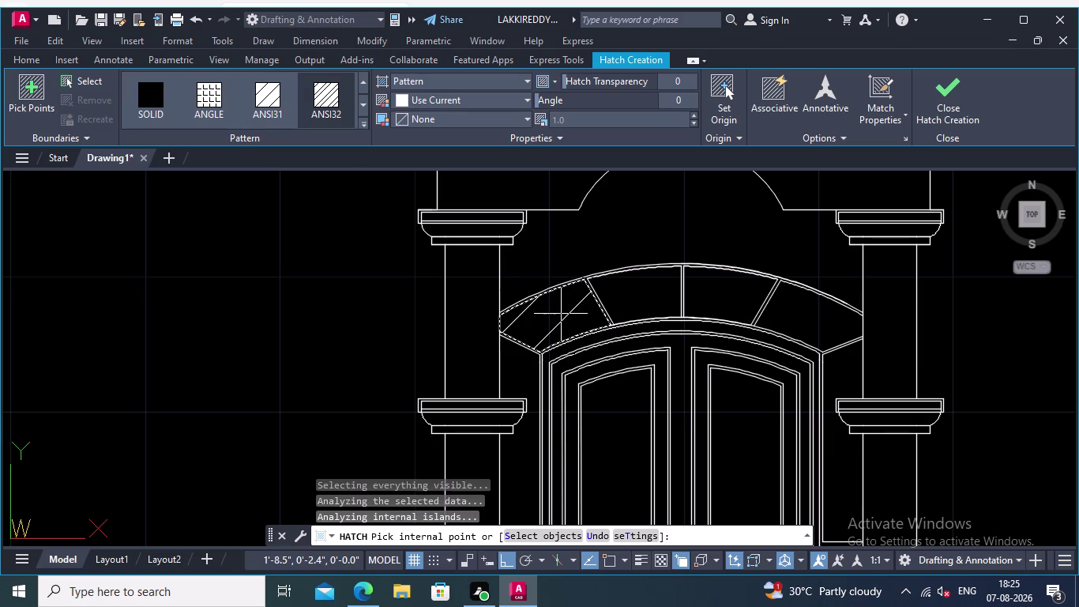
Add the remaining arch stone segments to the ANSI31 diagonal hatch.
click(627, 299)
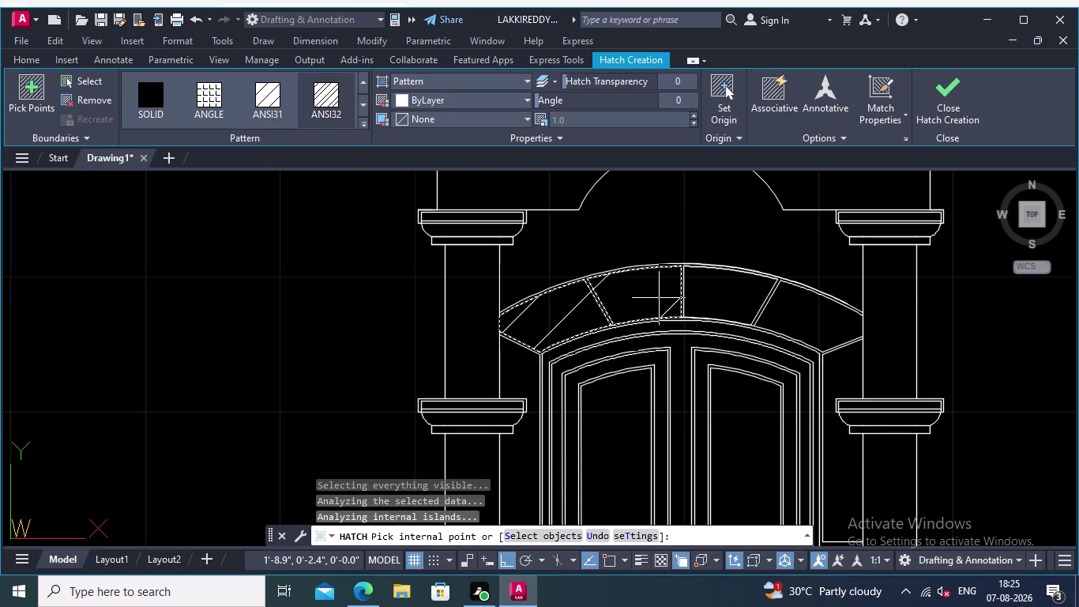
click(712, 296)
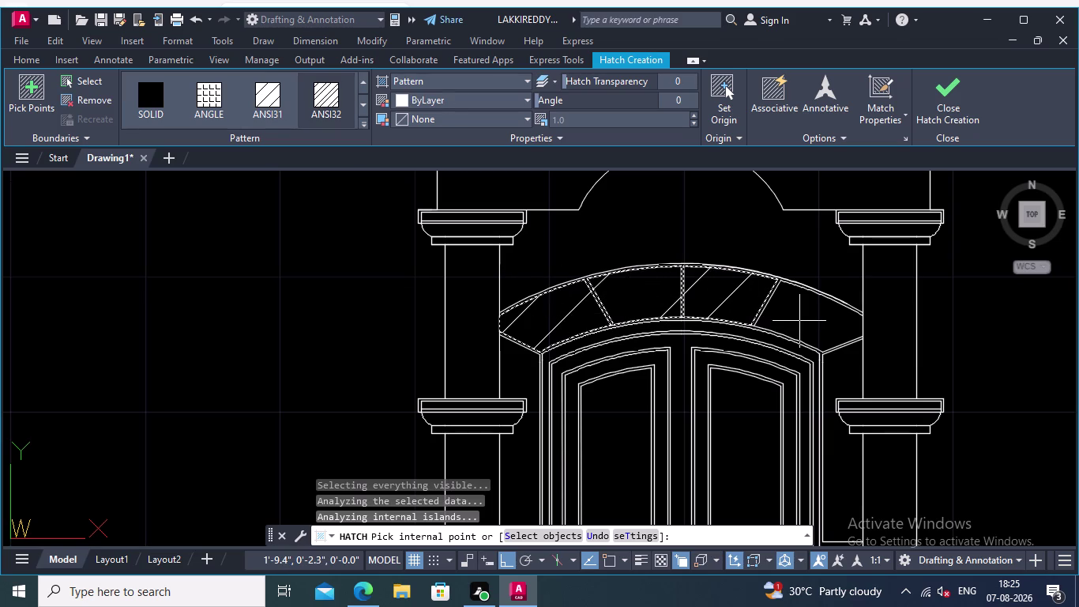
click(801, 321)
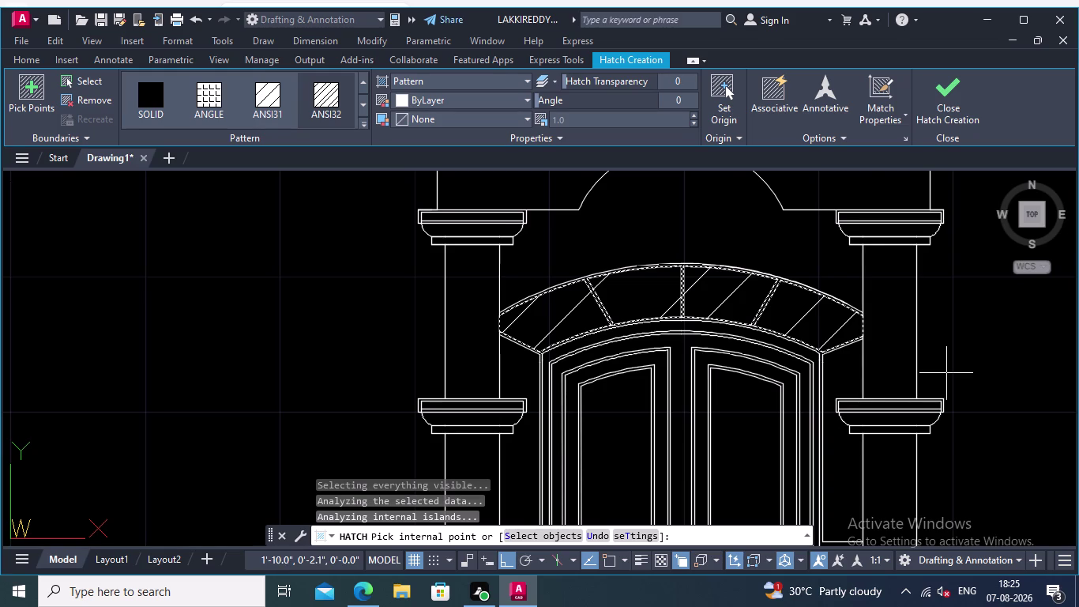
Hatch the narrow strip sections along the right side of the door.
middle_drag(973, 372, 906, 373)
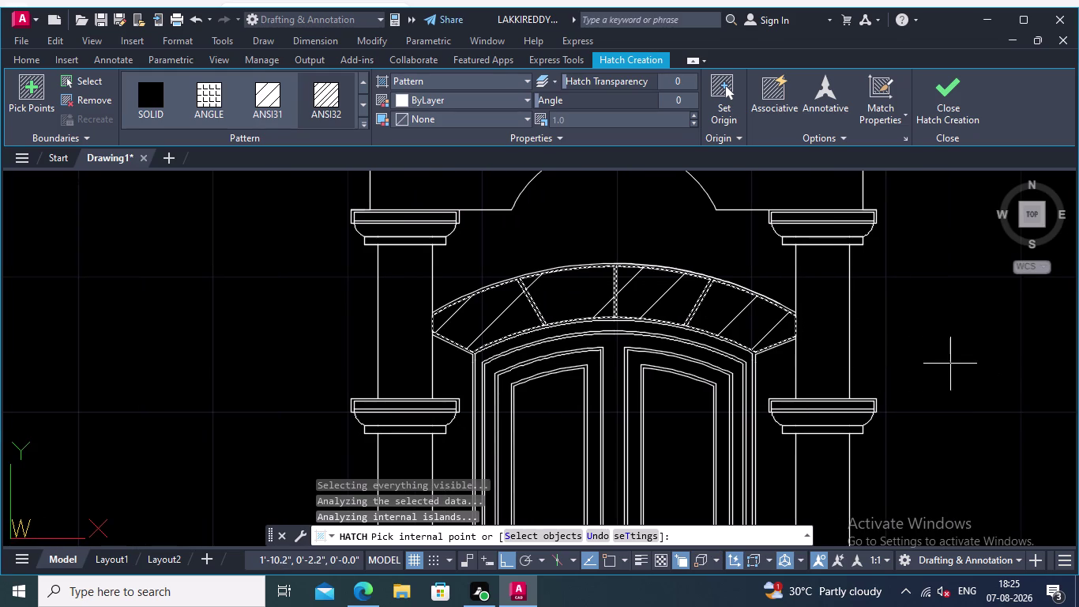
middle_drag(975, 356, 886, 221)
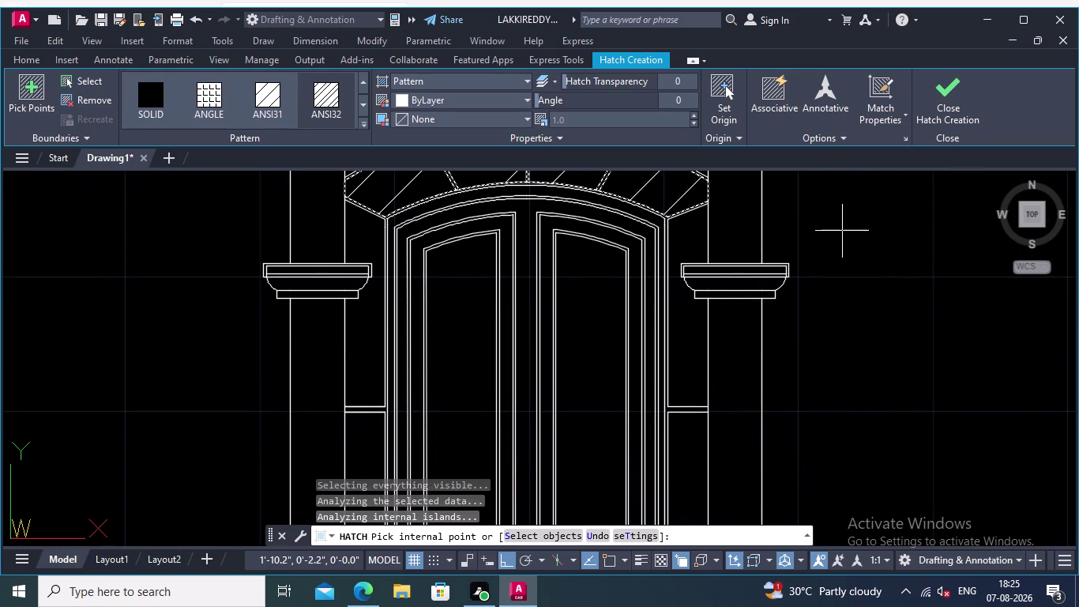
click(688, 237)
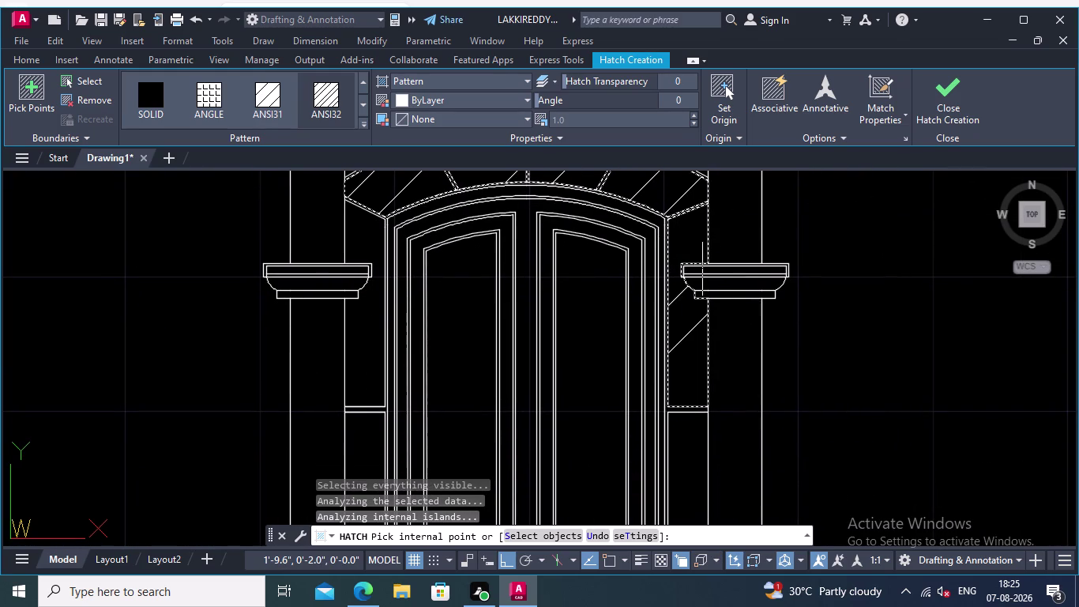
click(689, 460)
middle_drag(829, 415, 806, 376)
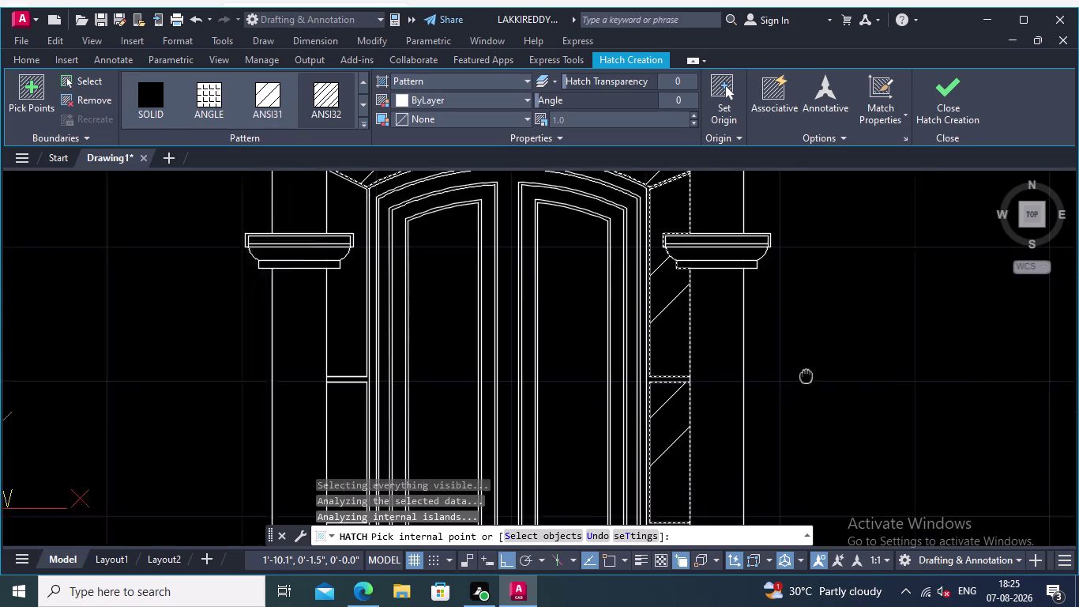
middle_drag(806, 377, 771, 219)
click(638, 428)
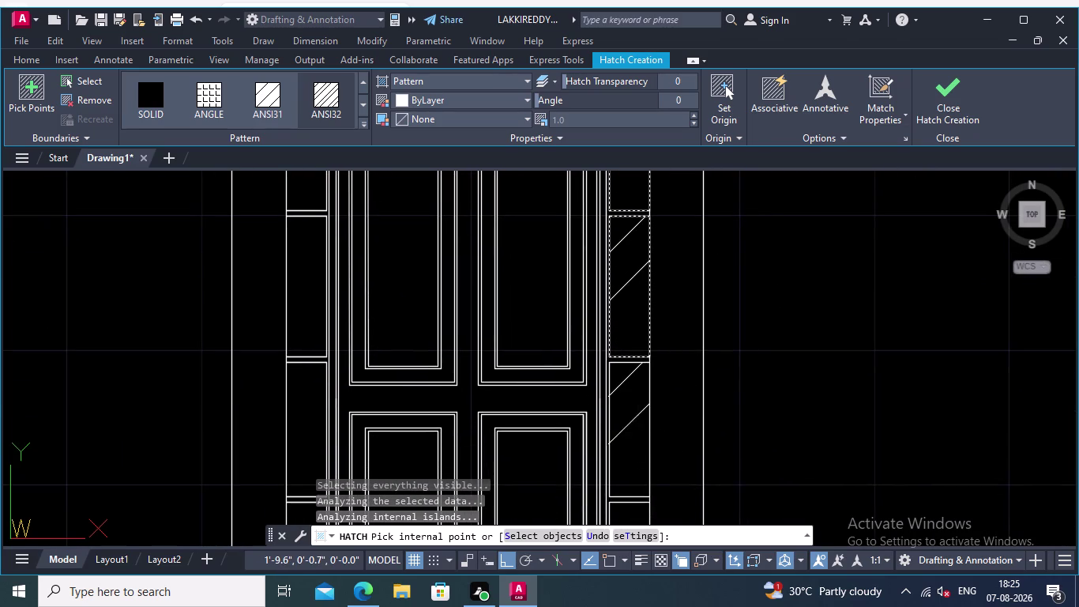
middle_drag(802, 407, 752, 204)
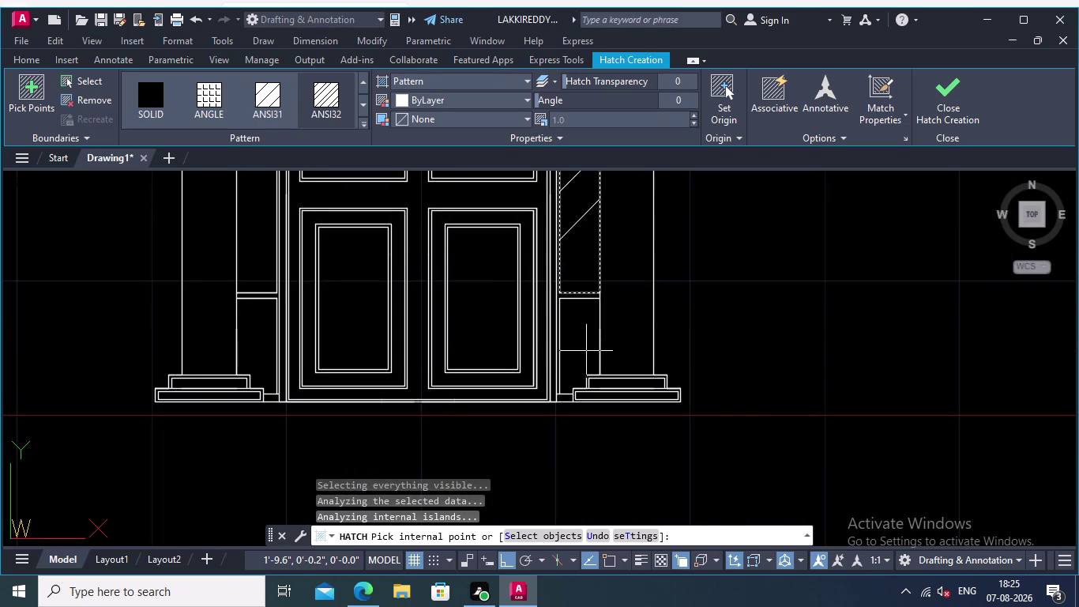
click(587, 351)
Hatch the left-side strip sections from bottom to top and finish the hatch.
middle_drag(799, 313, 1047, 288)
click(495, 319)
middle_drag(503, 309, 539, 419)
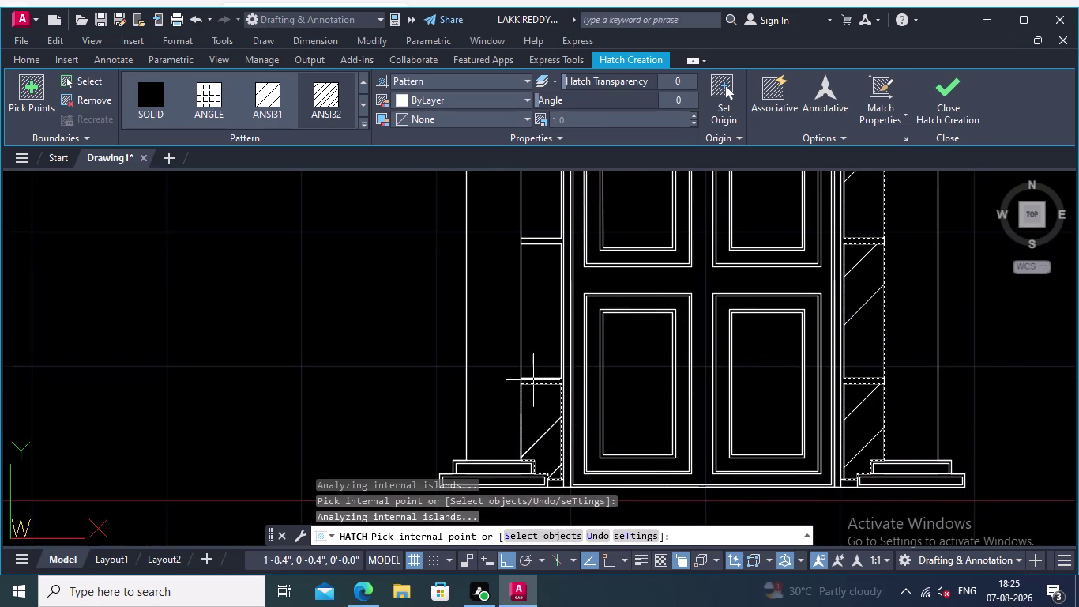
click(529, 344)
middle_drag(533, 336, 555, 470)
click(556, 337)
middle_drag(561, 342, 598, 493)
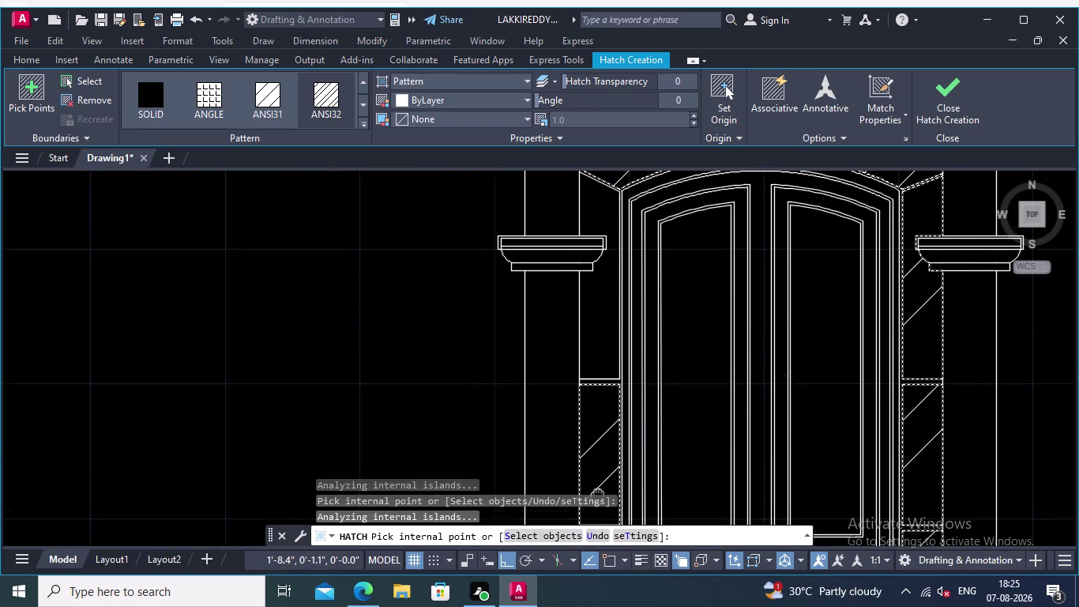
middle_drag(597, 493, 597, 490)
click(598, 335)
middle_drag(601, 362, 636, 493)
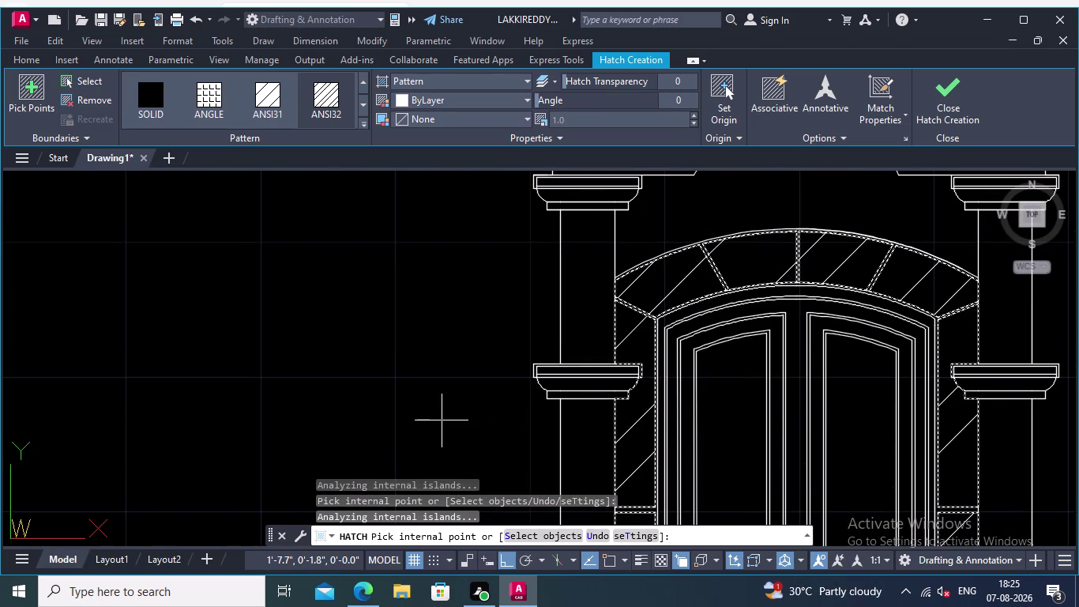
key(Escape)
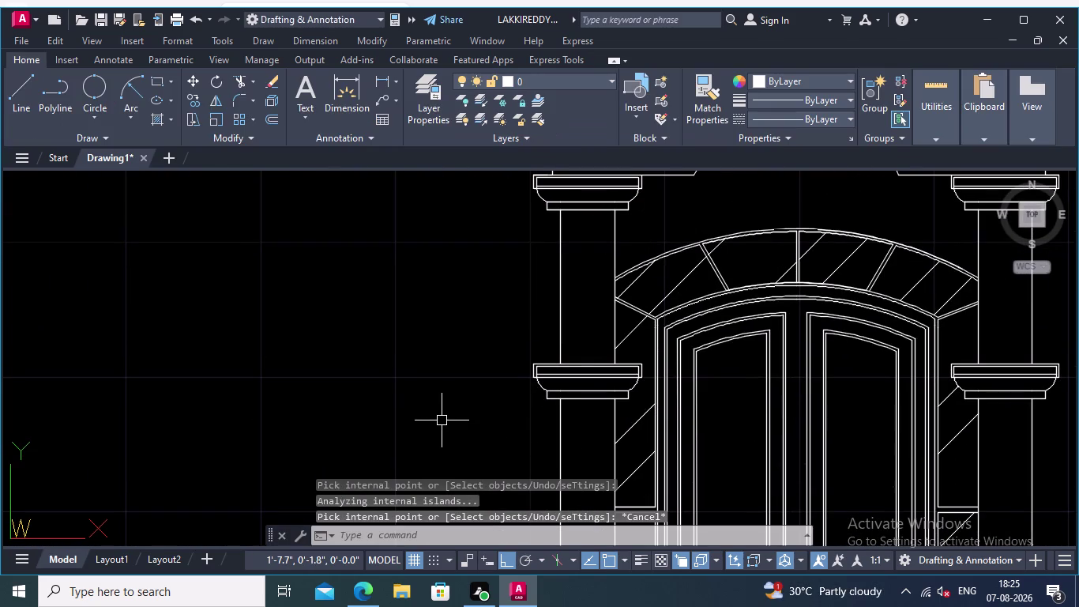
Change the arch and strip hatch pattern scale to 0.2.
click(688, 281)
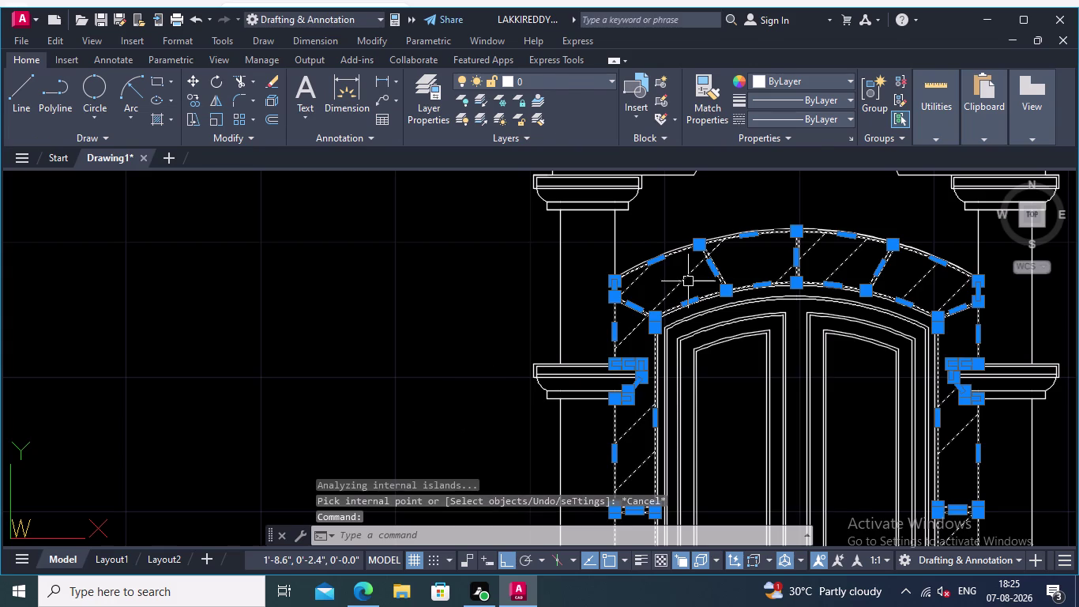
click(612, 119)
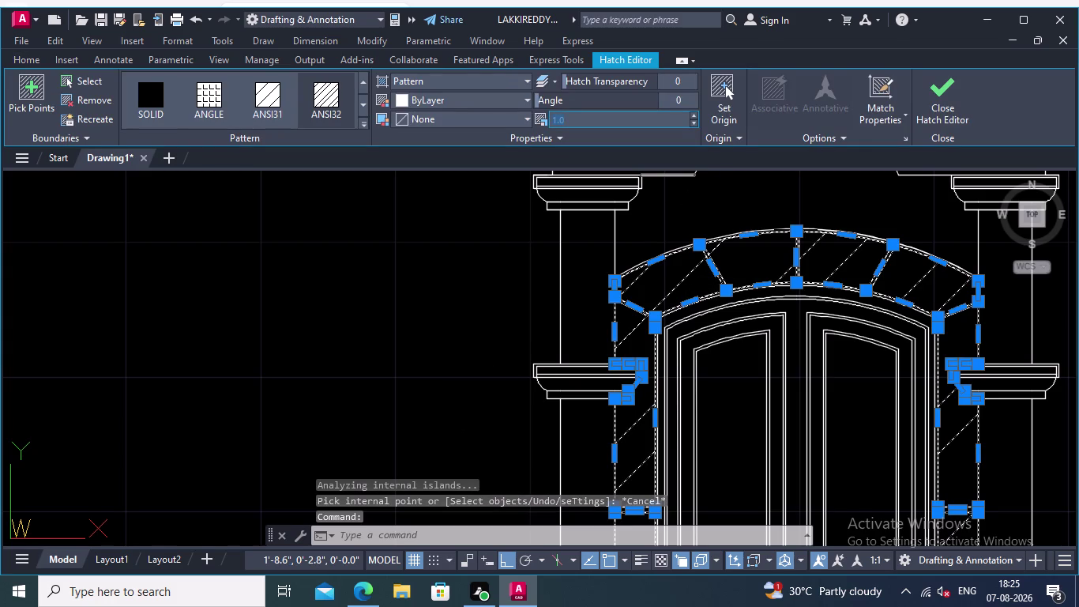
key(BackSpace)
key(BackSpace)
text(0.2)
key(Return)
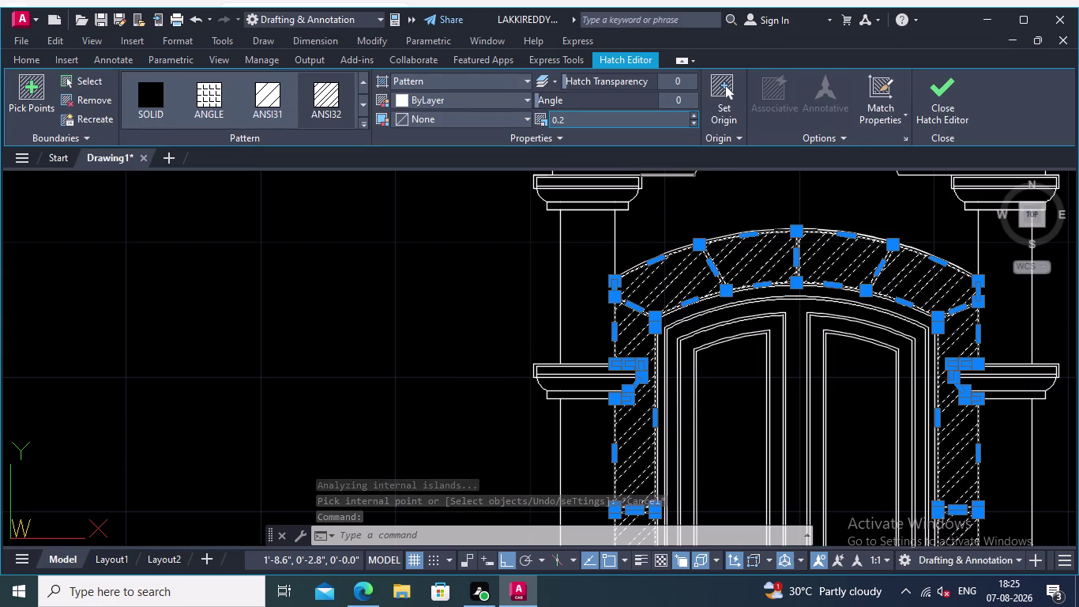
click(447, 307)
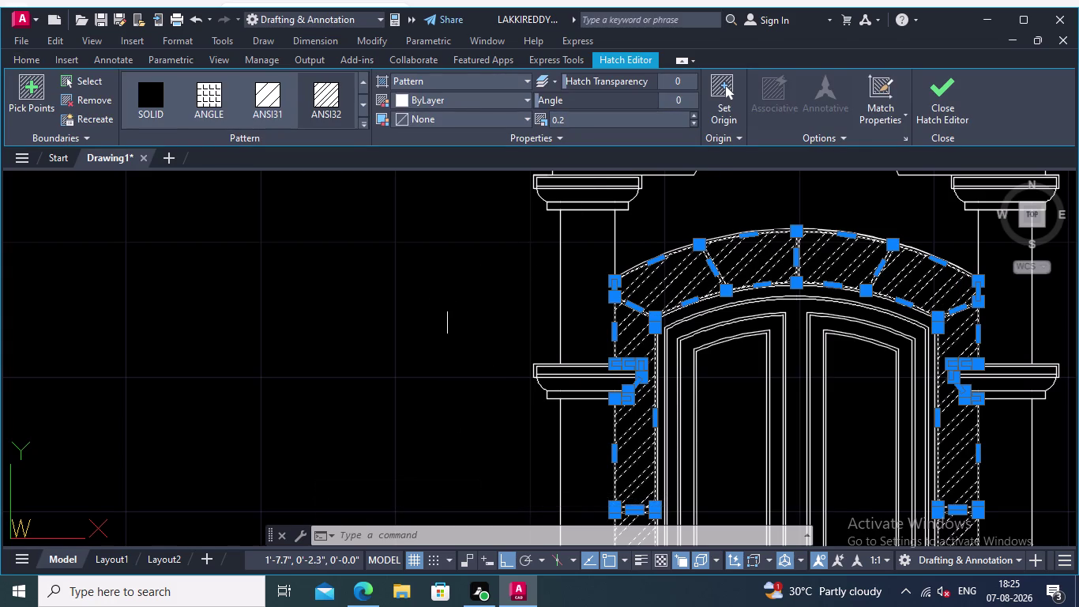
key(Escape)
key(Escape)
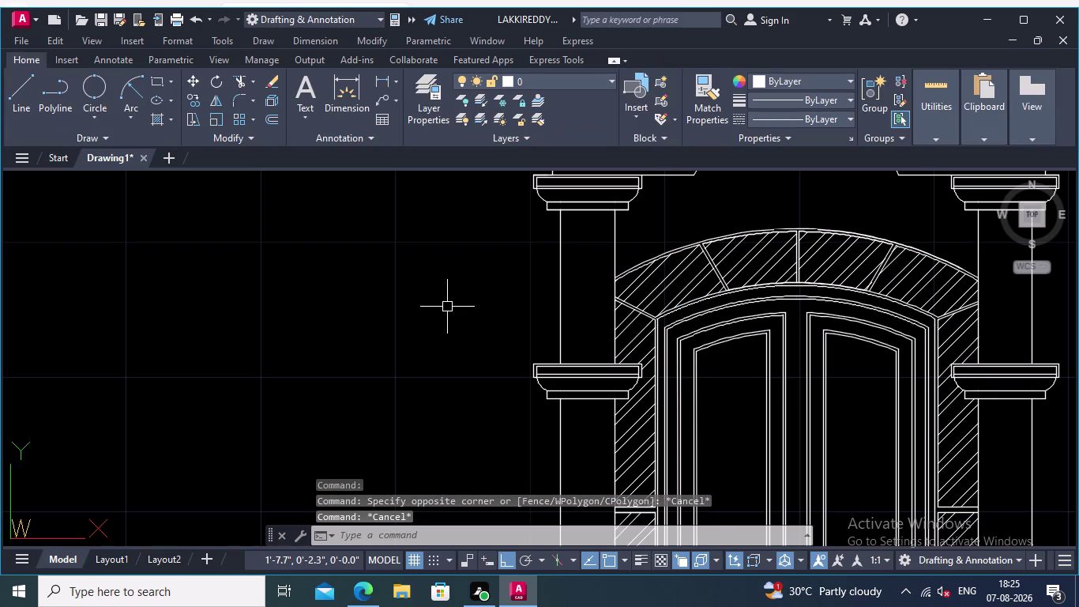
Pan down to the door-side strips and select their hatch.
middle_drag(1074, 484, 888, 340)
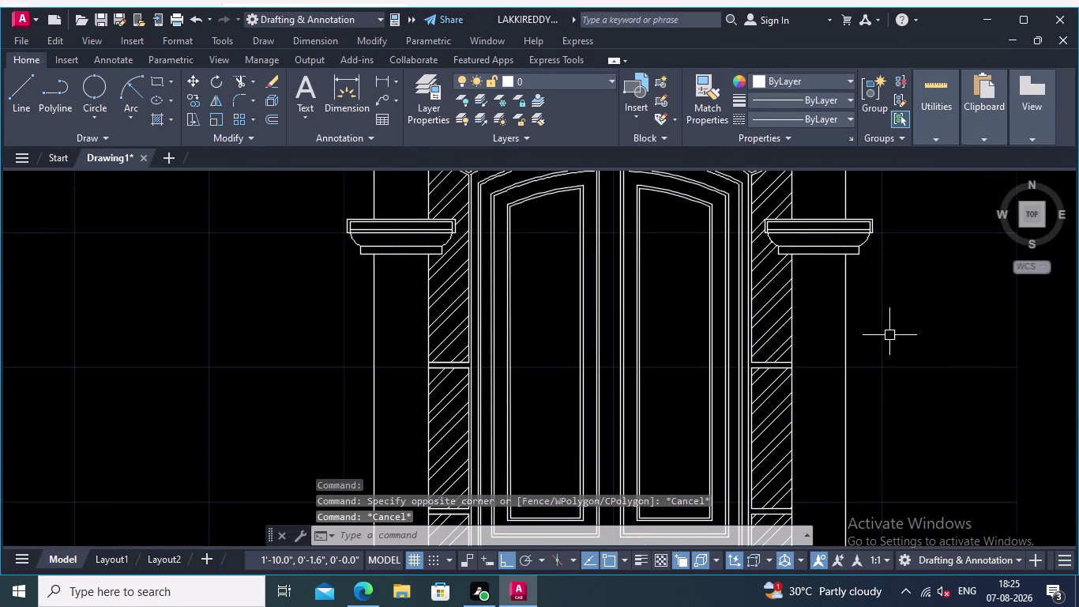
scroll(down, 3)
scroll(up, 3)
middle_drag(898, 336, 890, 296)
scroll(up, 3)
click(790, 323)
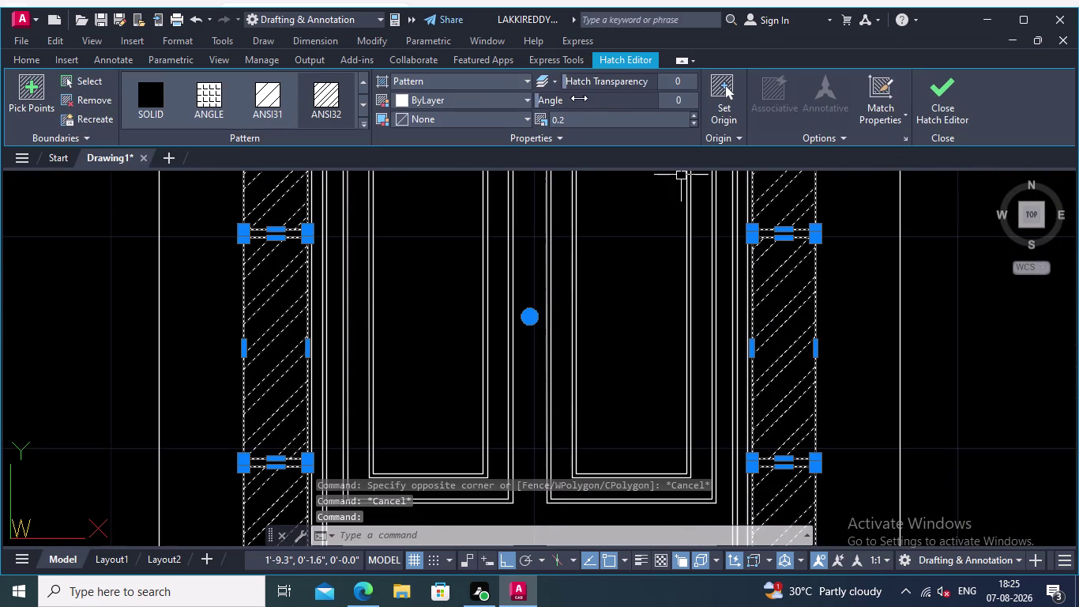
Set the selected door-side hatch colour to Yellow, then view the door top.
click(528, 98)
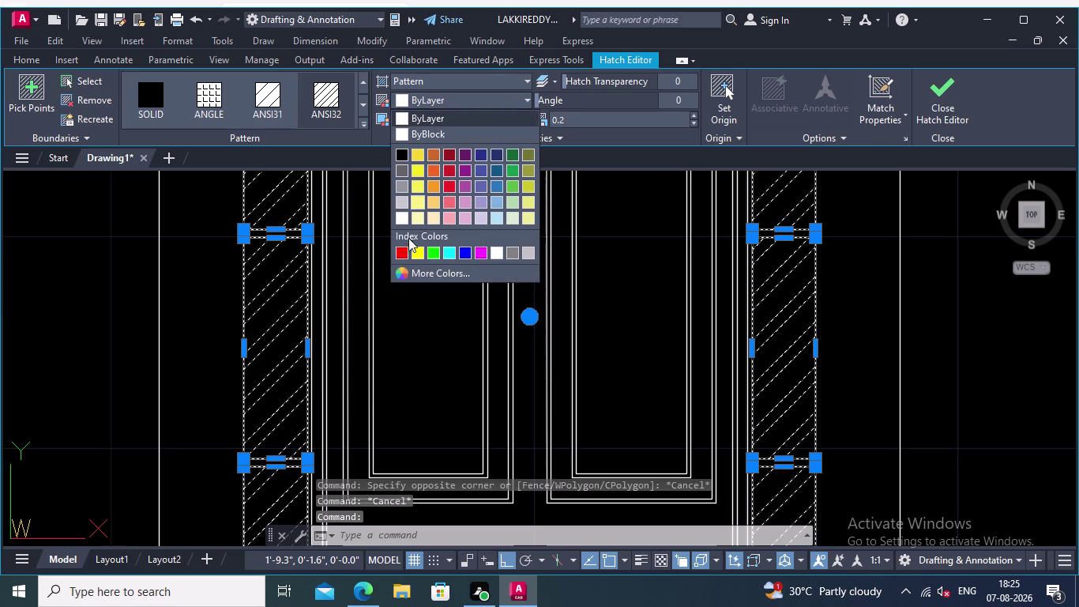
click(418, 251)
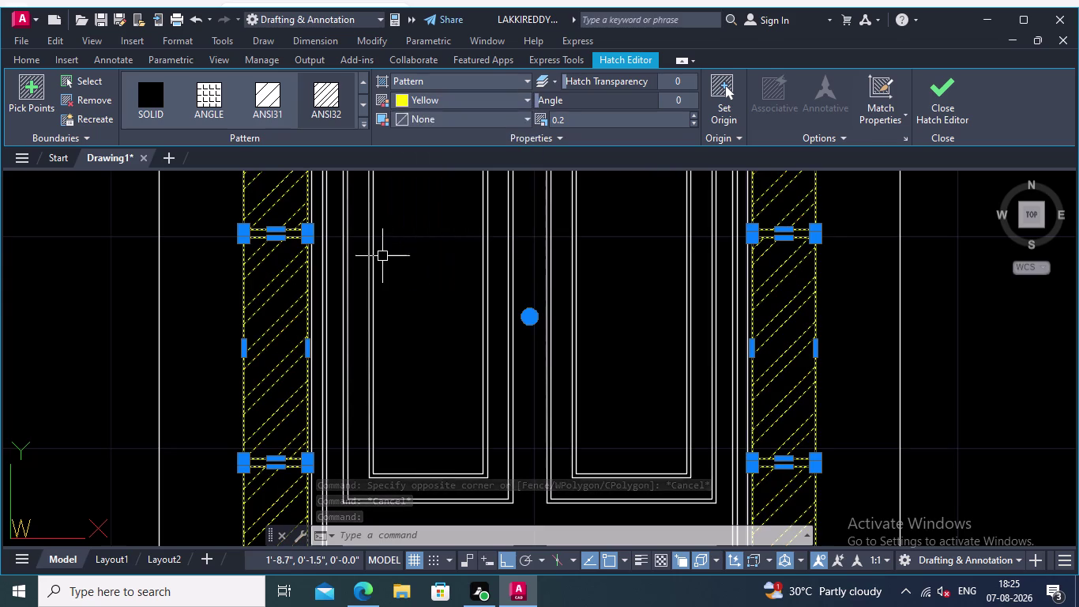
key(Escape)
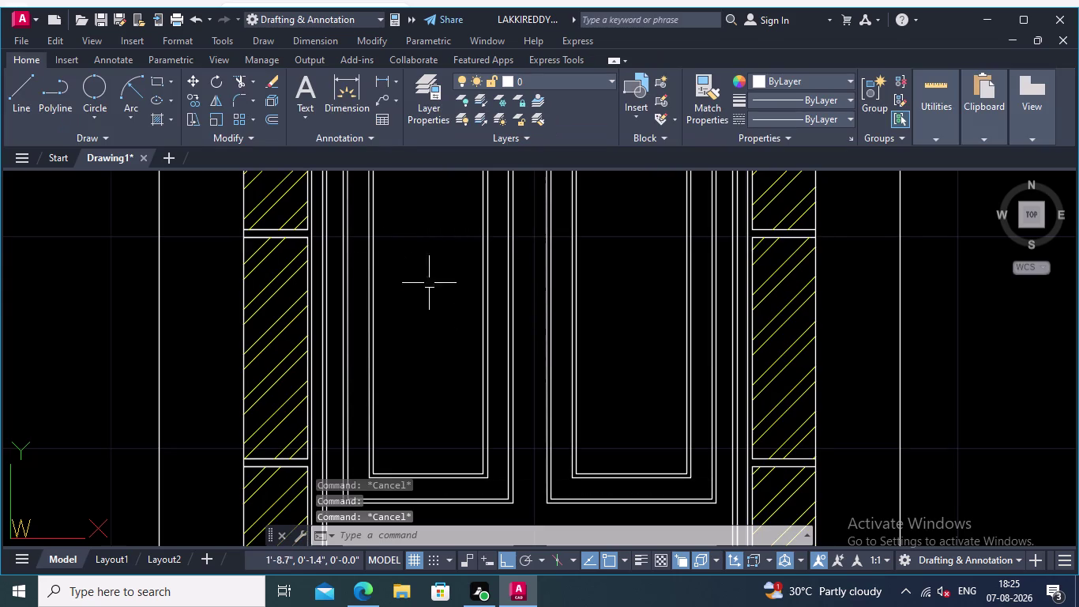
scroll(down, 3)
middle_drag(877, 386, 796, 299)
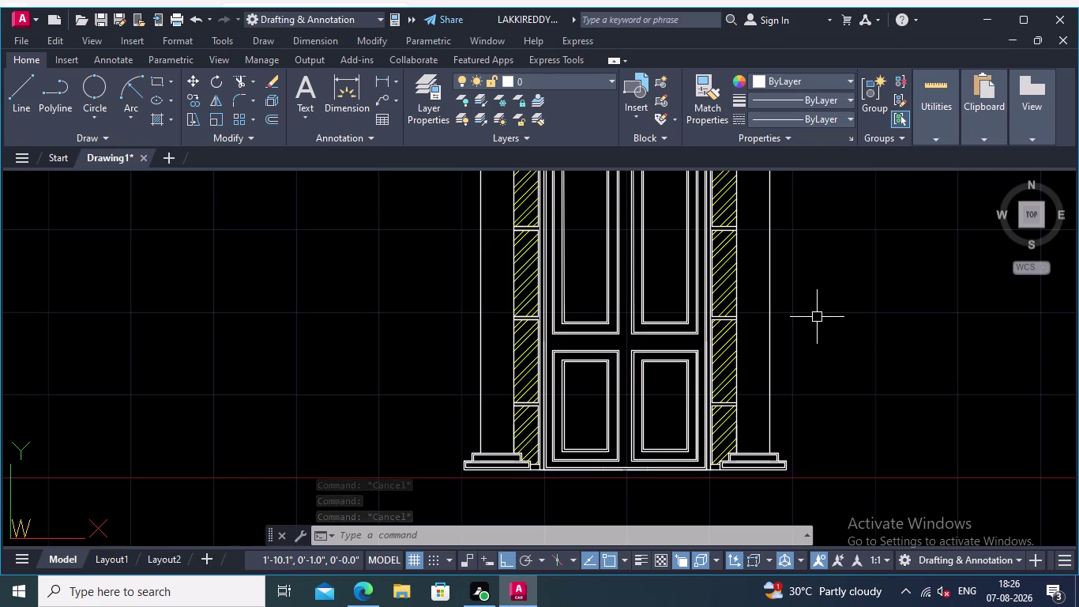
middle_drag(807, 329, 851, 398)
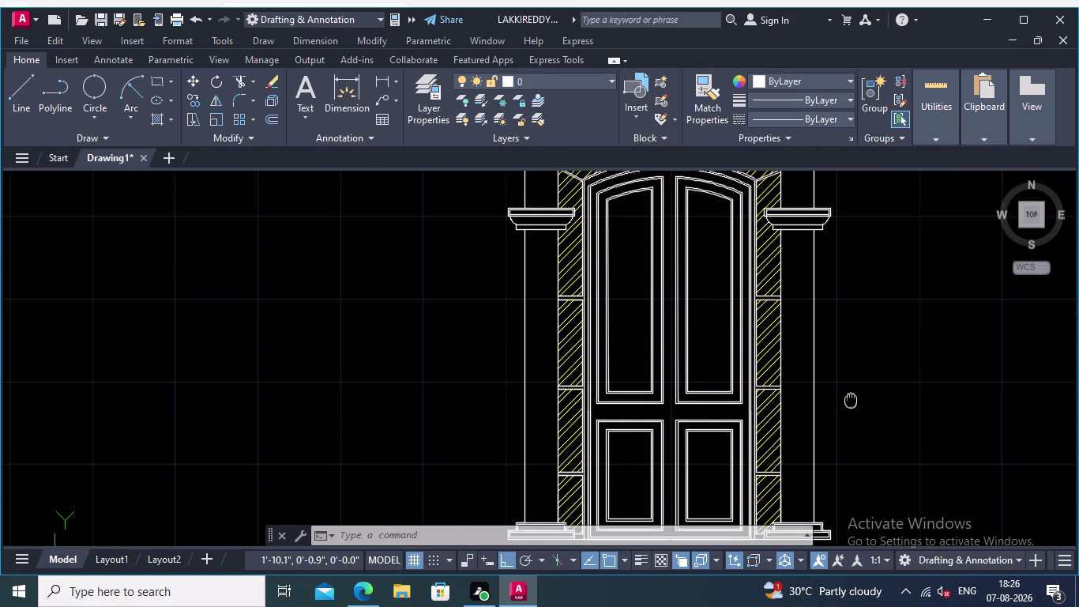
middle_drag(851, 399, 867, 413)
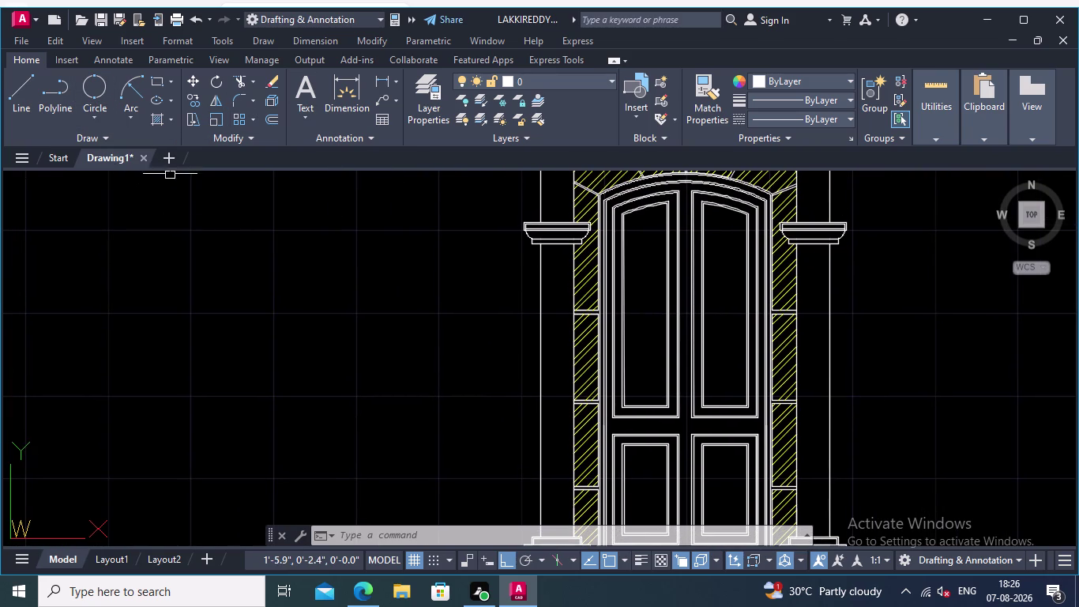
Start a SOLID hatch and pick the narrow strips in both door leaves.
key(h)
key(Return)
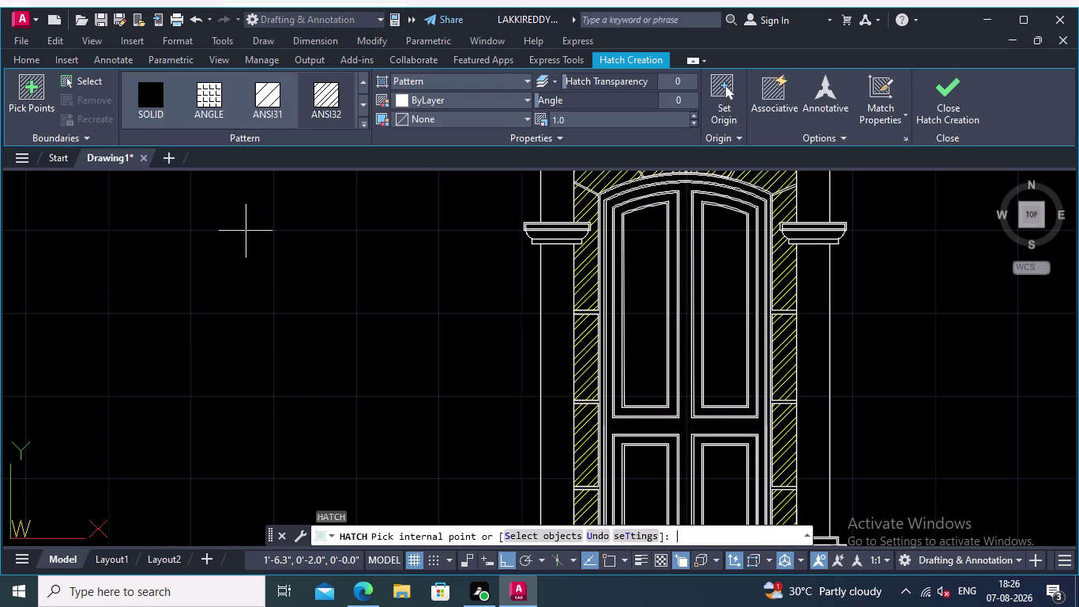
click(148, 87)
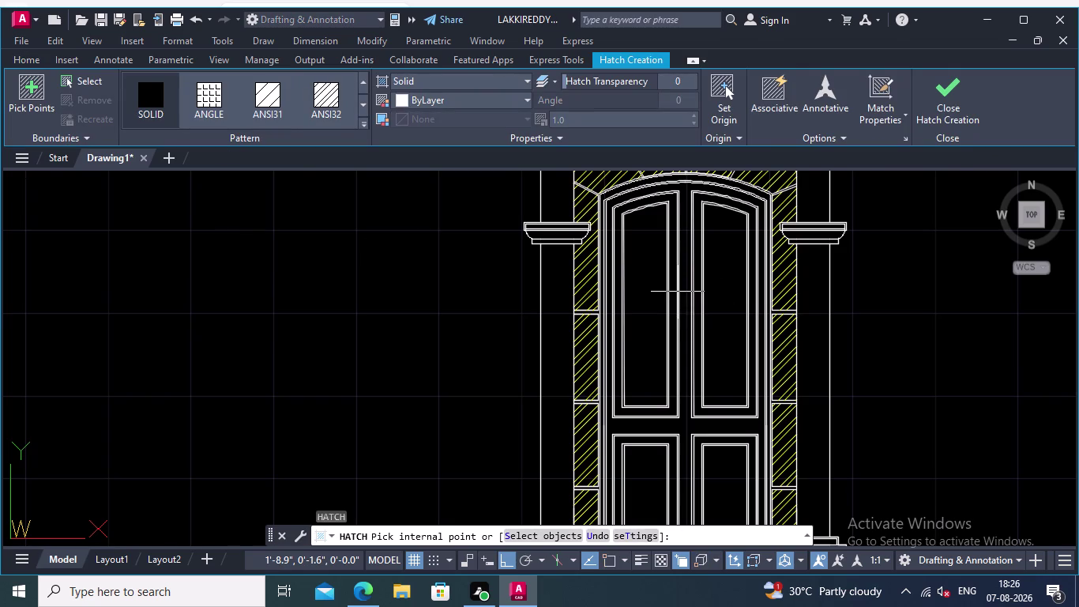
scroll(up, 3)
scroll(up, 3)
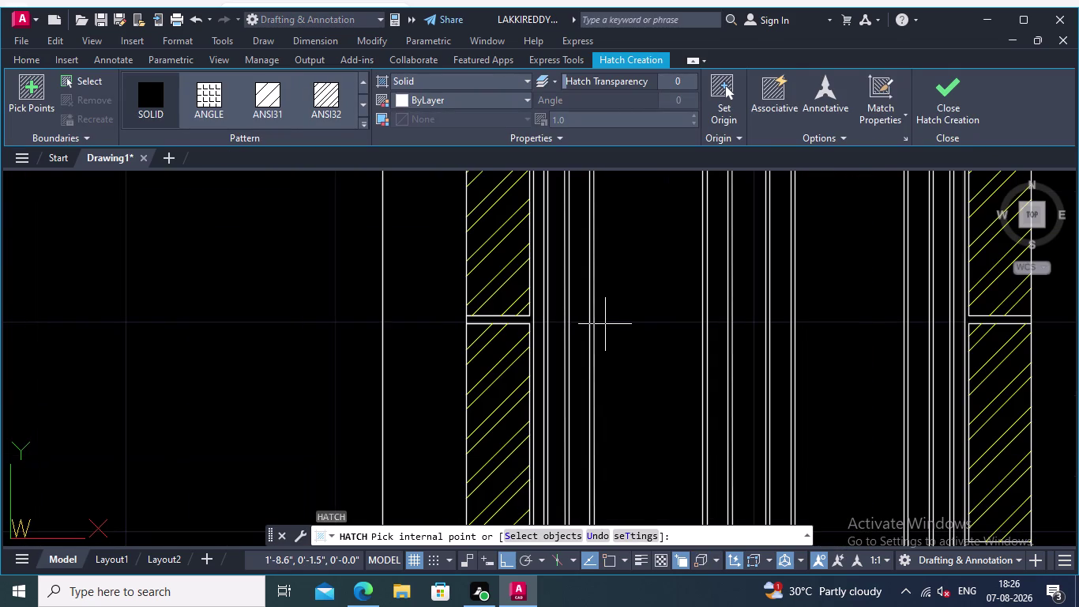
click(615, 321)
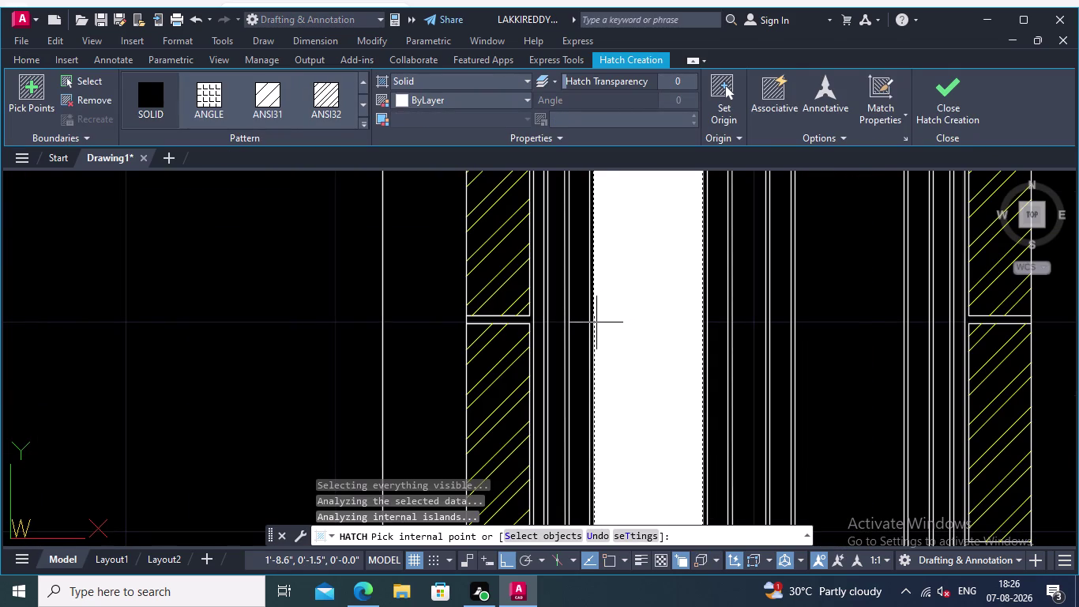
scroll(up, 3)
click(580, 337)
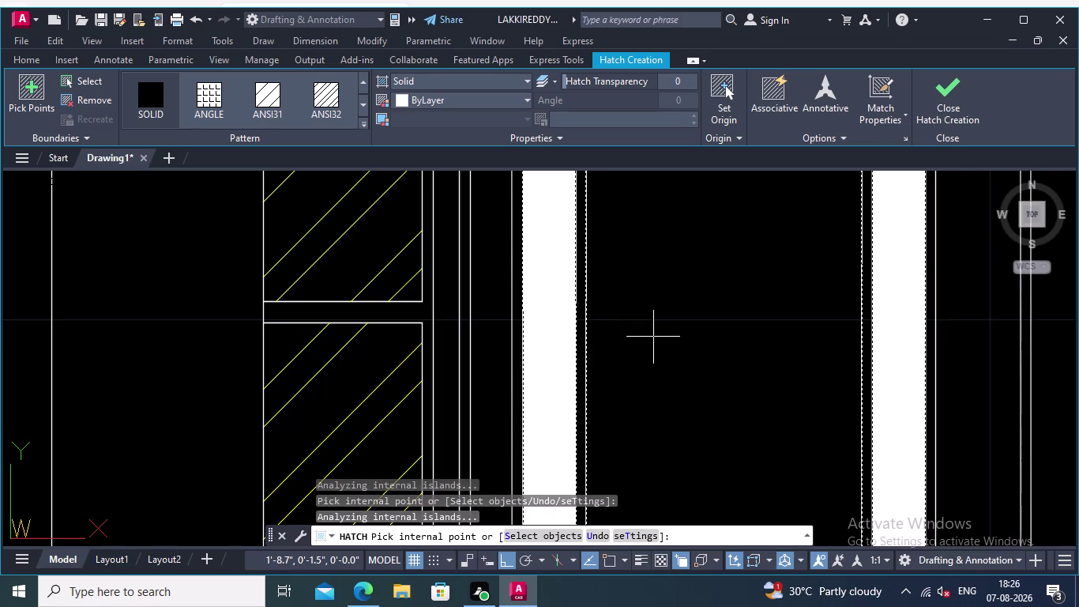
Add the upper, lower right and lower left panel frames to the solid fill.
scroll(down, 3)
scroll(down, 3)
middle_drag(691, 336, 646, 334)
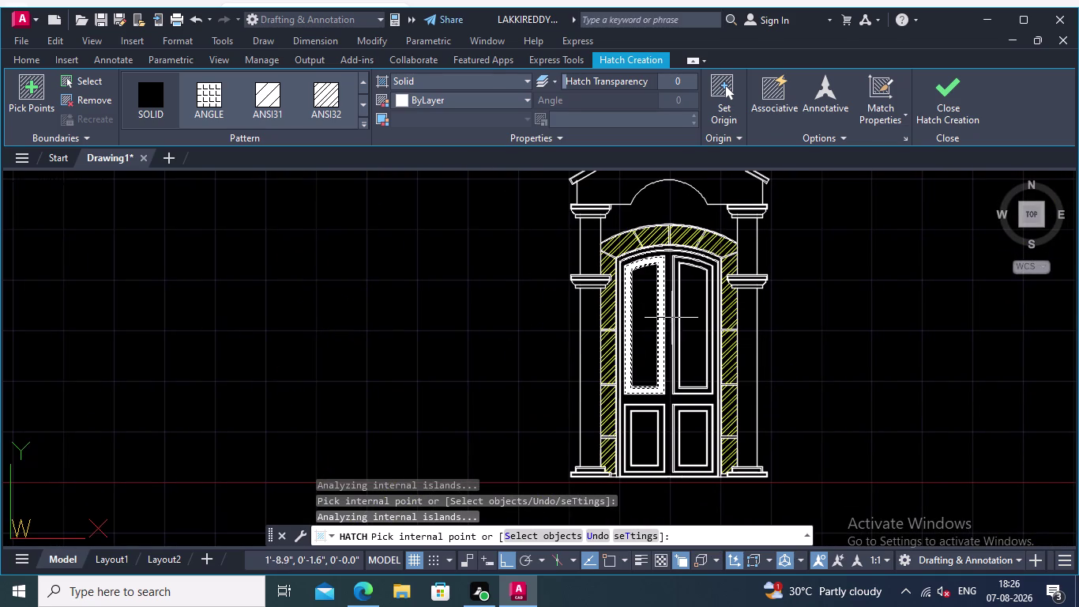
scroll(up, 3)
click(668, 337)
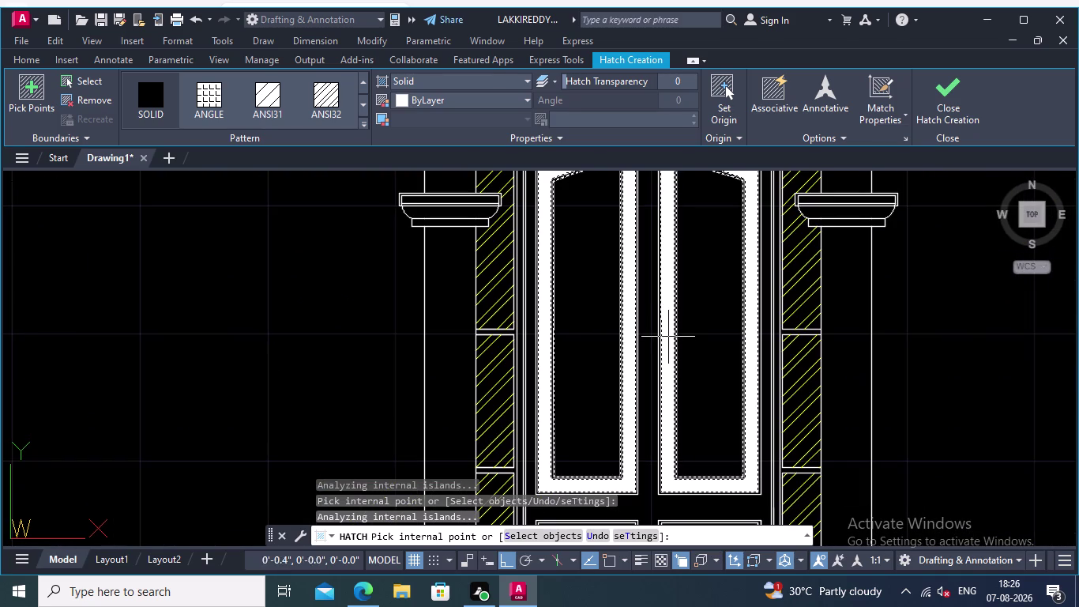
middle_drag(703, 384, 642, 288)
middle_drag(647, 360, 611, 231)
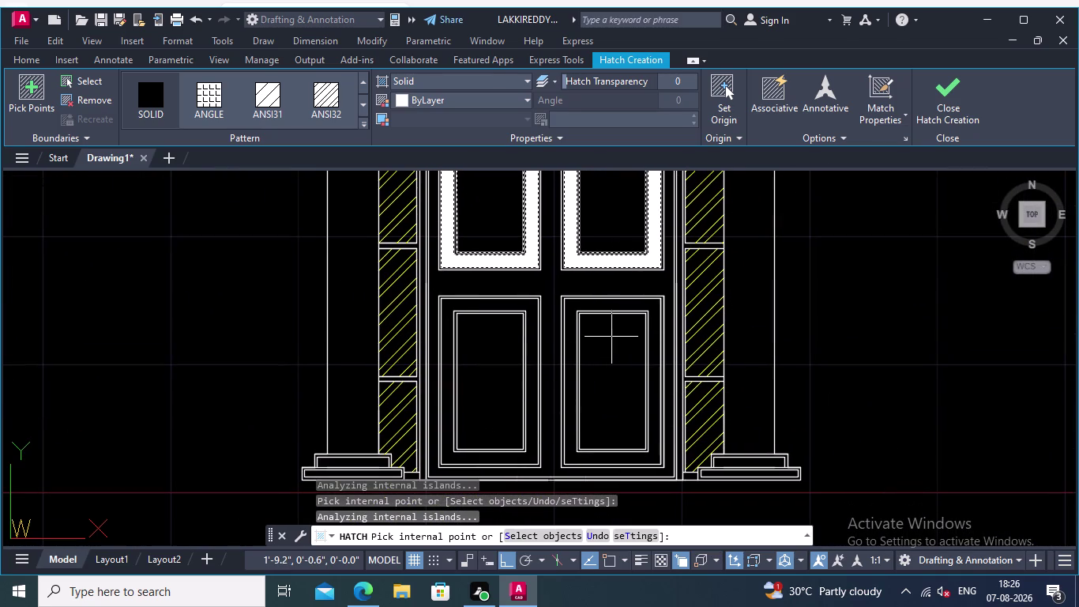
click(574, 358)
middle_drag(591, 346, 625, 286)
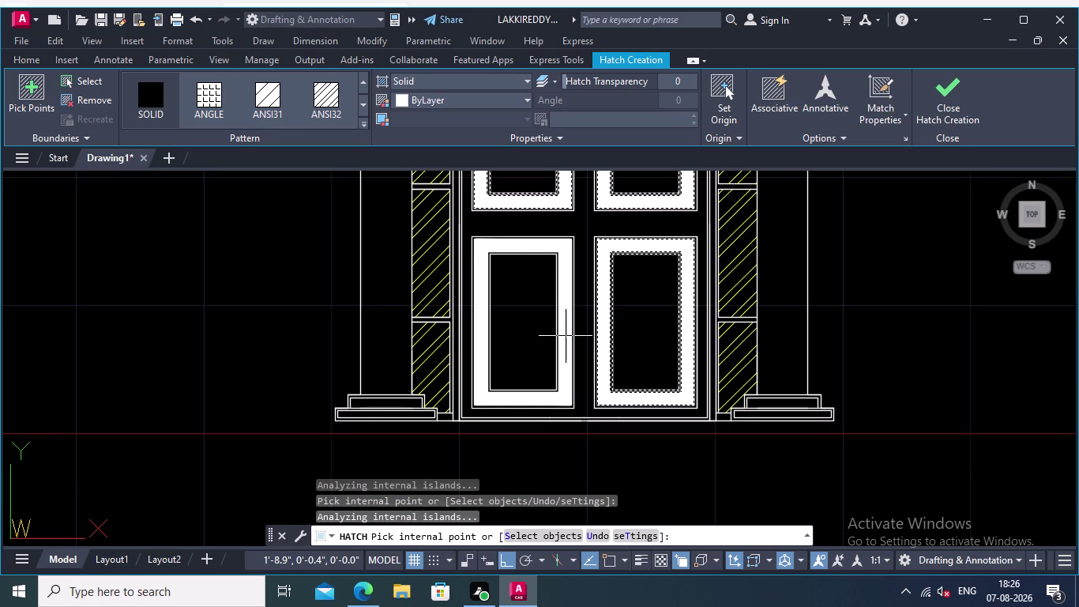
click(567, 335)
middle_drag(595, 315, 585, 261)
scroll(down, 3)
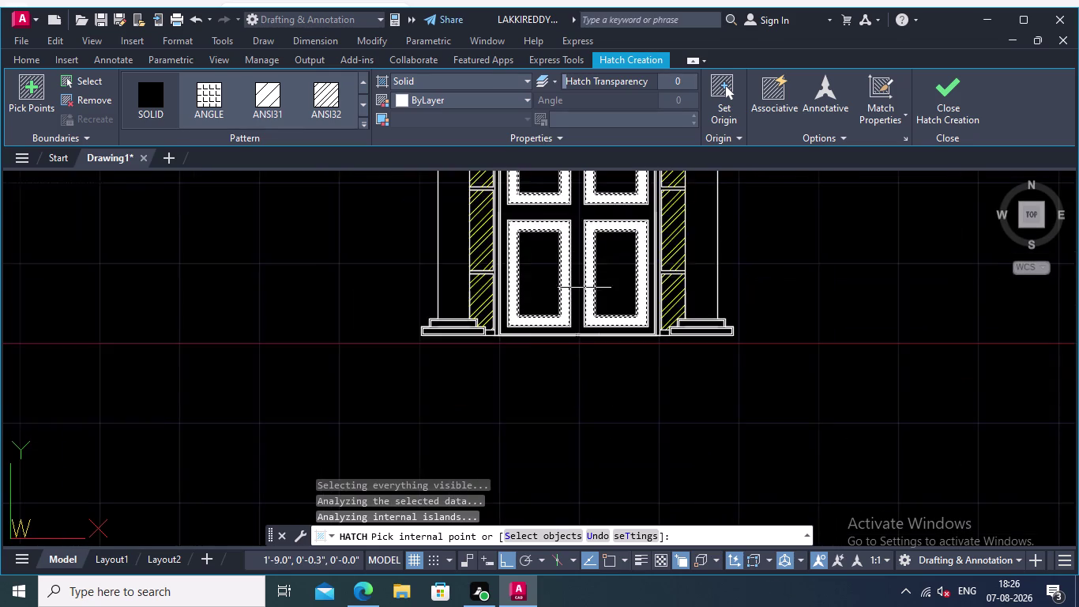
scroll(down, 3)
middle_drag(632, 362, 643, 456)
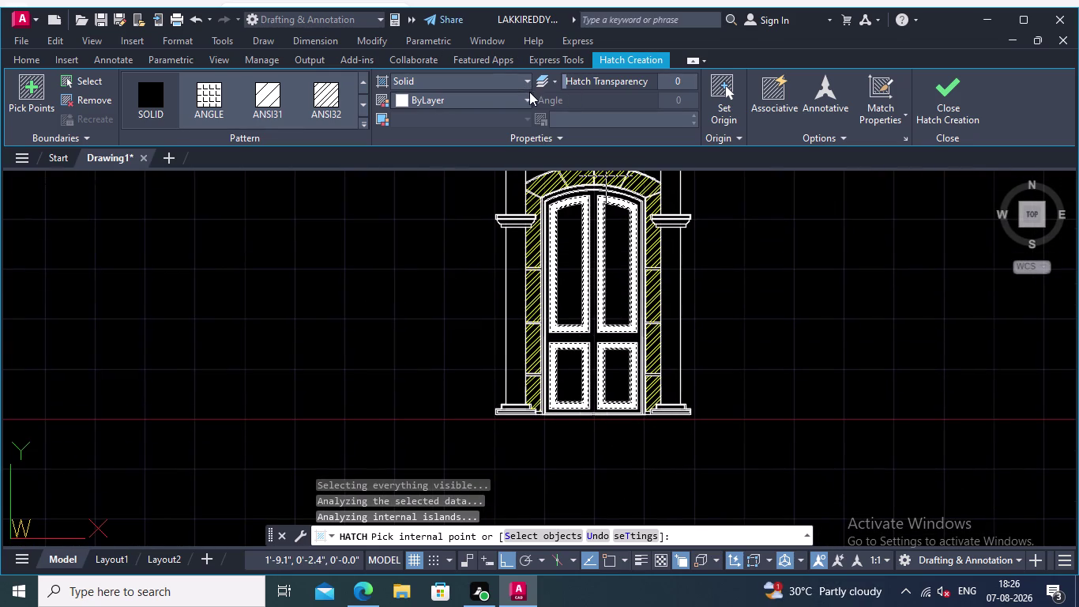
Set the fill colour to light blue 122,175,223 and finish the hatch.
click(529, 93)
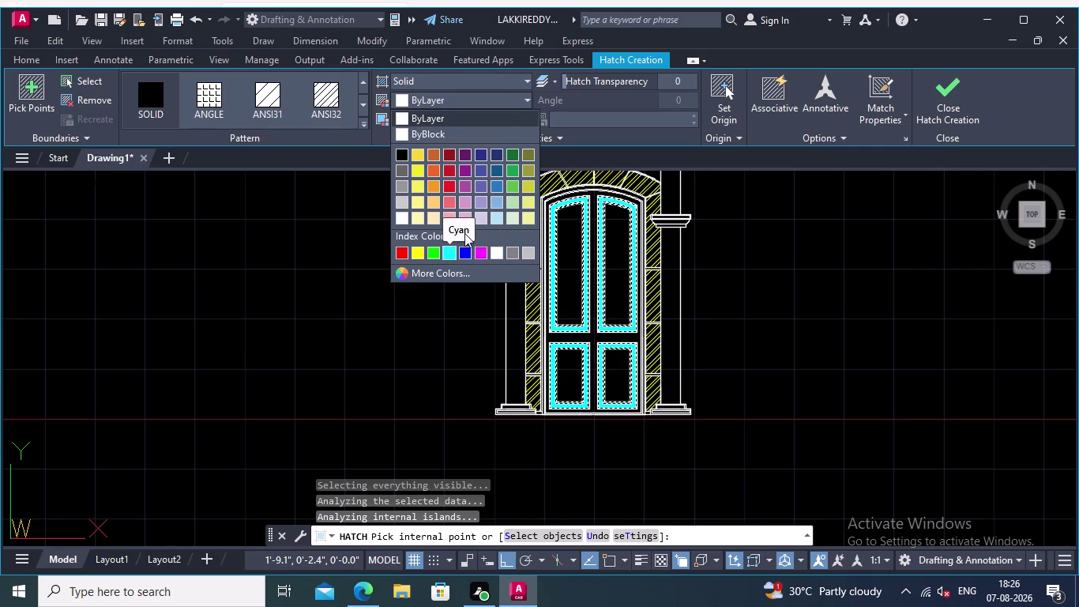
click(499, 199)
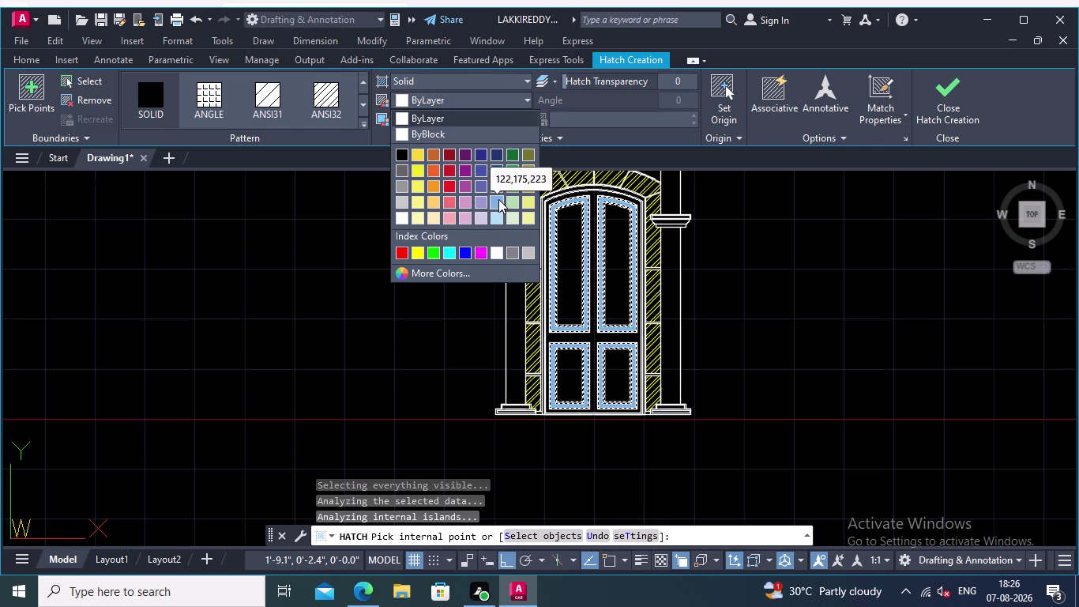
key(Return)
scroll(up, 3)
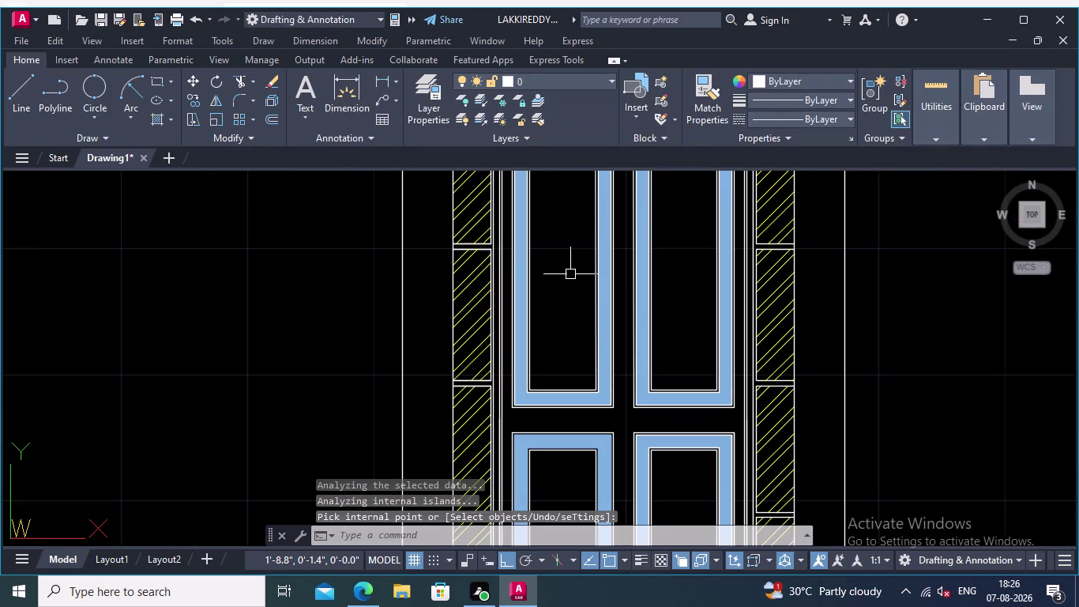
Start another SOLID hatch and pick the upper right and left inner panels.
scroll(up, 3)
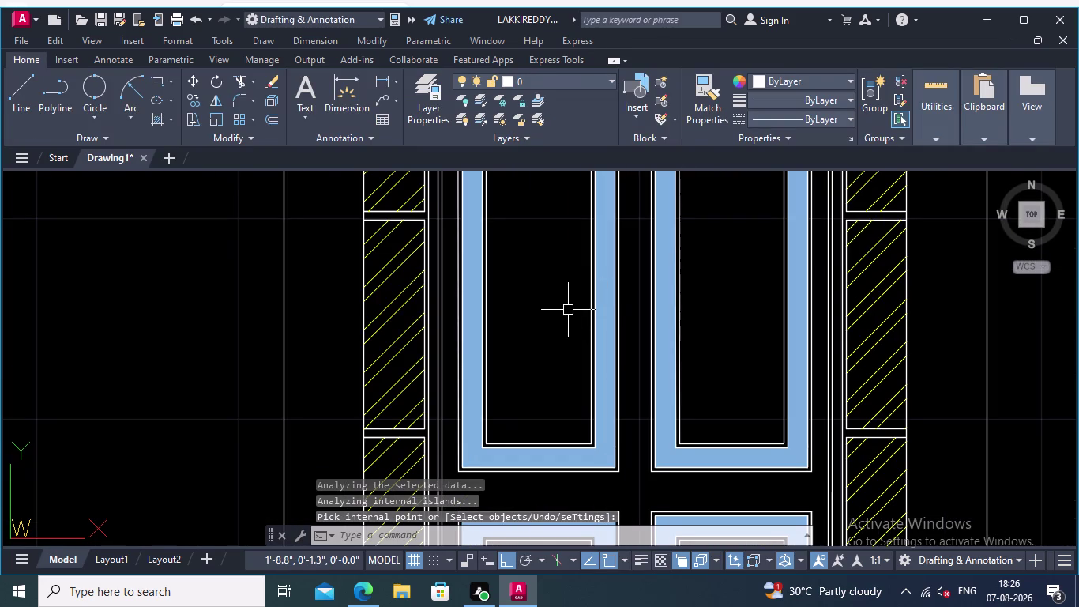
middle_drag(568, 310, 546, 311)
scroll(down, 3)
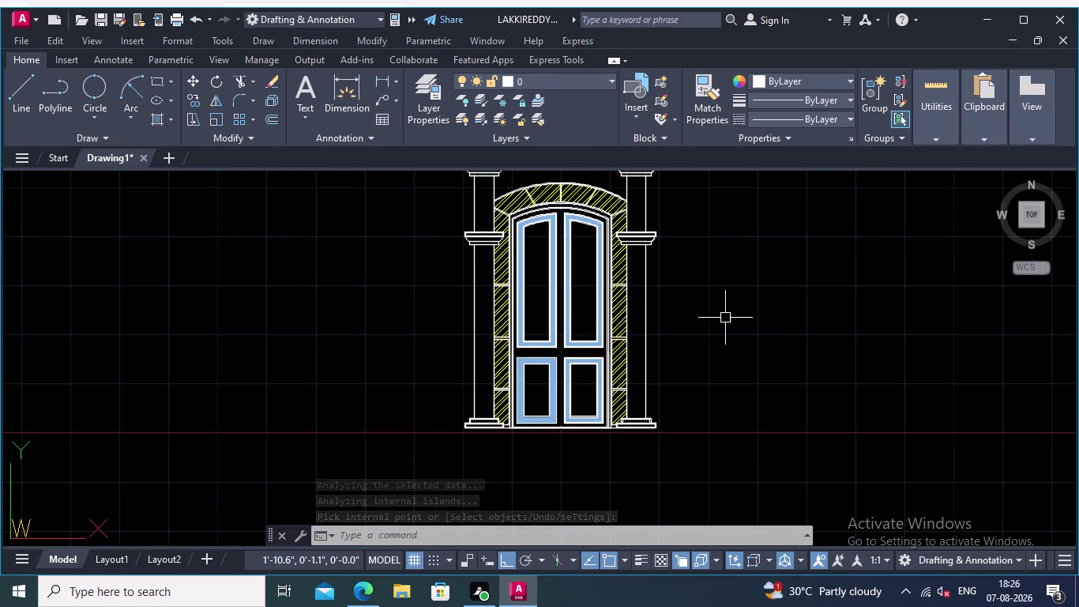
middle_drag(725, 310, 738, 362)
scroll(up, 3)
middle_drag(749, 341, 781, 309)
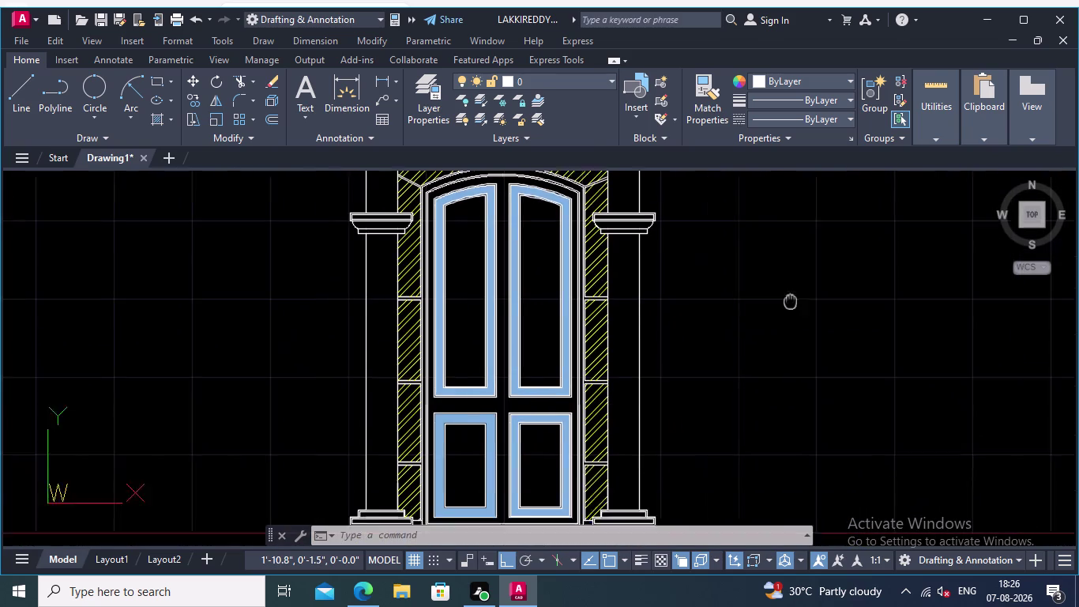
middle_drag(781, 309, 815, 283)
scroll(up, 3)
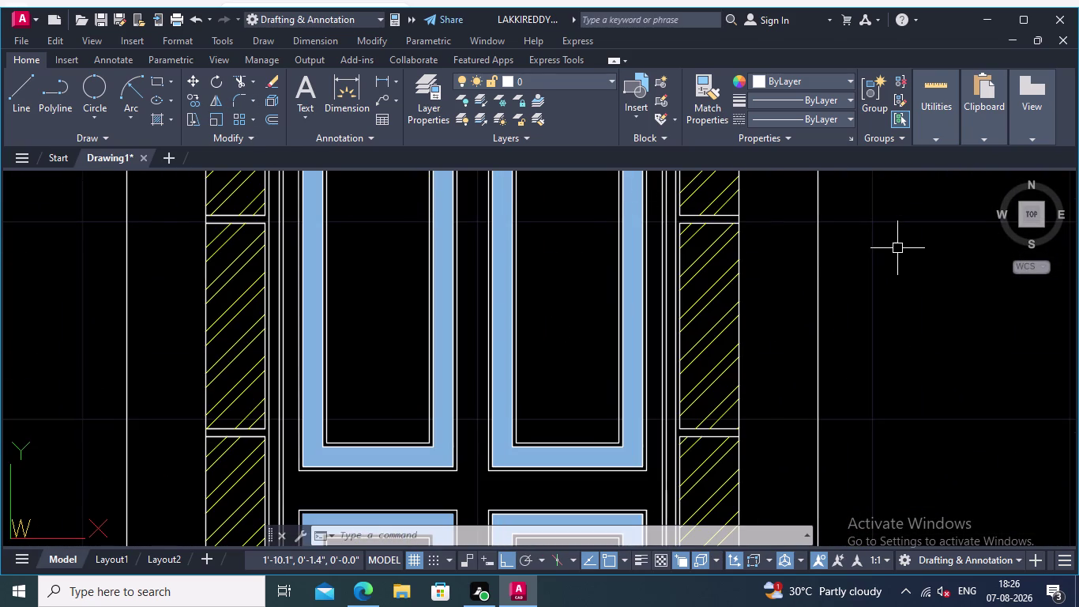
key(h)
key(Return)
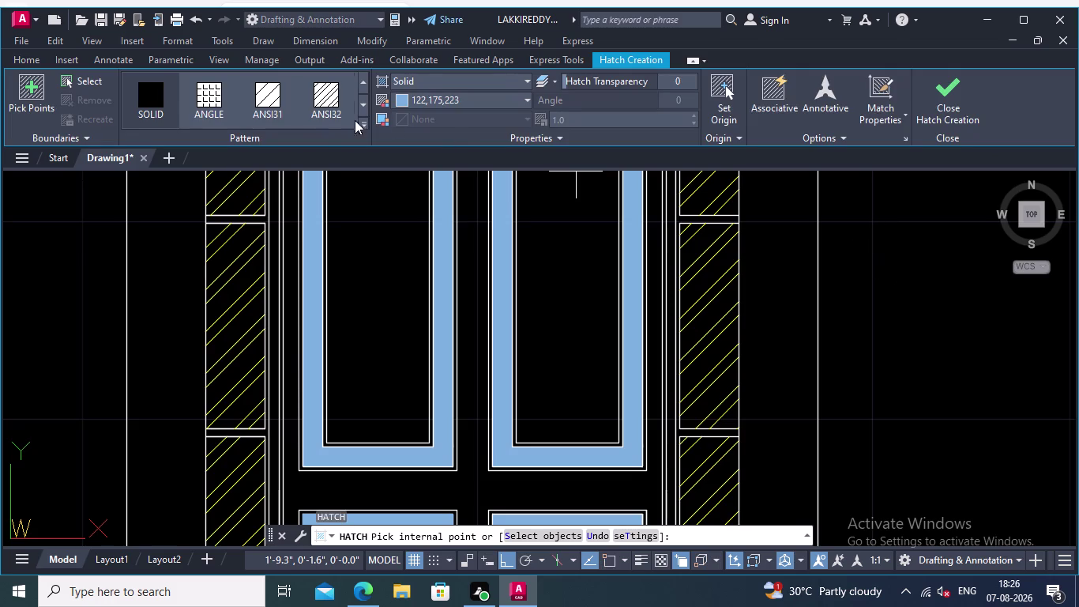
click(158, 90)
click(557, 262)
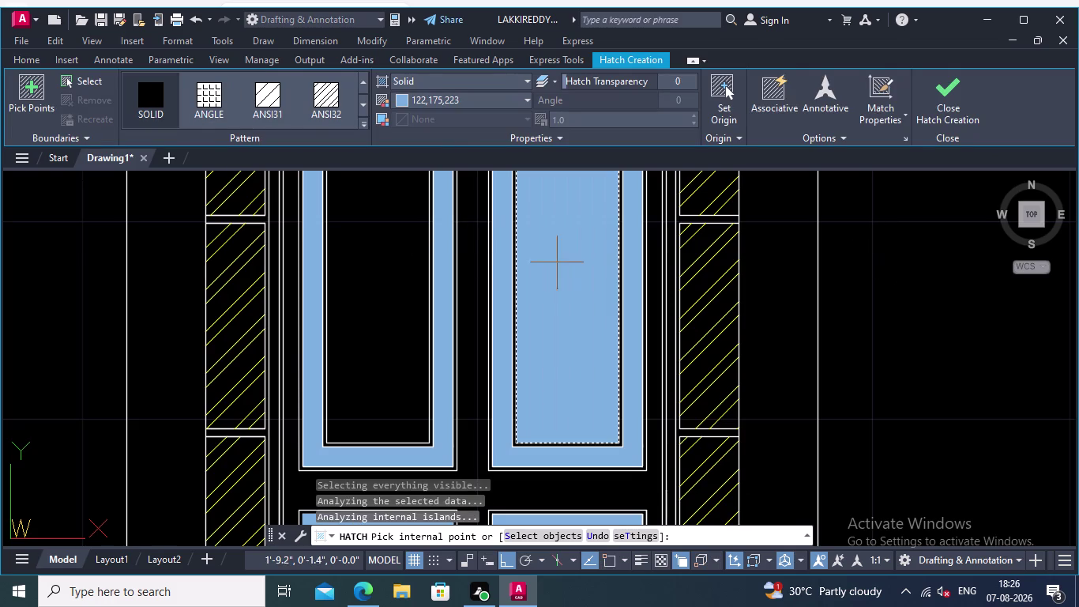
click(370, 309)
Add the door surface around the panels and finish the light blue fill.
middle_drag(406, 309, 416, 189)
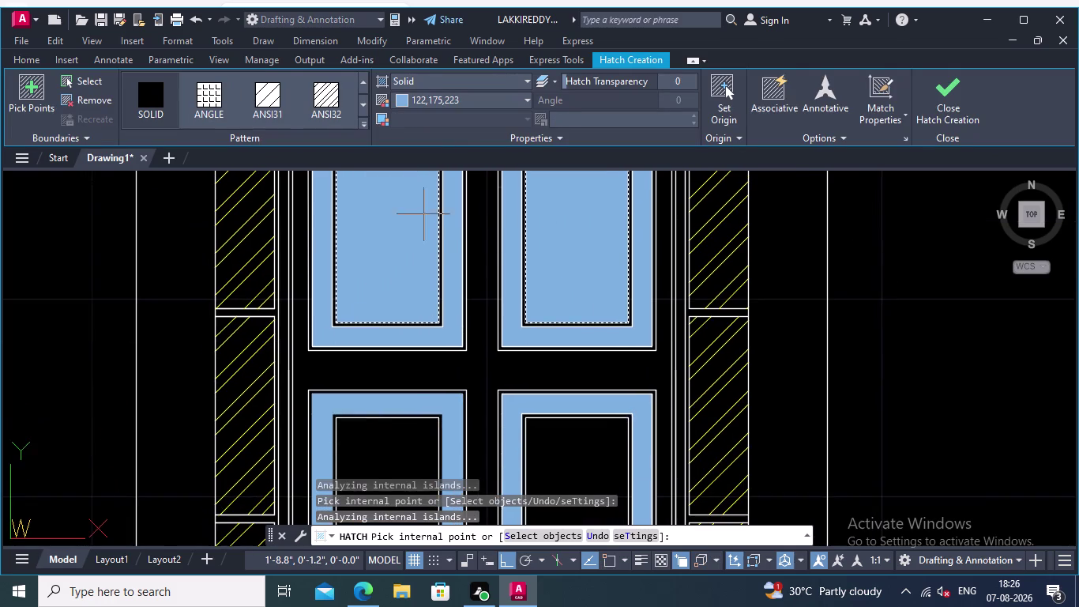
scroll(down, 3)
click(471, 286)
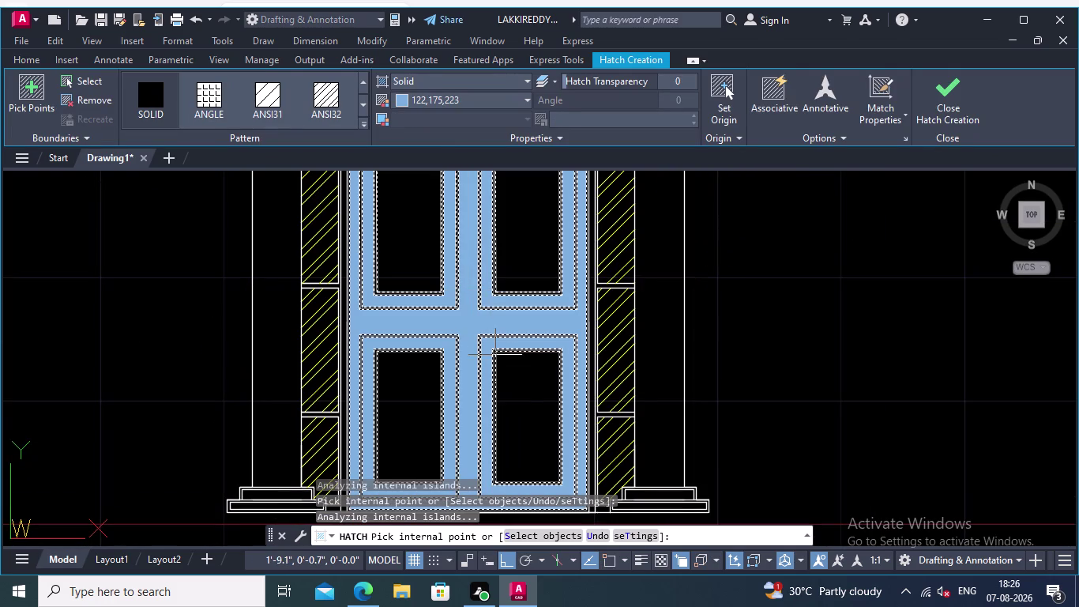
click(528, 402)
click(531, 382)
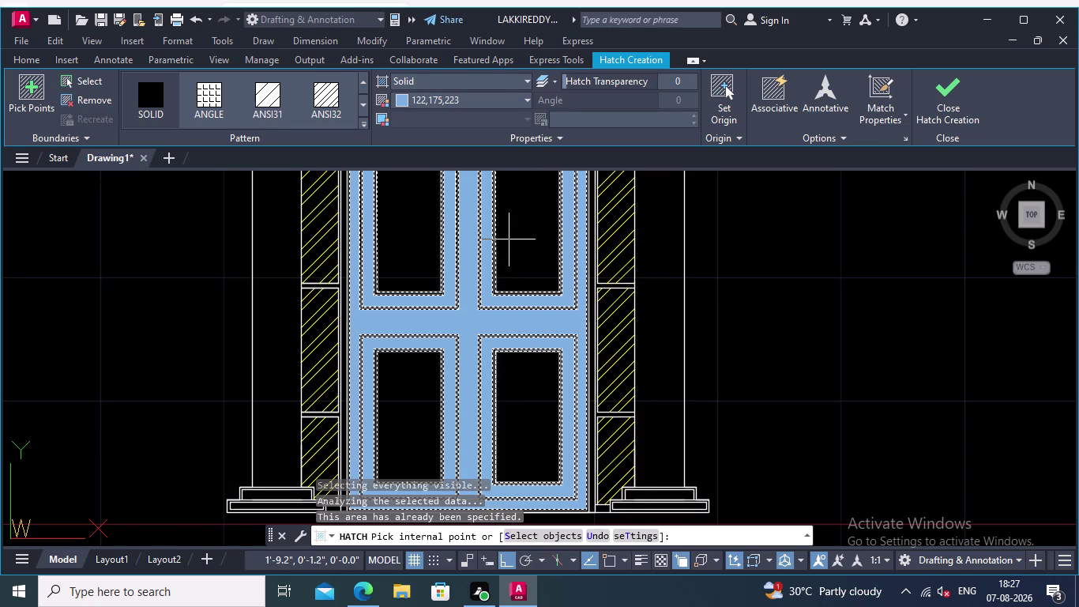
key(Return)
Repeat the solid hatch to fill all four inner panels light blue.
scroll(down, 3)
middle_drag(782, 269, 778, 269)
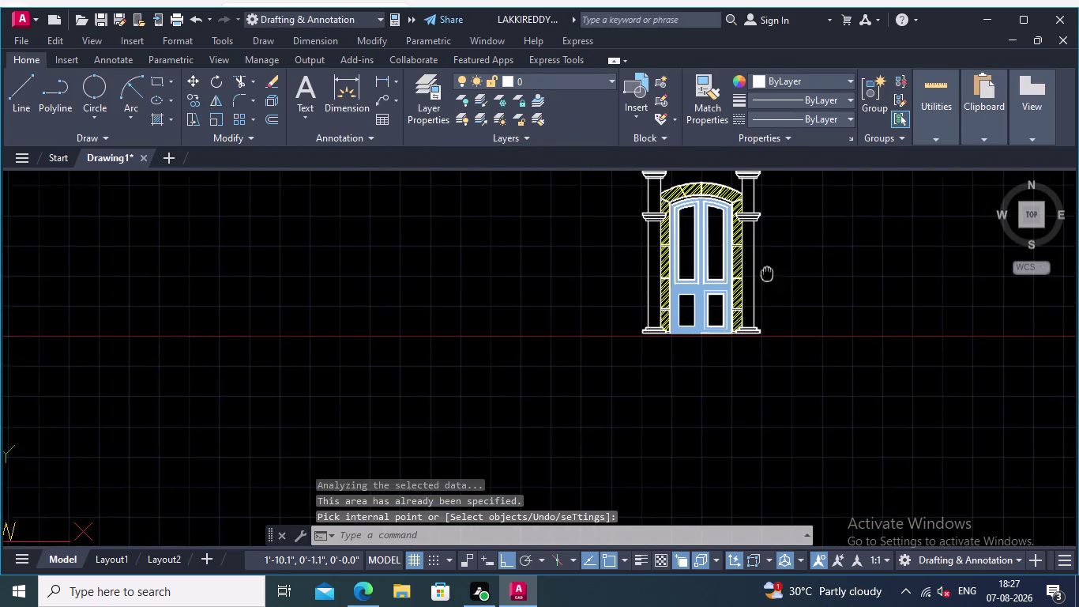
middle_drag(777, 268, 707, 291)
scroll(up, 3)
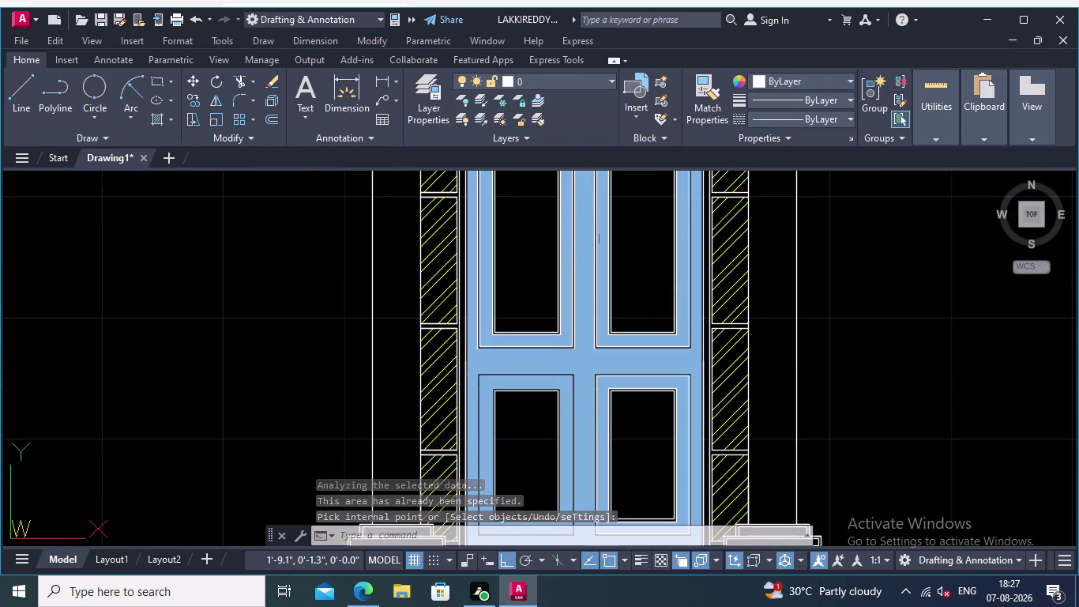
right_click(631, 230)
click(703, 238)
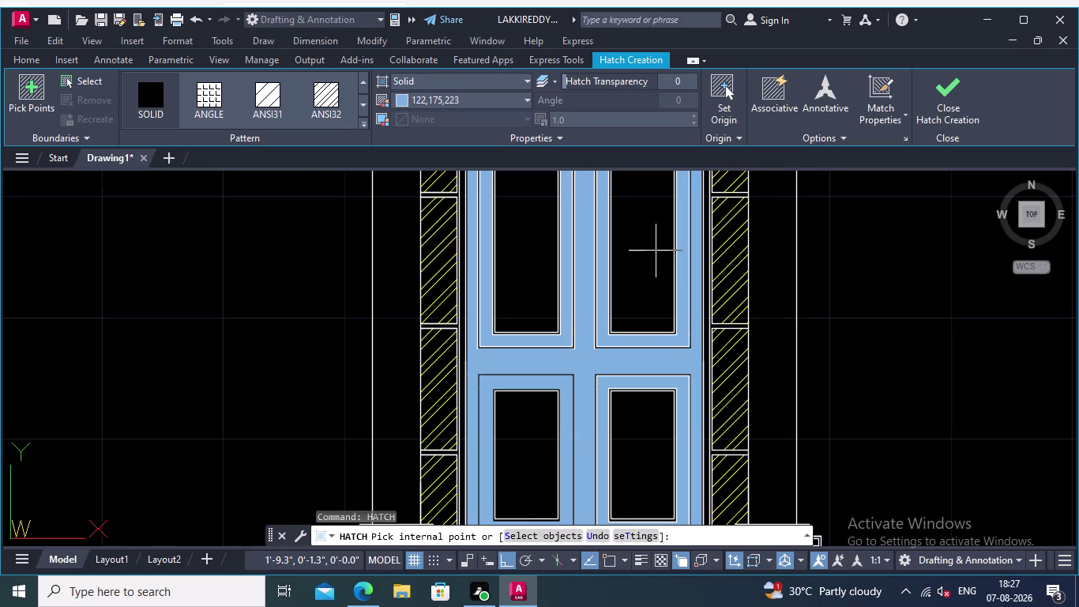
click(645, 243)
click(655, 455)
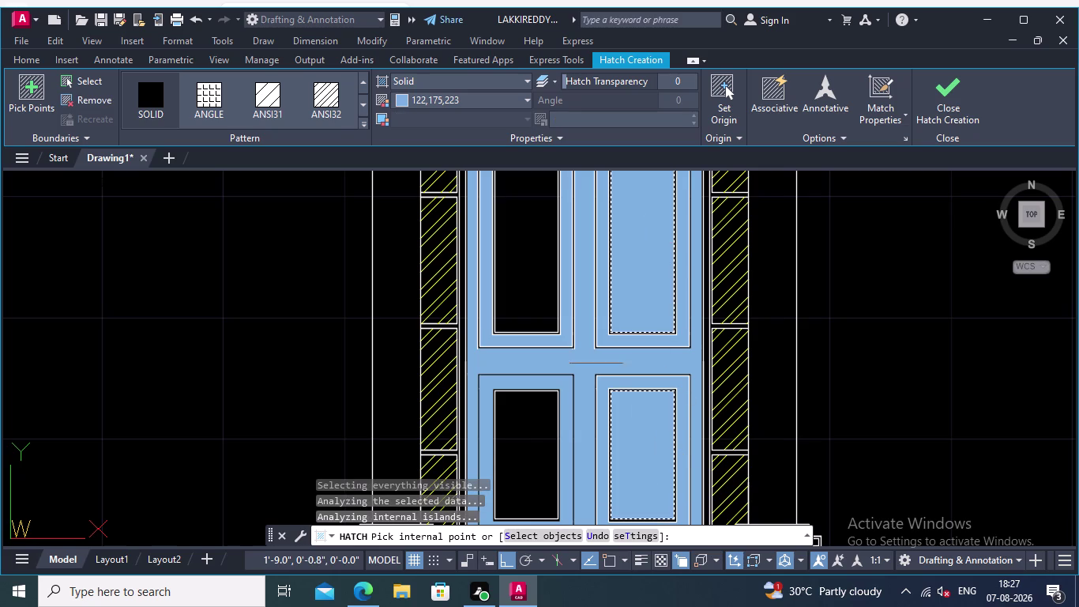
click(541, 296)
click(546, 439)
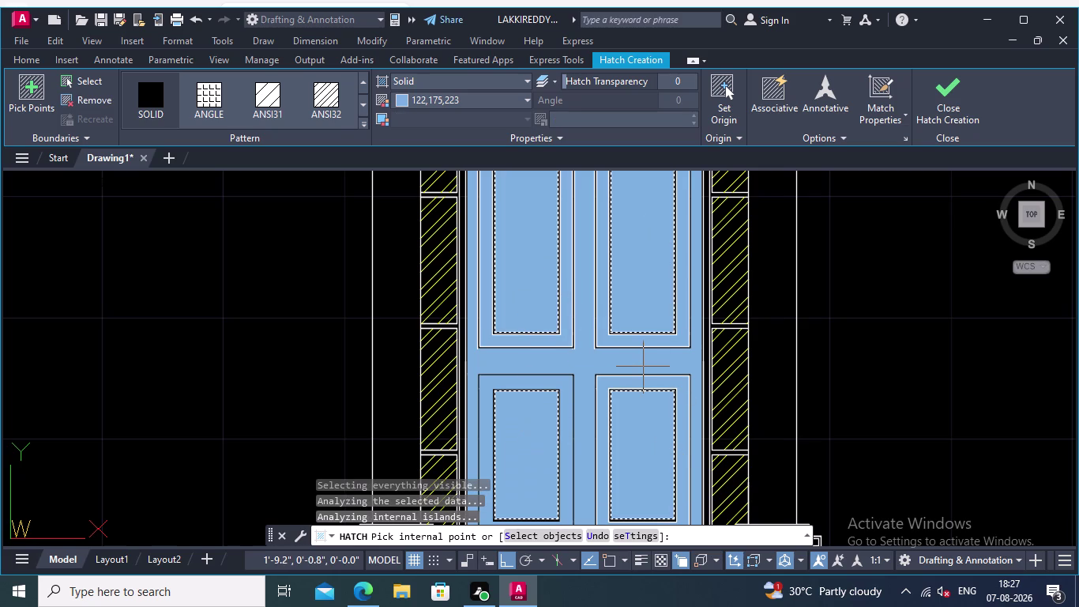
key(Return)
scroll(down, 3)
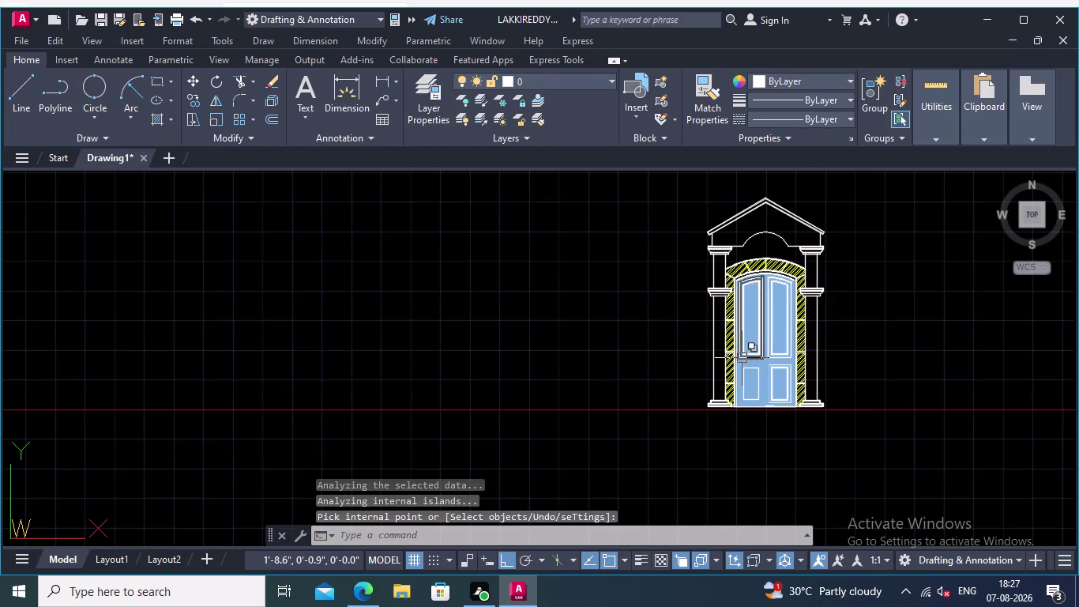
scroll(up, 3)
middle_drag(532, 390, 444, 369)
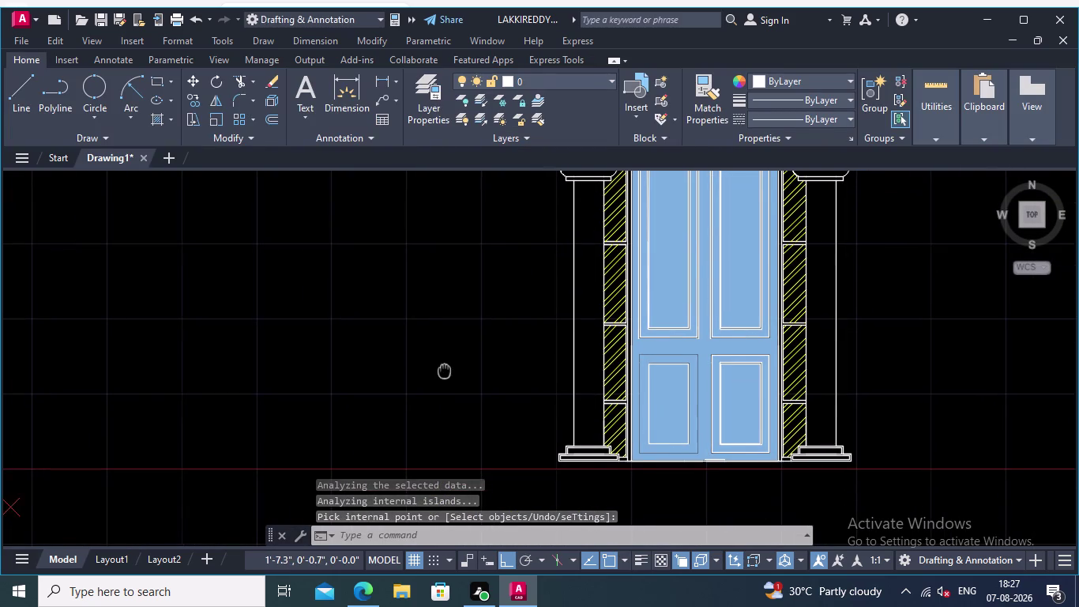
middle_drag(434, 355, 436, 420)
scroll(up, 3)
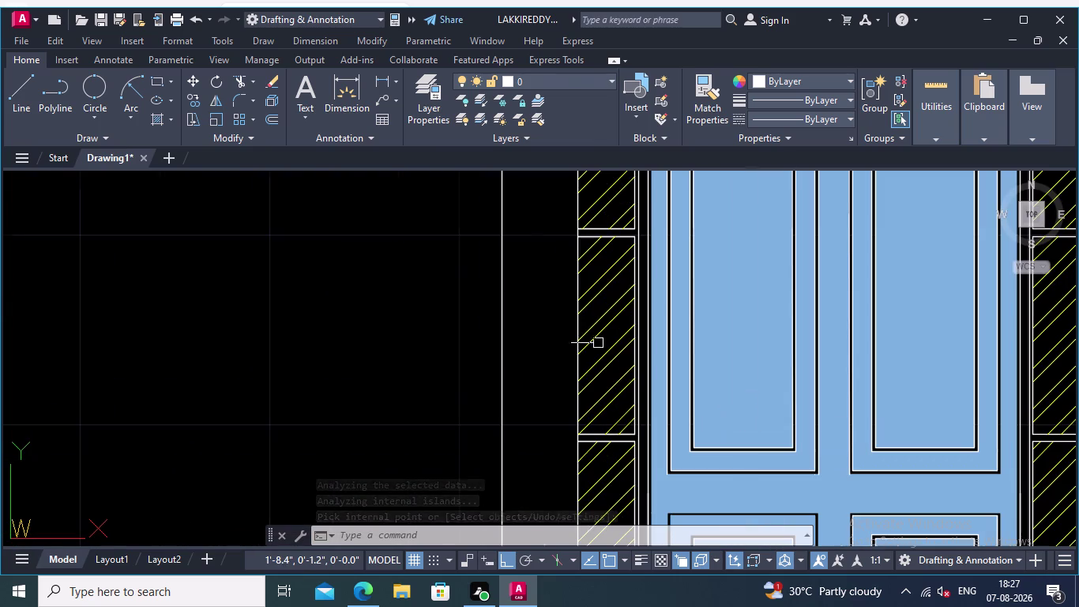
middle_drag(421, 358, 353, 156)
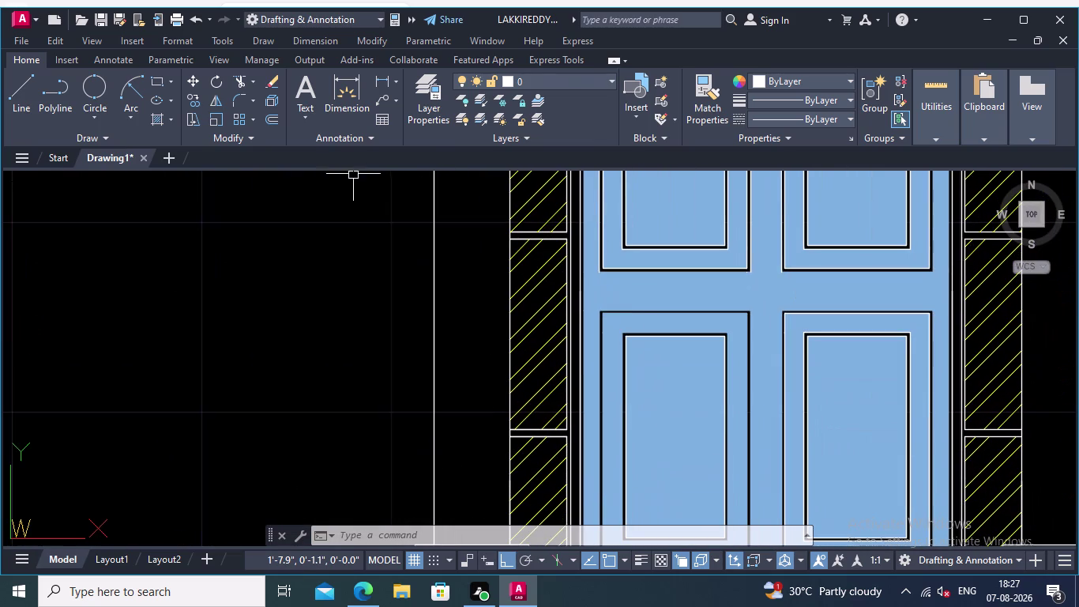
scroll(down, 3)
scroll(up, 3)
middle_drag(798, 286, 1057, 257)
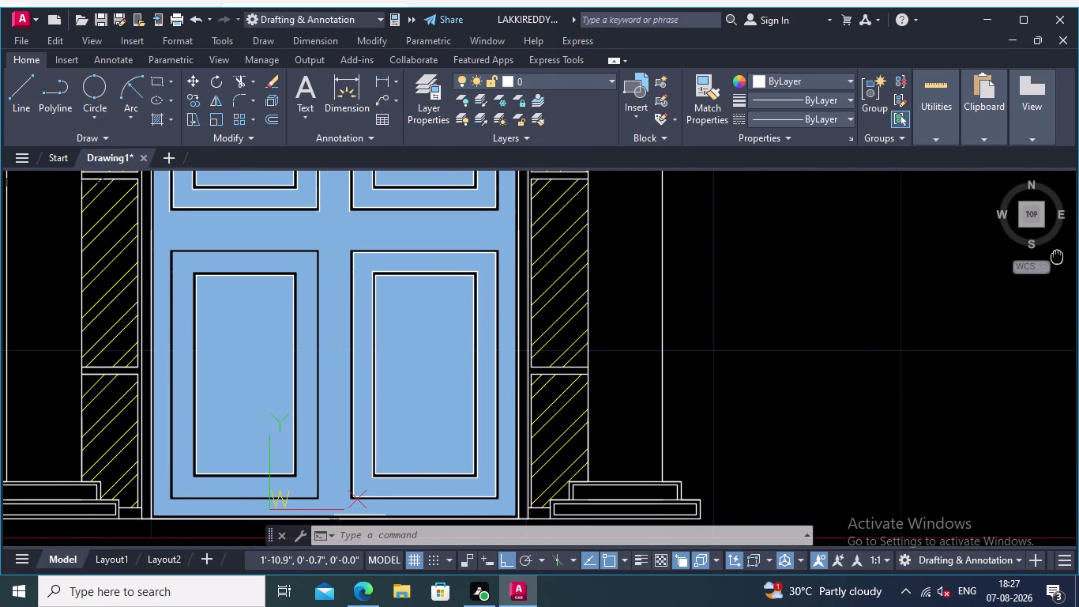
middle_drag(1057, 257, 1053, 255)
scroll(down, 3)
scroll(up, 3)
middle_drag(930, 279, 1078, 286)
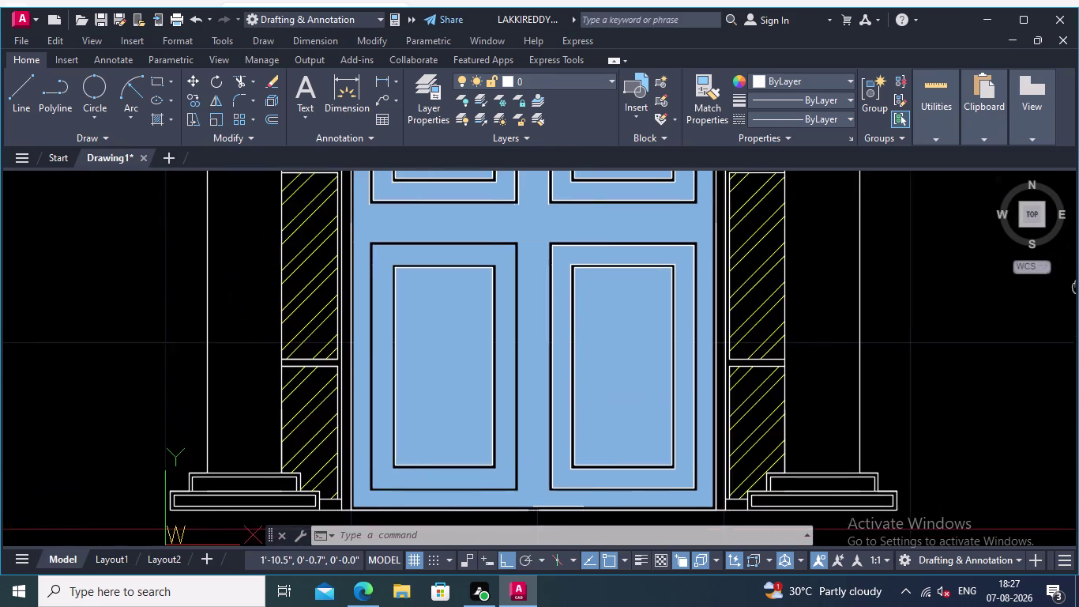
middle_drag(1078, 285, 1077, 412)
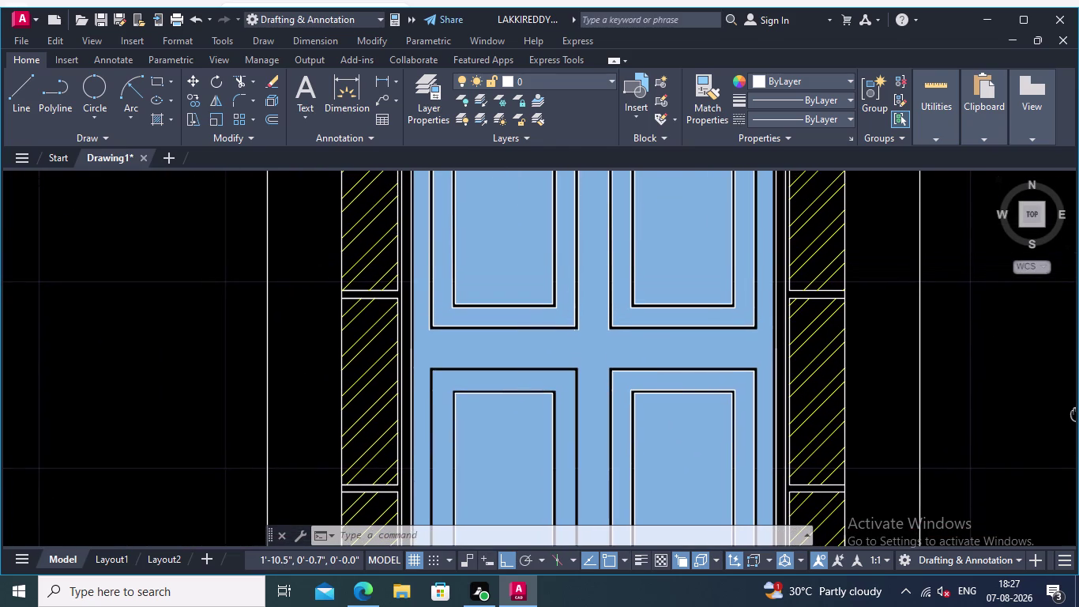
middle_drag(1077, 412, 1074, 414)
scroll(up, 3)
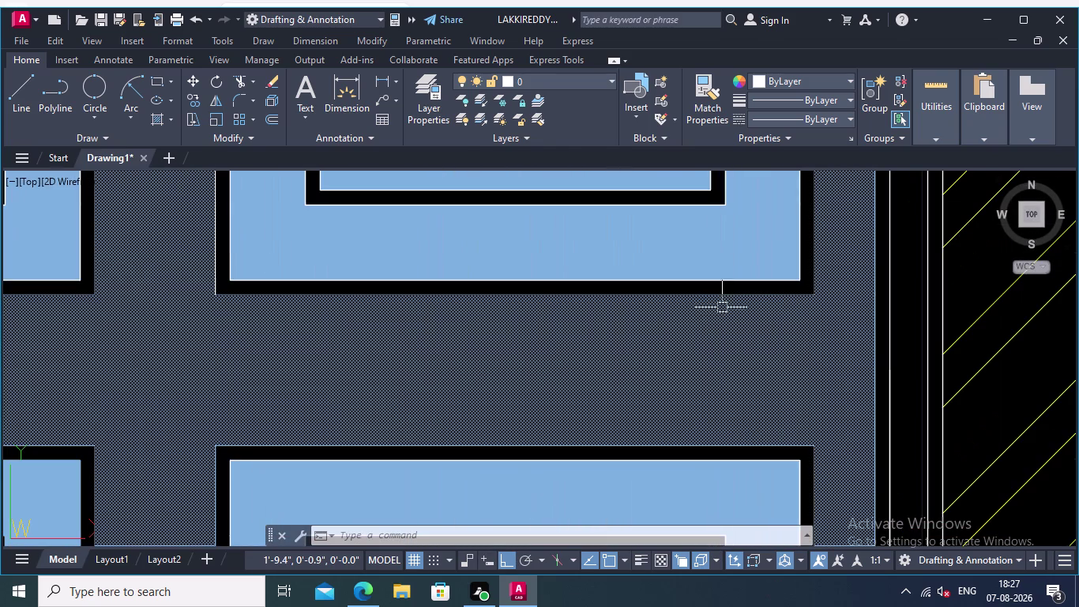
scroll(down, 3)
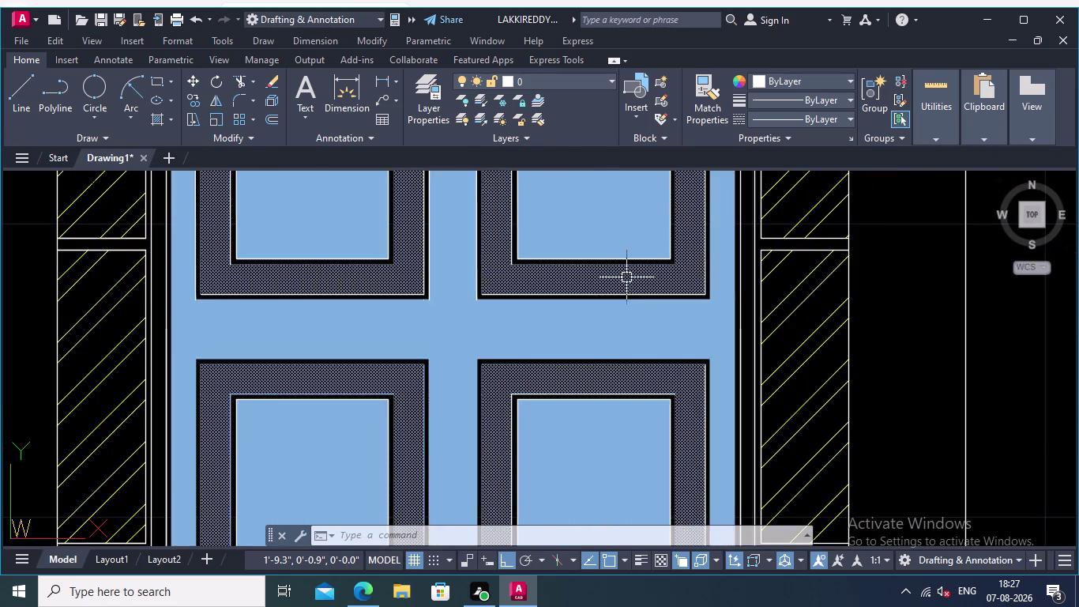
scroll(up, 3)
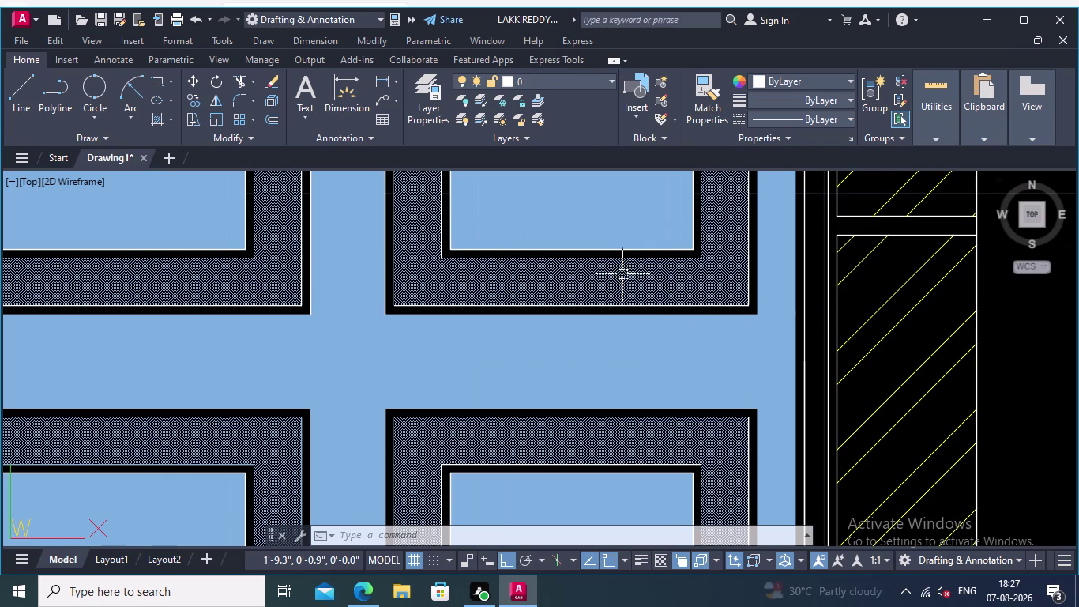
scroll(down, 3)
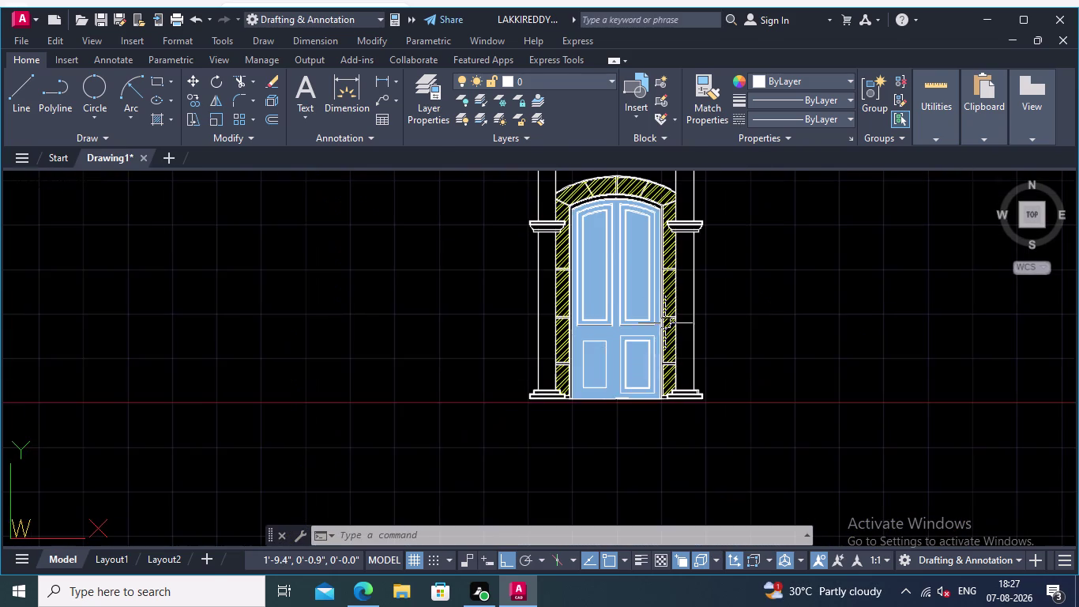
middle_drag(796, 304, 828, 341)
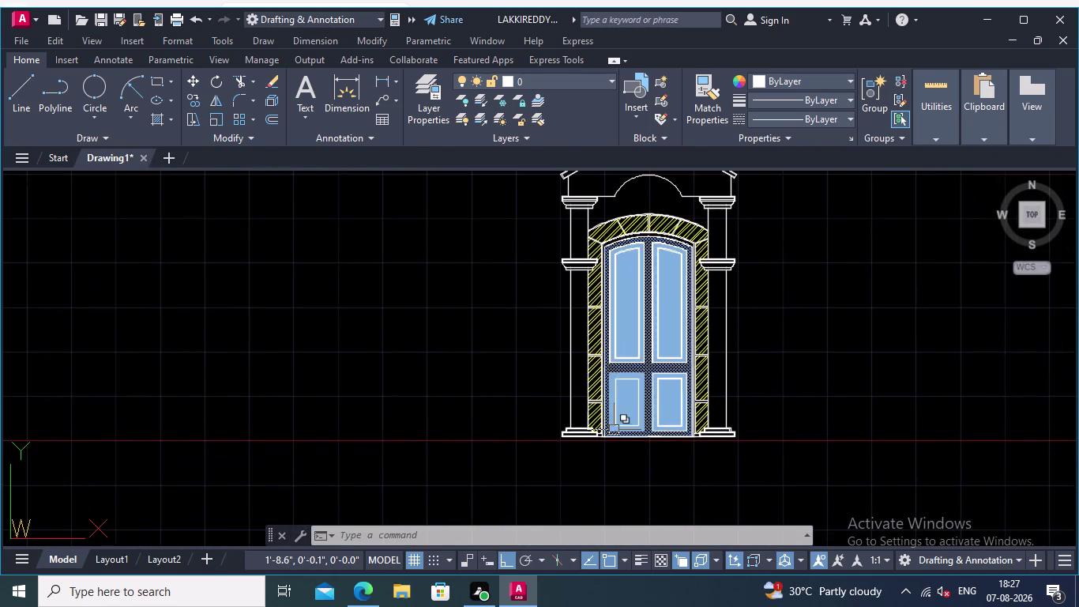
scroll(up, 3)
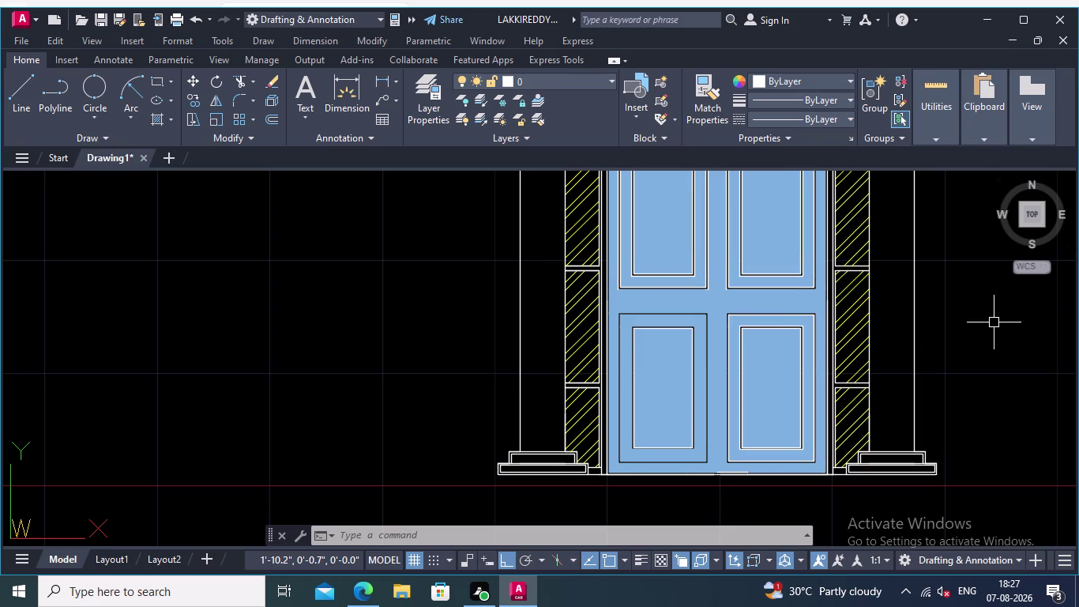
middle_drag(994, 322, 816, 357)
scroll(down, 3)
middle_drag(817, 337, 877, 457)
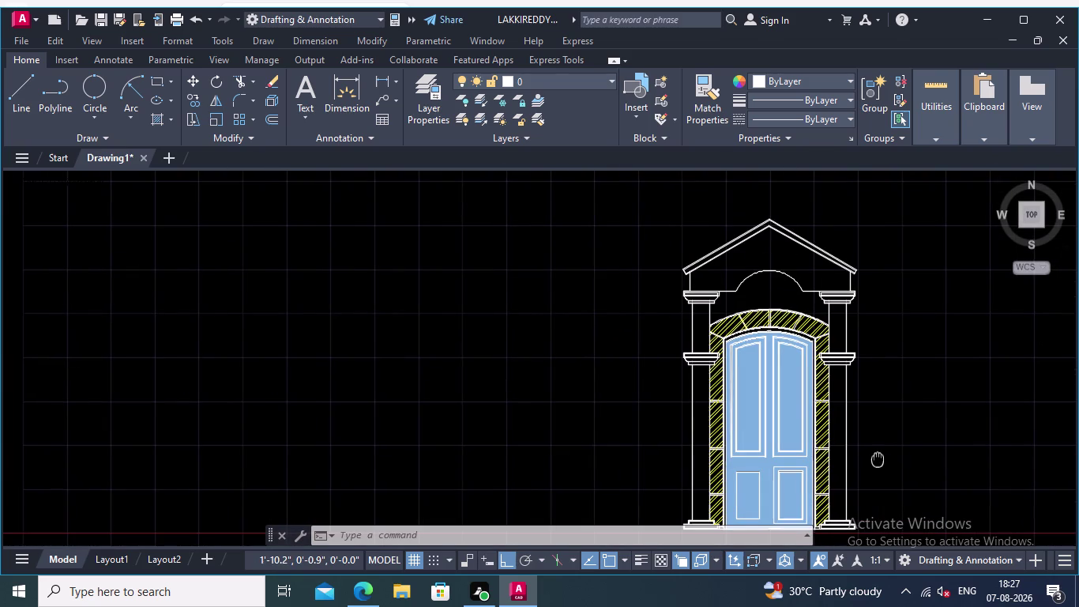
middle_drag(878, 457, 878, 475)
middle_drag(891, 439, 863, 382)
middle_drag(857, 383, 818, 327)
scroll(up, 3)
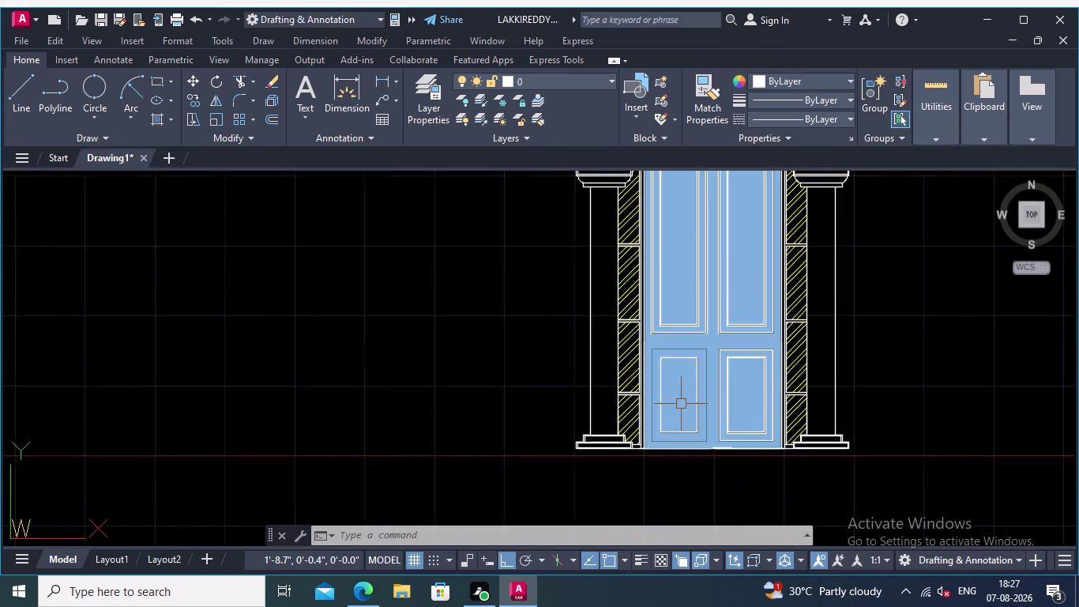
Start a polyline at the panel's top-left corner, through top-right to bottom-right.
click(39, 90)
scroll(up, 3)
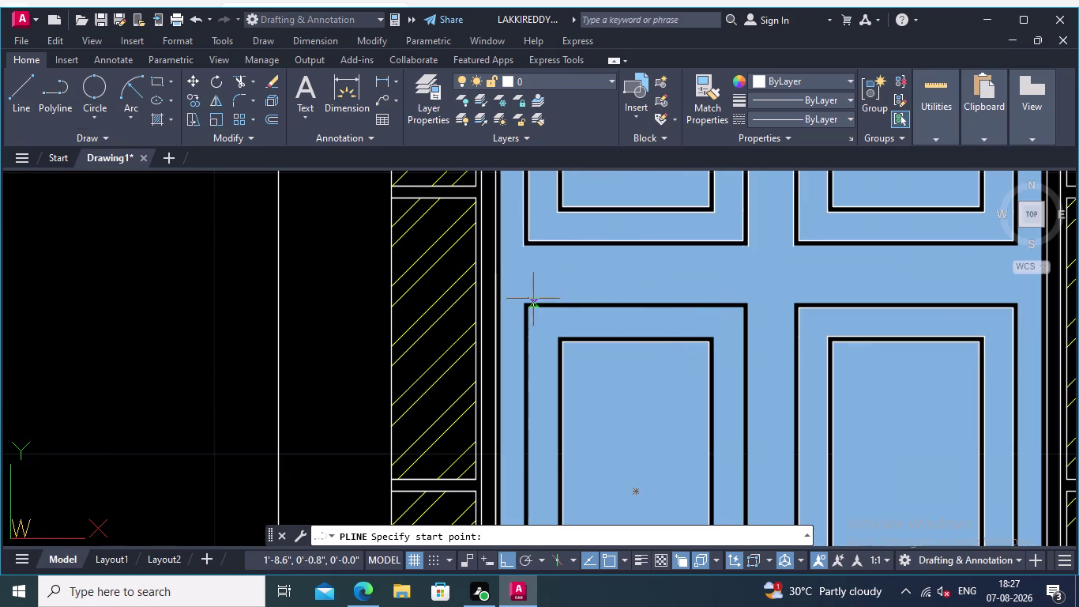
scroll(up, 3)
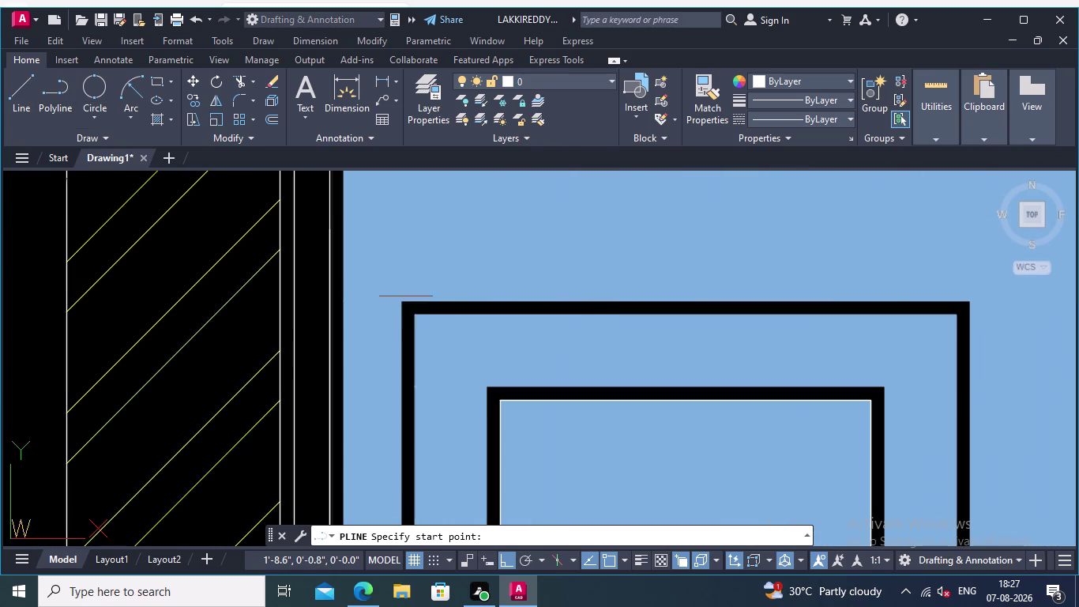
click(403, 301)
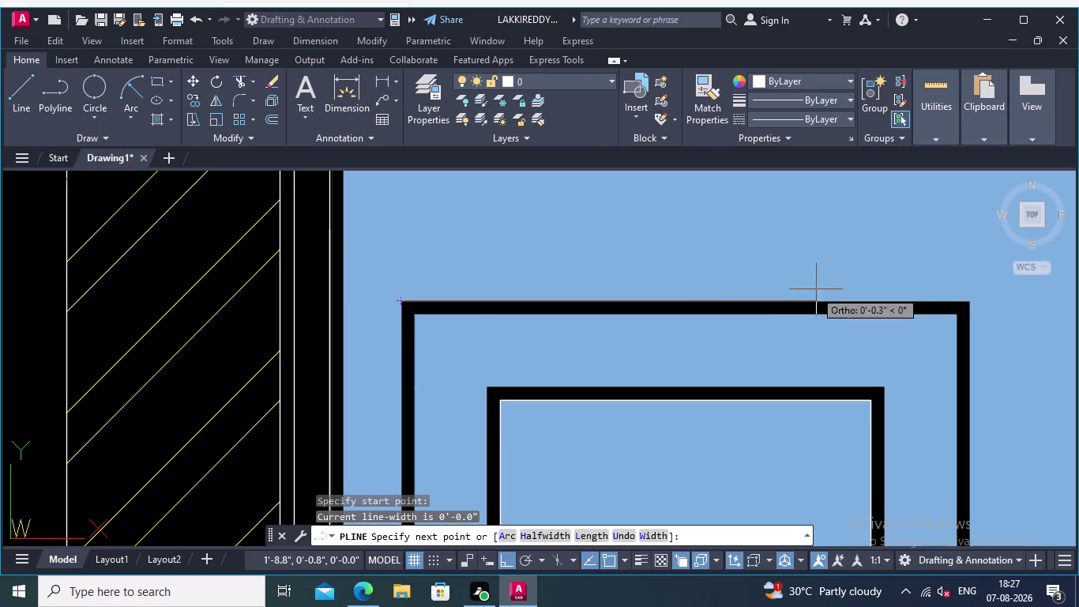
click(973, 303)
middle_drag(974, 367, 954, 285)
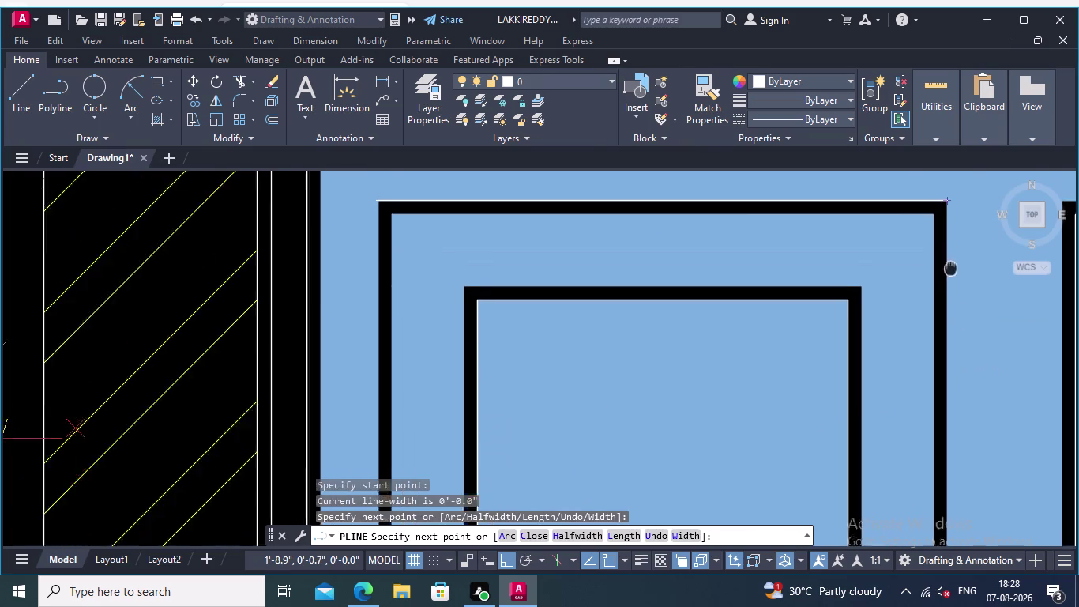
middle_drag(953, 285, 934, 181)
scroll(down, 3)
middle_drag(962, 334, 898, 204)
scroll(up, 3)
scroll(up, 3)
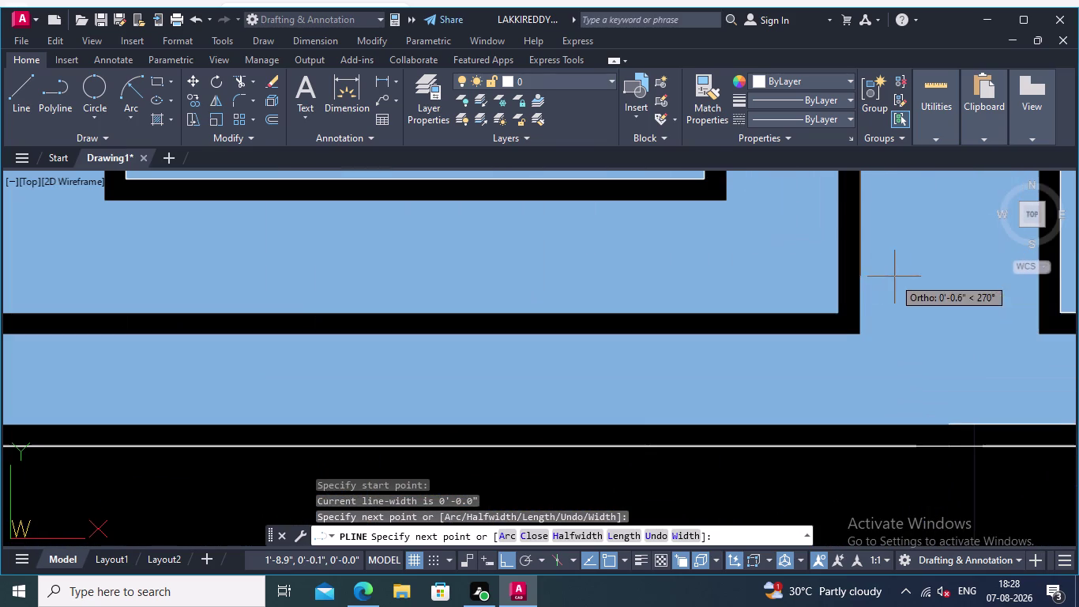
click(859, 332)
Continue to the bottom-left corner and close the polyline at the start.
middle_drag(859, 331, 1066, 328)
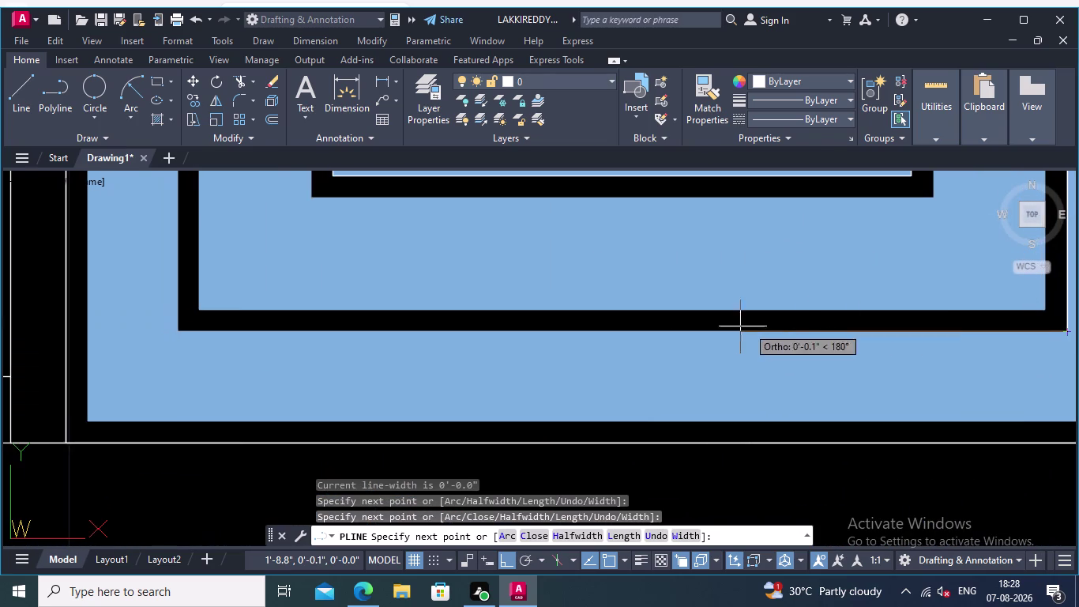
middle_drag(597, 325, 941, 335)
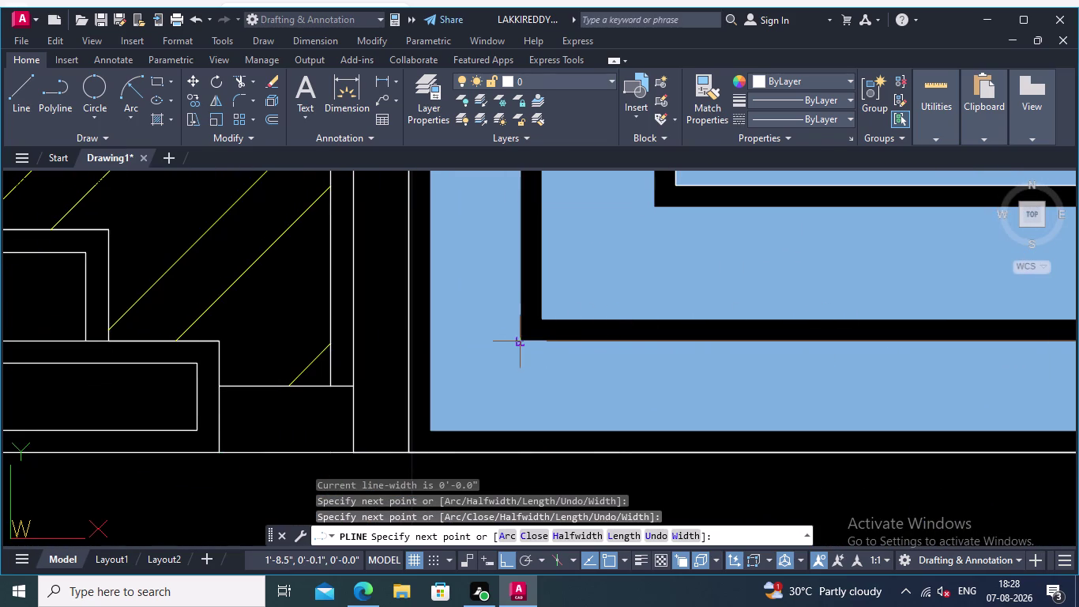
click(522, 338)
middle_drag(522, 332, 555, 443)
scroll(down, 3)
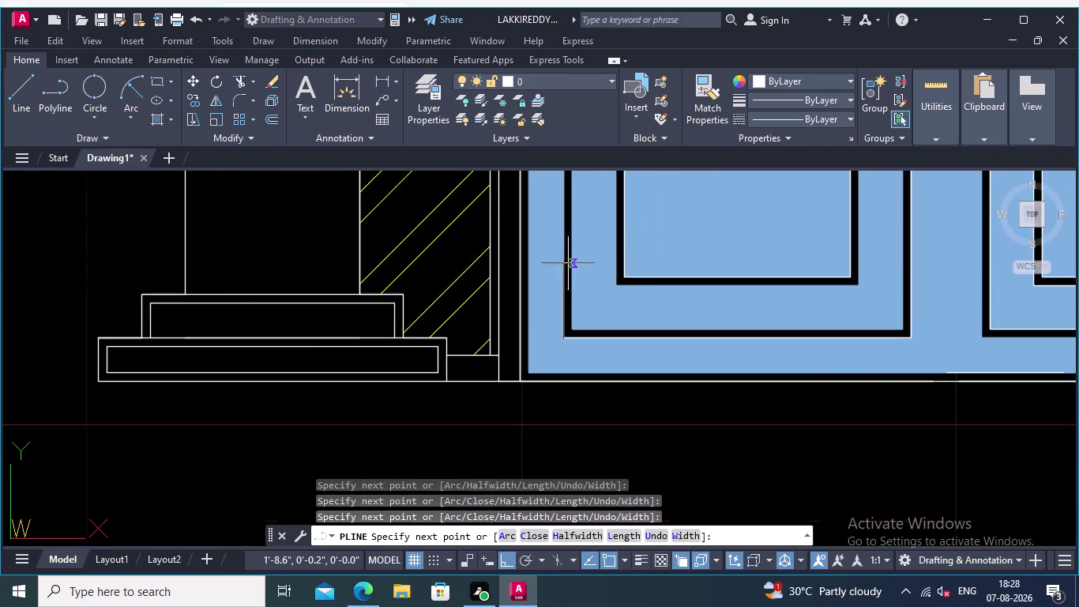
middle_drag(550, 280, 589, 461)
middle_drag(587, 246, 598, 454)
middle_drag(618, 238, 648, 452)
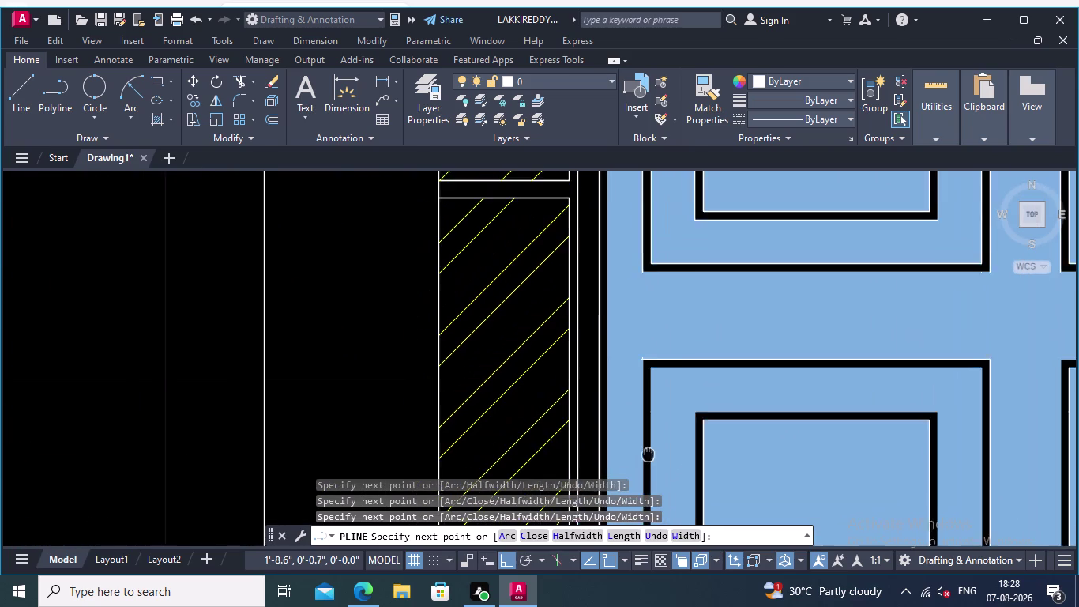
middle_drag(648, 453, 644, 448)
scroll(up, 3)
click(656, 355)
key(Return)
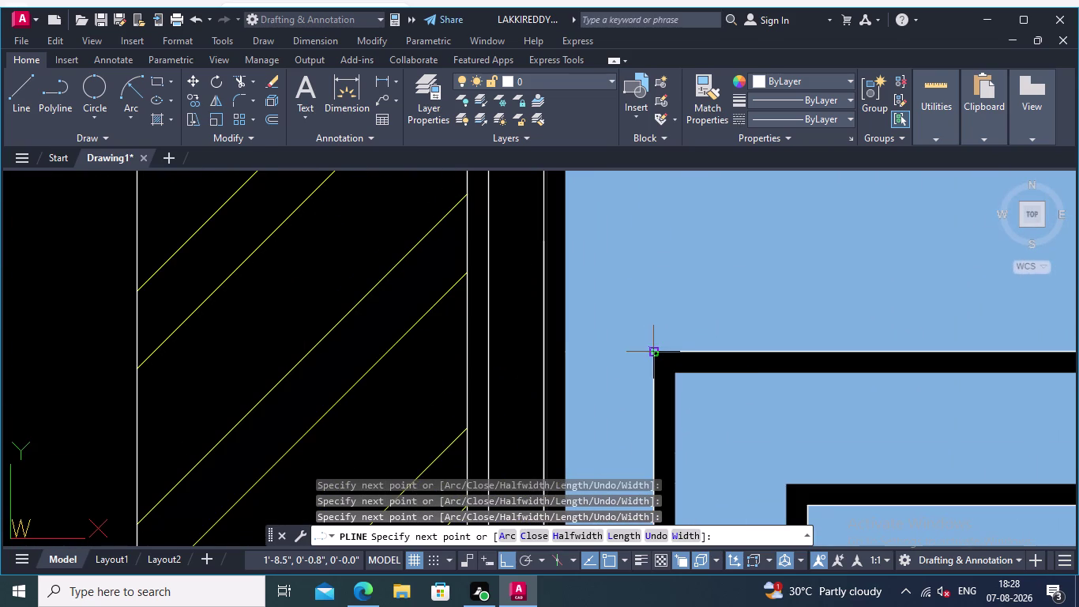
middle_drag(732, 314, 670, 249)
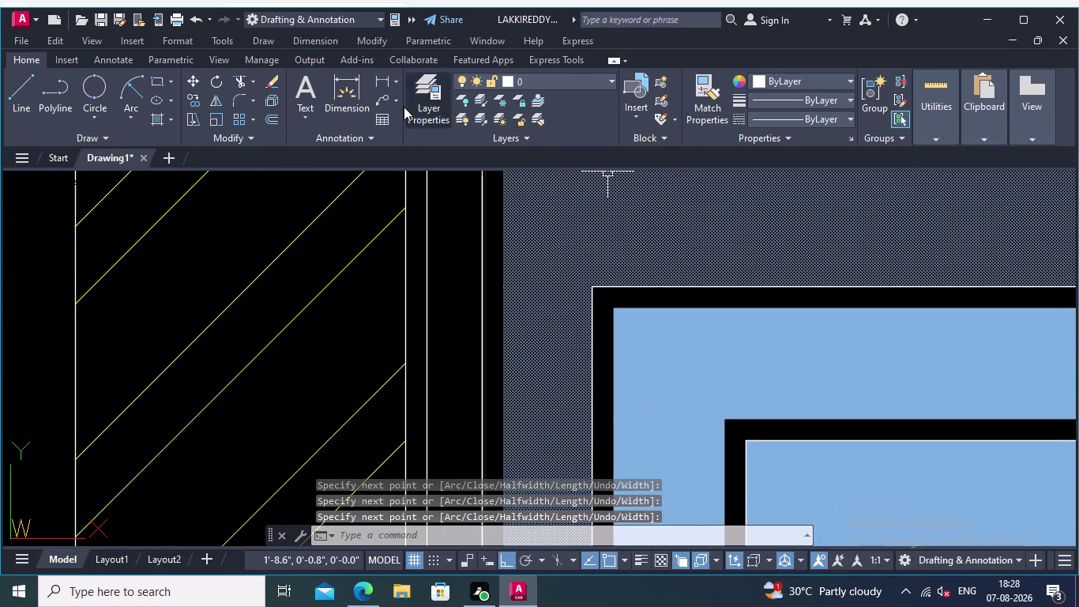
click(267, 116)
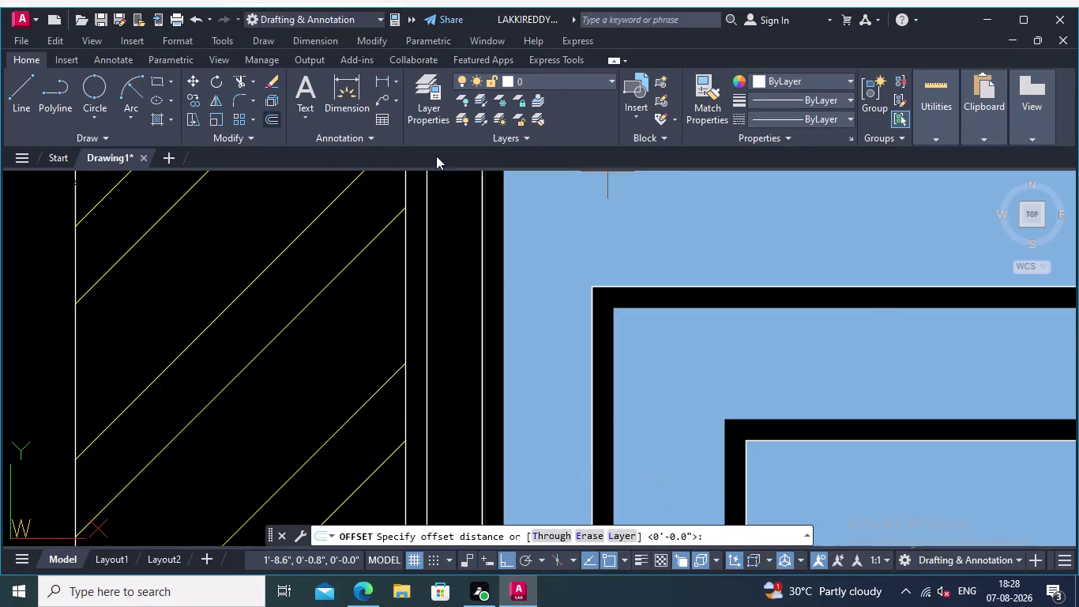
scroll(up, 3)
click(815, 275)
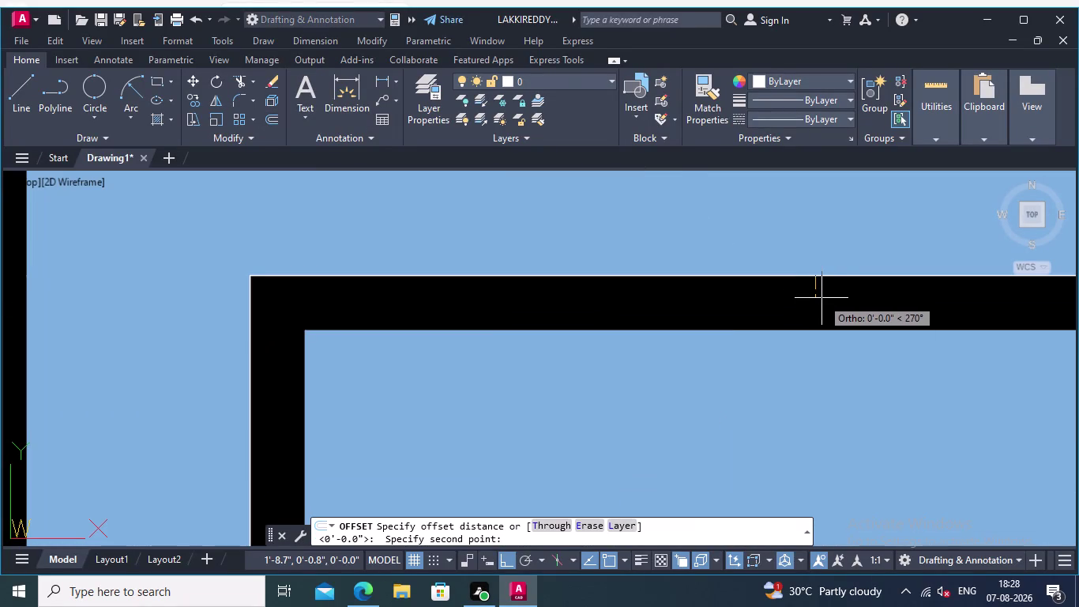
text(0.)
text(01)
key(Return)
scroll(down, 3)
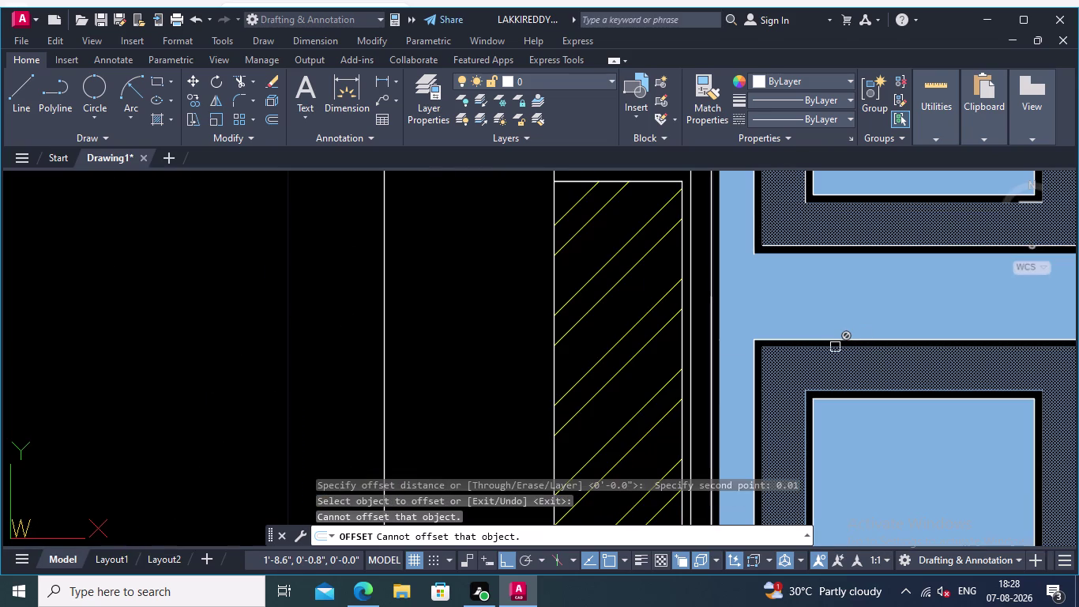
key(Return)
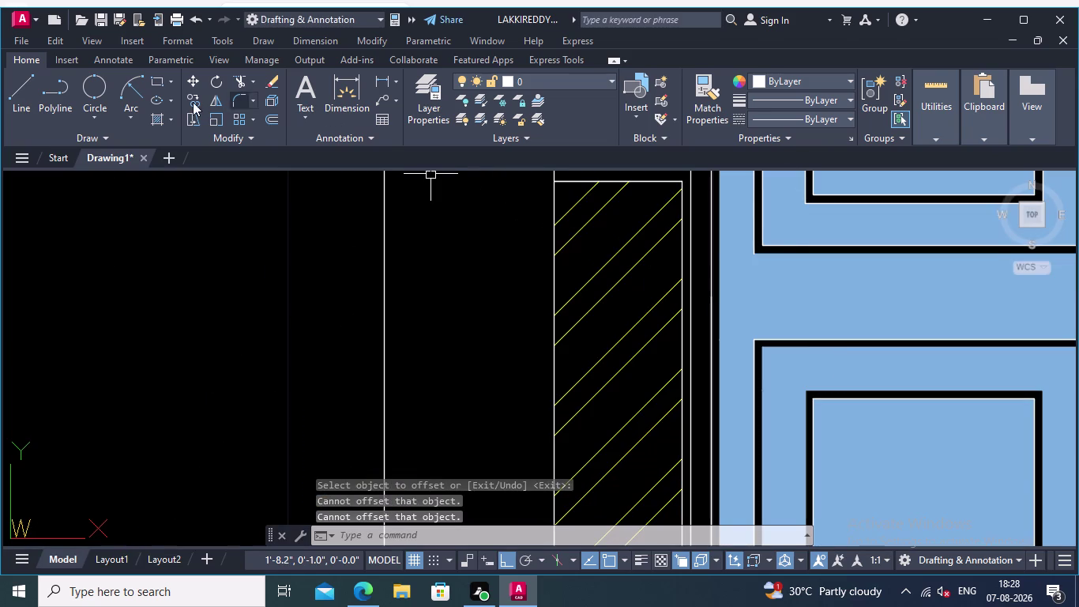
click(49, 86)
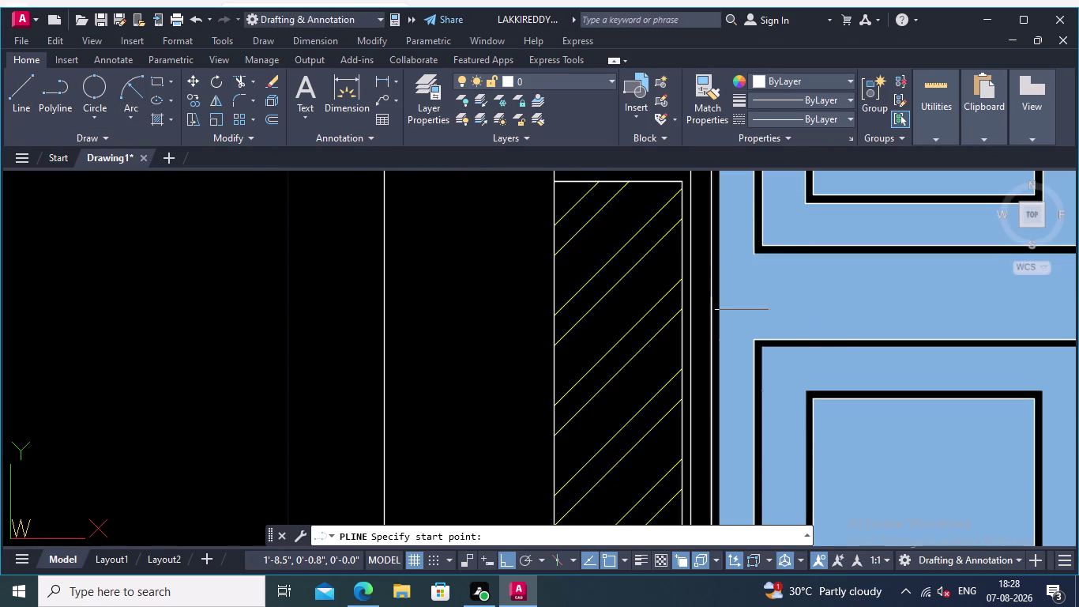
Cancel a stray outline start and repeat the PLINE command from the right-click menu.
scroll(up, 3)
middle_drag(793, 343, 554, 241)
scroll(up, 3)
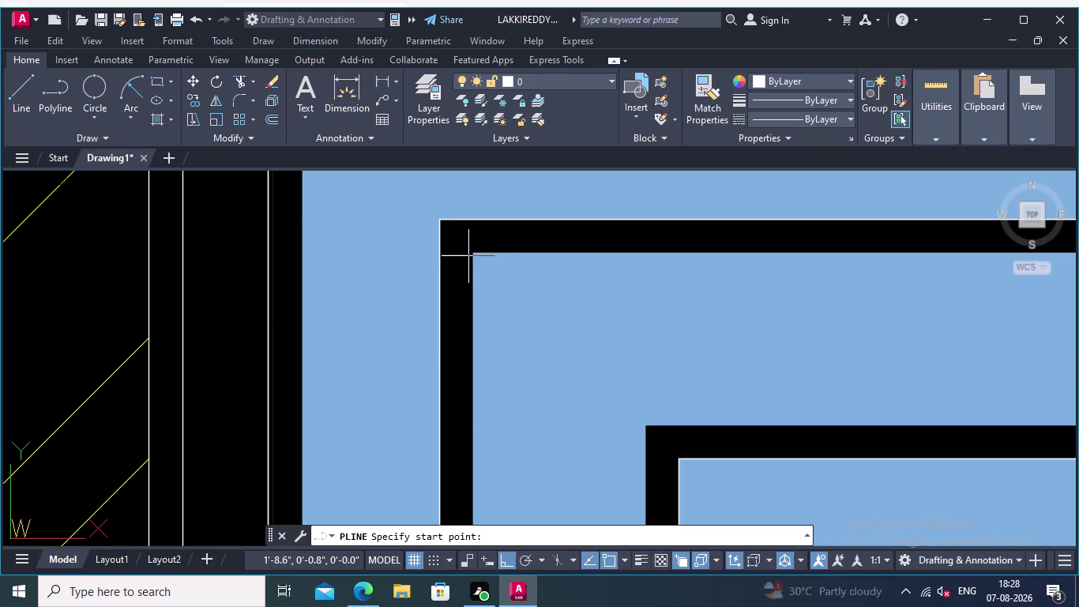
click(478, 251)
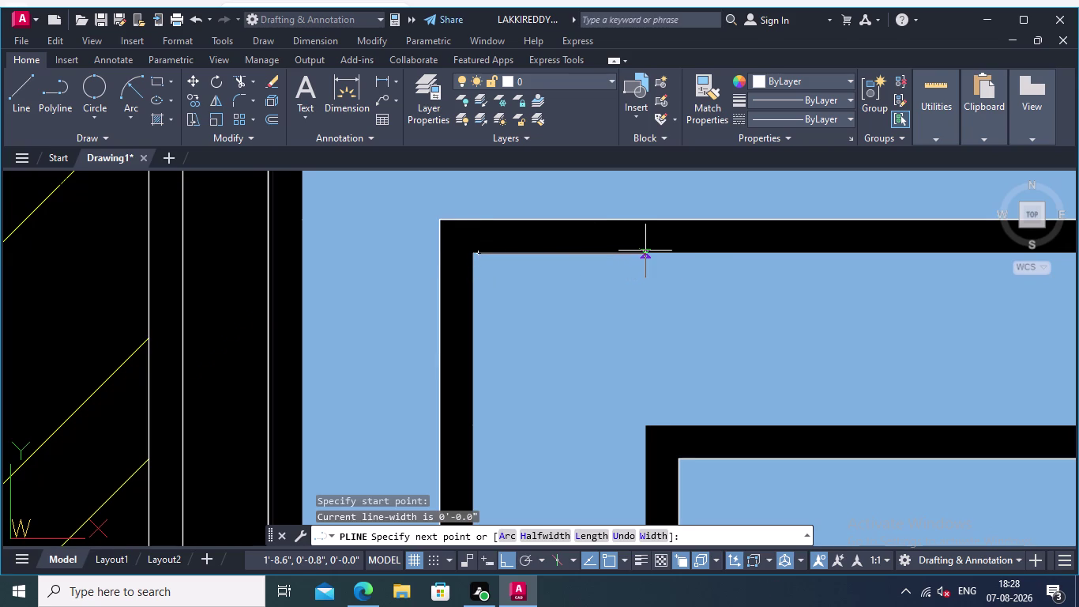
key(Escape)
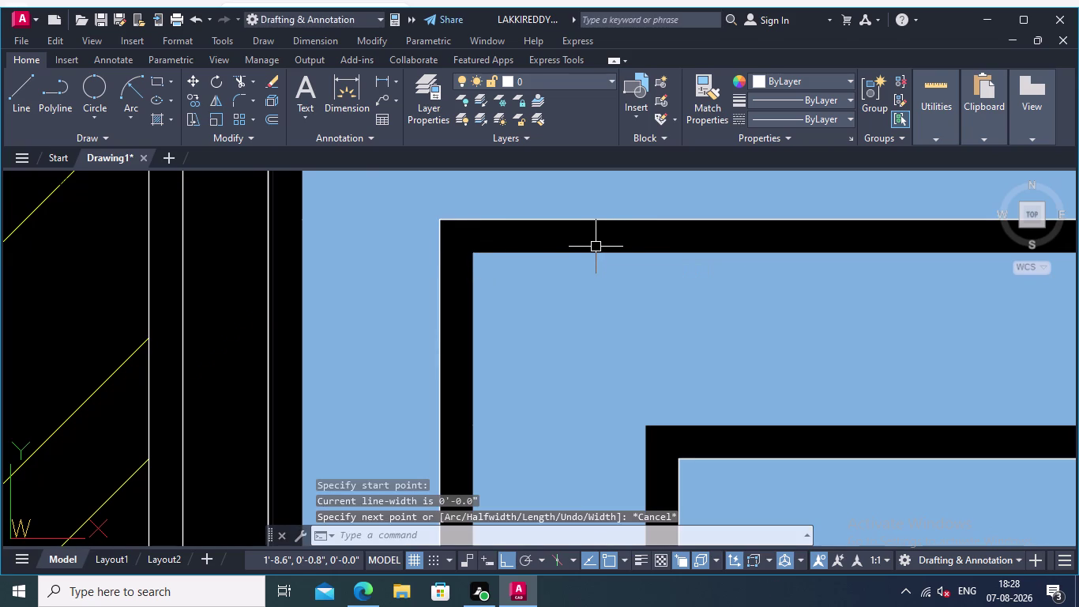
right_click(481, 230)
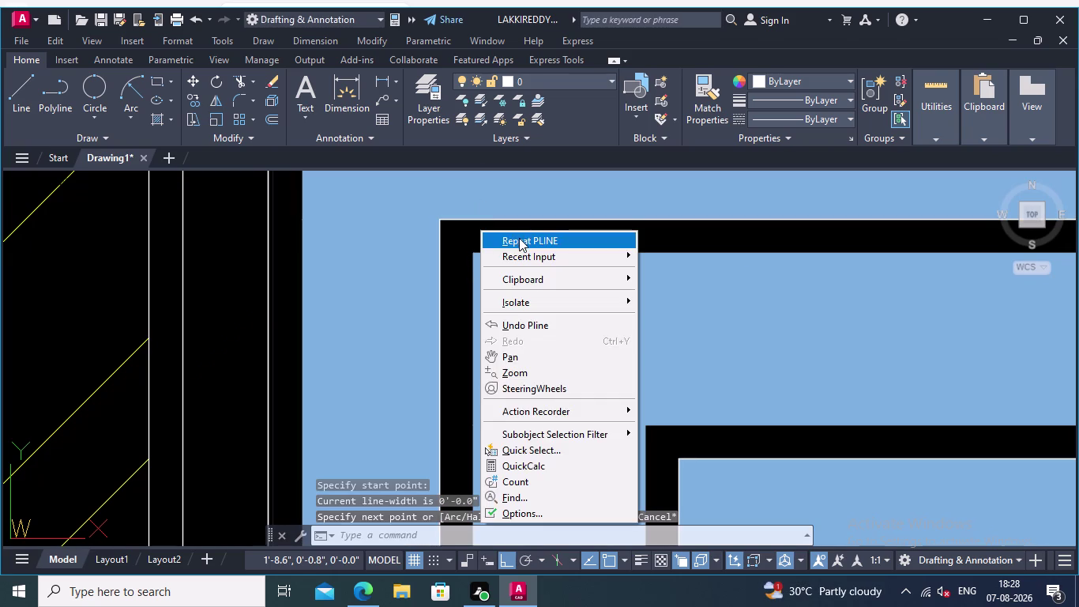
click(519, 239)
Start the panel outline at its top-left corner and run it along the top edge.
click(475, 251)
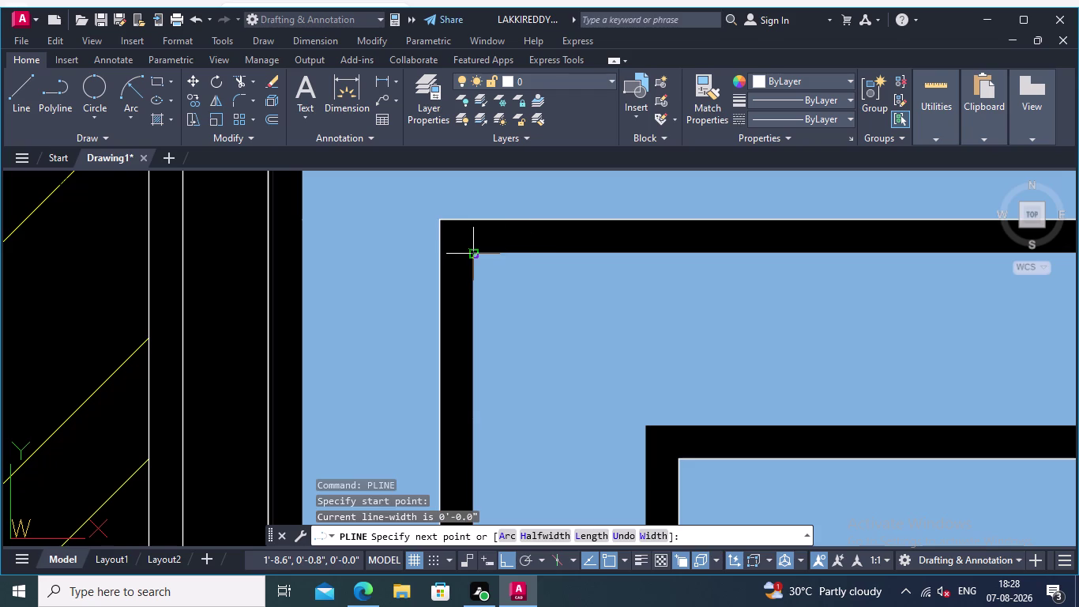
scroll(down, 3)
scroll(down, 3)
scroll(up, 3)
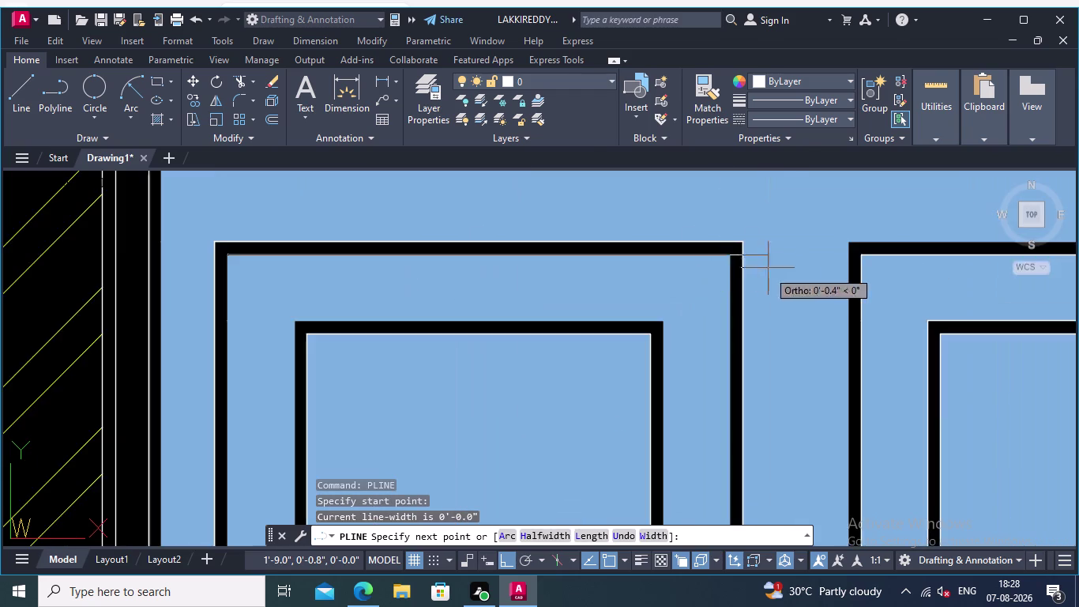
scroll(up, 3)
click(690, 263)
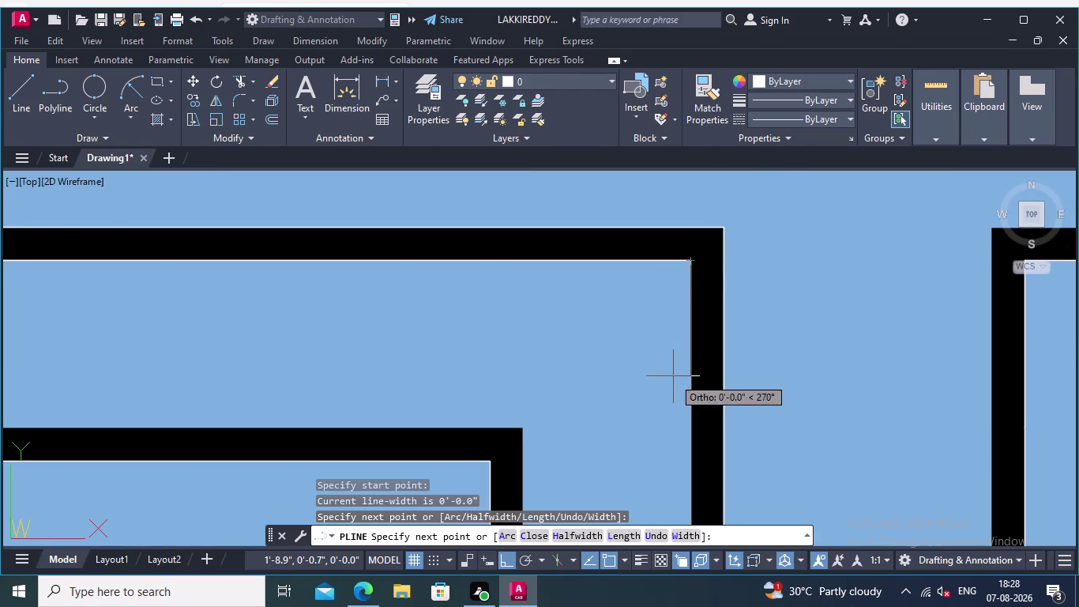
Extend the outline down to the panel's bottom-right corner.
middle_drag(650, 262, 636, 207)
middle_drag(667, 326, 591, 74)
scroll(down, 3)
scroll(down, 3)
middle_drag(634, 299, 626, 261)
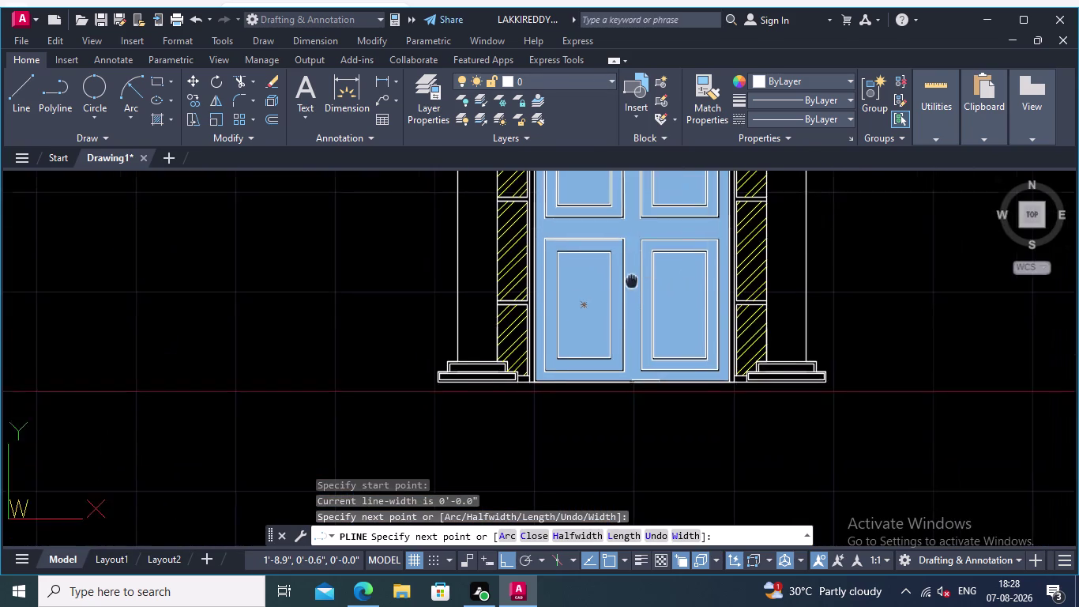
middle_drag(626, 262, 610, 196)
scroll(up, 3)
middle_drag(613, 273, 623, 422)
scroll(up, 3)
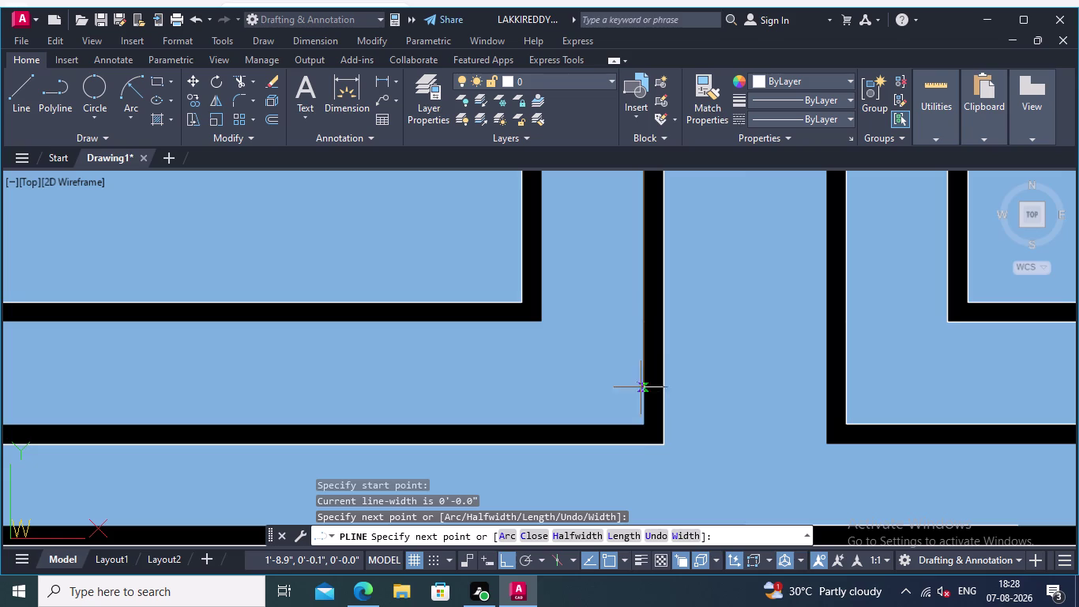
click(641, 425)
Place the remaining panel corners and end the polyline.
middle_drag(548, 396, 877, 324)
scroll(down, 3)
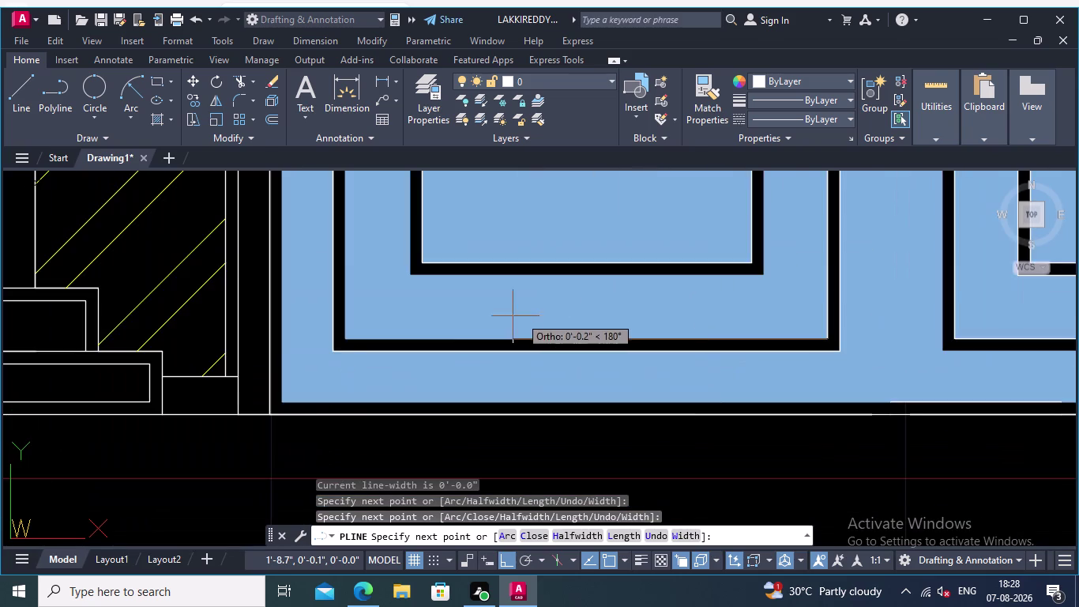
scroll(up, 3)
click(354, 368)
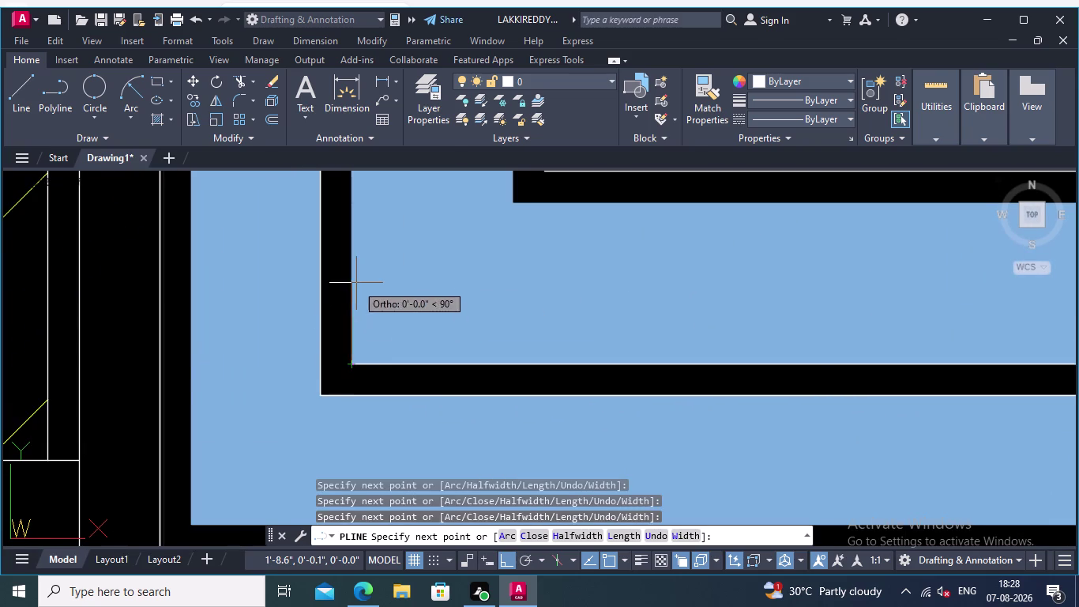
middle_drag(357, 283, 417, 465)
scroll(down, 3)
middle_drag(448, 268, 497, 475)
scroll(down, 3)
middle_drag(510, 273, 523, 364)
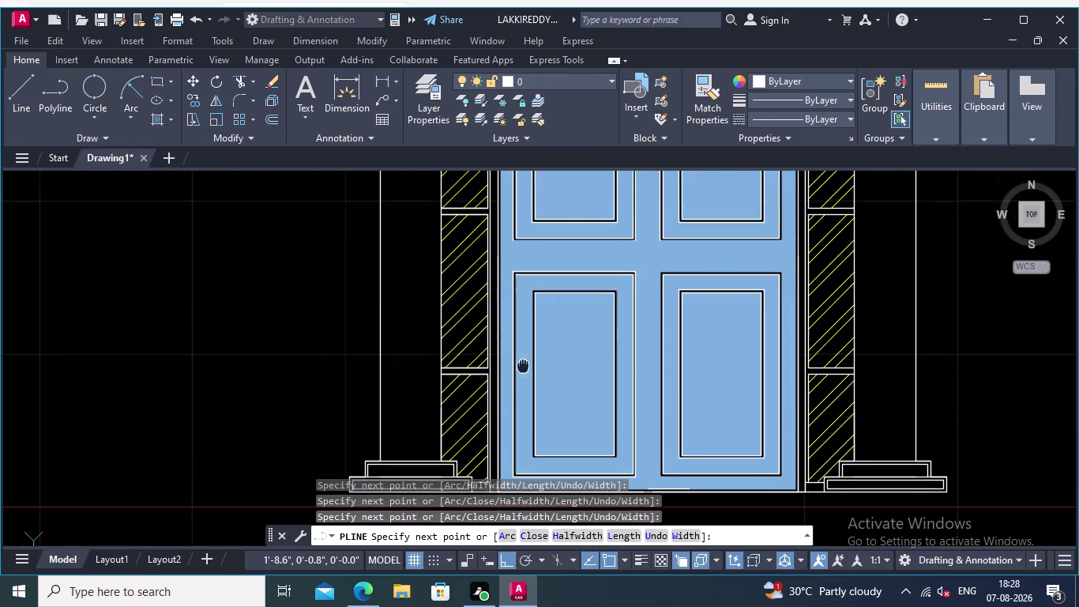
scroll(up, 3)
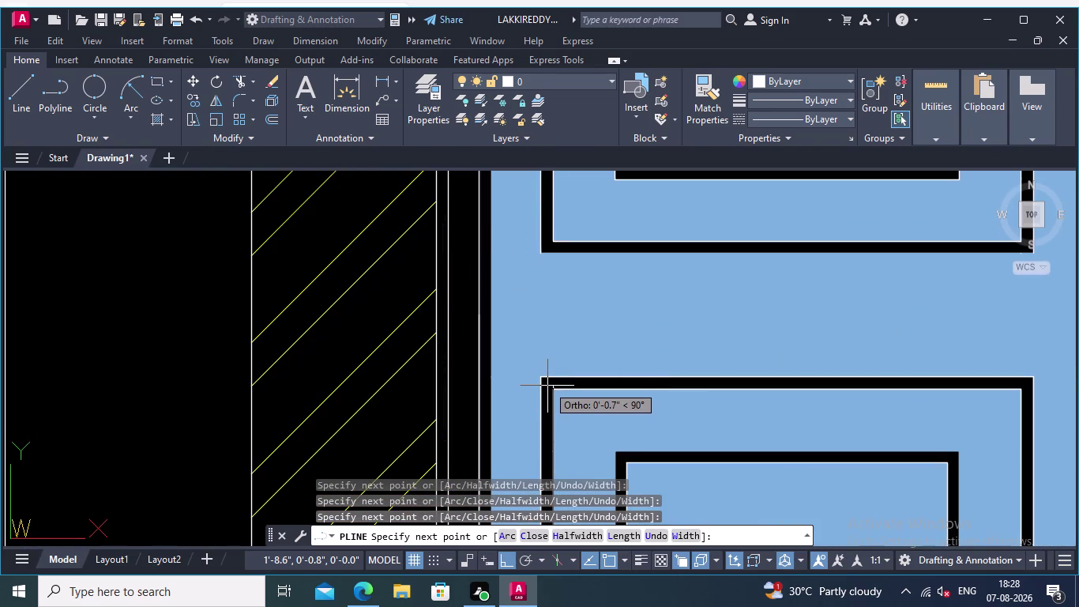
click(551, 388)
key(Return)
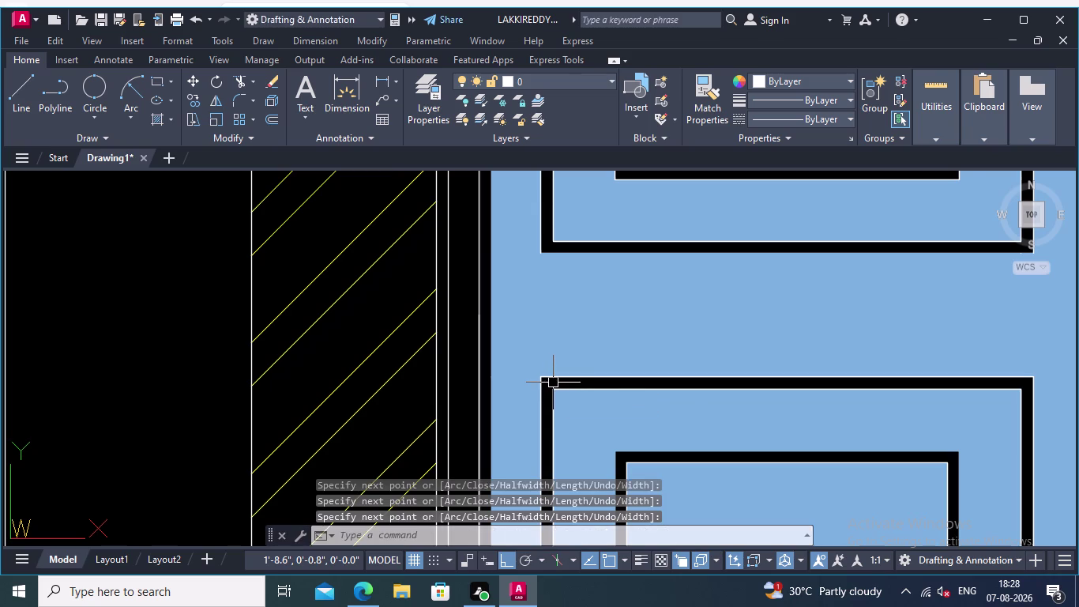
Recentre on the lower door panels and call up the repeat-command menu.
scroll(down, 3)
middle_drag(571, 421, 564, 373)
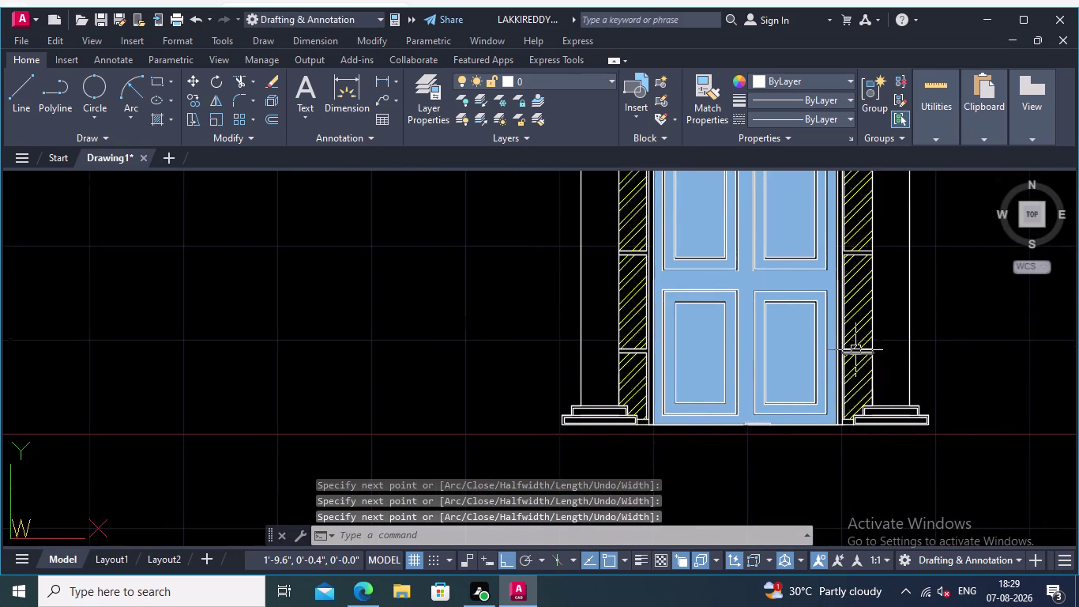
scroll(up, 3)
scroll(up, 3)
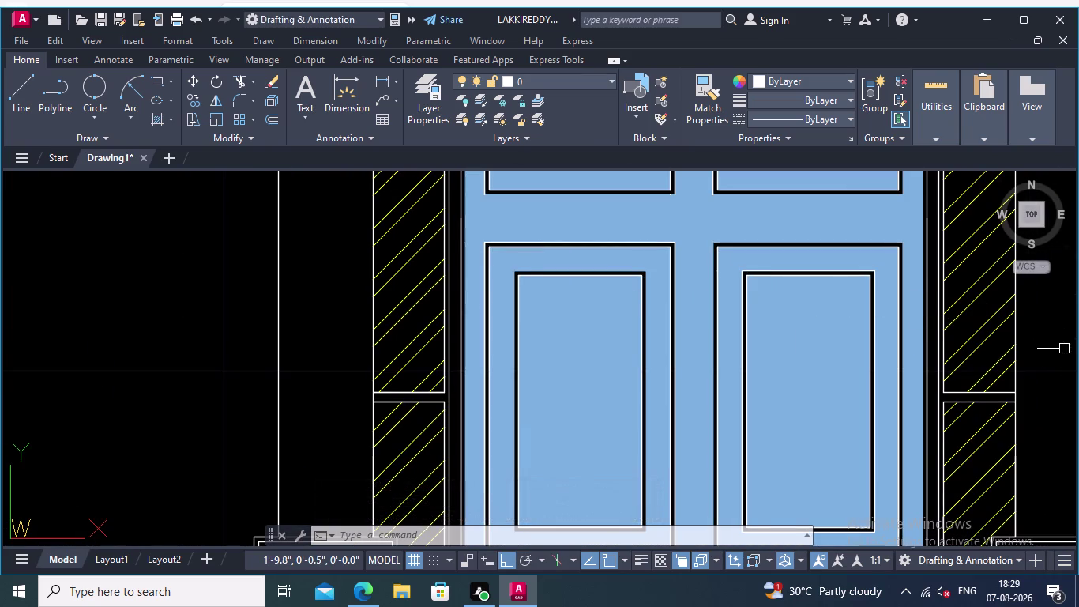
middle_drag(1068, 345, 1002, 265)
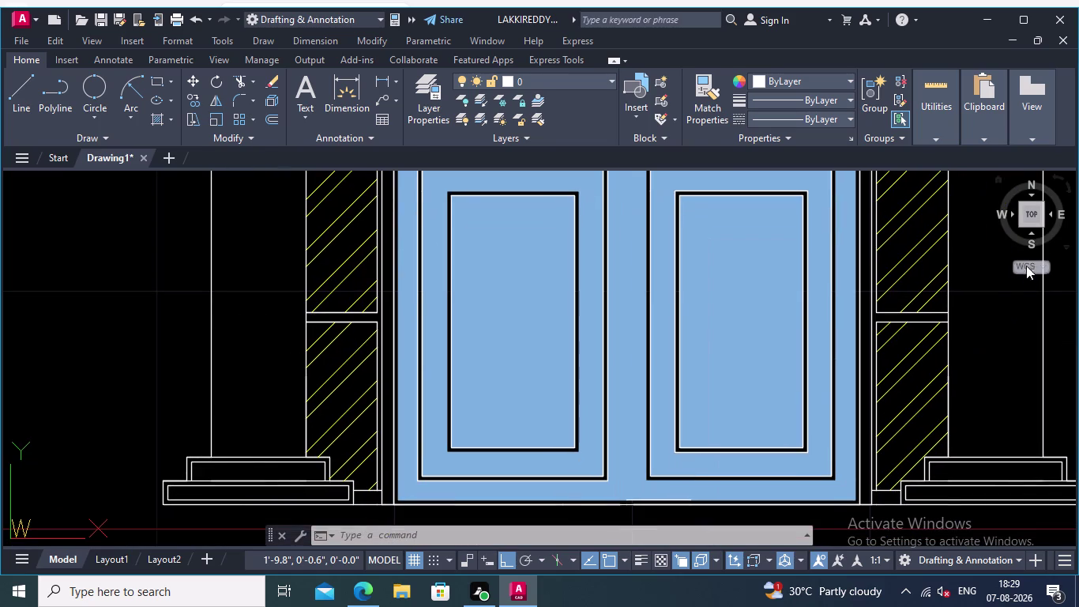
right_click(994, 325)
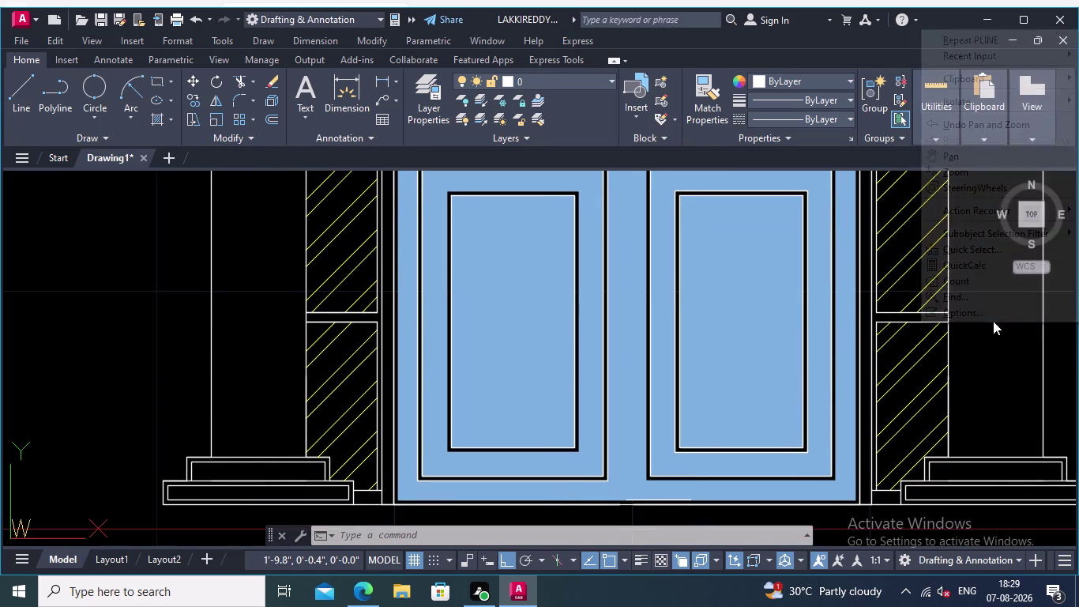
Repeat PLINE, starting at the panel's top-left corner and placing the top-right corner.
click(990, 37)
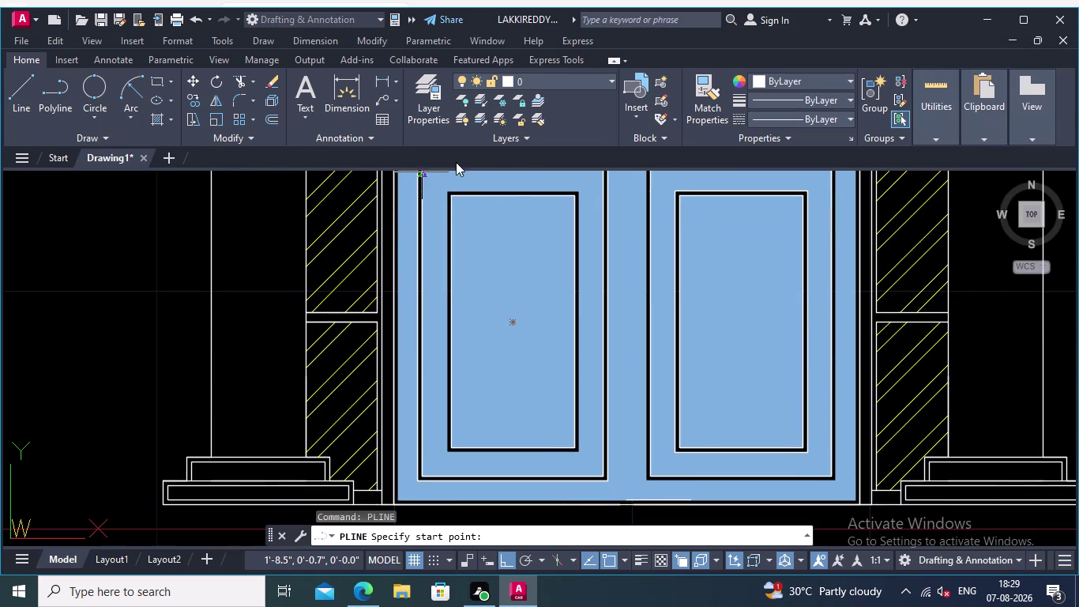
scroll(up, 3)
scroll(up, 3)
scroll(up, 3)
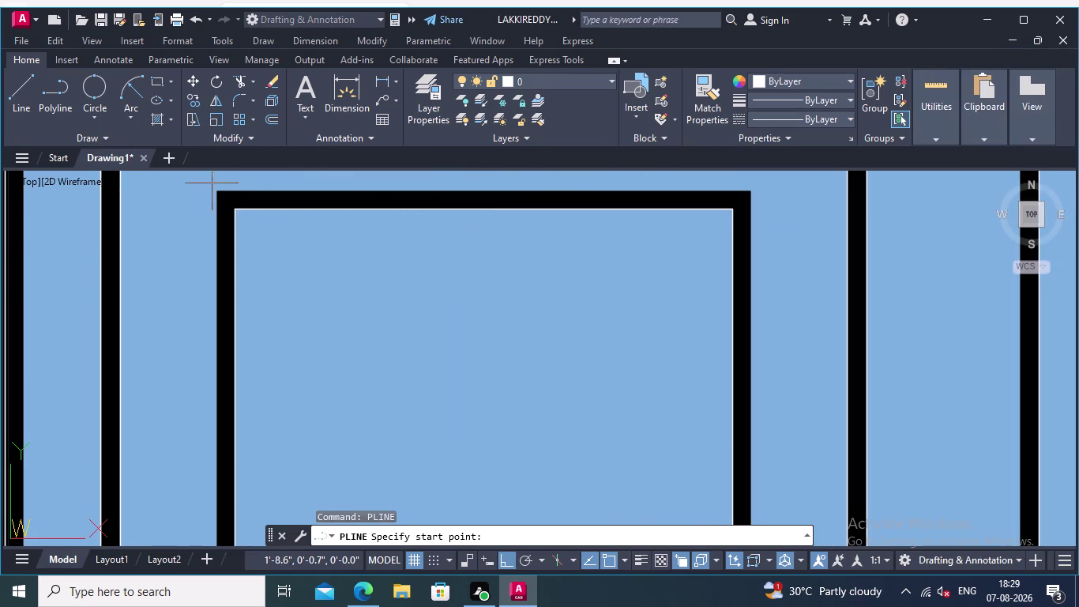
click(216, 190)
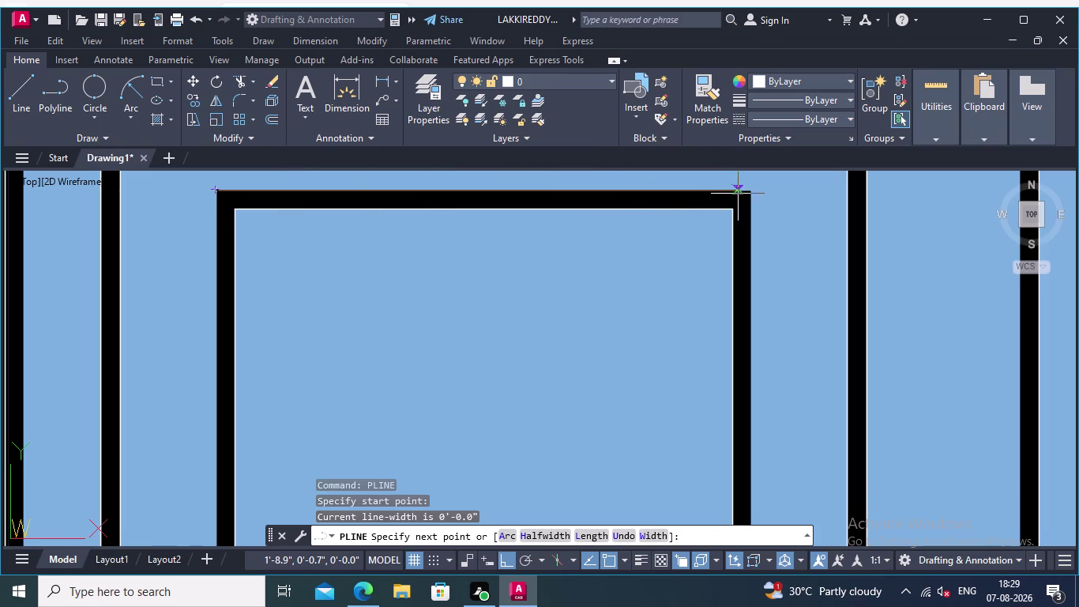
click(753, 192)
Extend the outline down to the panel's bottom-right corner.
middle_drag(774, 294, 686, 46)
scroll(down, 3)
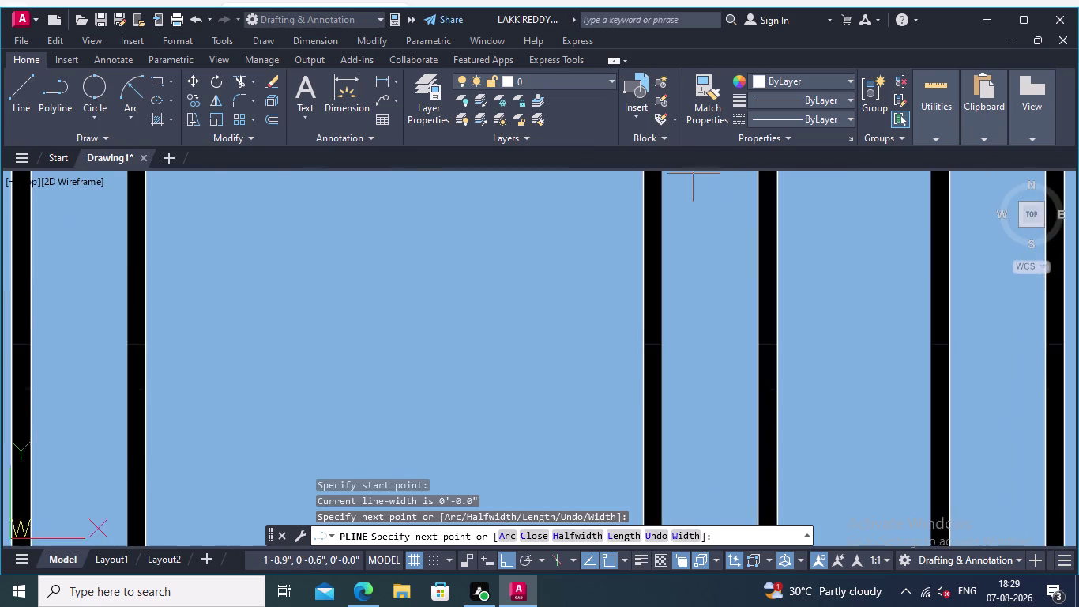
middle_drag(721, 298, 672, 119)
middle_drag(634, 429, 685, 206)
scroll(up, 3)
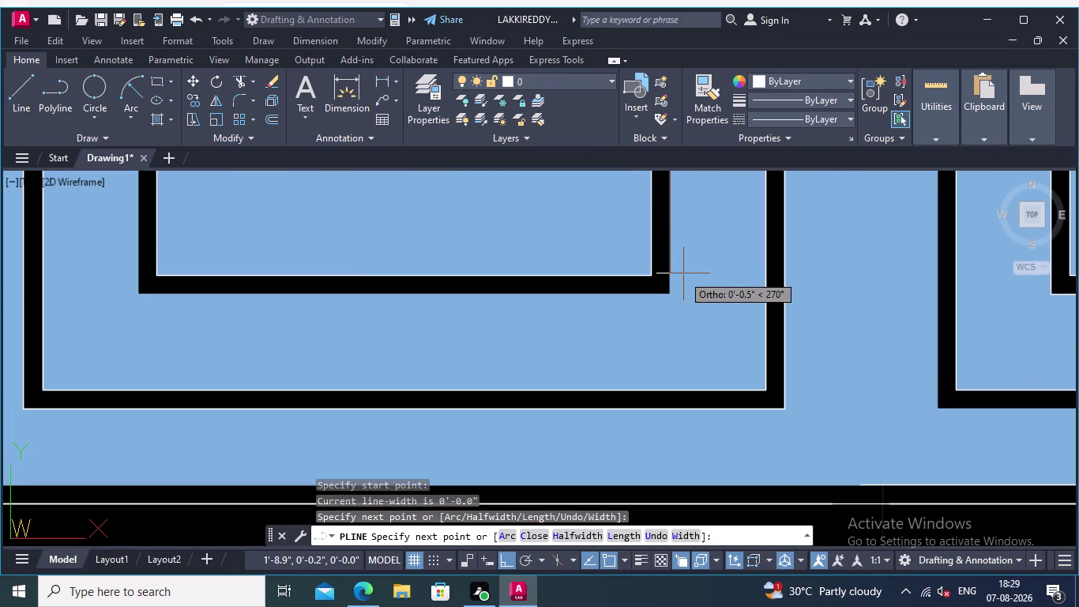
scroll(up, 3)
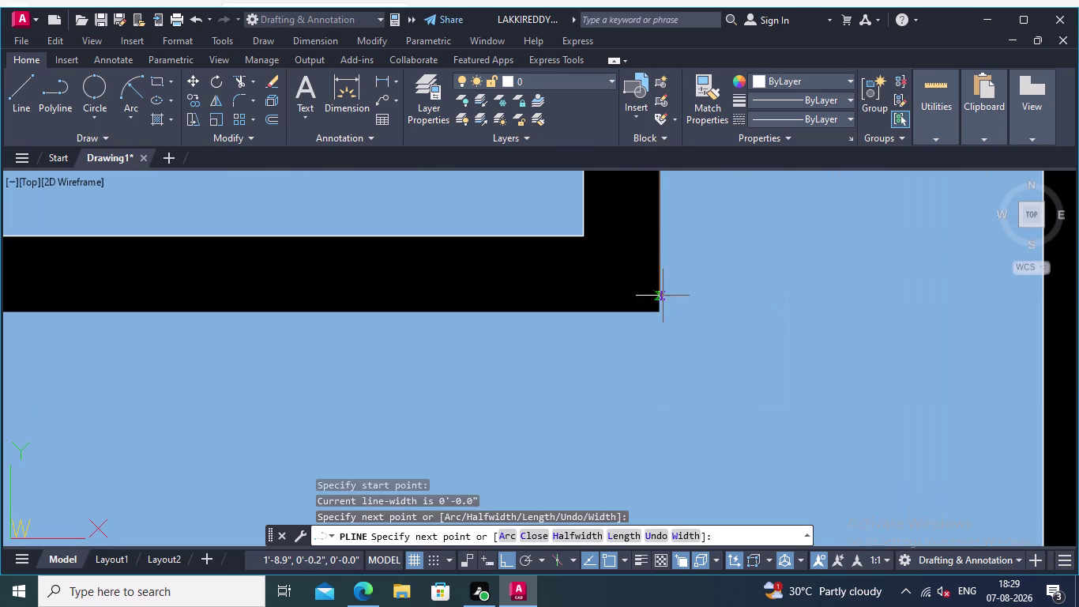
click(663, 309)
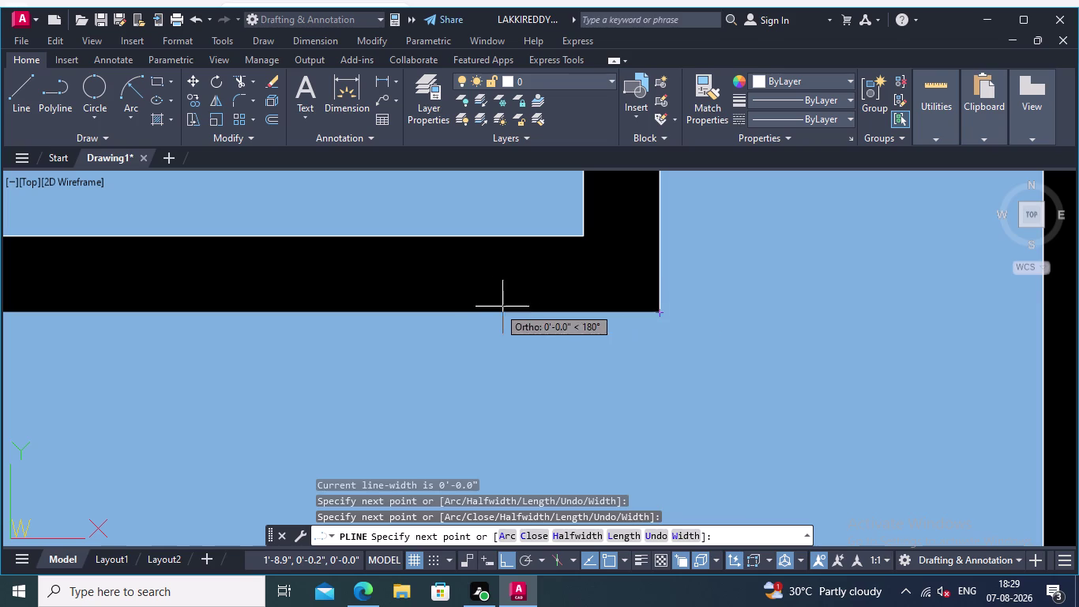
Run the outline along the bottom edge to the bottom-left corner.
middle_drag(513, 303, 899, 313)
scroll(down, 3)
middle_drag(786, 290, 802, 290)
middle_drag(727, 304, 990, 297)
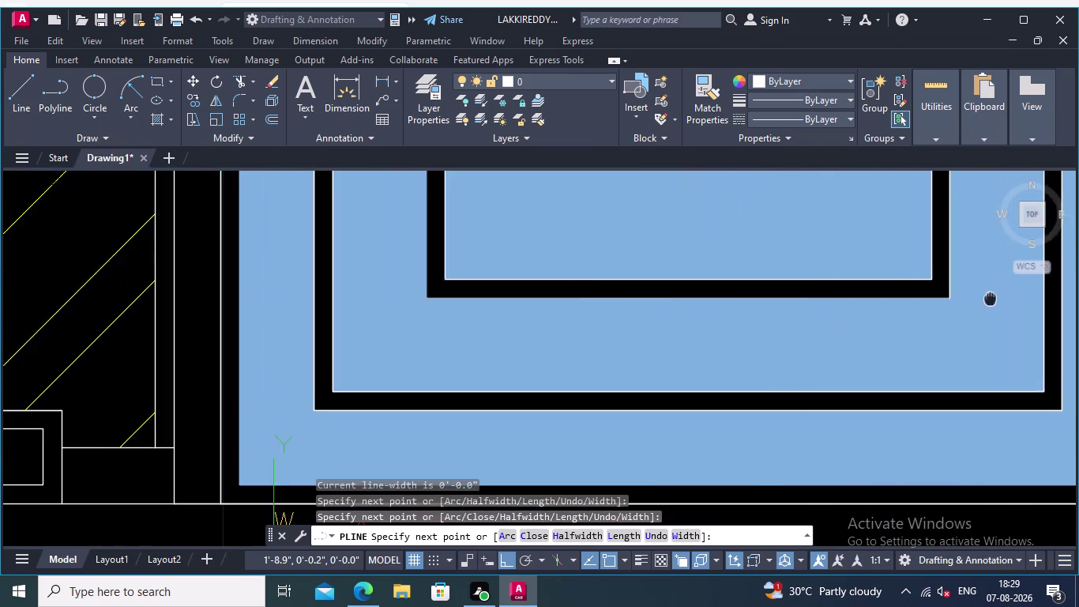
middle_drag(990, 297, 979, 291)
scroll(up, 3)
scroll(up, 3)
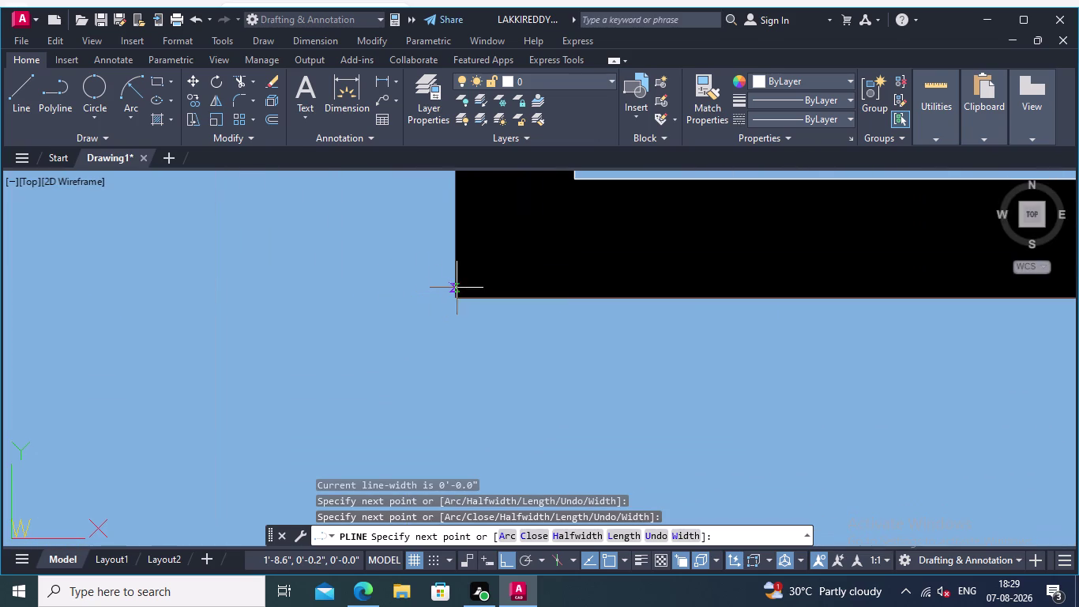
click(453, 297)
Close the outline back at its starting corner and end the polyline.
middle_drag(467, 239, 490, 369)
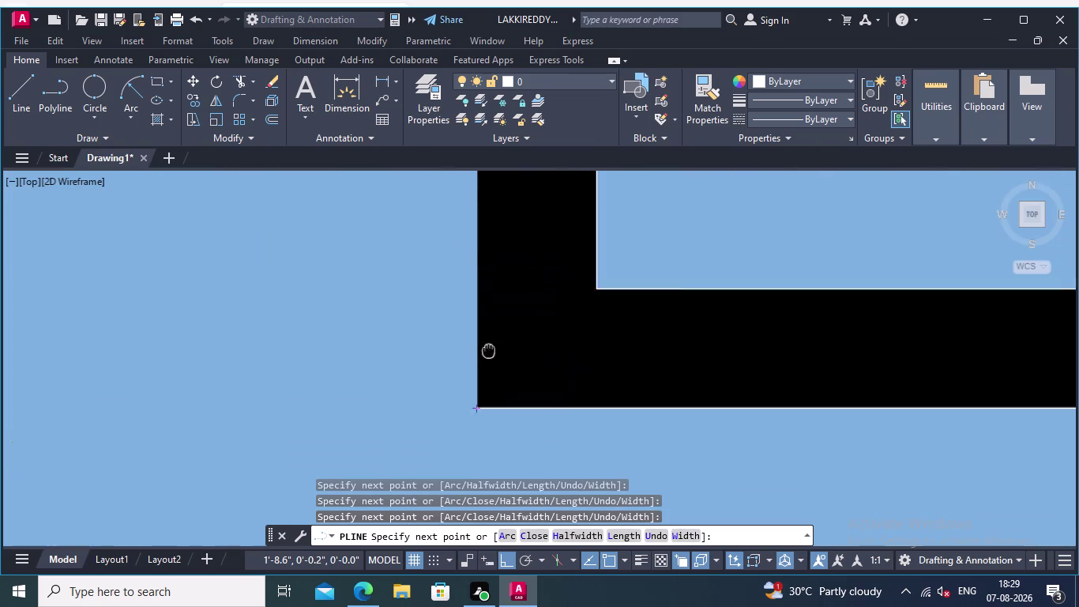
middle_drag(490, 370, 495, 430)
scroll(down, 3)
middle_drag(514, 315, 543, 489)
scroll(down, 3)
scroll(down, 3)
middle_drag(520, 343, 549, 473)
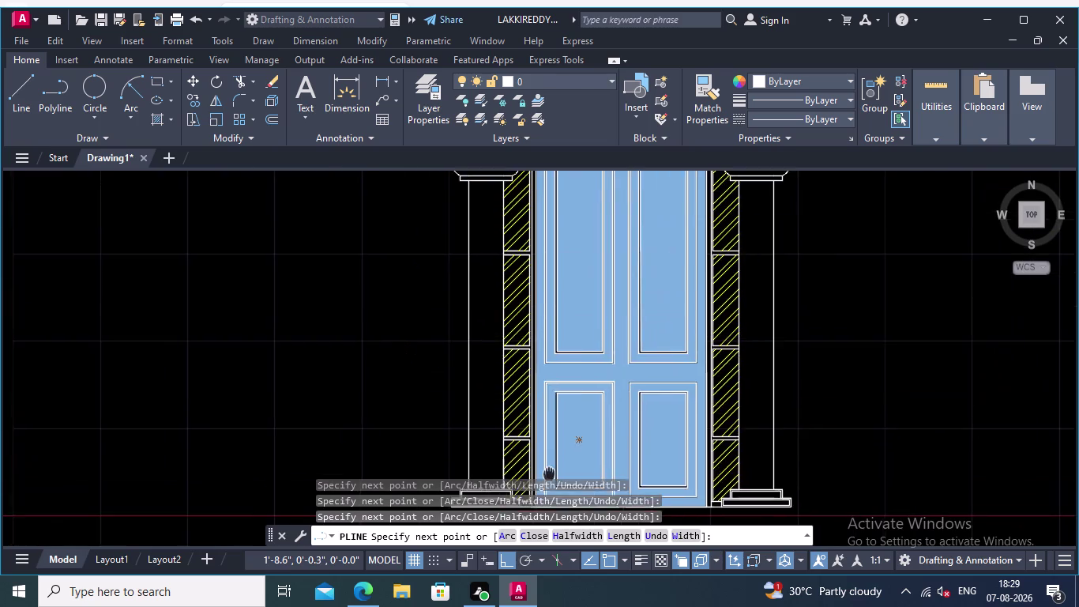
middle_drag(550, 473, 548, 466)
scroll(up, 3)
scroll(up, 3)
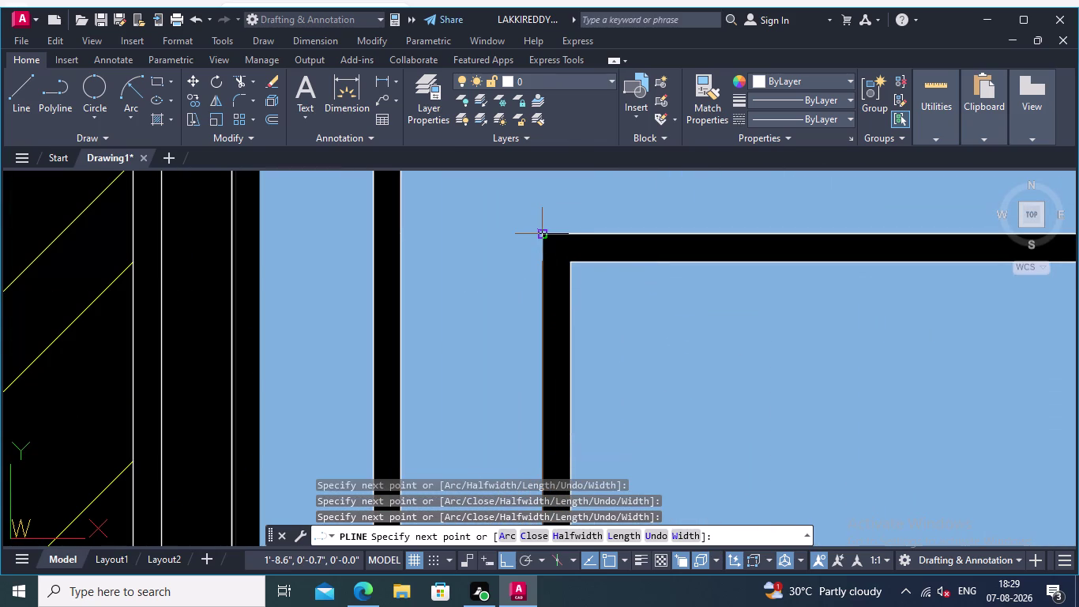
click(545, 231)
key(Return)
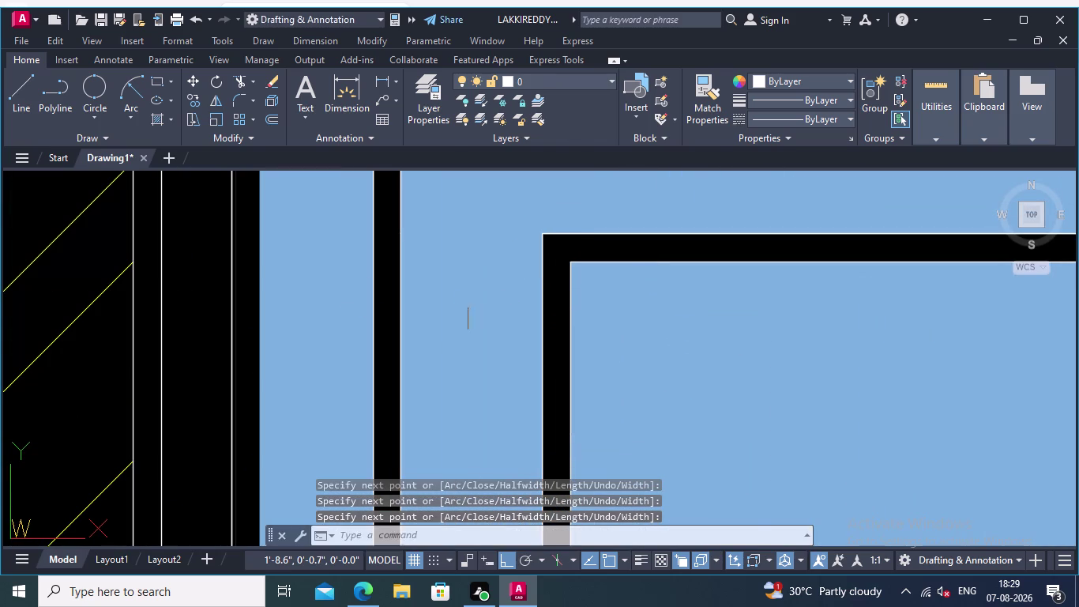
Zoom out to the whole door and repeat the polyline command.
scroll(down, 3)
scroll(down, 3)
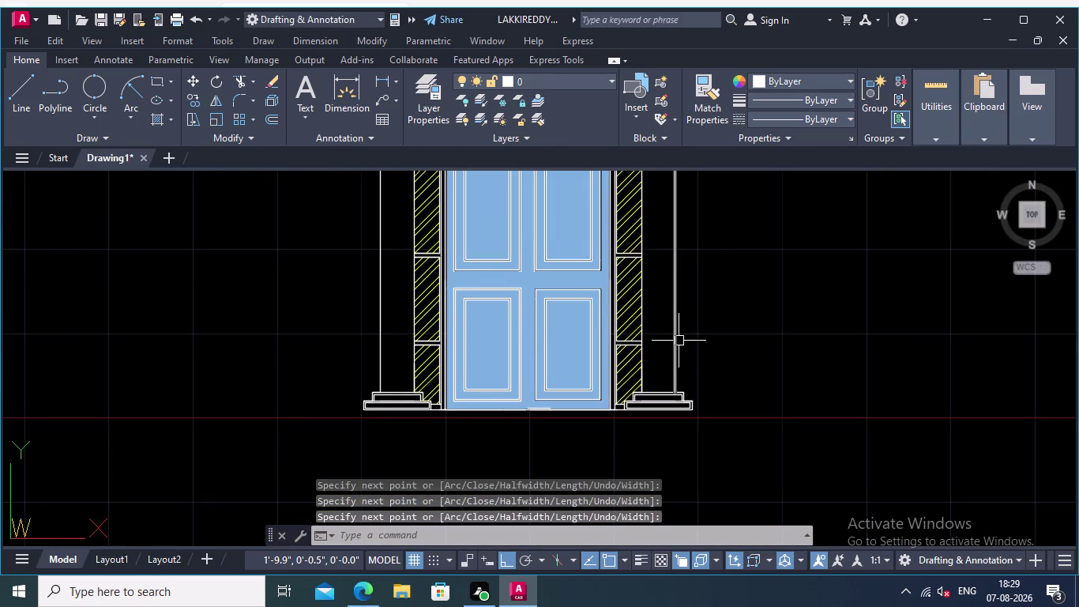
middle_drag(720, 311, 771, 396)
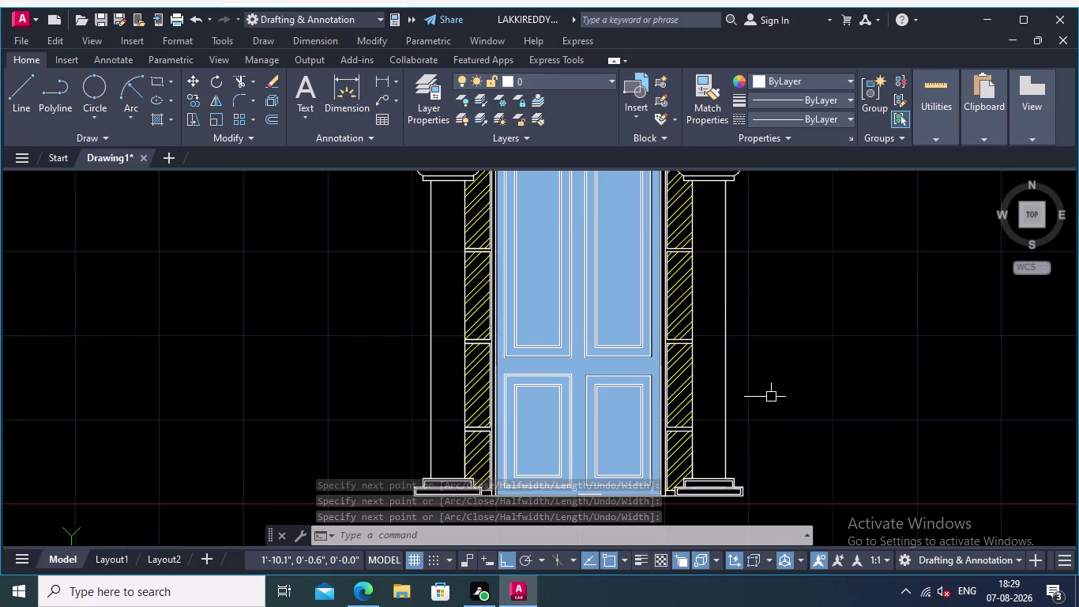
scroll(down, 3)
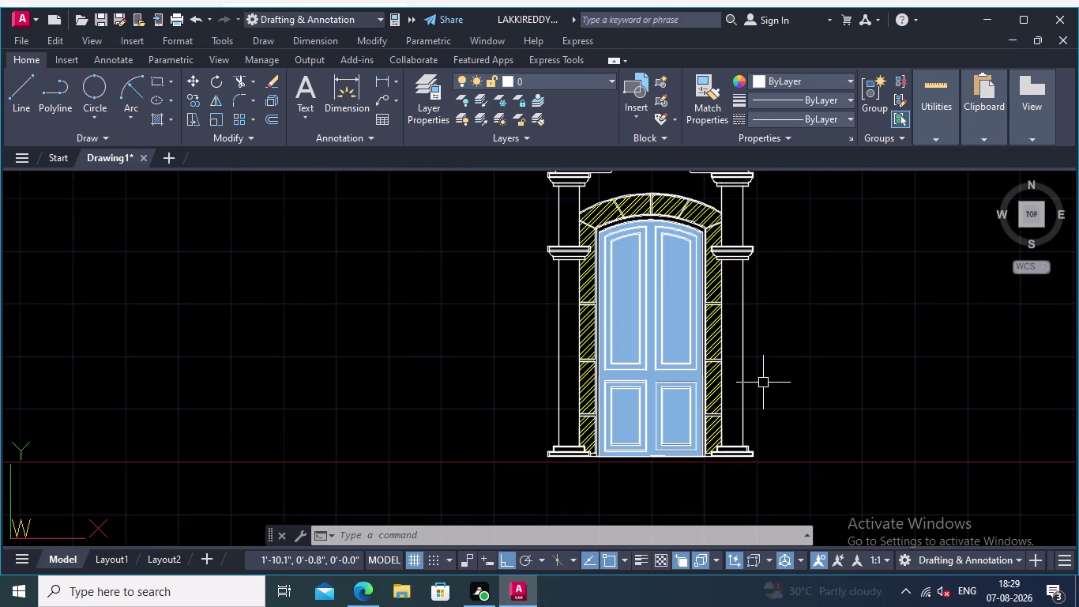
scroll(up, 3)
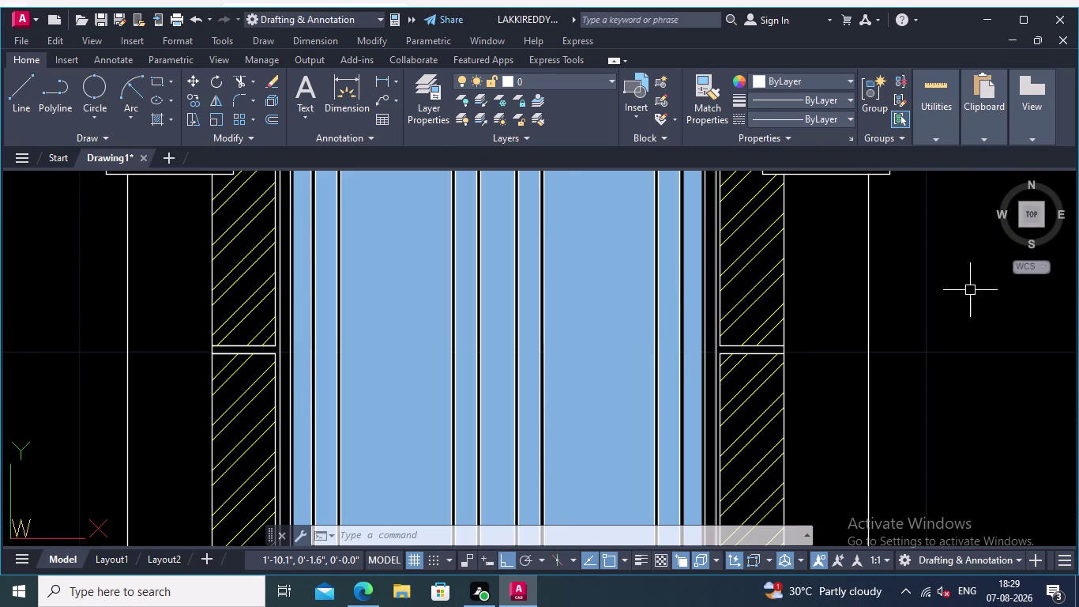
right_click(977, 288)
click(996, 292)
Set the polyline's start point at the arched frame's right corner.
middle_drag(688, 362, 936, 434)
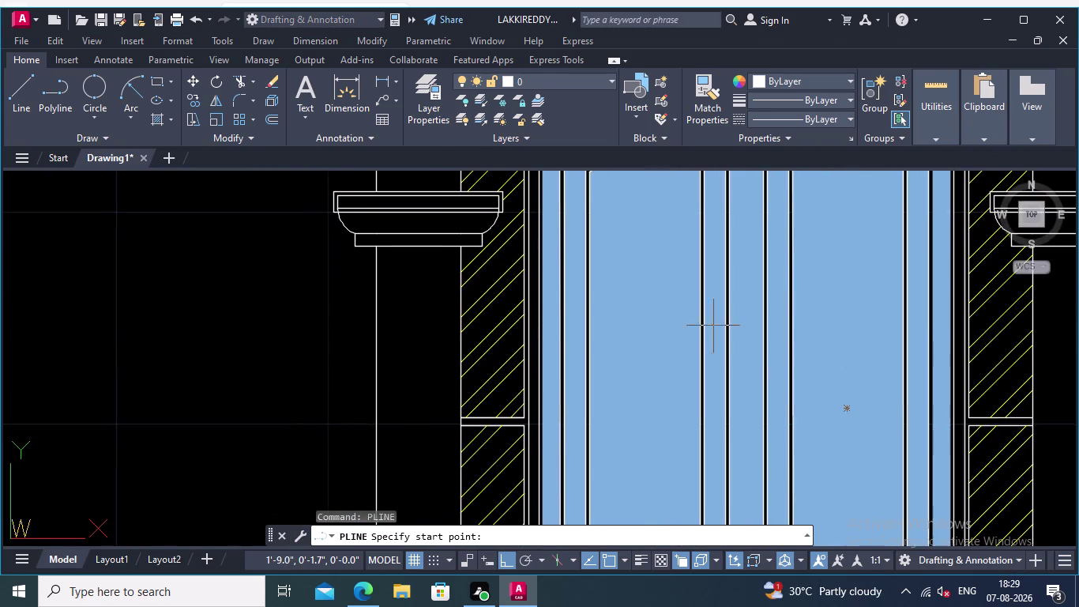
middle_drag(632, 299, 709, 557)
scroll(up, 3)
middle_drag(645, 397, 583, 263)
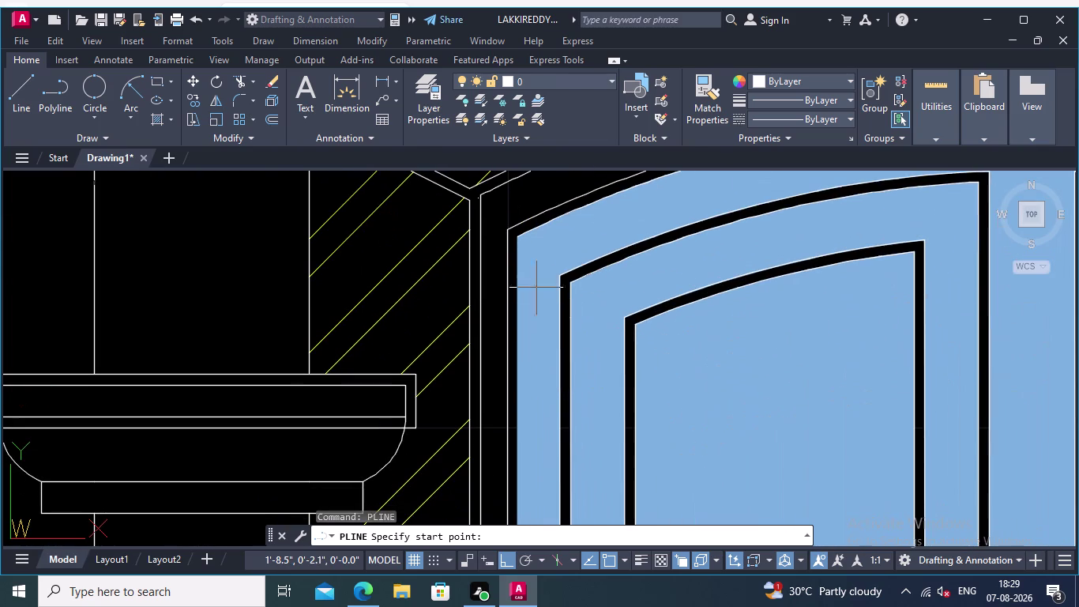
scroll(down, 3)
scroll(down, 3)
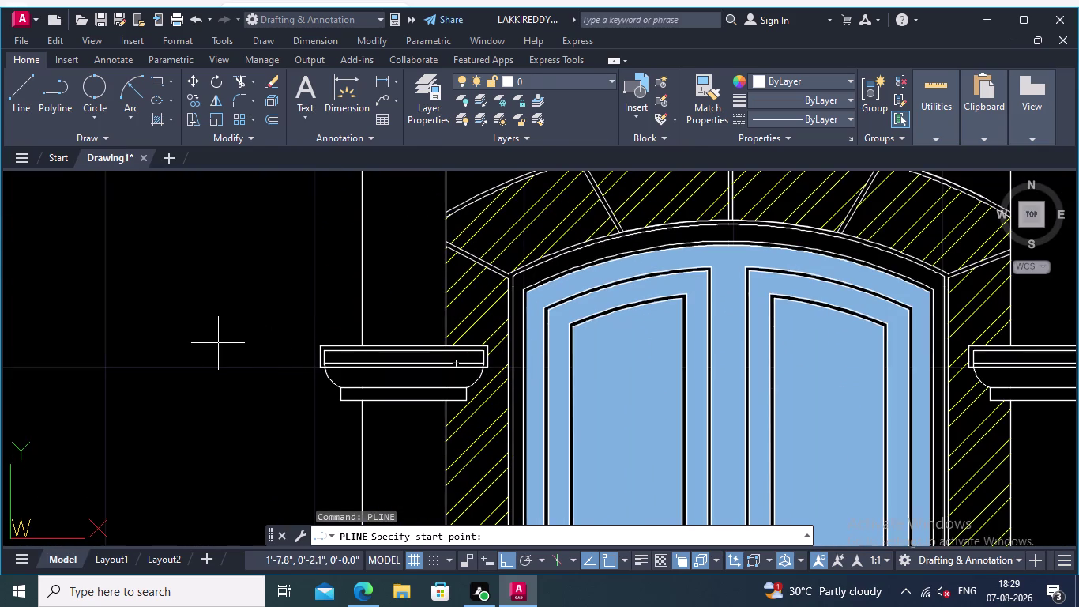
middle_drag(218, 343, 173, 237)
middle_drag(856, 287, 829, 320)
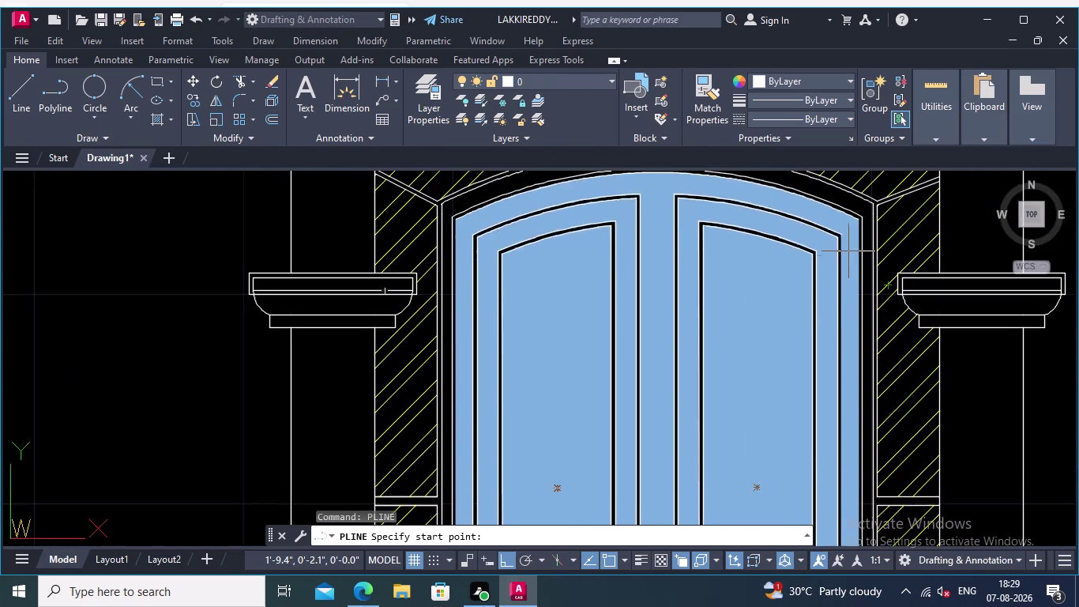
scroll(up, 3)
middle_drag(863, 247, 871, 319)
scroll(up, 3)
scroll(up, 3)
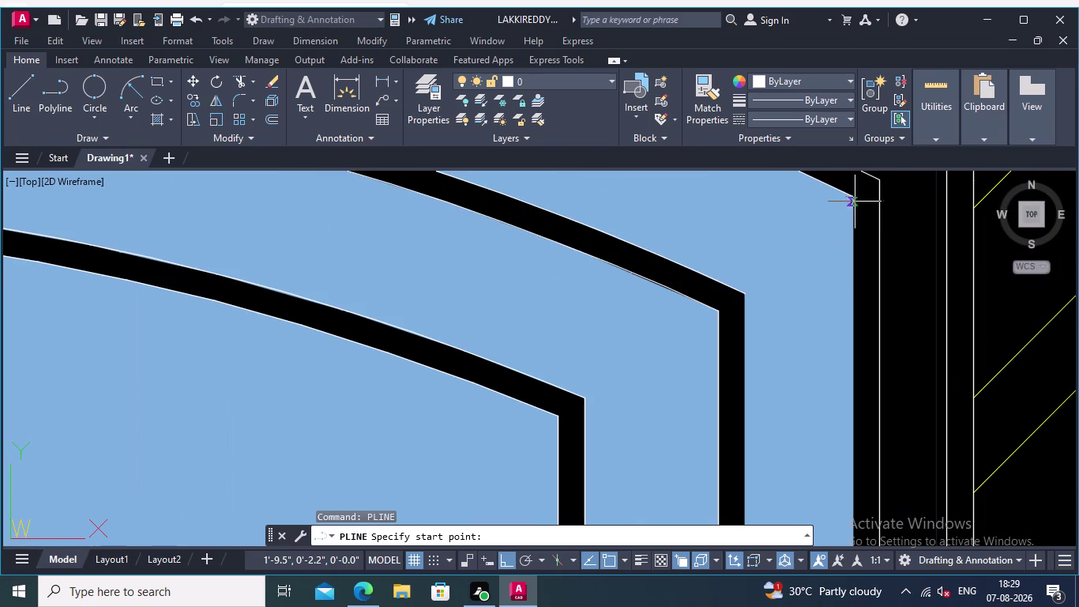
click(854, 198)
Follow the frame down and add a polyline point at the door's corner.
middle_drag(872, 411, 774, 203)
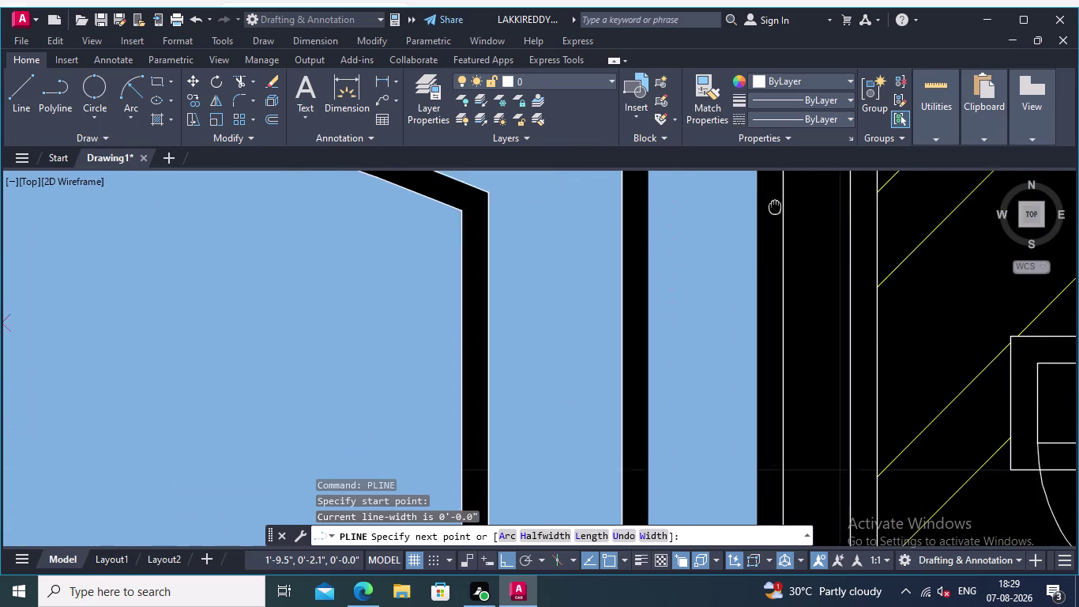
middle_drag(774, 202, 774, 200)
scroll(down, 3)
middle_drag(759, 412, 707, 129)
scroll(down, 3)
middle_drag(724, 400, 713, 159)
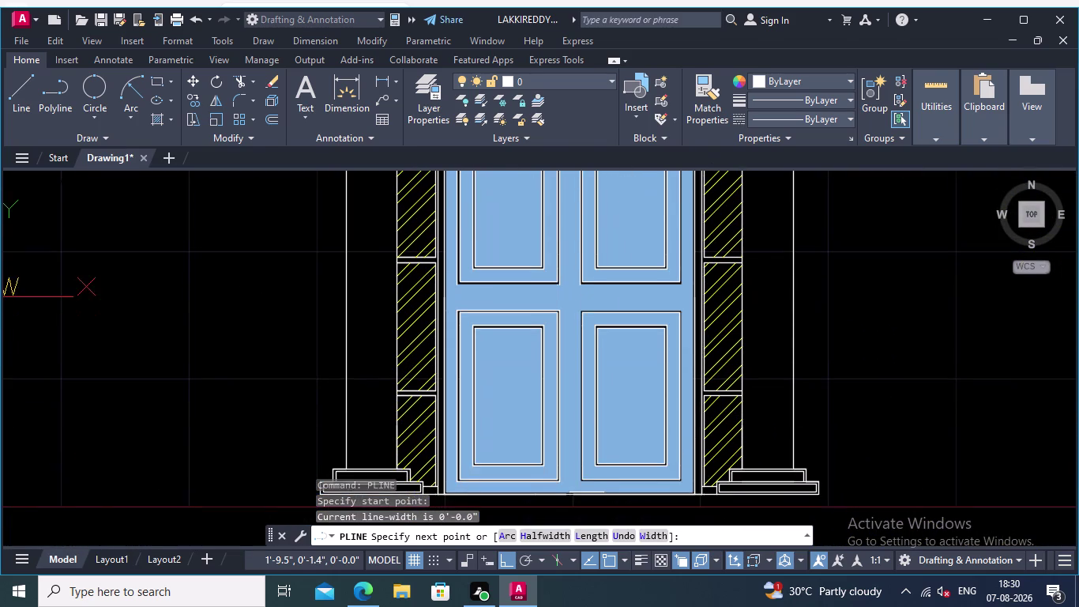
middle_drag(691, 470, 697, 309)
scroll(up, 3)
middle_drag(716, 317, 744, 433)
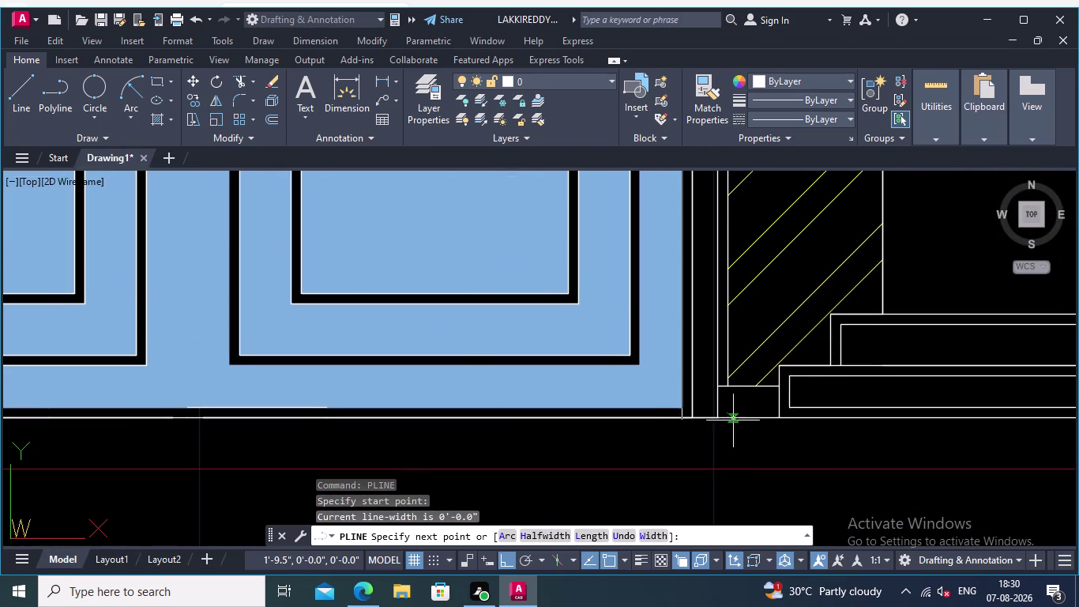
click(684, 407)
Add the next point at the door corner near the right column base and end the polyline.
middle_drag(588, 406, 819, 408)
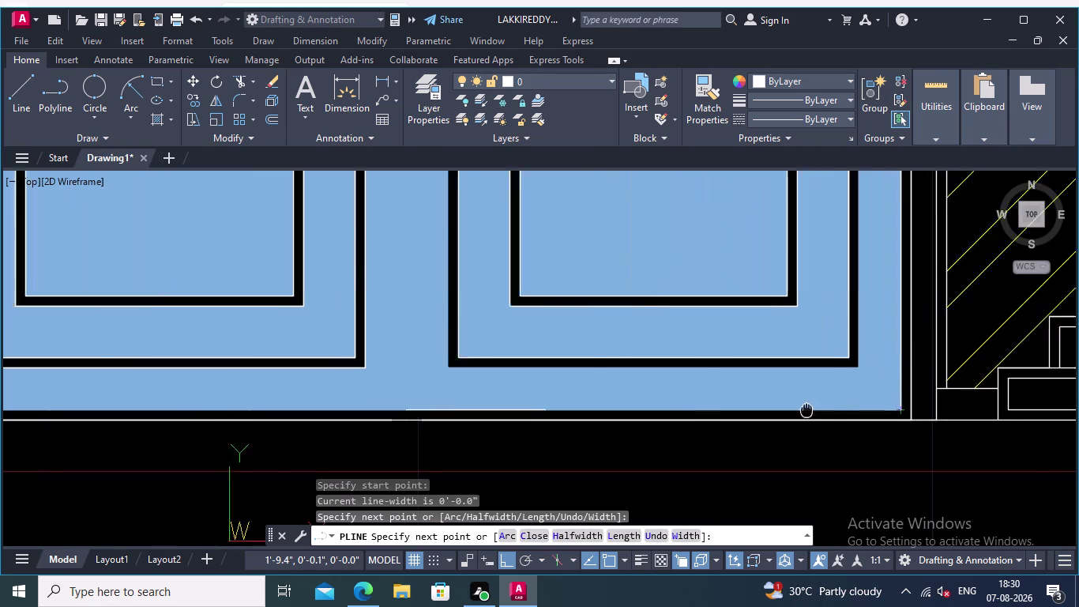
middle_drag(819, 409, 955, 414)
middle_drag(465, 408, 1030, 412)
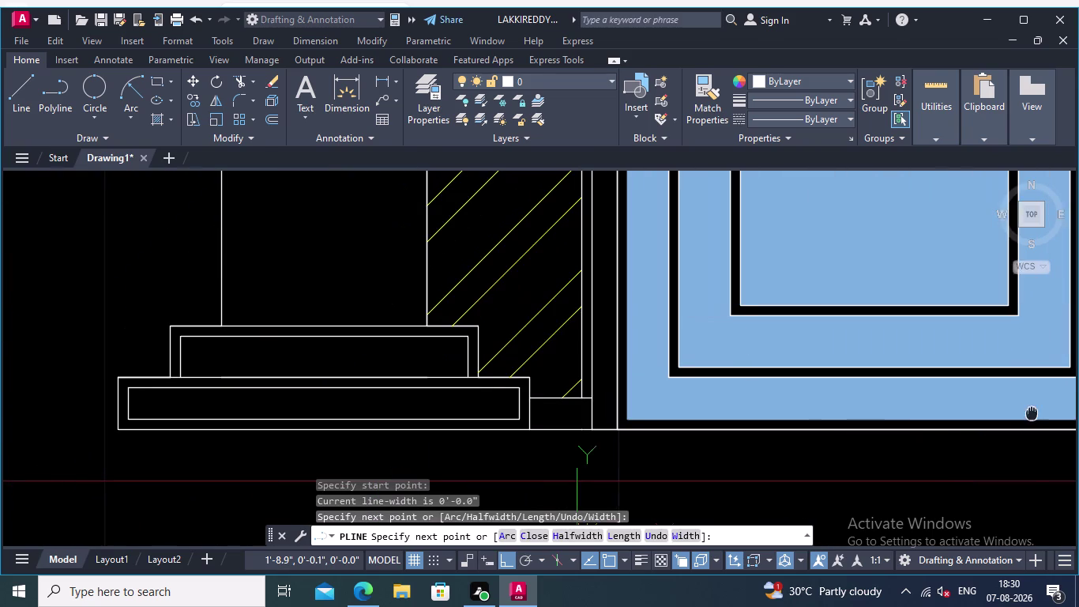
click(627, 419)
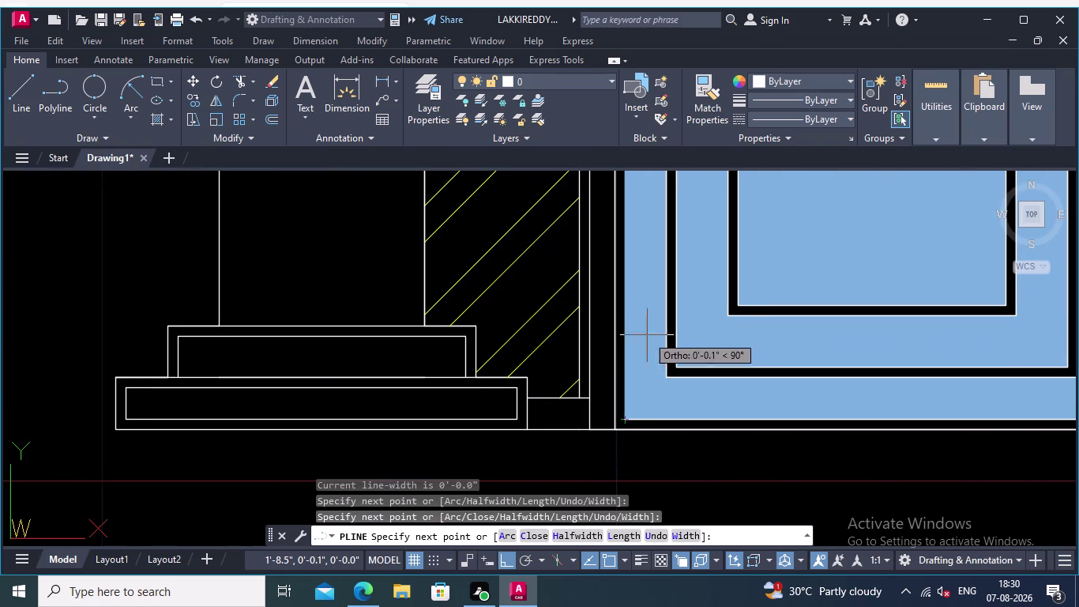
middle_drag(643, 302, 607, 506)
scroll(down, 3)
middle_drag(631, 292, 673, 492)
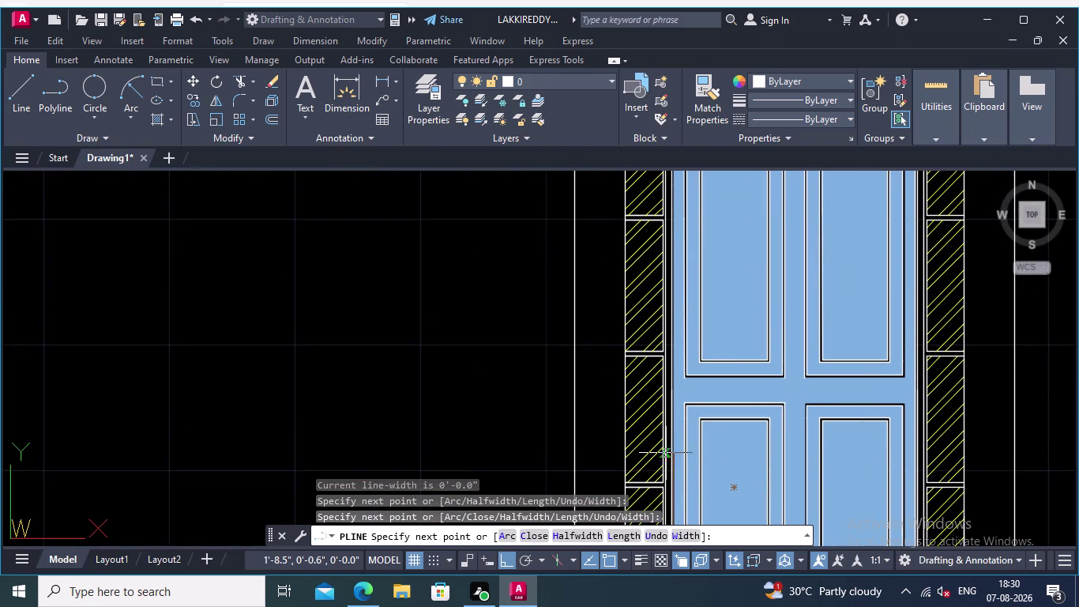
key(Return)
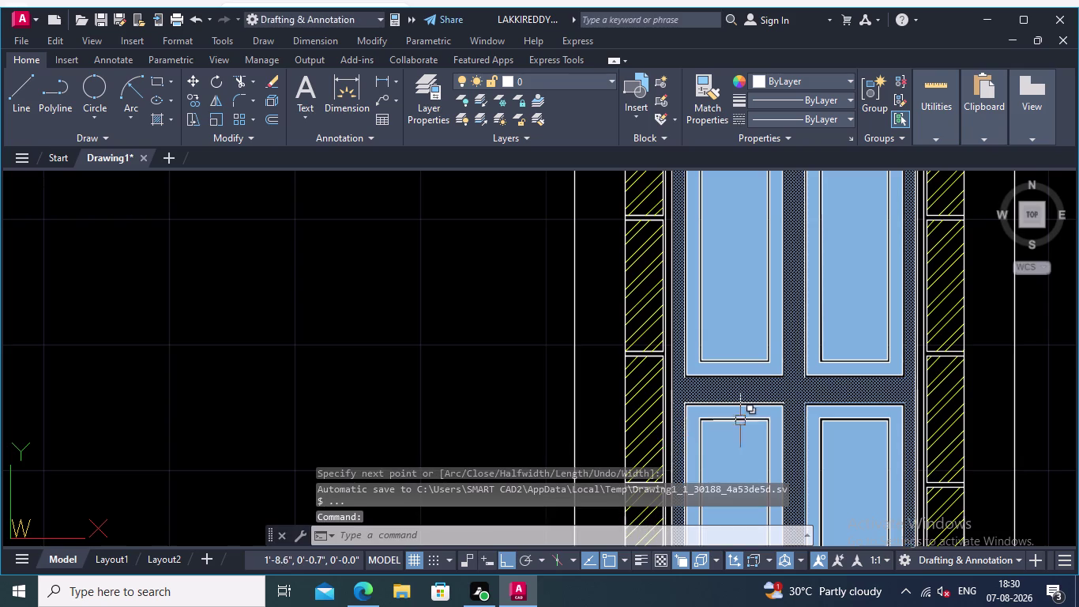
scroll(down, 3)
middle_drag(818, 399, 757, 321)
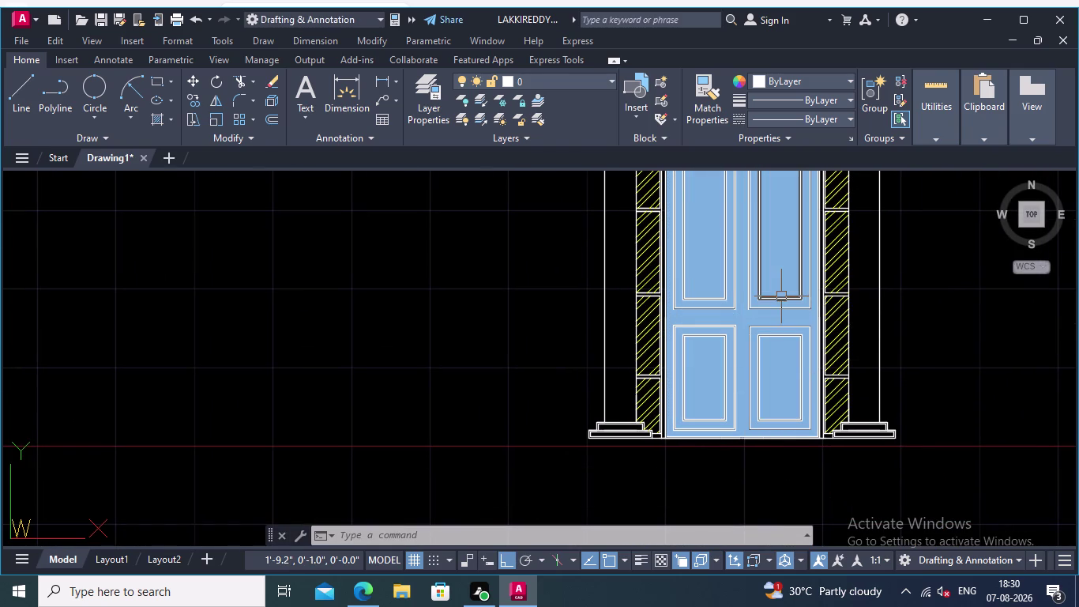
middle_drag(687, 268, 686, 382)
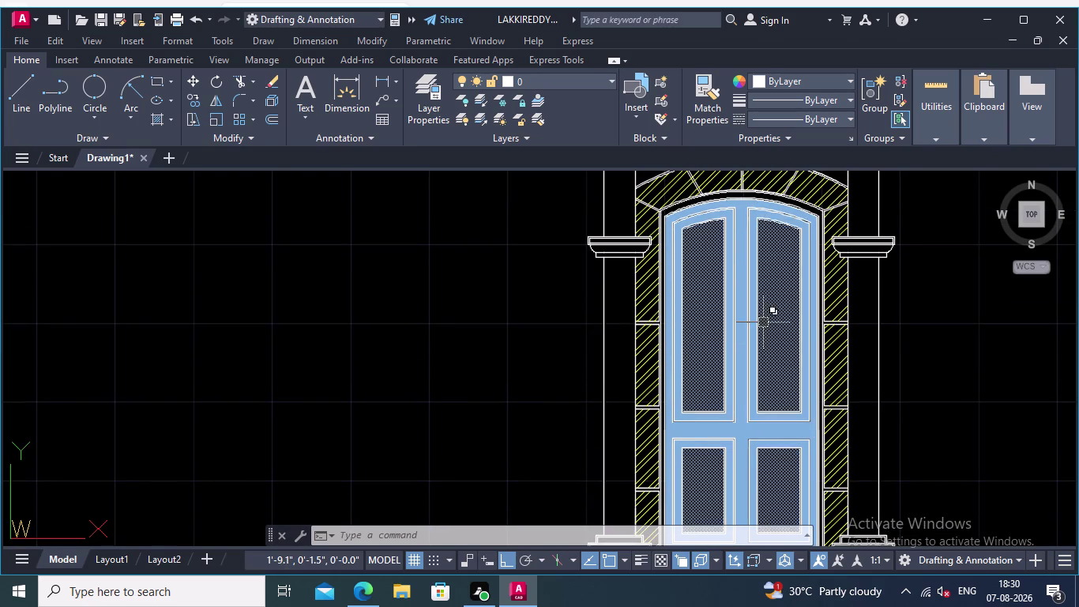
scroll(up, 3)
middle_drag(719, 300, 760, 446)
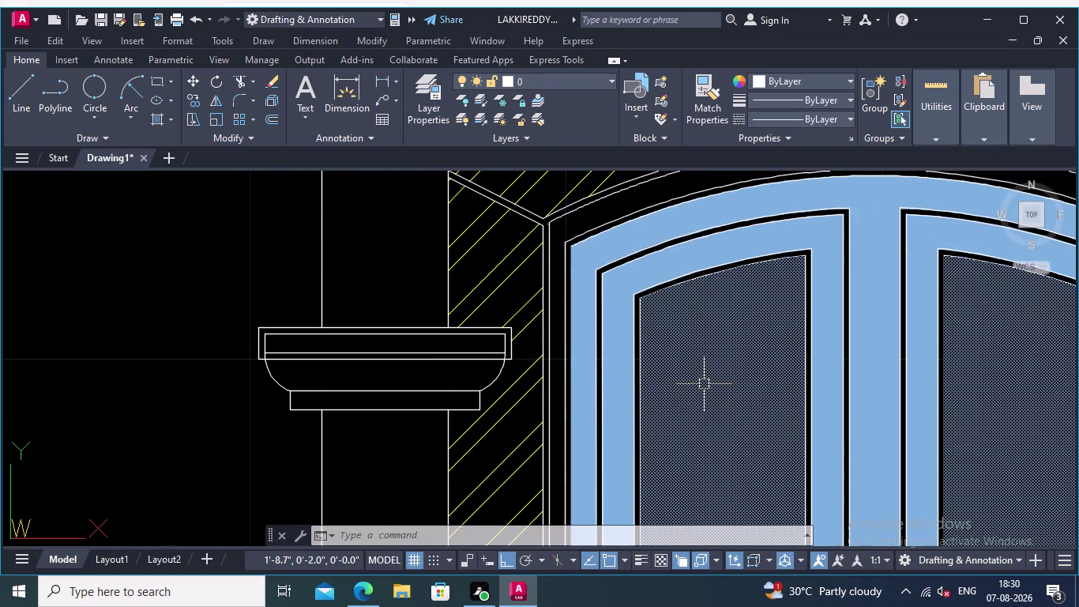
key(Escape)
scroll(down, 3)
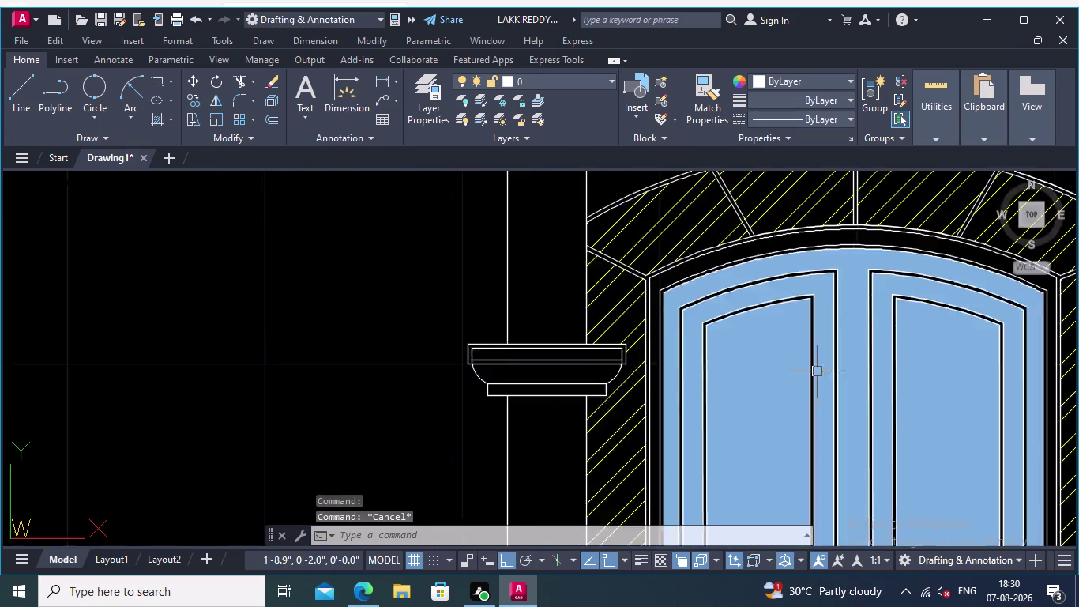
scroll(down, 3)
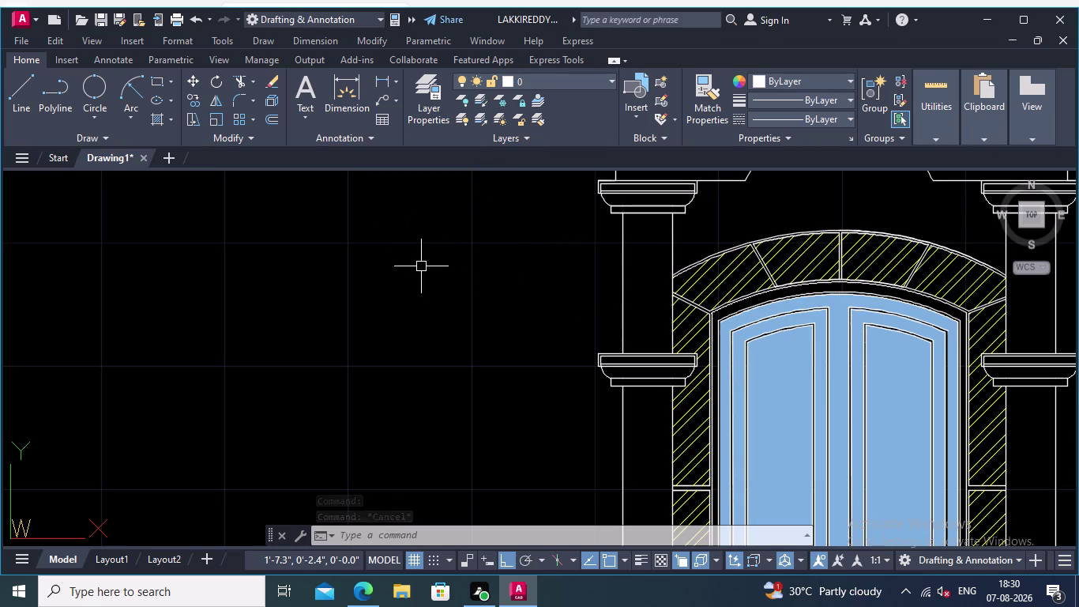
key(h)
key(Return)
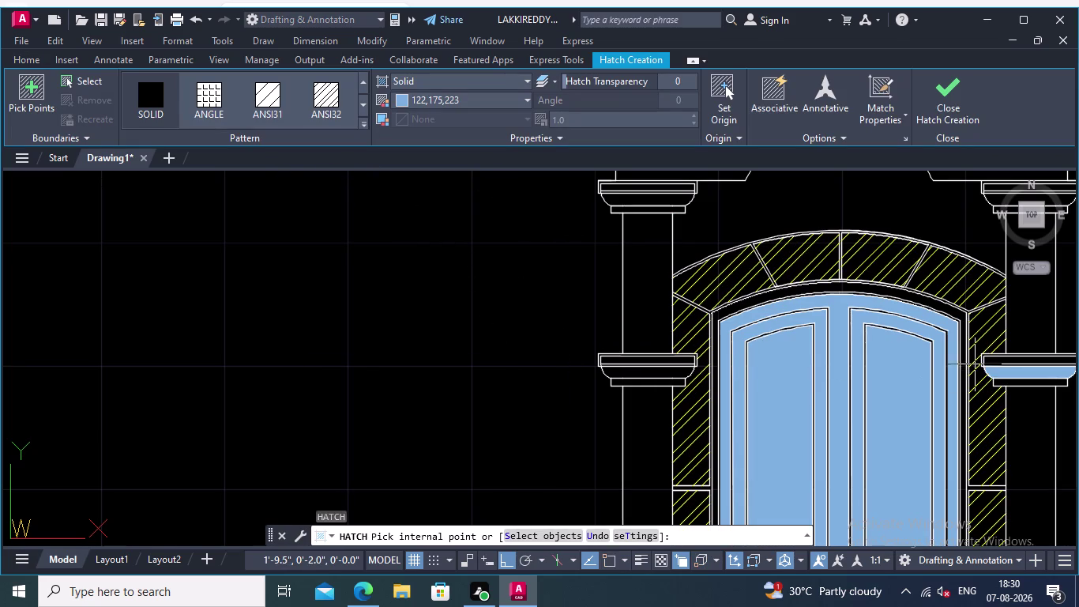
scroll(up, 3)
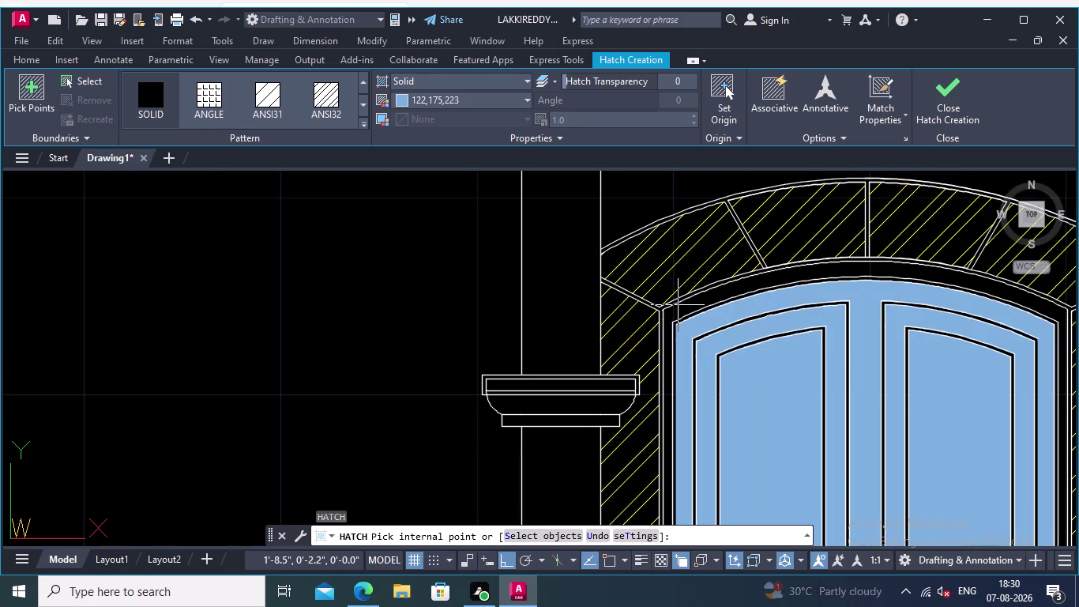
scroll(up, 3)
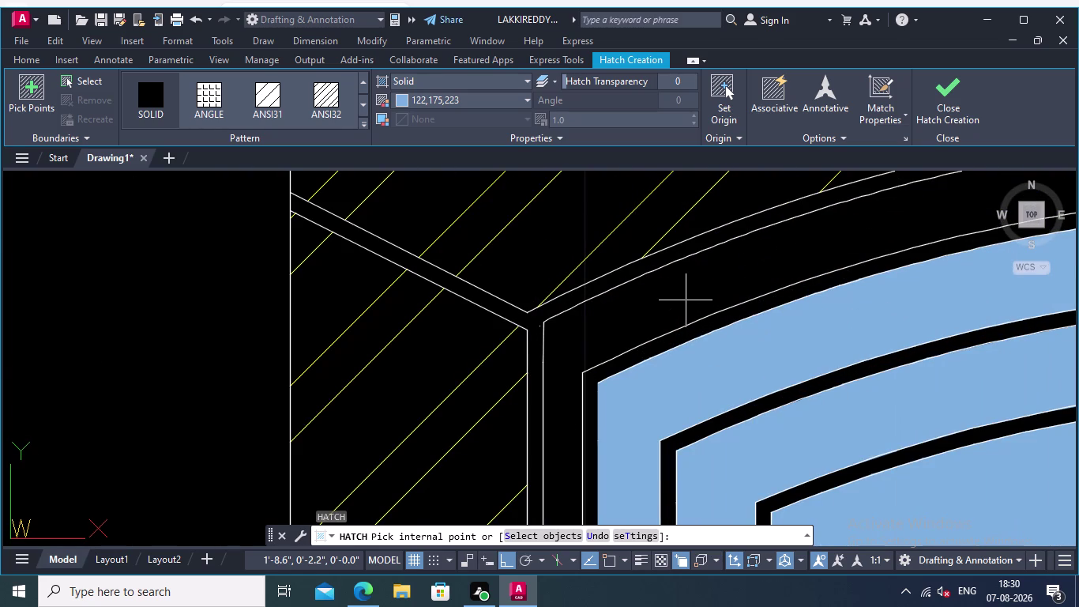
click(671, 301)
double_click(669, 305)
click(649, 304)
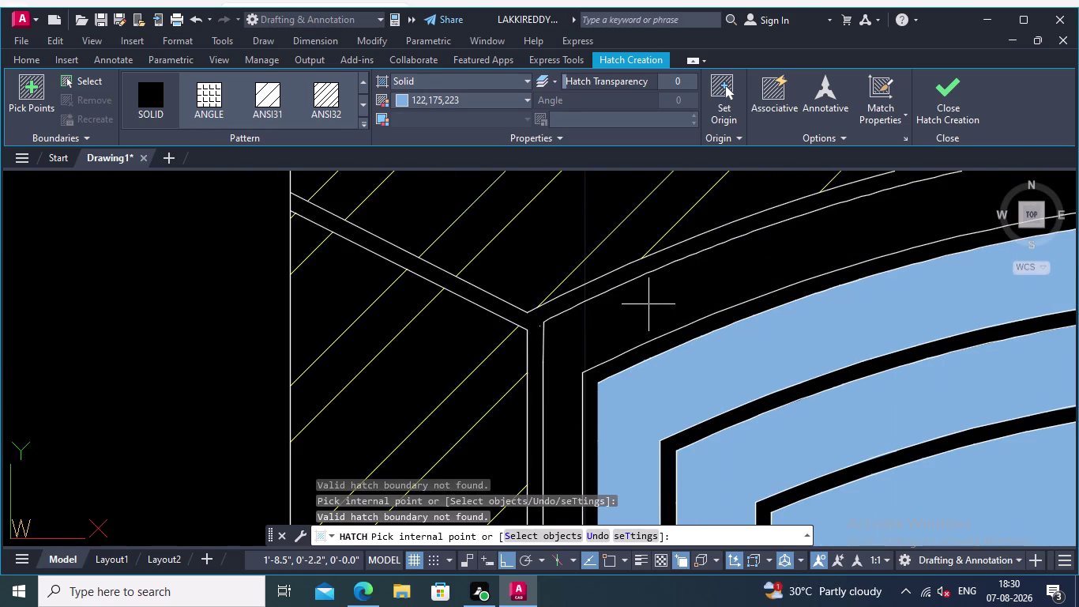
click(649, 304)
click(154, 96)
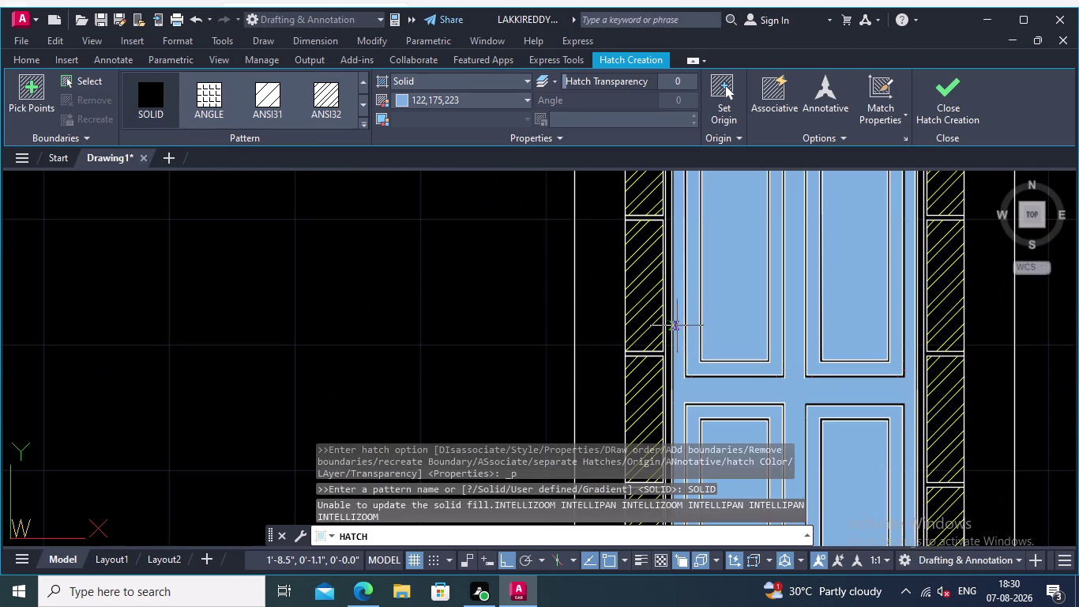
middle_drag(528, 370, 521, 463)
scroll(down, 3)
middle_drag(723, 356, 835, 343)
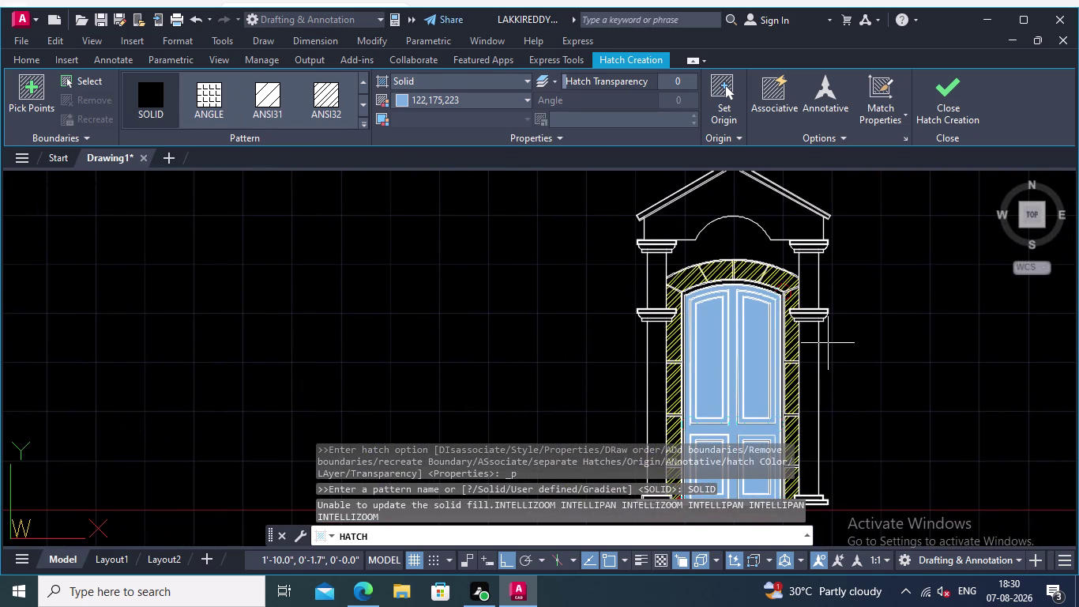
key(ctrl+z)
scroll(up, 3)
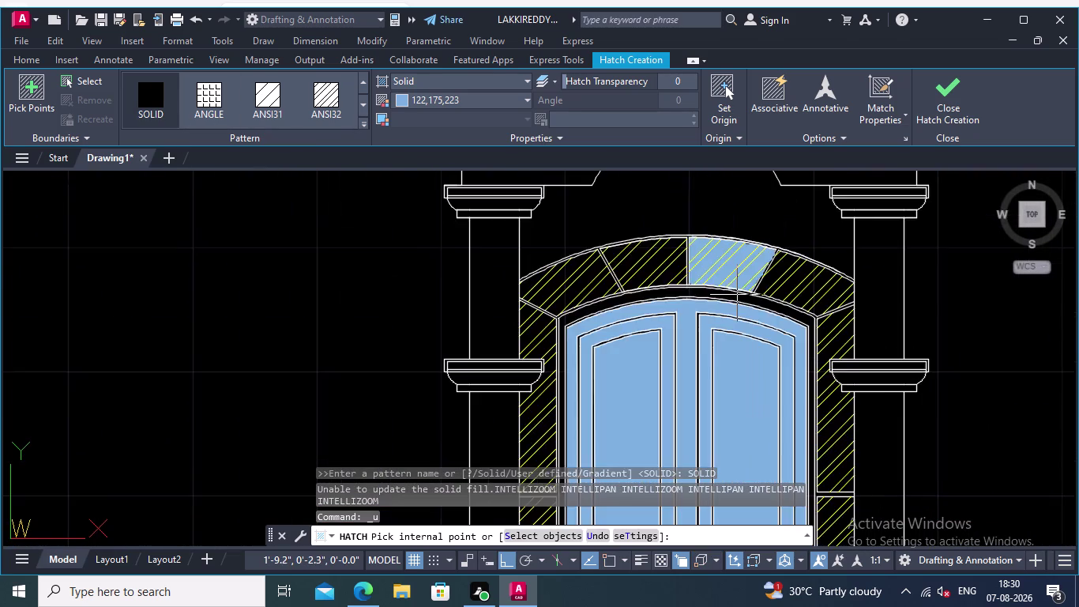
scroll(up, 3)
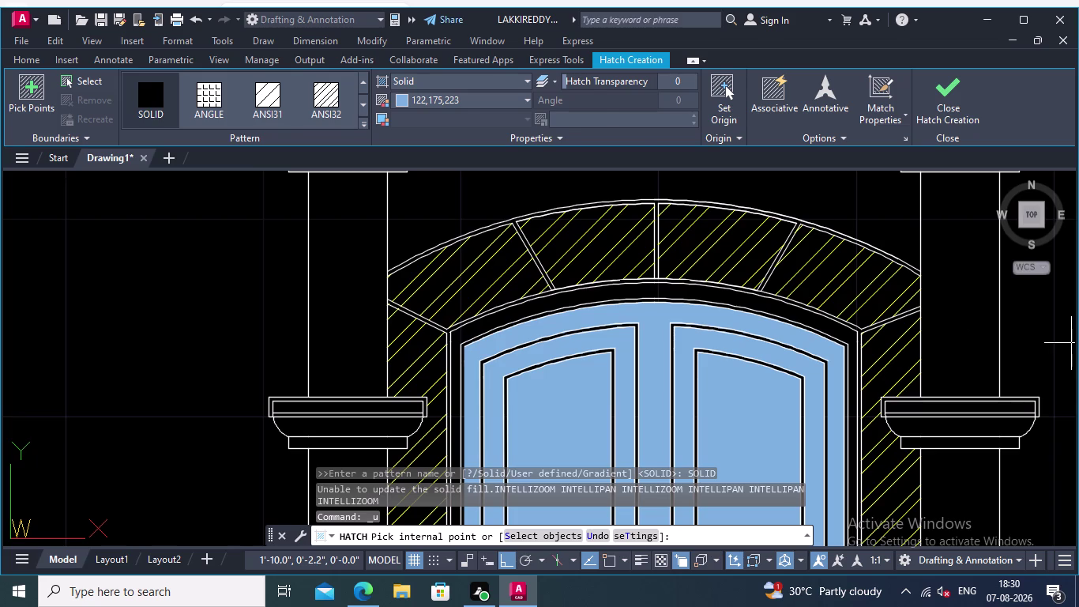
key(Escape)
scroll(up, 3)
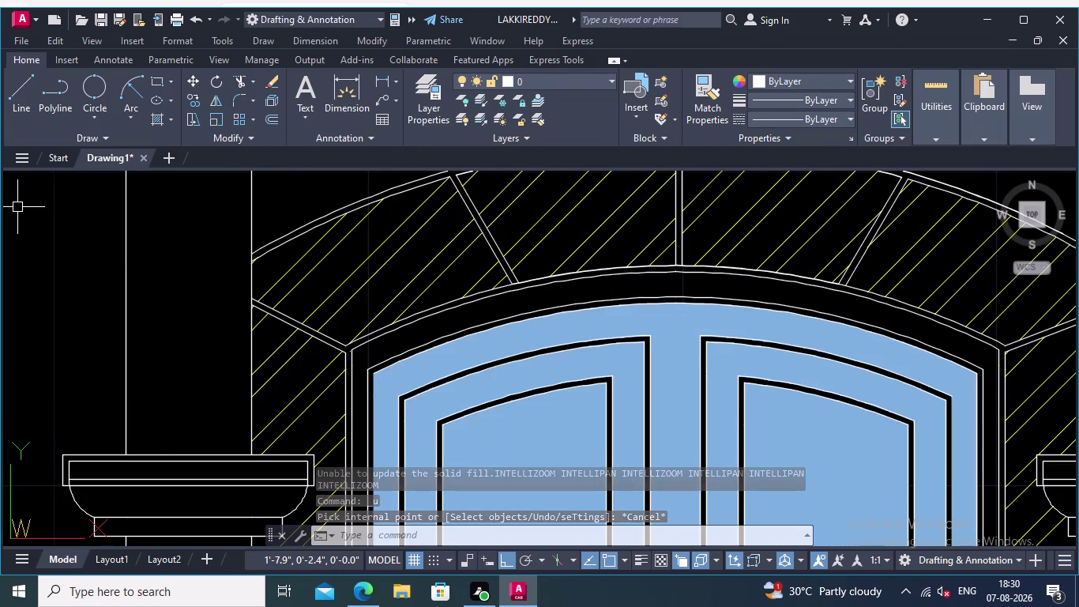
text(join)
key(Return)
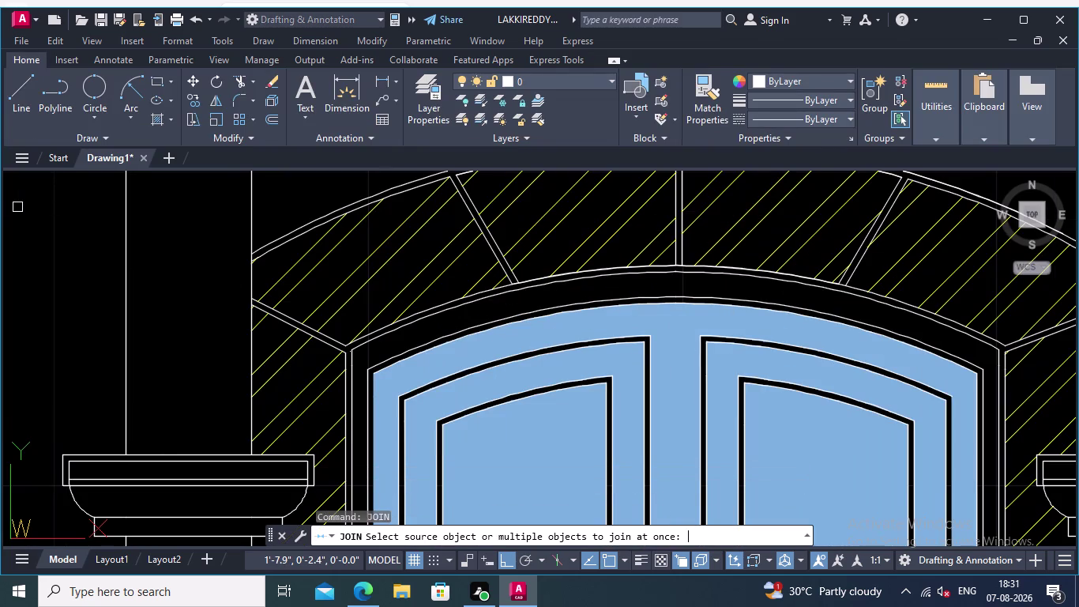
scroll(up, 3)
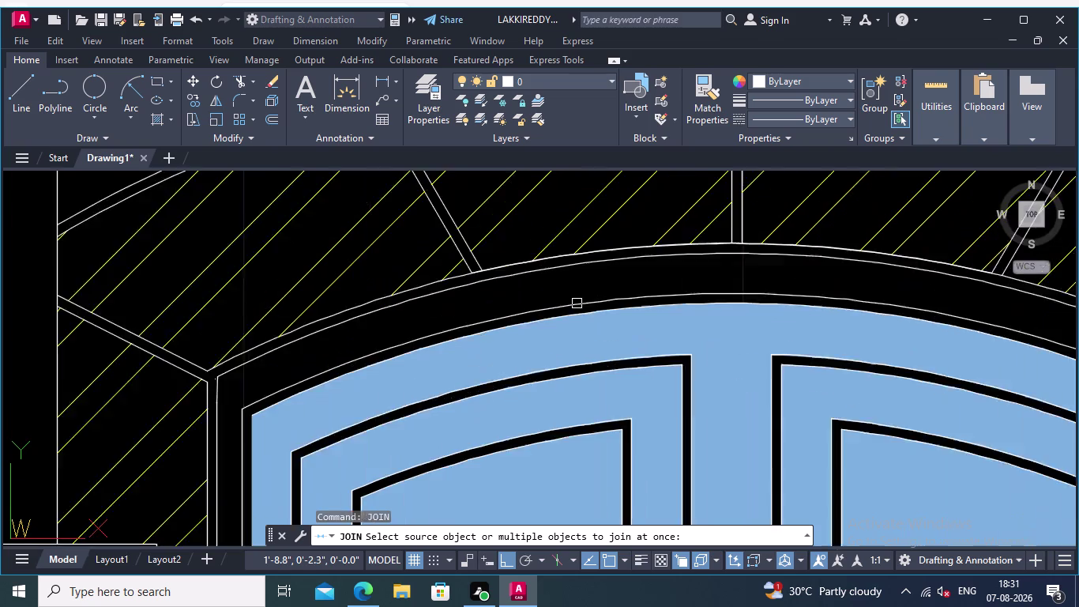
scroll(up, 3)
scroll(down, 3)
middle_drag(592, 273, 674, 222)
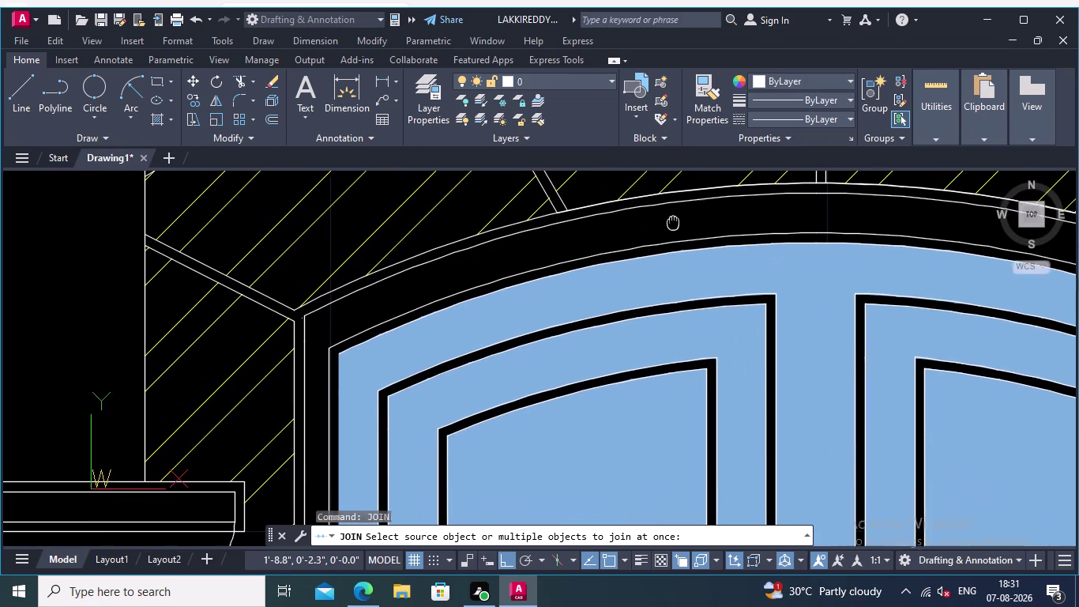
middle_drag(674, 222, 675, 221)
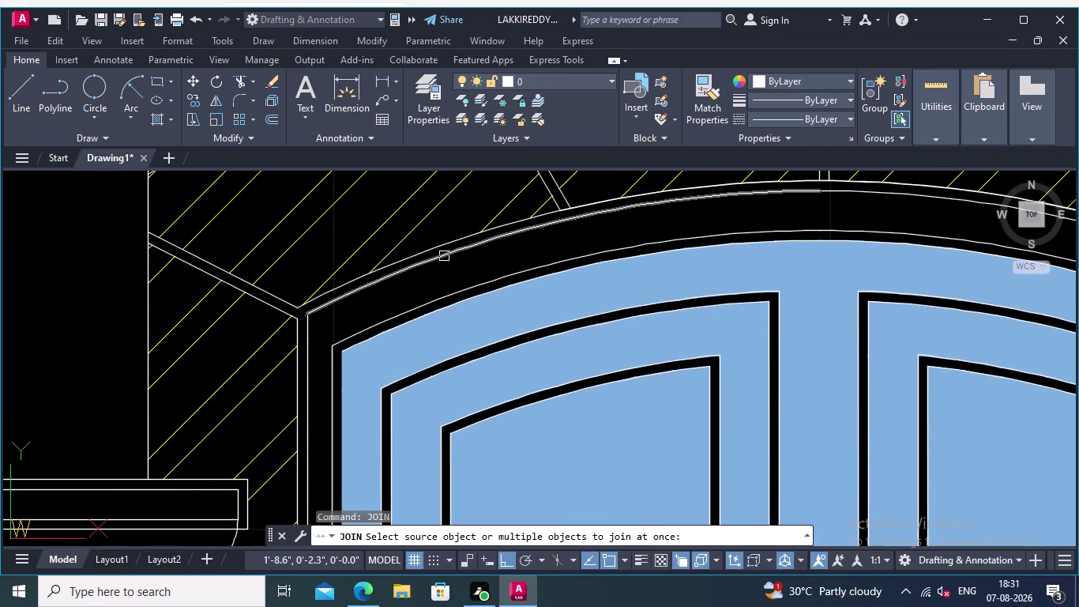
click(444, 256)
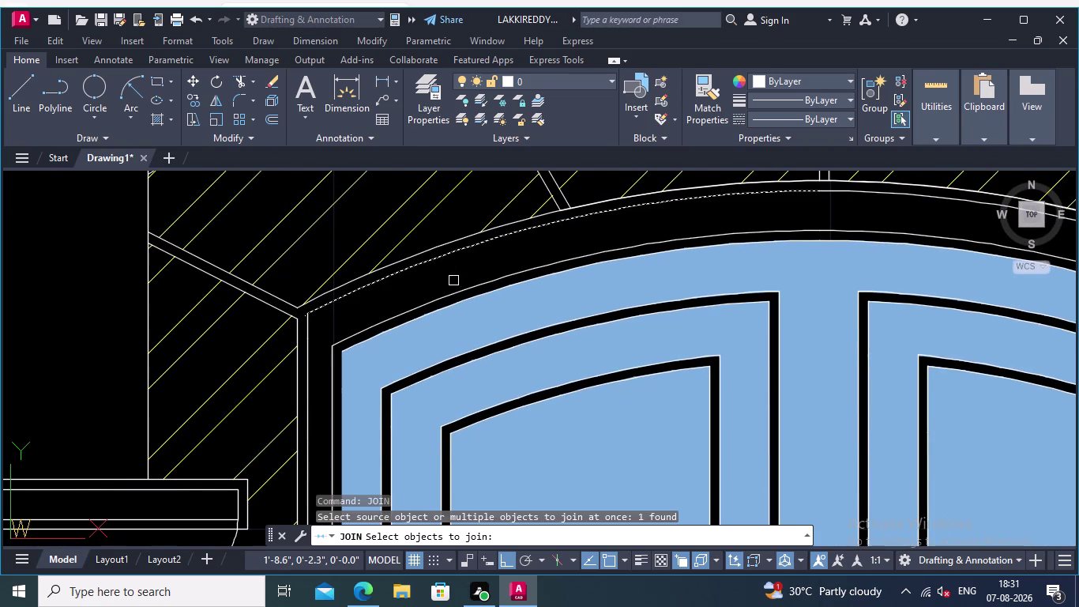
click(458, 292)
middle_drag(423, 289, 487, 262)
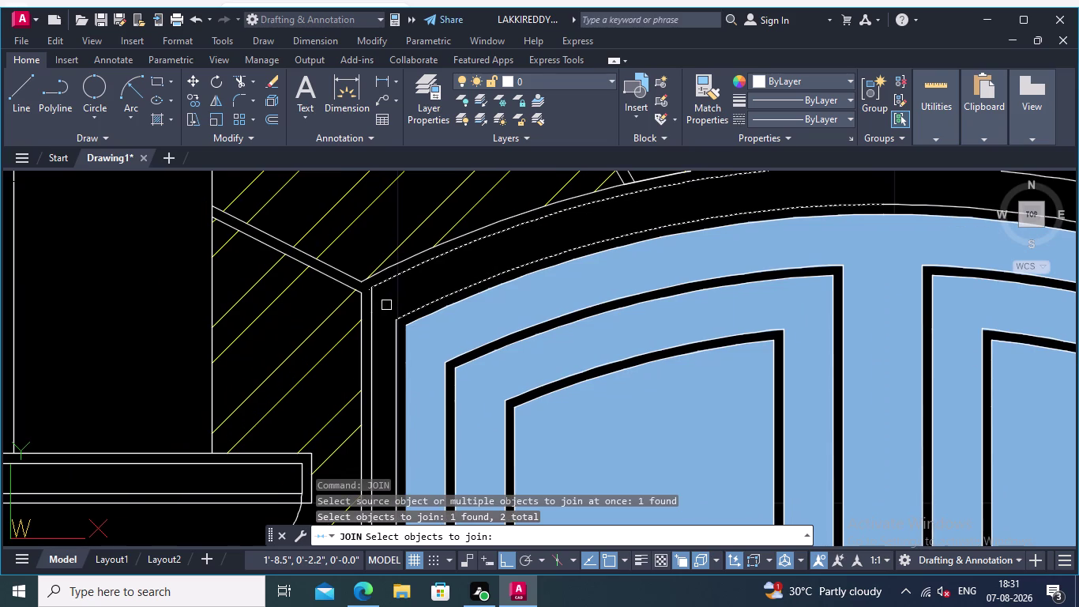
click(372, 325)
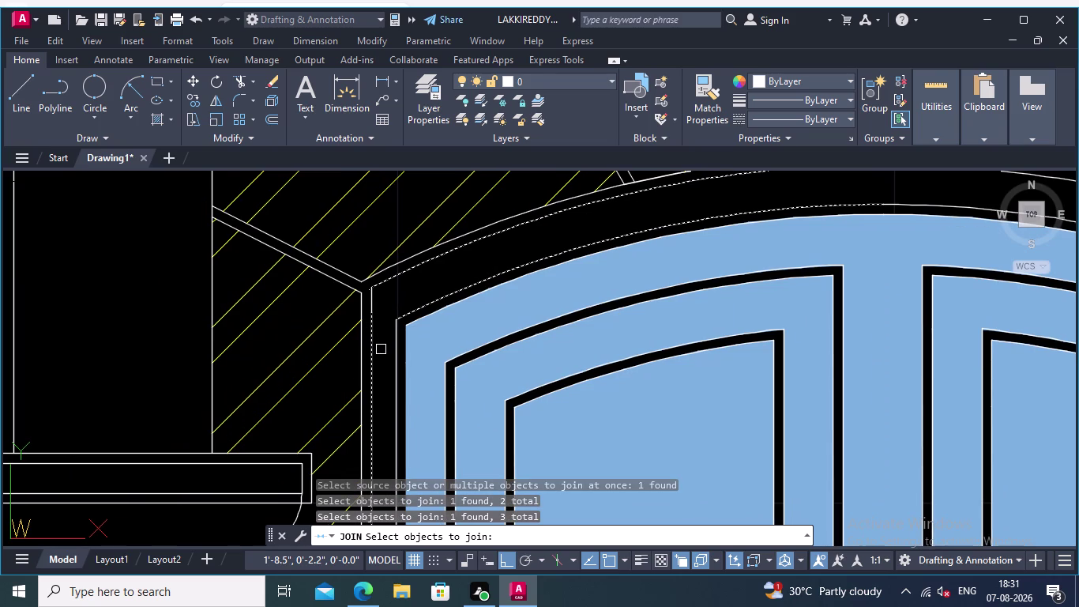
middle_drag(384, 354, 402, 316)
scroll(up, 3)
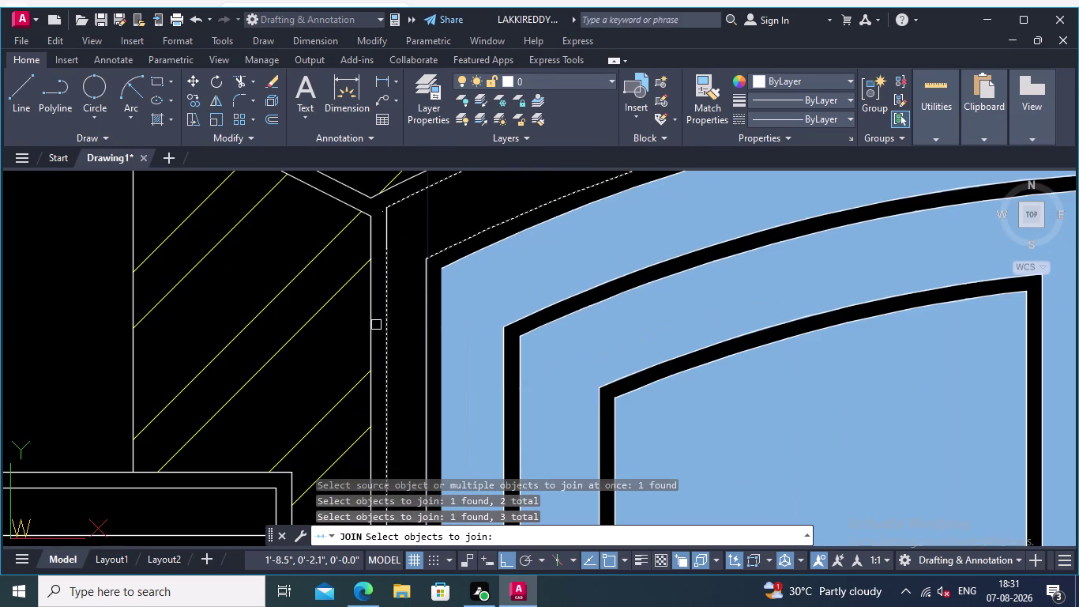
click(426, 349)
scroll(down, 3)
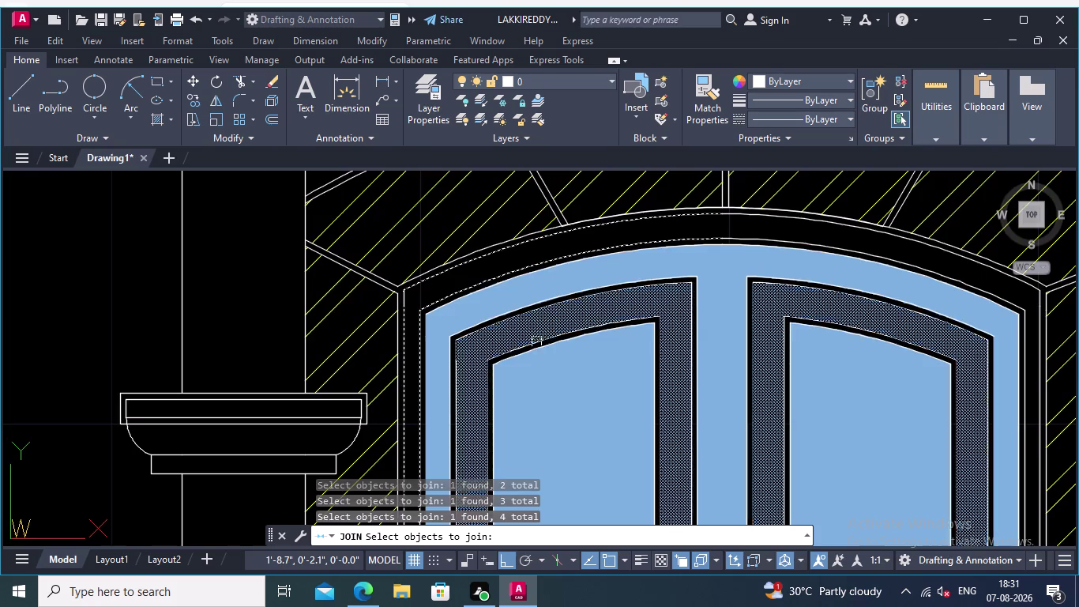
scroll(down, 3)
middle_drag(949, 333, 925, 292)
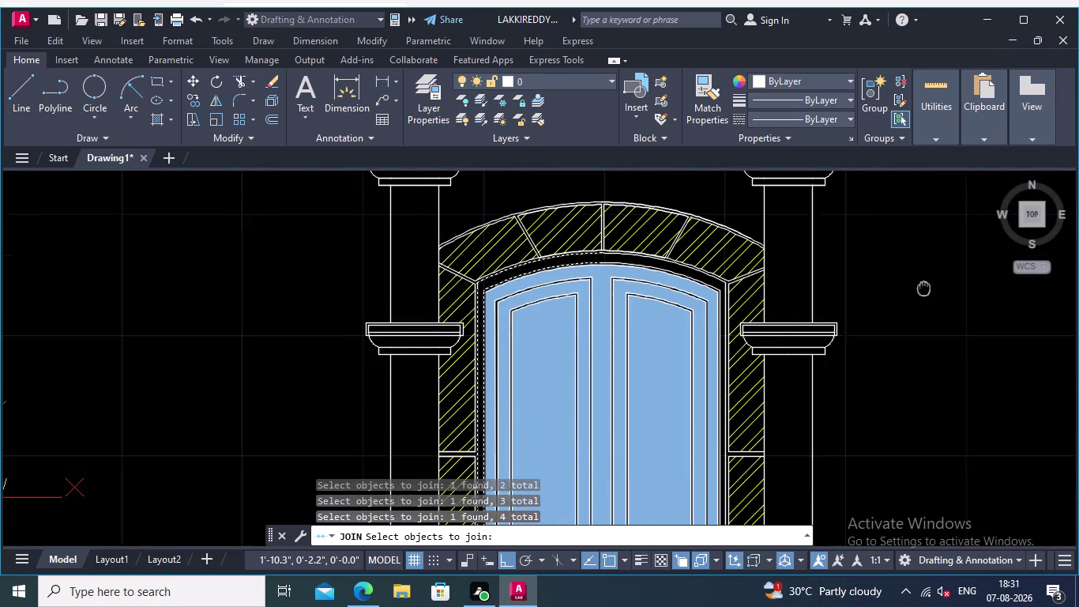
middle_drag(925, 292, 925, 246)
middle_drag(437, 415, 390, 225)
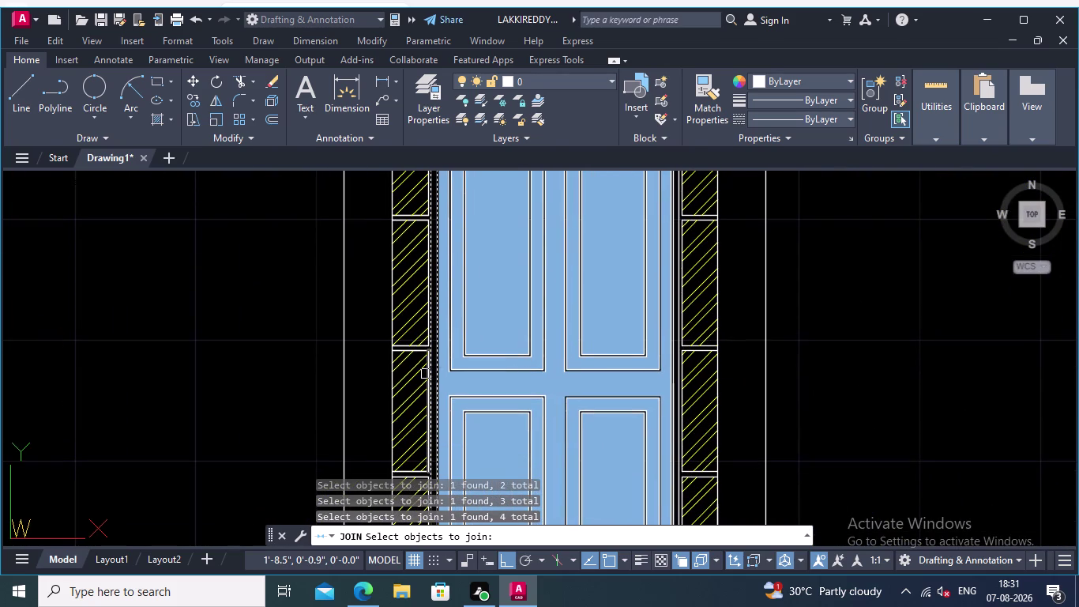
middle_drag(278, 375, 281, 416)
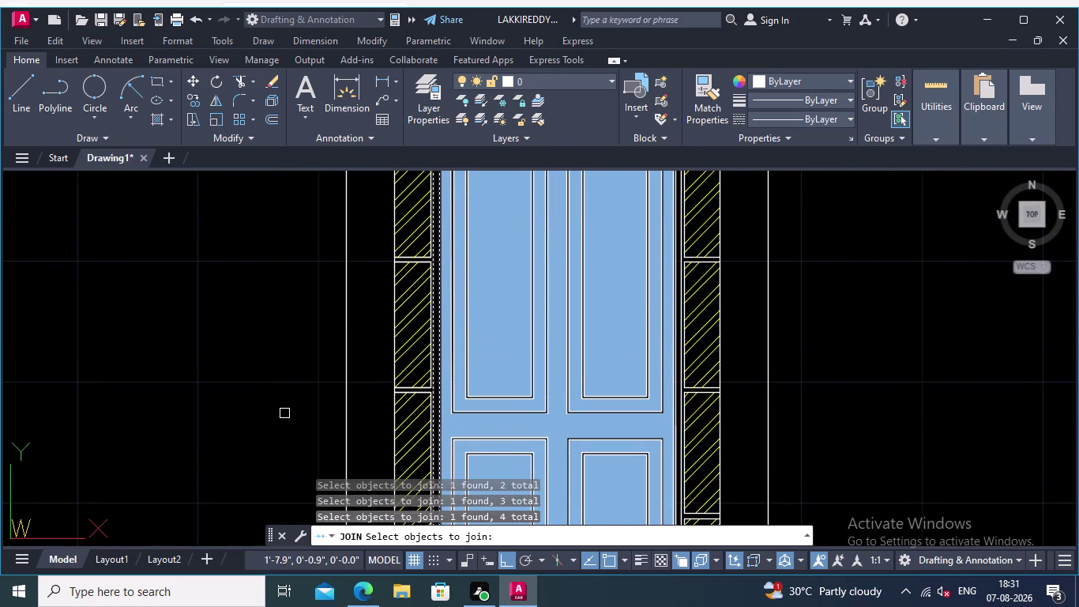
key(Escape)
scroll(down, 3)
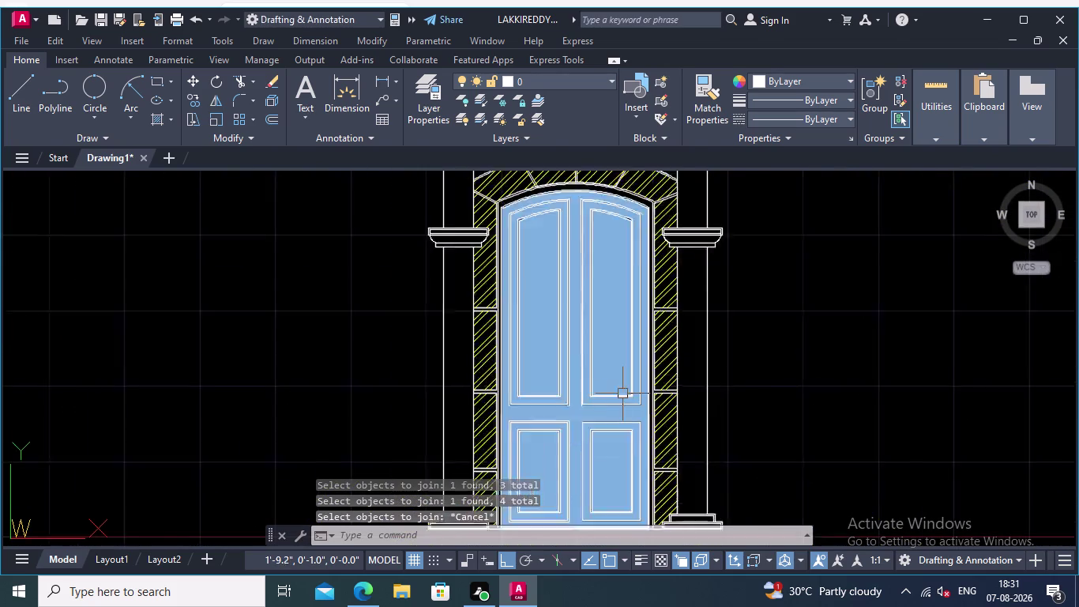
scroll(down, 3)
middle_drag(736, 397, 736, 438)
scroll(up, 3)
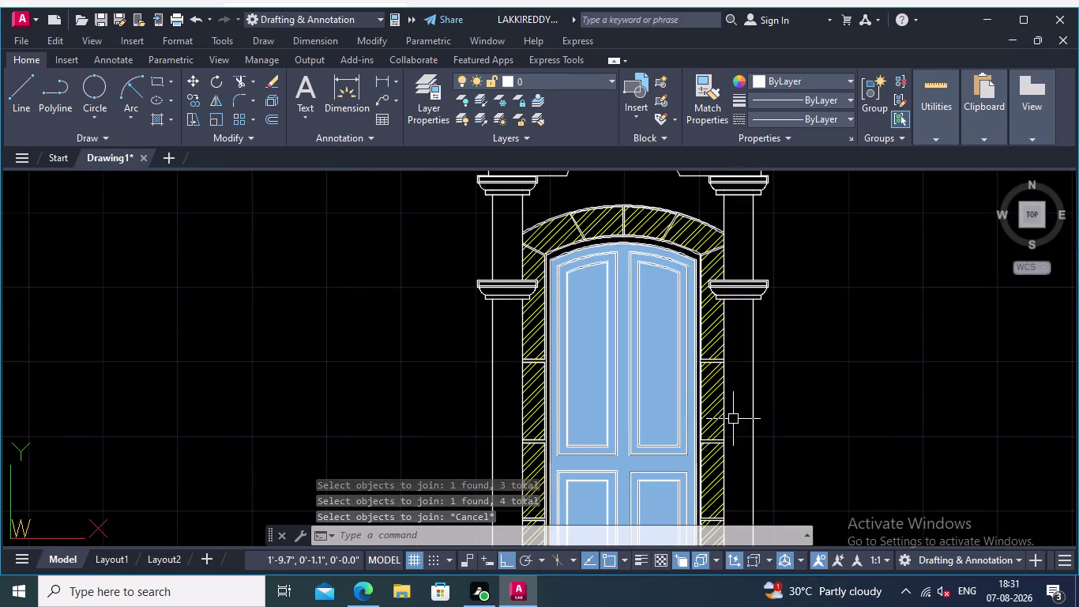
middle_drag(795, 390, 791, 413)
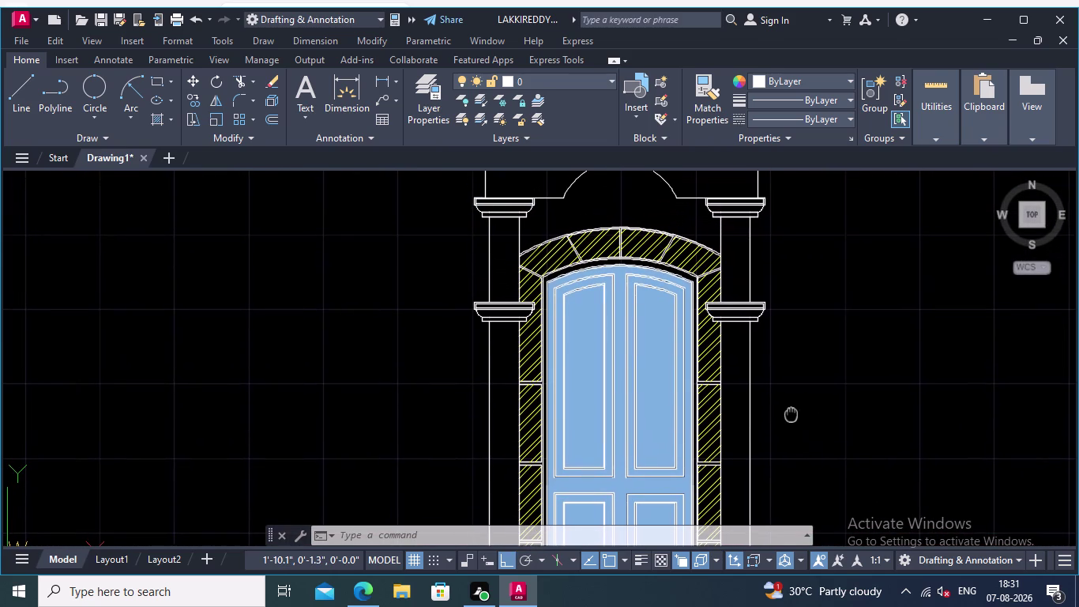
middle_drag(791, 412, 788, 414)
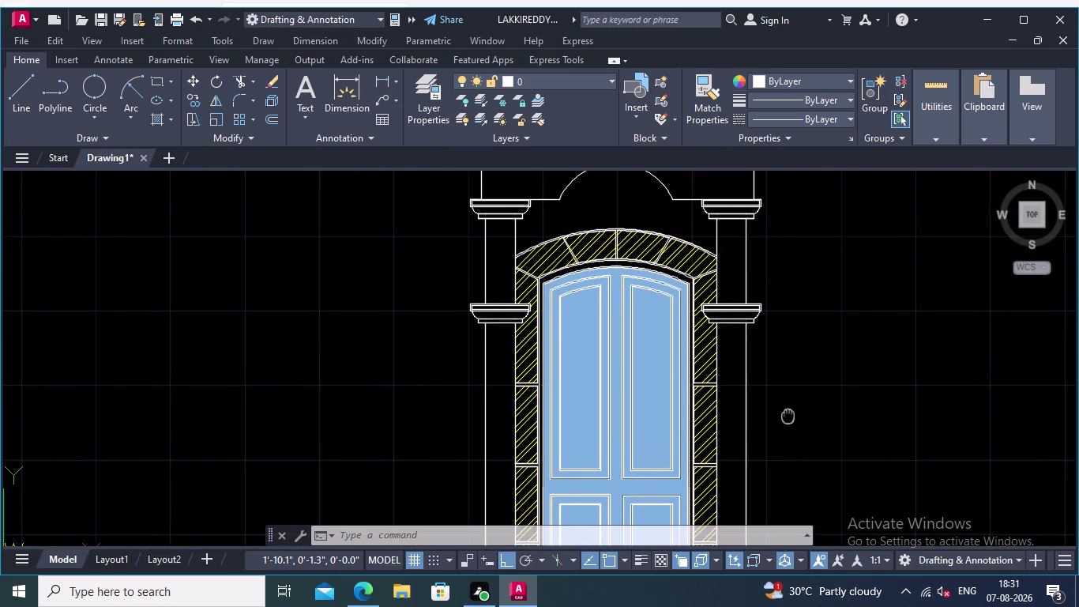
middle_drag(788, 414, 799, 417)
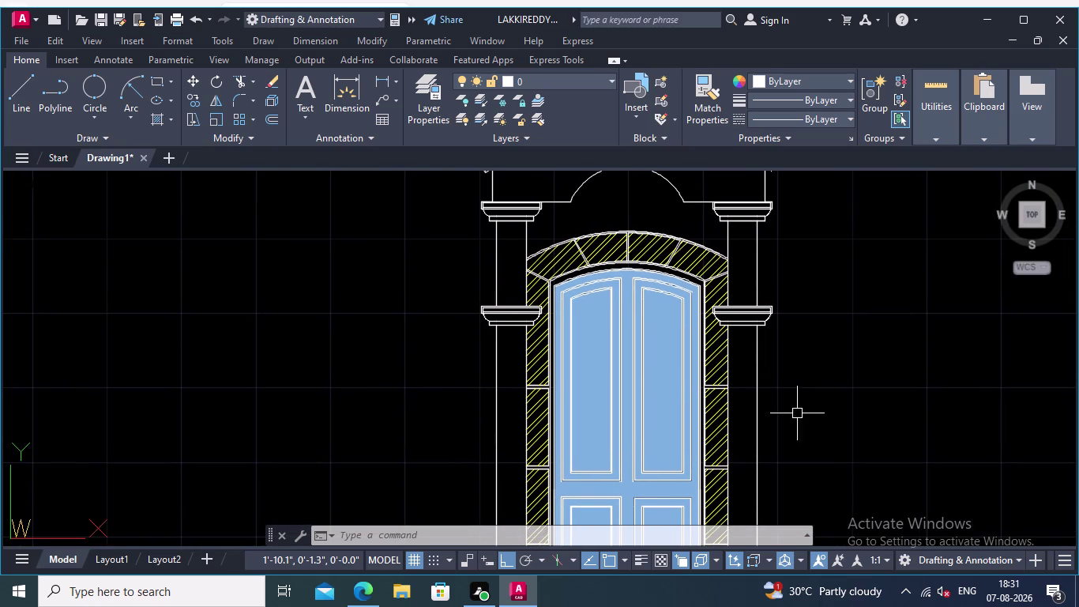
scroll(up, 3)
scroll(down, 3)
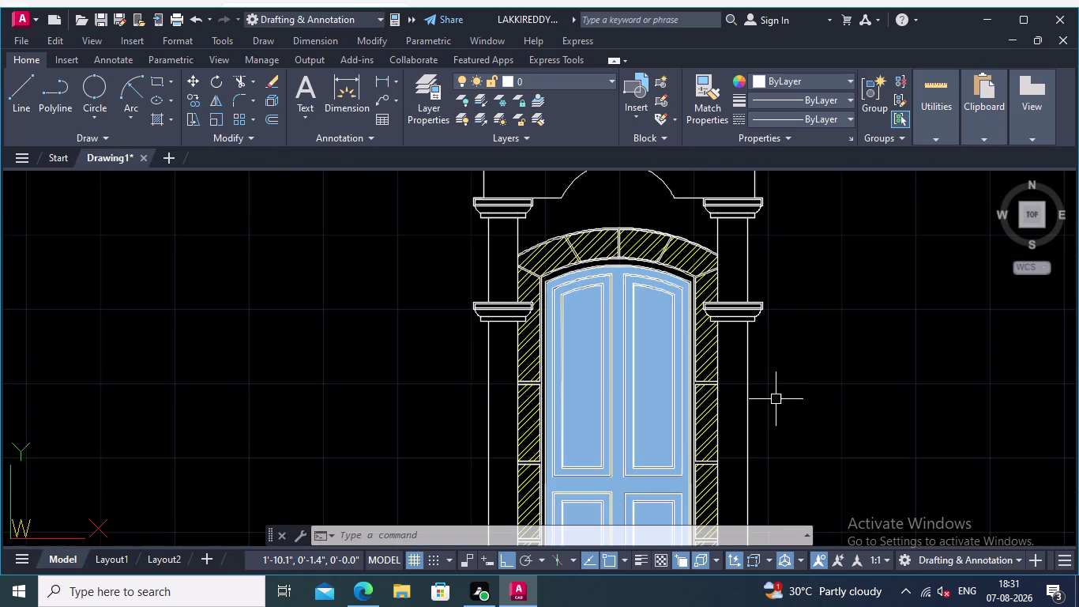
middle_drag(775, 393, 771, 381)
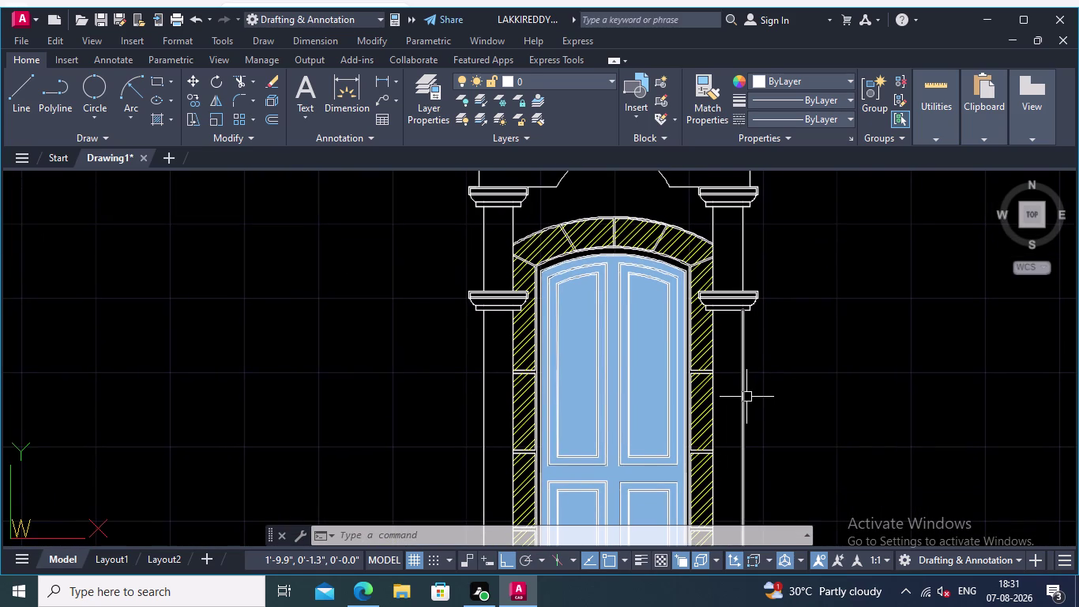
click(747, 397)
Set the selected line's colour to Magenta.
right_click(768, 340)
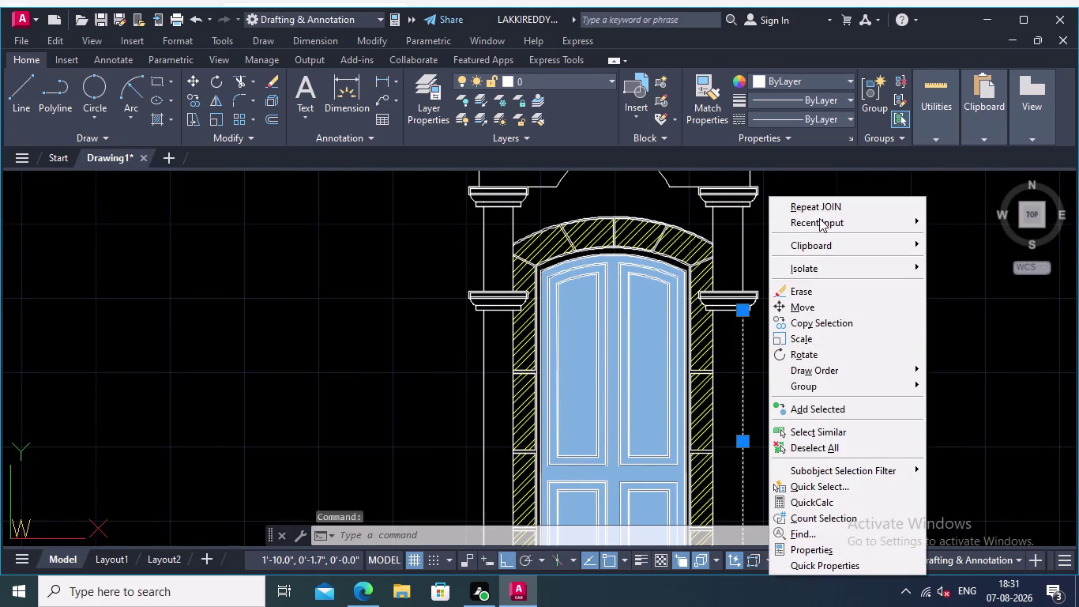
click(850, 77)
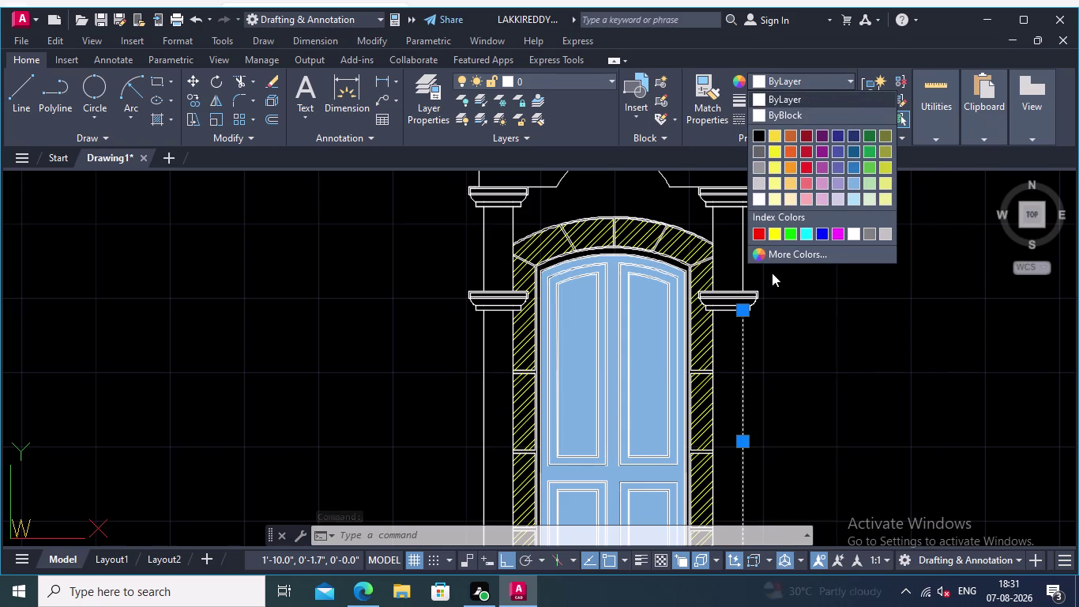
click(837, 232)
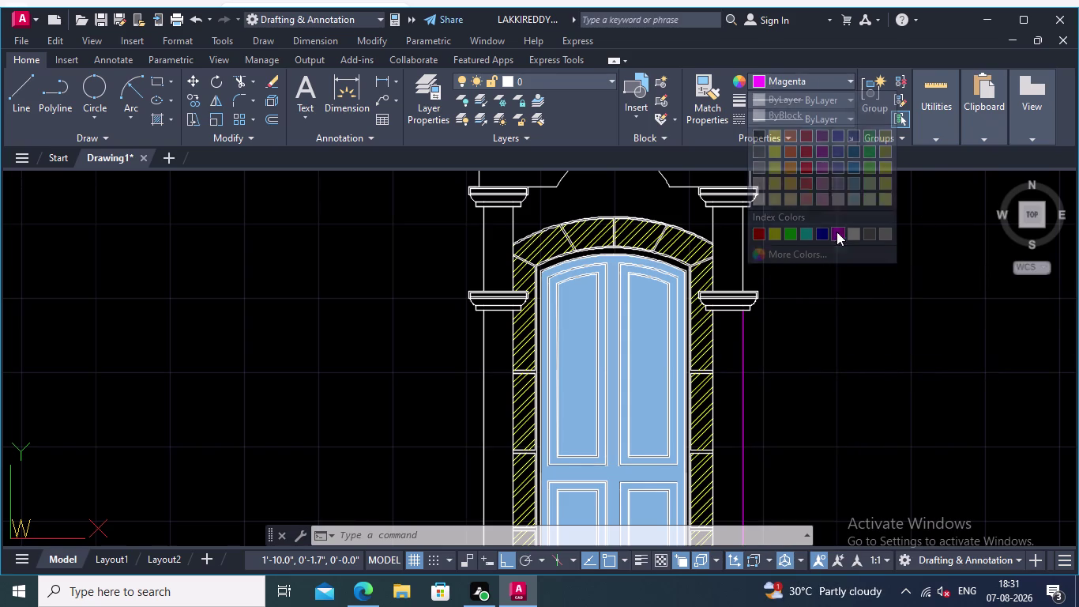
Try Match Properties with the magenta line as source, cancel, and restart it.
key(Return)
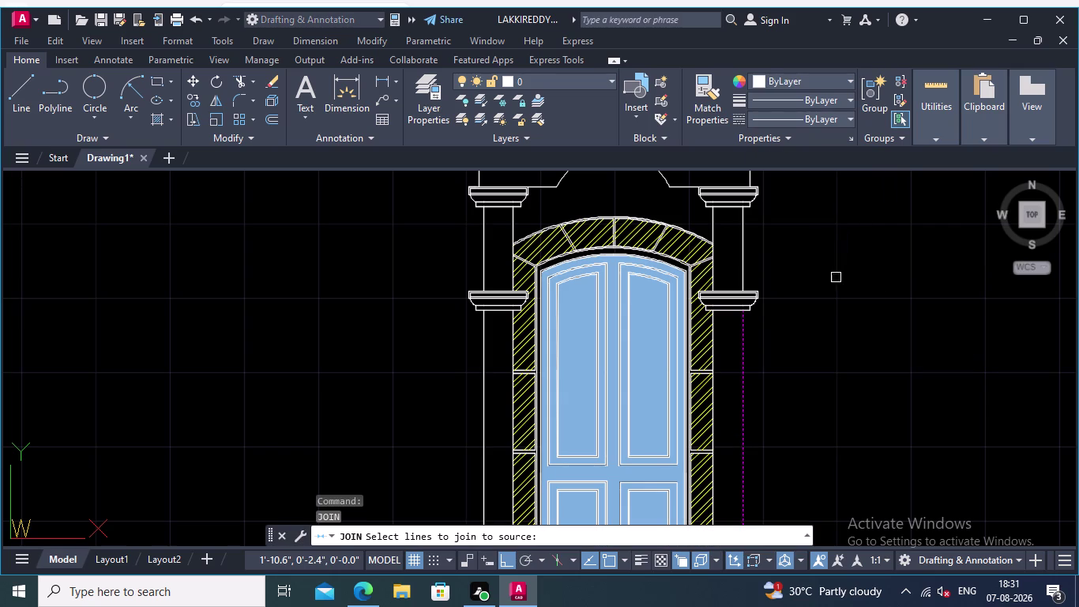
click(710, 91)
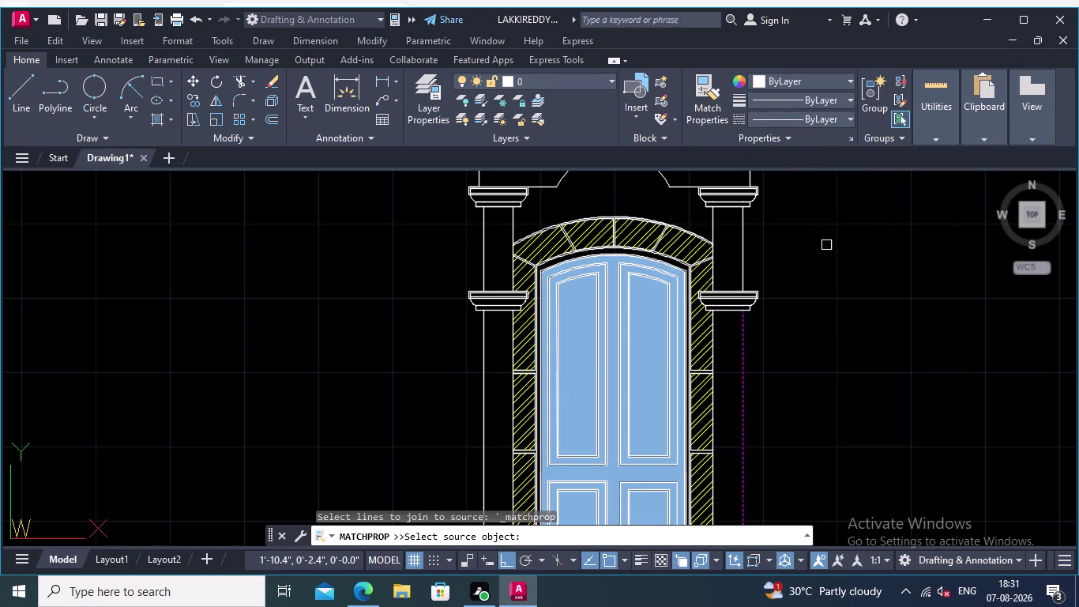
click(745, 271)
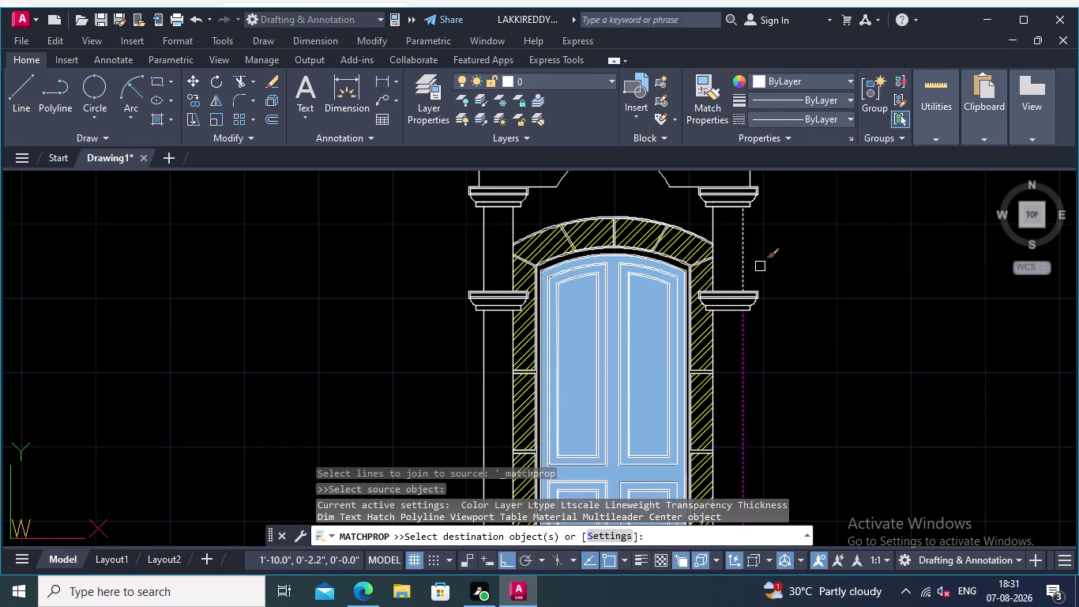
key(Escape)
key(Escape)
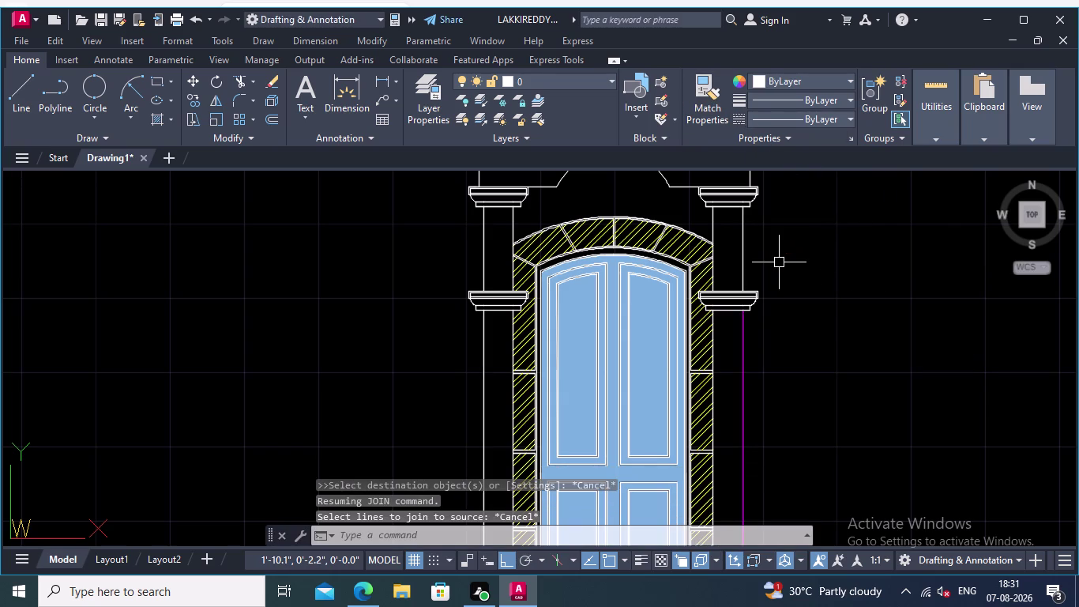
click(699, 86)
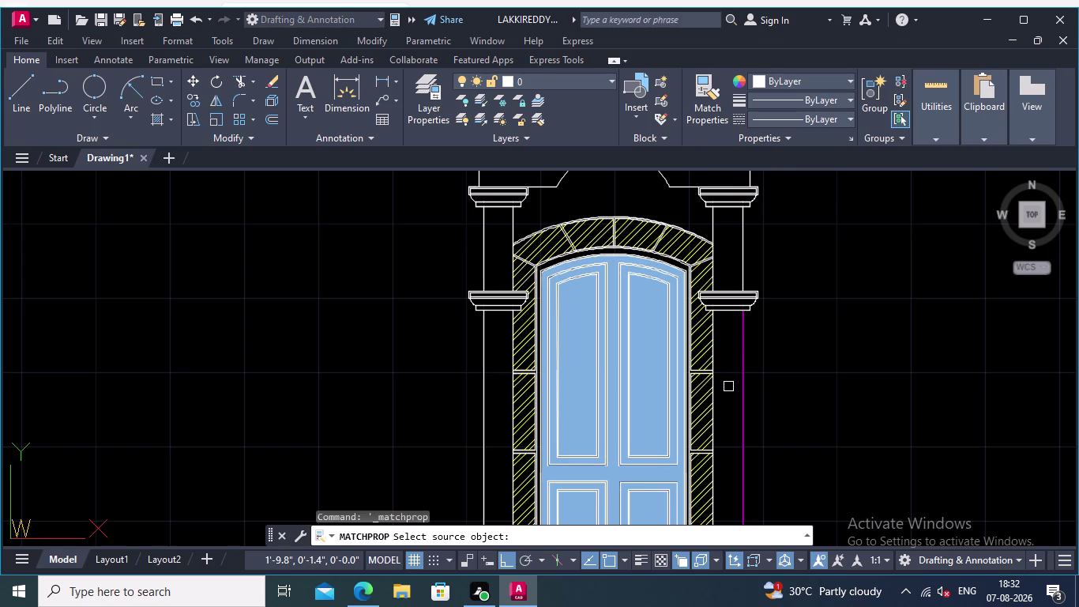
Match the magenta line onto the right wall lines, the arch and both ledge lines.
click(744, 384)
click(743, 253)
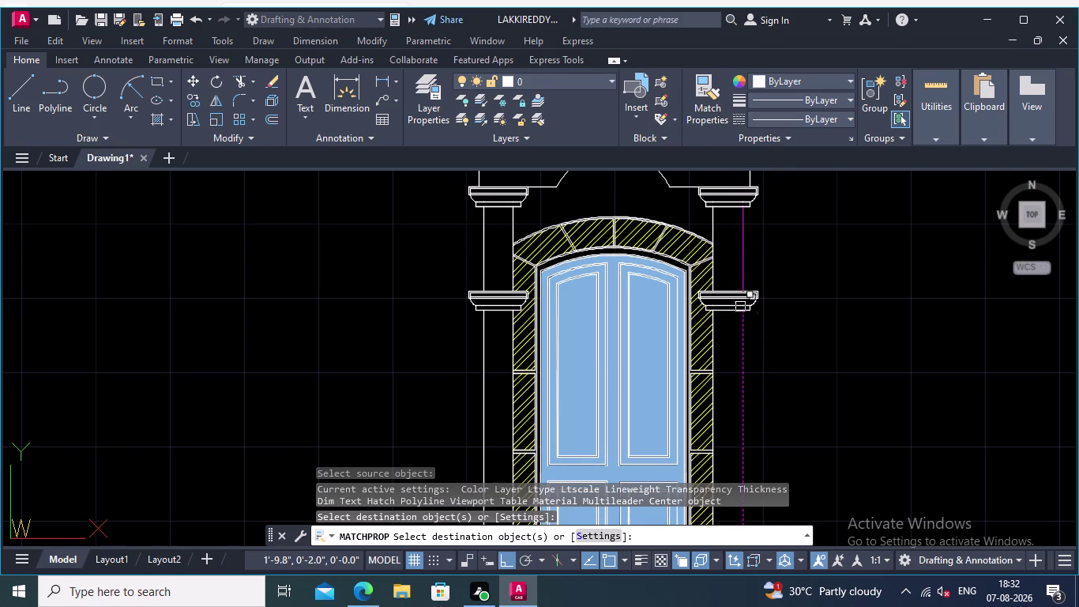
middle_drag(755, 288, 782, 434)
click(776, 316)
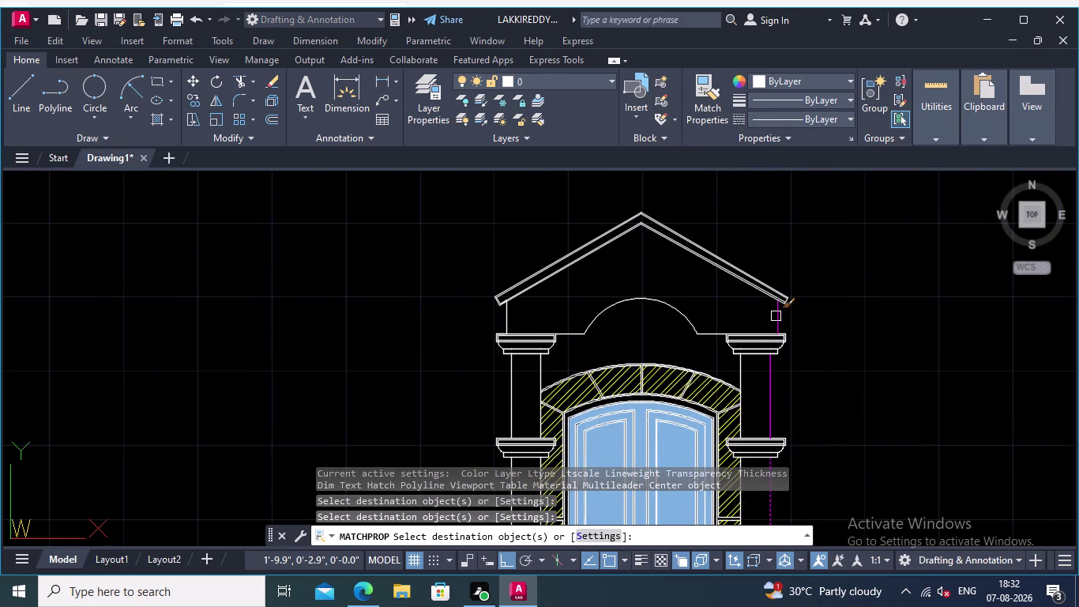
scroll(up, 3)
middle_drag(793, 318, 837, 332)
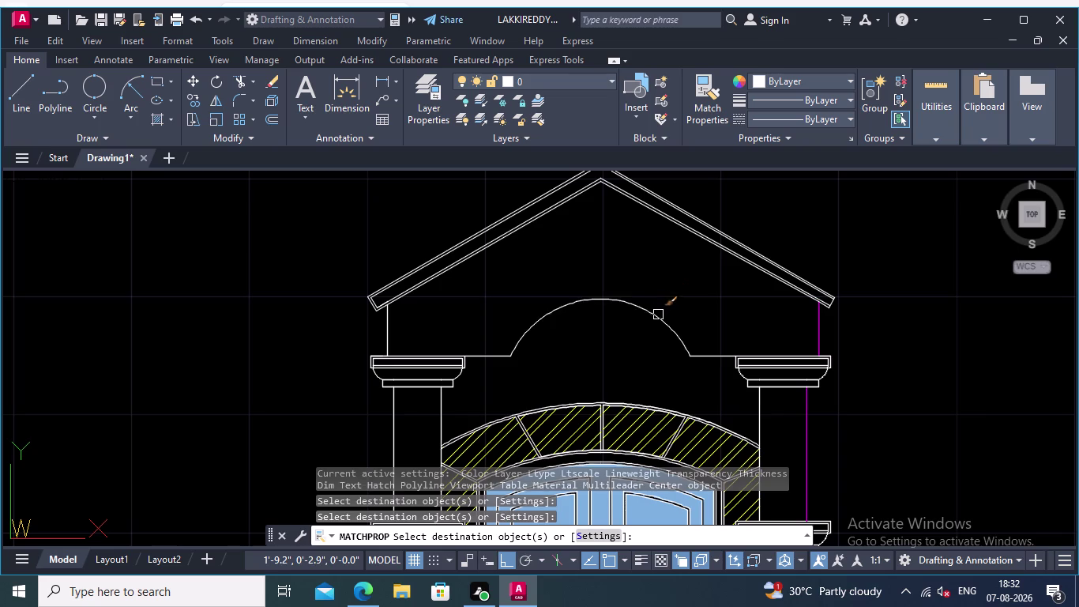
click(659, 317)
click(701, 357)
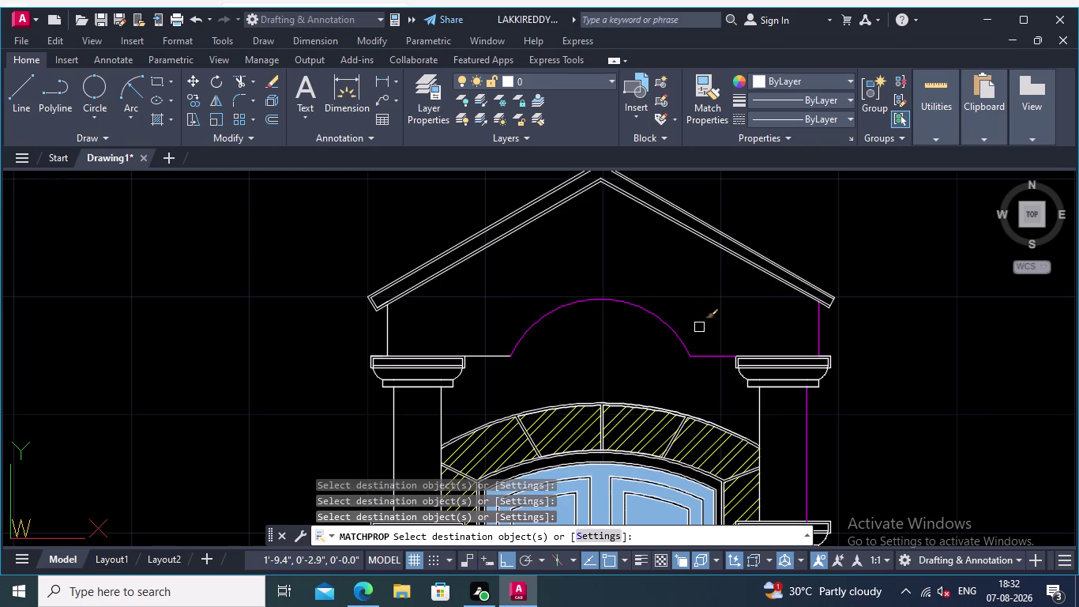
click(499, 353)
Recolour the left wall line and the left column's shaft lines magenta.
middle_drag(452, 313, 523, 313)
scroll(up, 3)
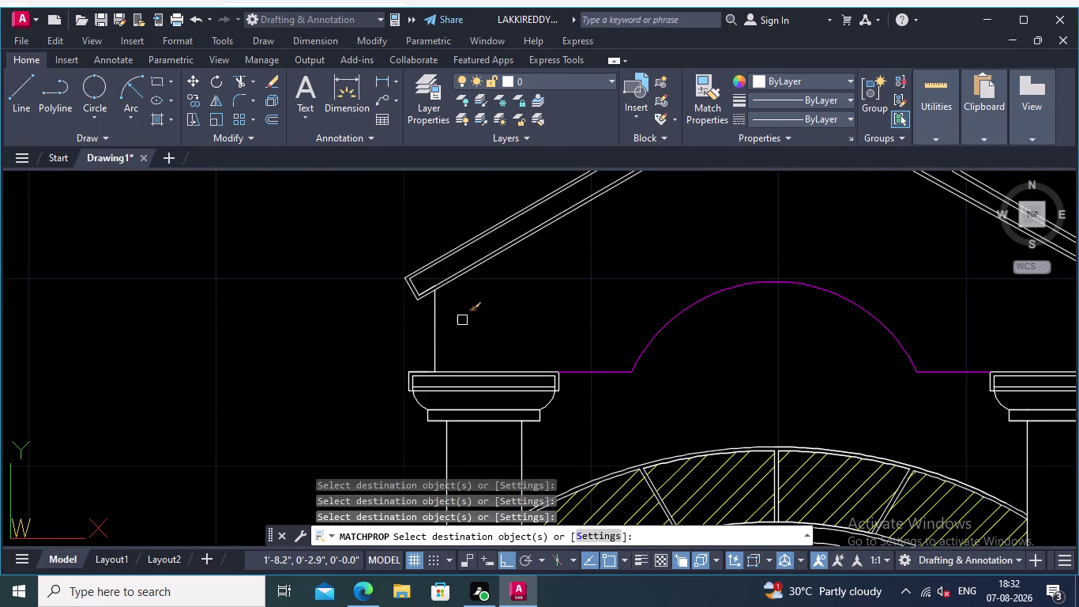
click(436, 327)
middle_drag(479, 319, 529, 249)
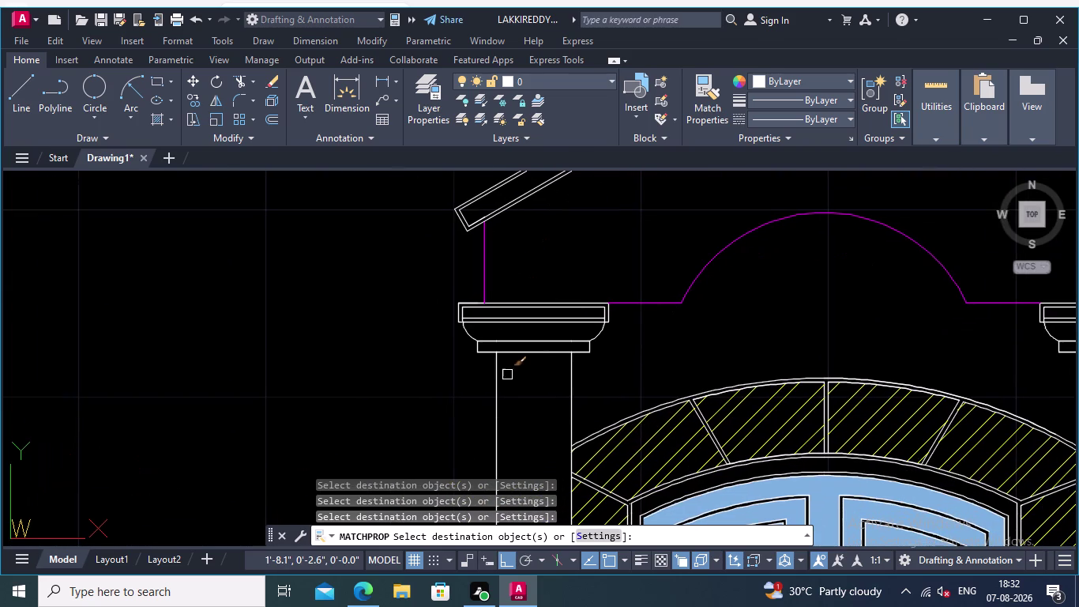
click(500, 389)
click(591, 398)
click(560, 386)
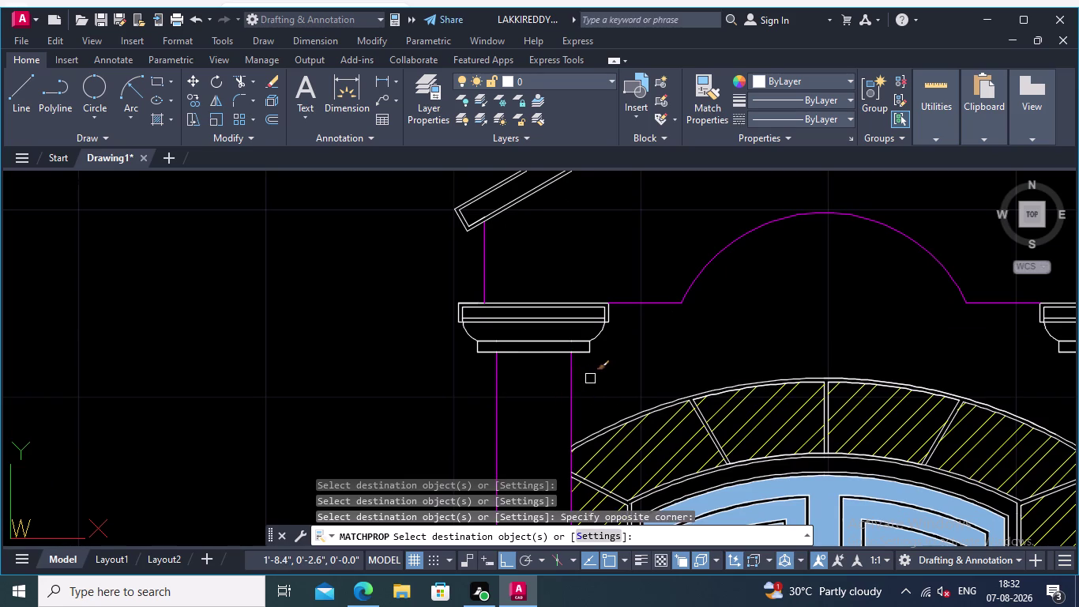
middle_drag(591, 377, 631, 293)
scroll(down, 3)
middle_drag(496, 384, 457, 320)
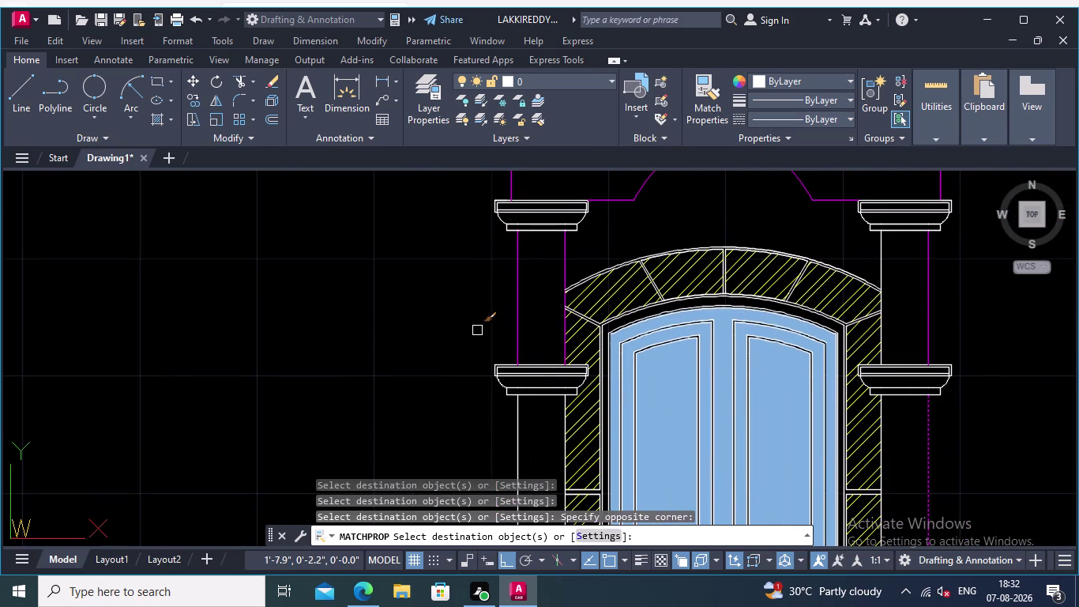
middle_drag(361, 374, 346, 256)
click(526, 379)
click(491, 369)
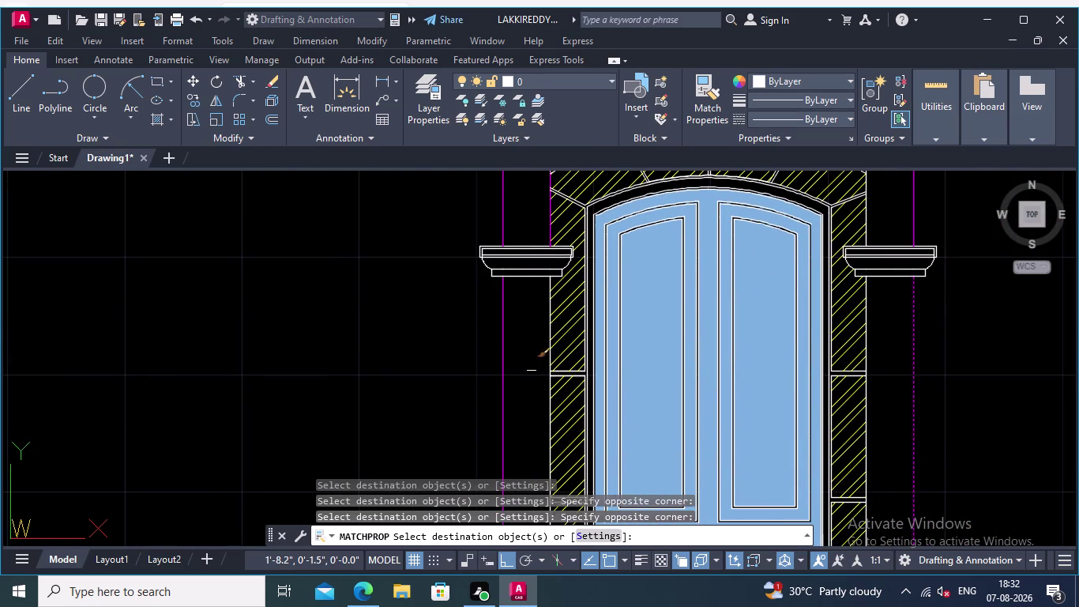
scroll(up, 3)
scroll(down, 3)
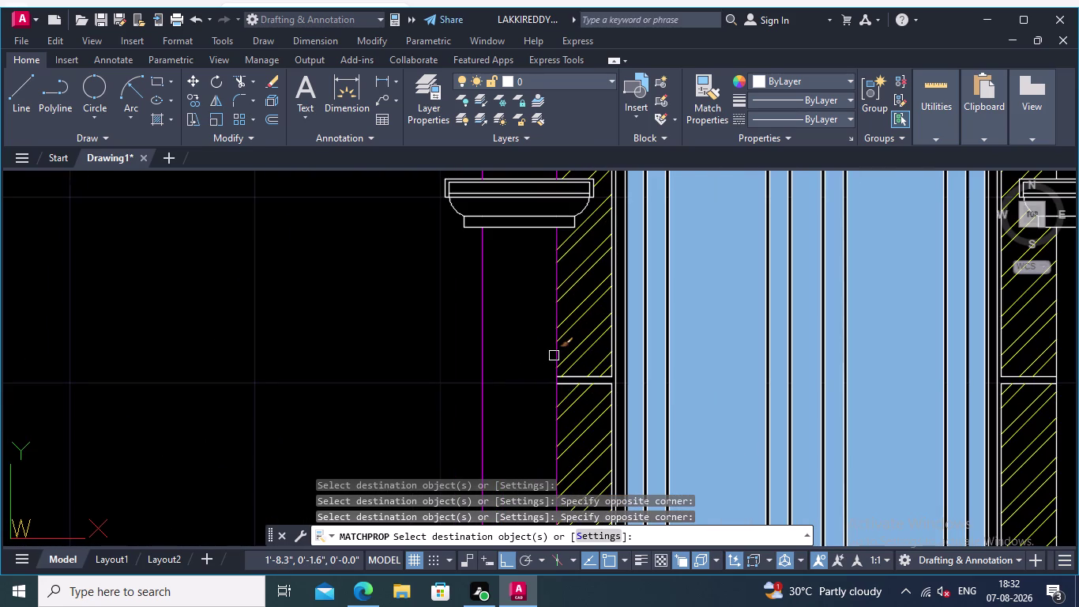
click(554, 356)
Recolour the right column's shaft line magenta and finish the property match.
scroll(down, 3)
middle_drag(512, 364, 484, 226)
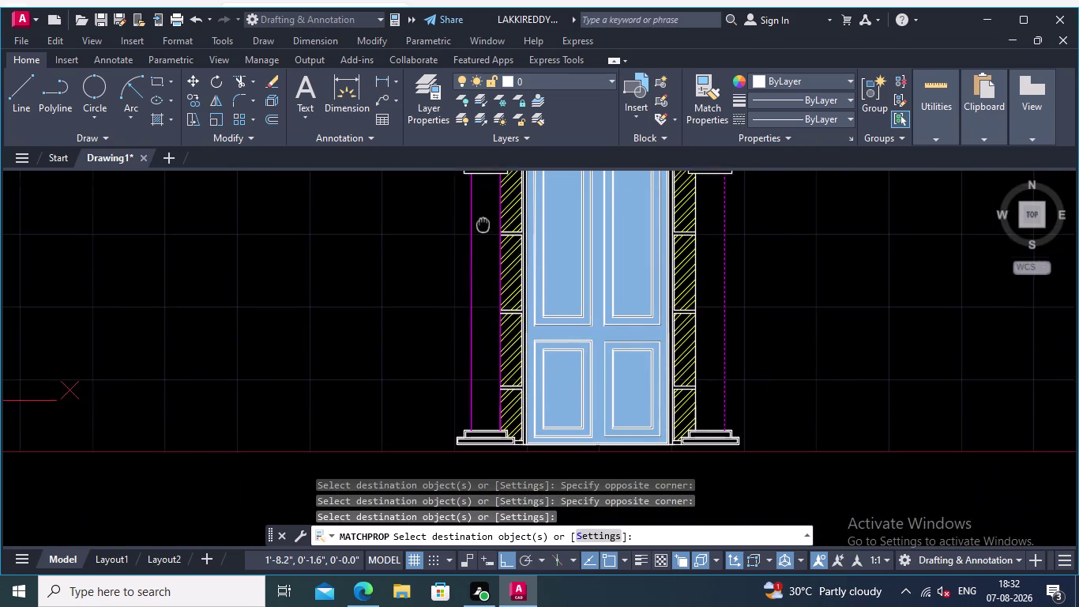
middle_drag(483, 226, 483, 222)
scroll(up, 3)
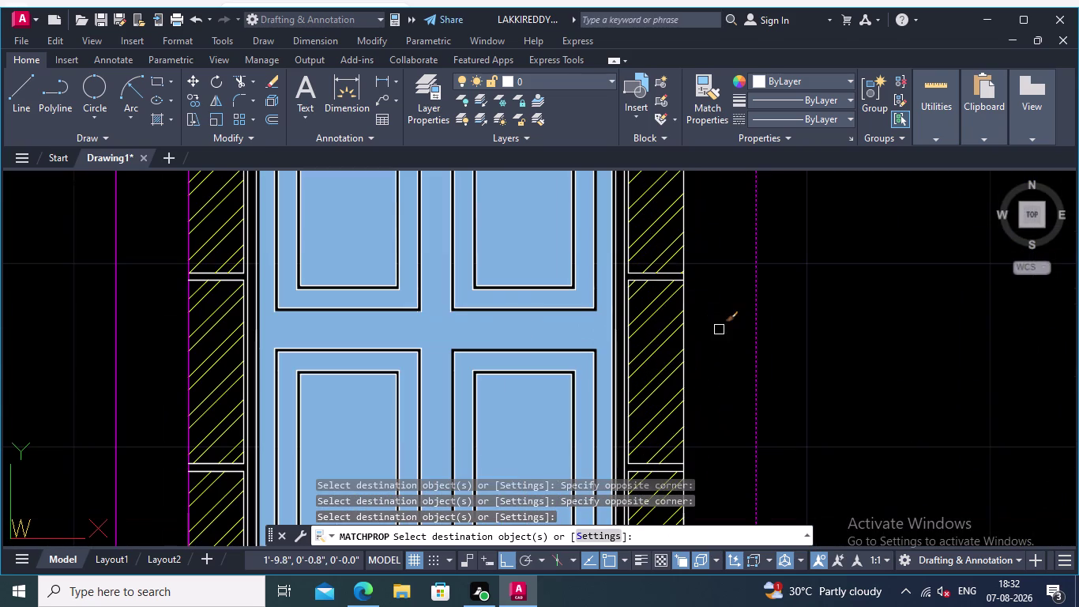
click(689, 384)
scroll(down, 3)
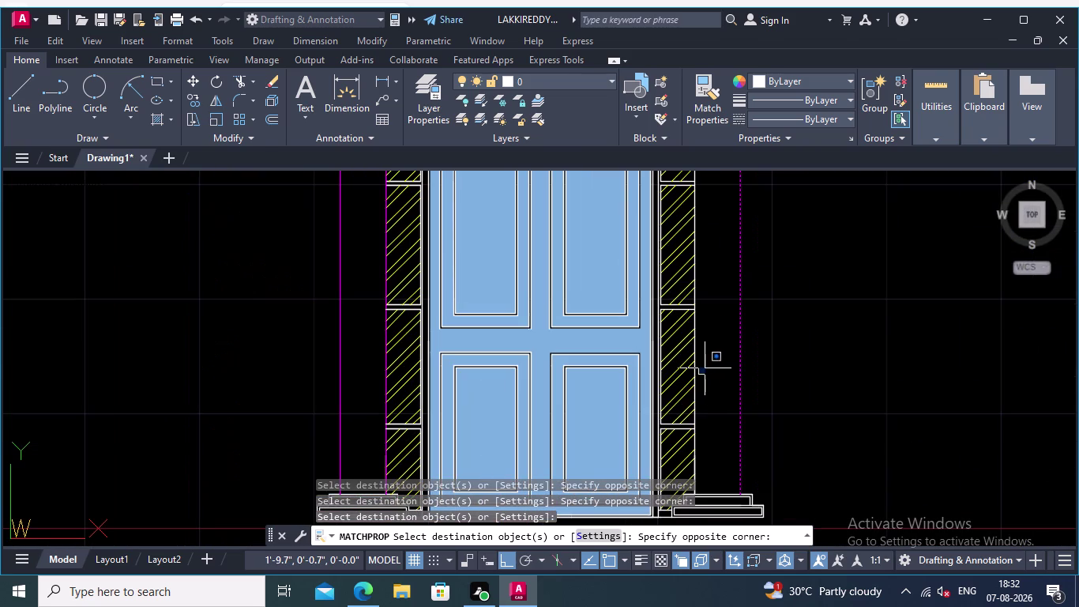
scroll(up, 3)
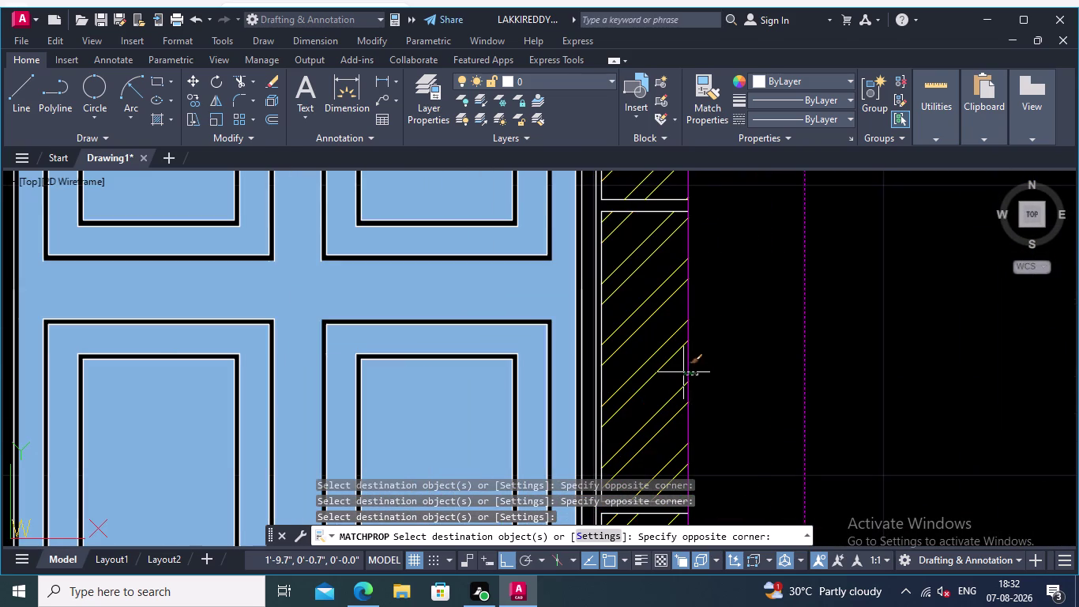
click(683, 371)
scroll(down, 3)
middle_drag(728, 365, 729, 322)
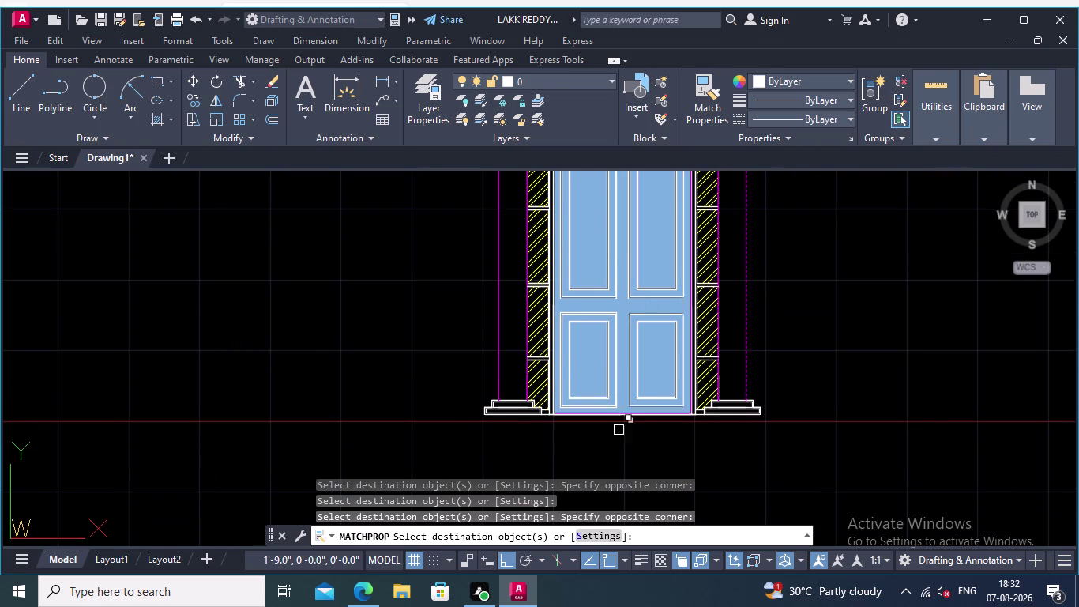
scroll(up, 3)
scroll(down, 3)
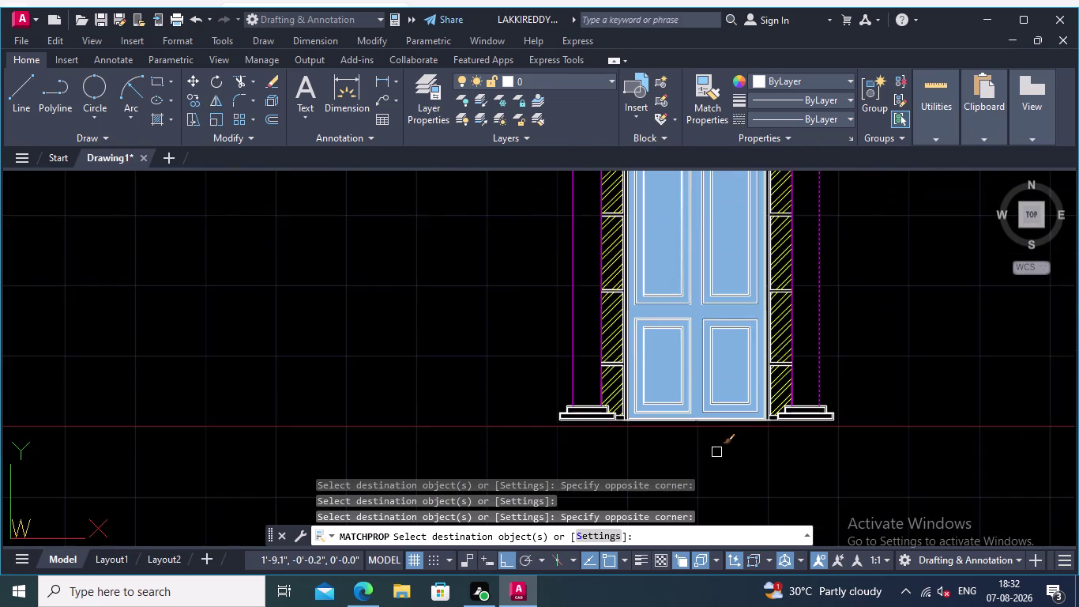
scroll(down, 3)
middle_drag(871, 405, 874, 454)
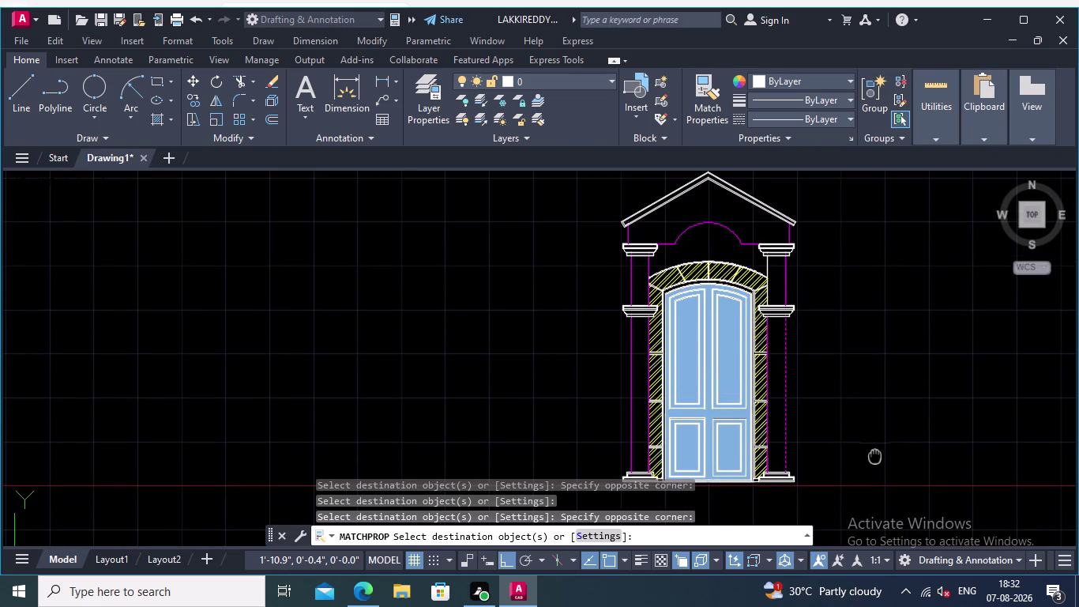
middle_drag(875, 455, 883, 410)
key(Return)
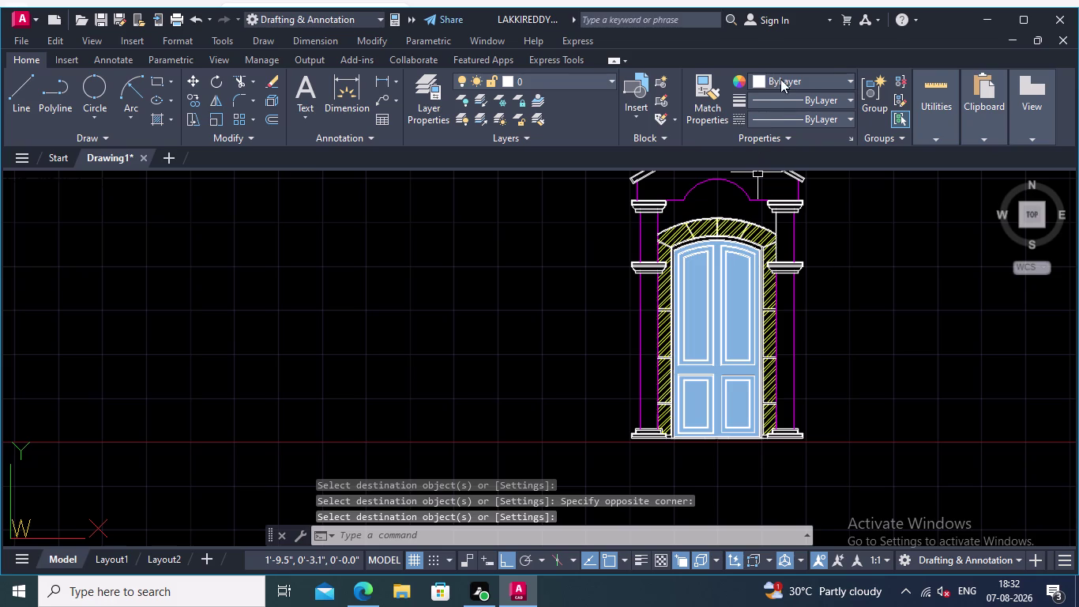
Zoom to the right column base and set its lower plinth slab's colour to green.
scroll(up, 3)
middle_drag(782, 458, 812, 525)
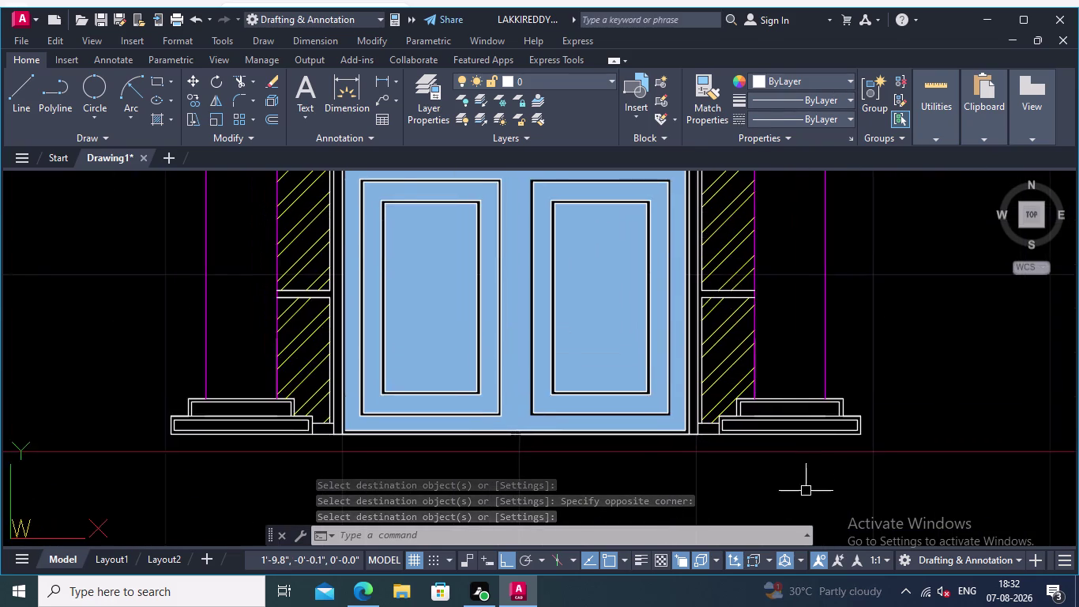
scroll(up, 3)
click(817, 371)
middle_drag(850, 379, 785, 474)
click(849, 73)
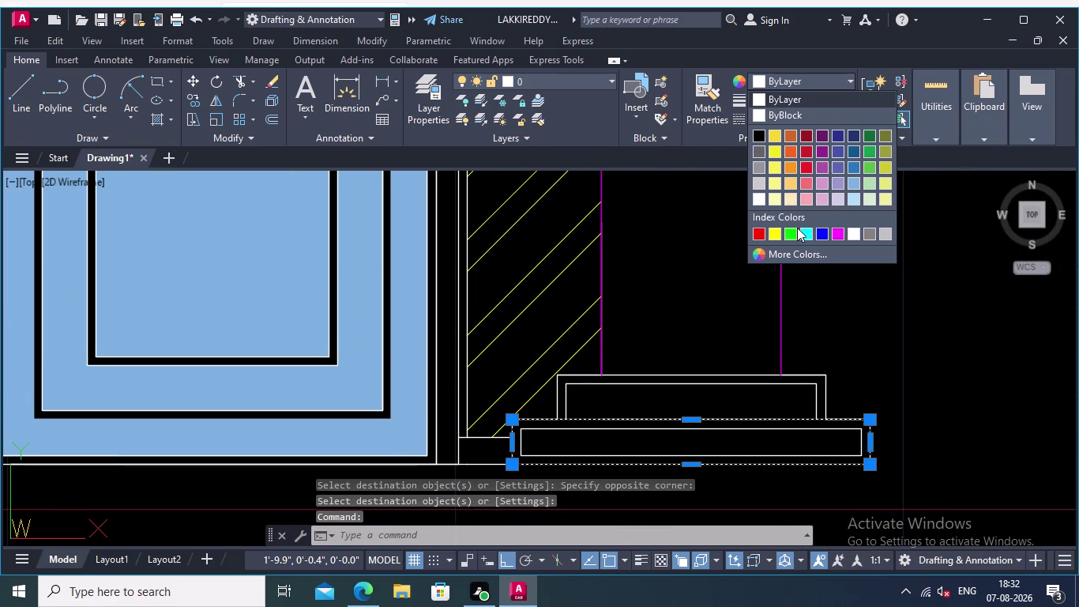
click(793, 231)
key(Escape)
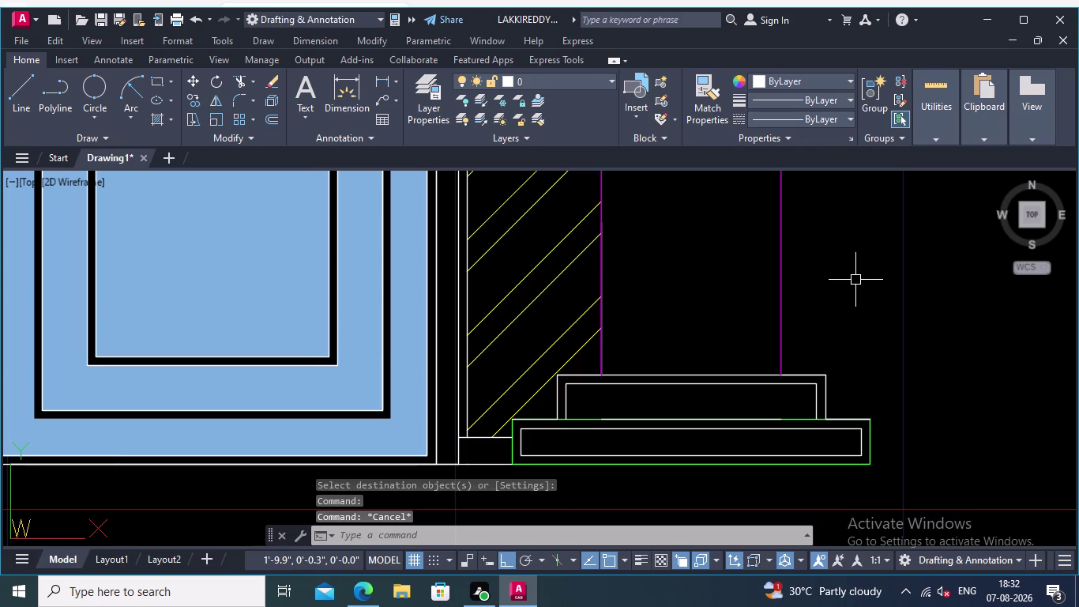
scroll(down, 3)
scroll(up, 3)
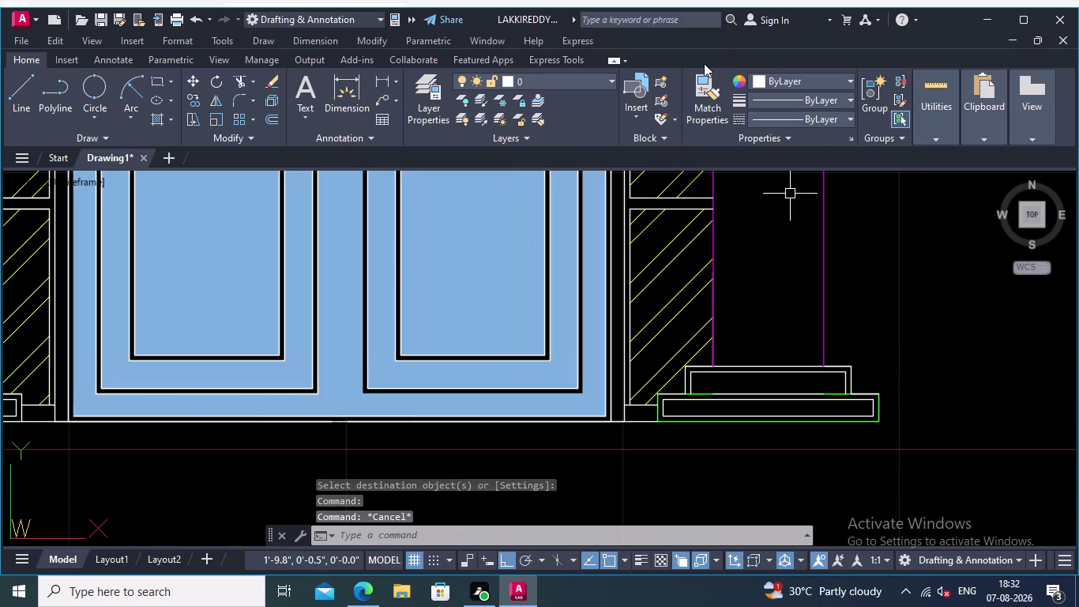
click(704, 77)
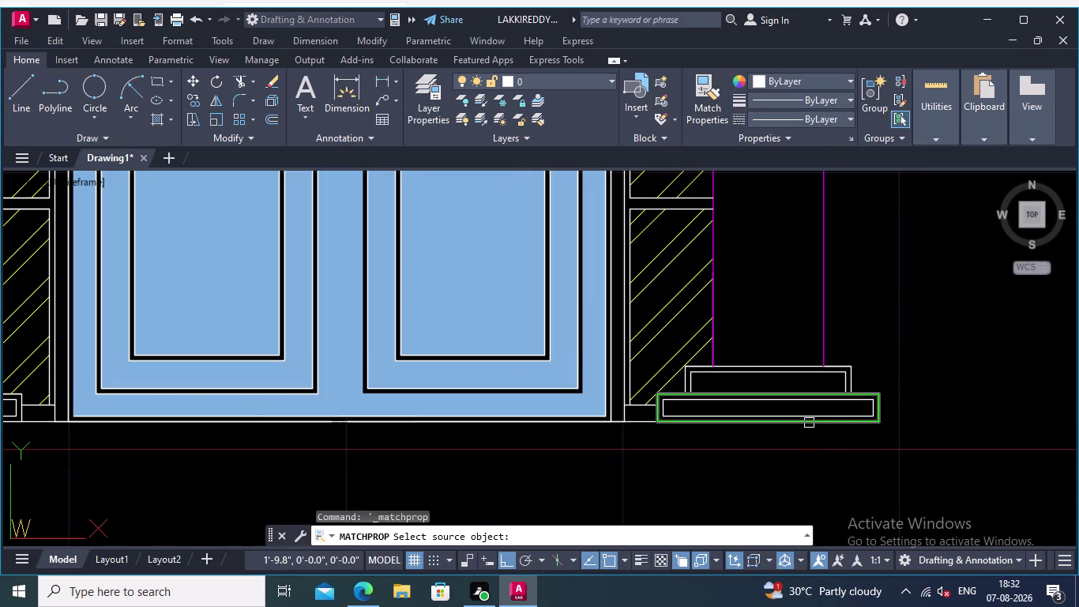
Take the green slab as source and recolour the right and left base steps green.
click(810, 425)
click(847, 463)
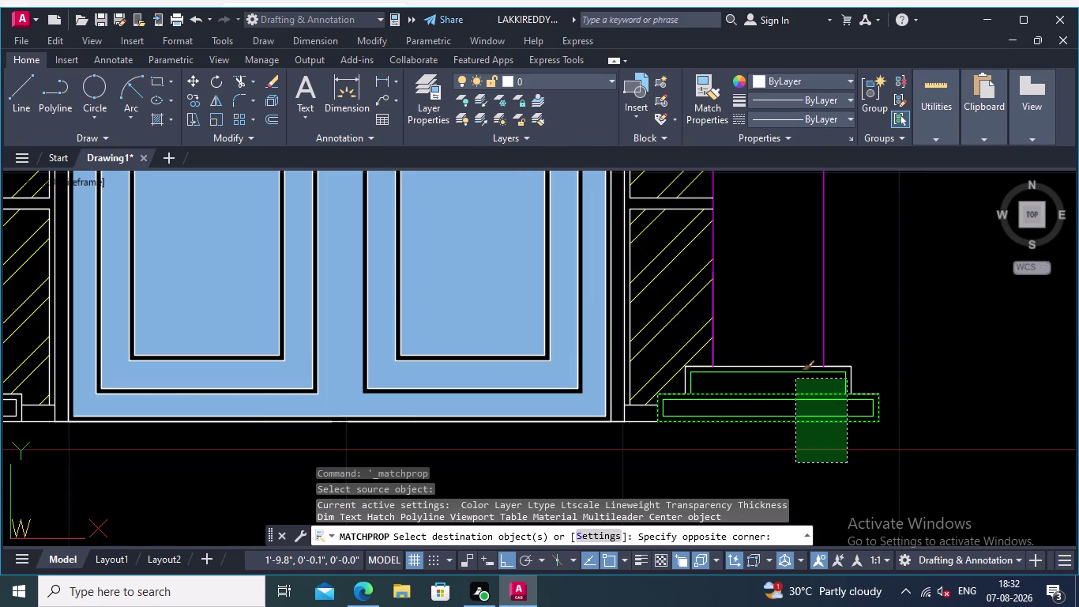
click(787, 358)
scroll(down, 3)
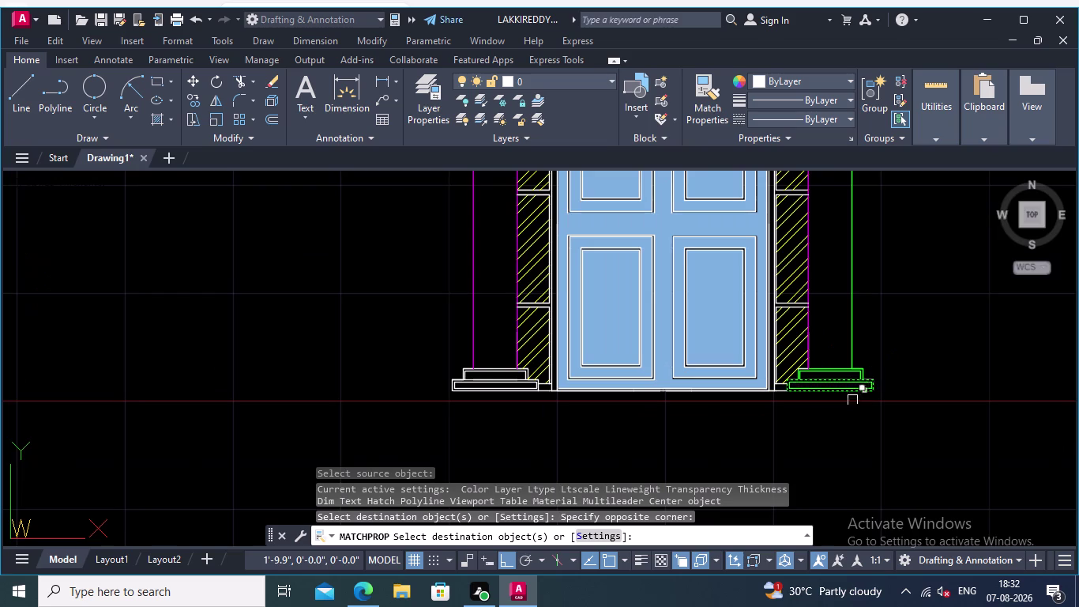
middle_drag(783, 436, 1058, 477)
scroll(up, 3)
click(765, 447)
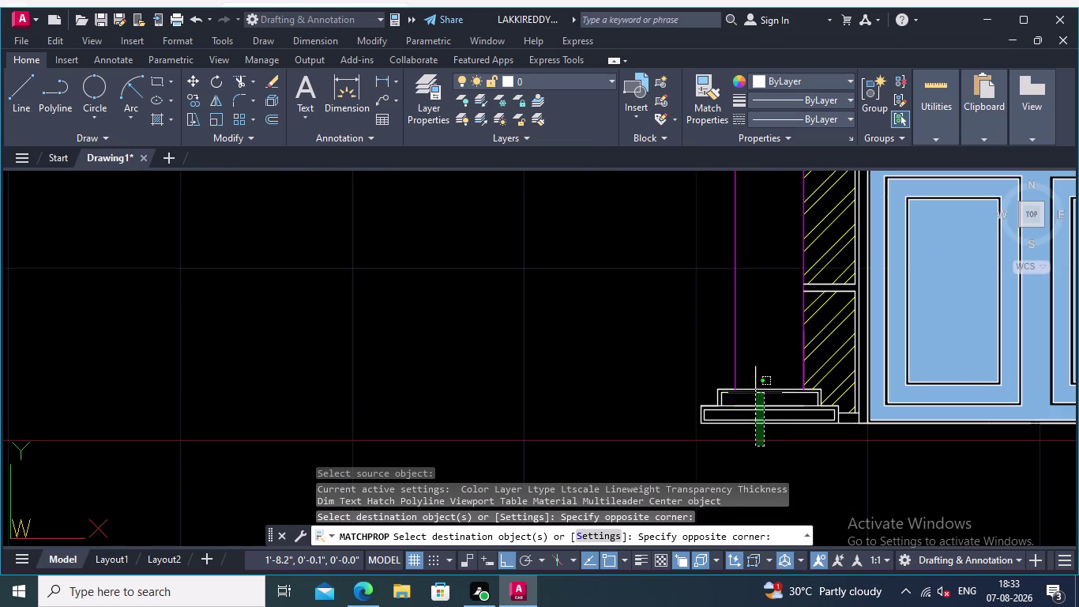
click(748, 375)
Recolour the left capital's top slab, lower slab and curved moulding green.
middle_drag(663, 354, 687, 454)
middle_click(686, 331)
middle_drag(683, 331, 697, 479)
scroll(down, 3)
middle_drag(655, 294, 664, 383)
scroll(up, 3)
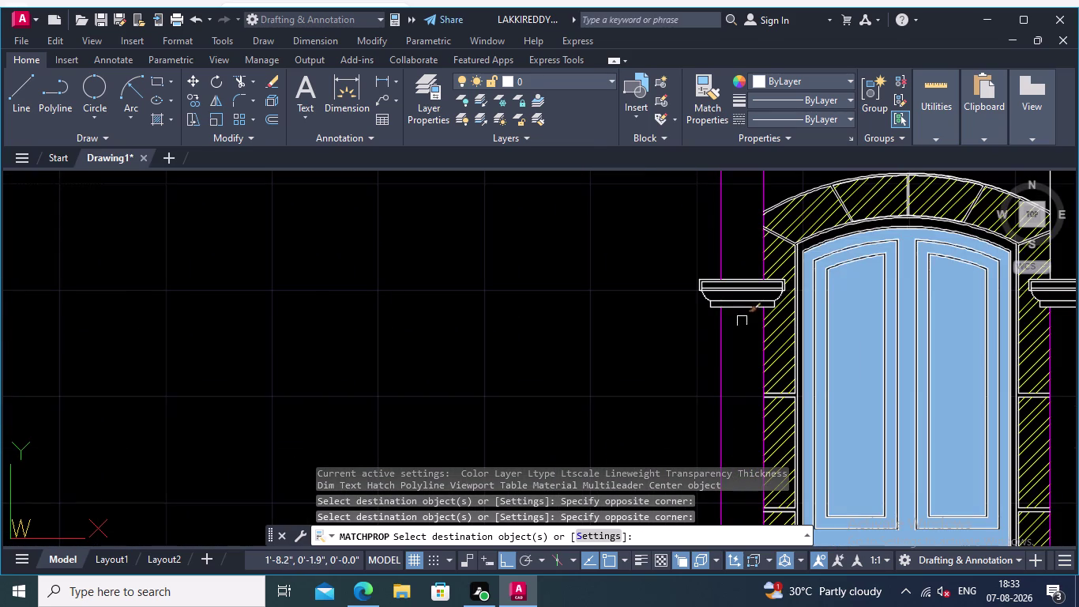
click(742, 328)
click(741, 273)
scroll(up, 3)
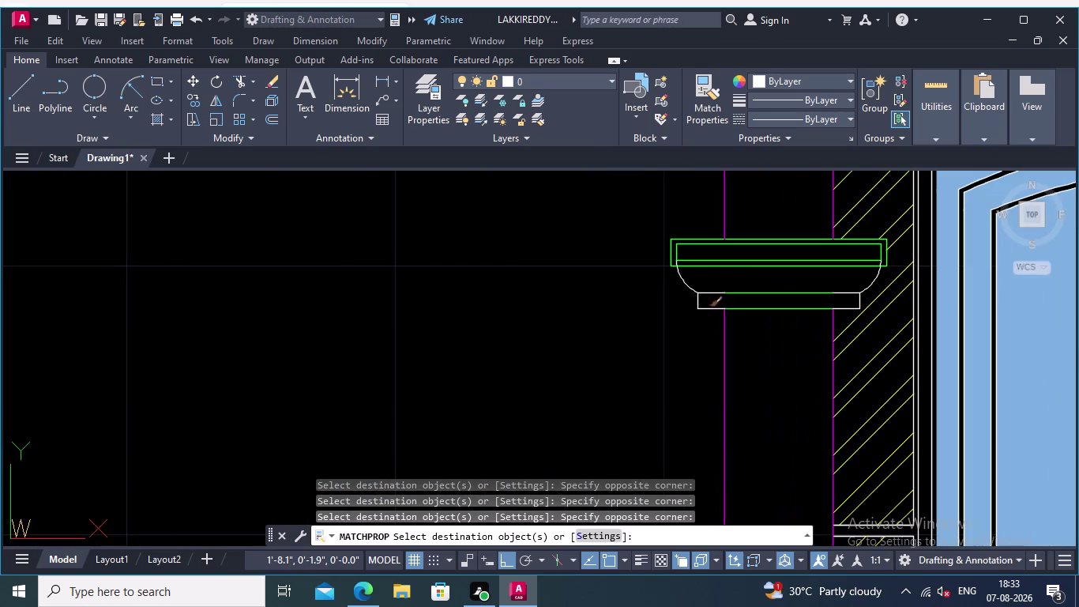
click(702, 327)
click(689, 286)
scroll(up, 3)
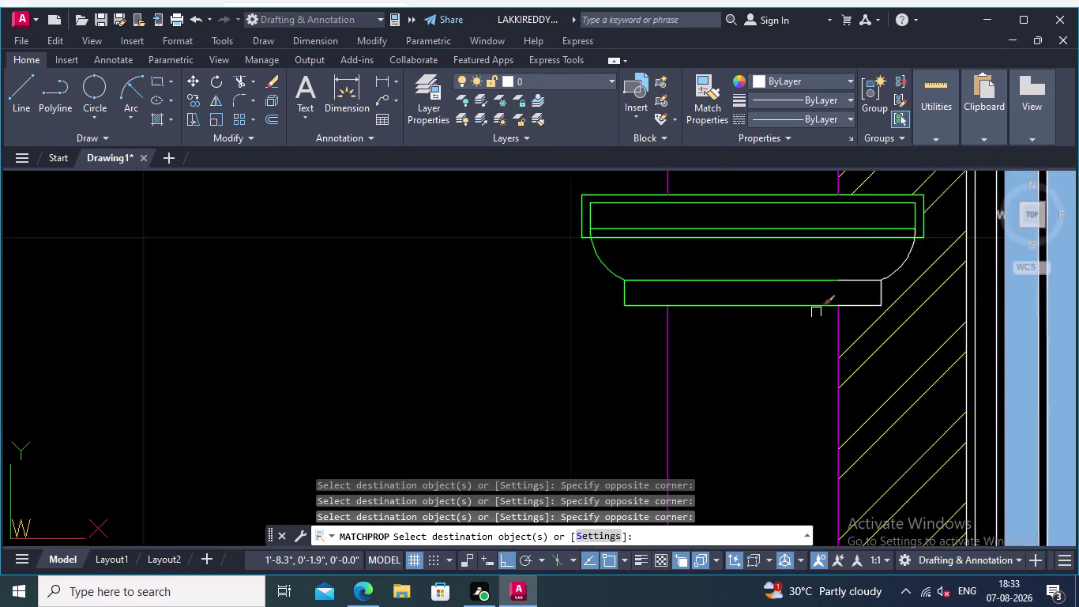
scroll(up, 3)
middle_drag(764, 304, 760, 312)
middle_drag(753, 331, 577, 366)
click(775, 276)
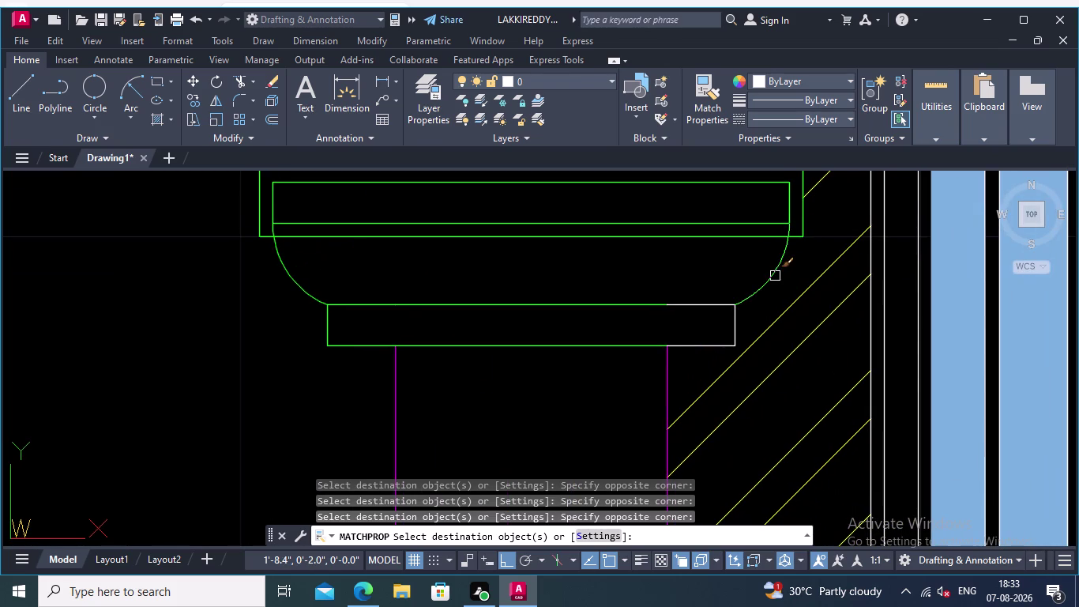
click(719, 304)
click(737, 328)
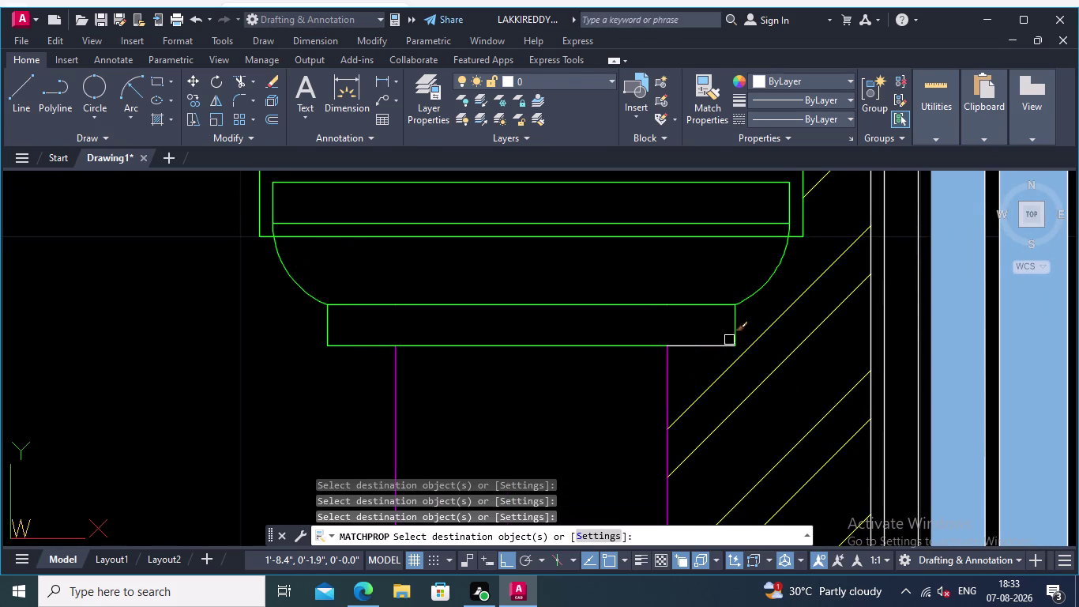
click(718, 345)
scroll(down, 3)
Recolour the right capital's top slabs, curved moulding and lower slab green.
middle_drag(241, 372, 244, 425)
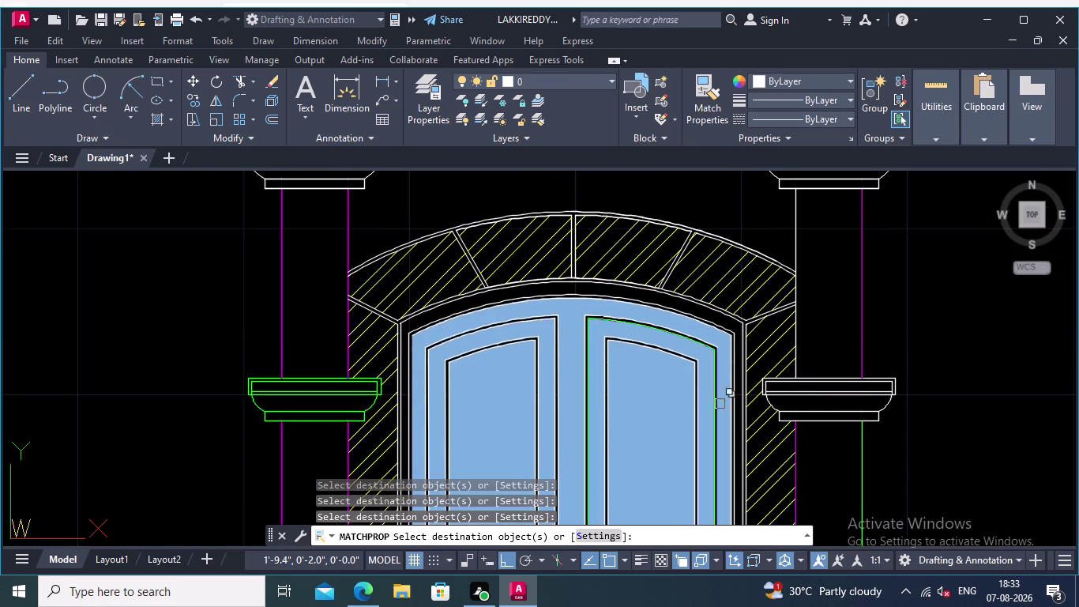
scroll(up, 3)
drag(841, 439, 842, 432)
click(787, 320)
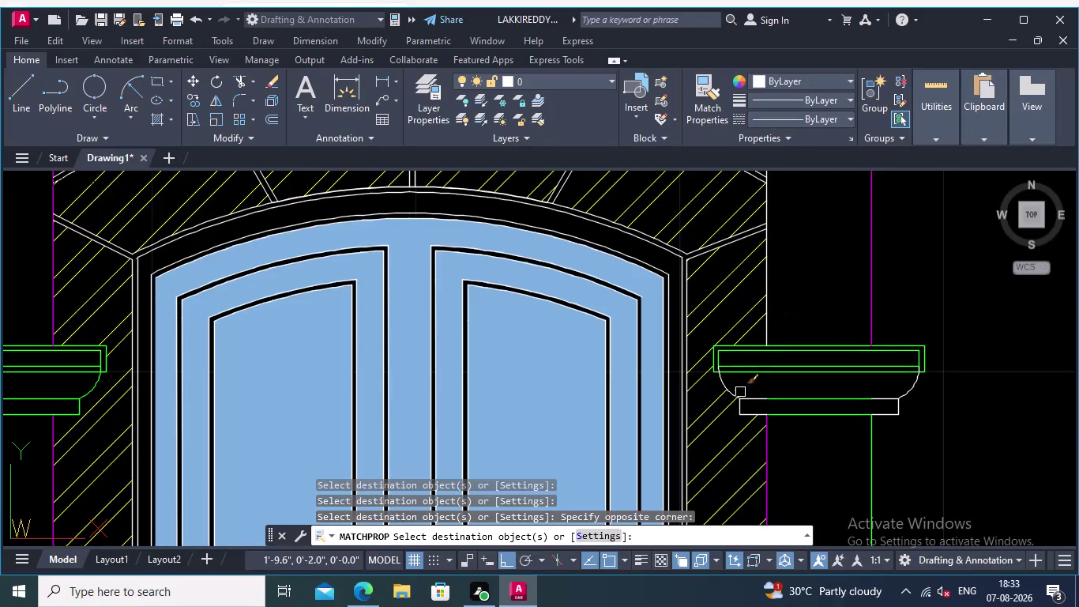
scroll(up, 3)
click(690, 375)
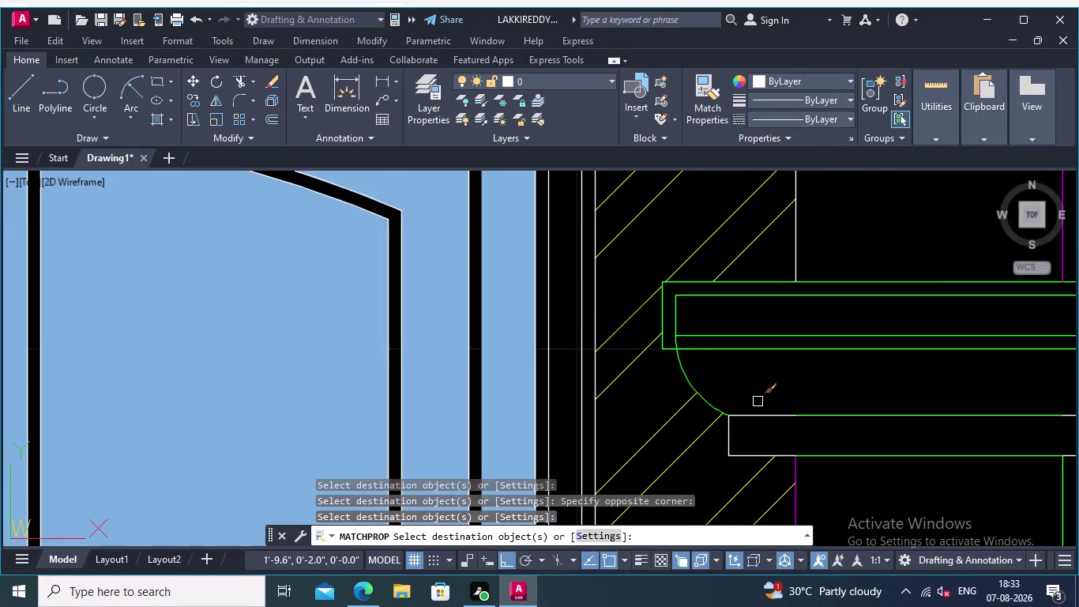
click(758, 413)
click(735, 444)
click(720, 440)
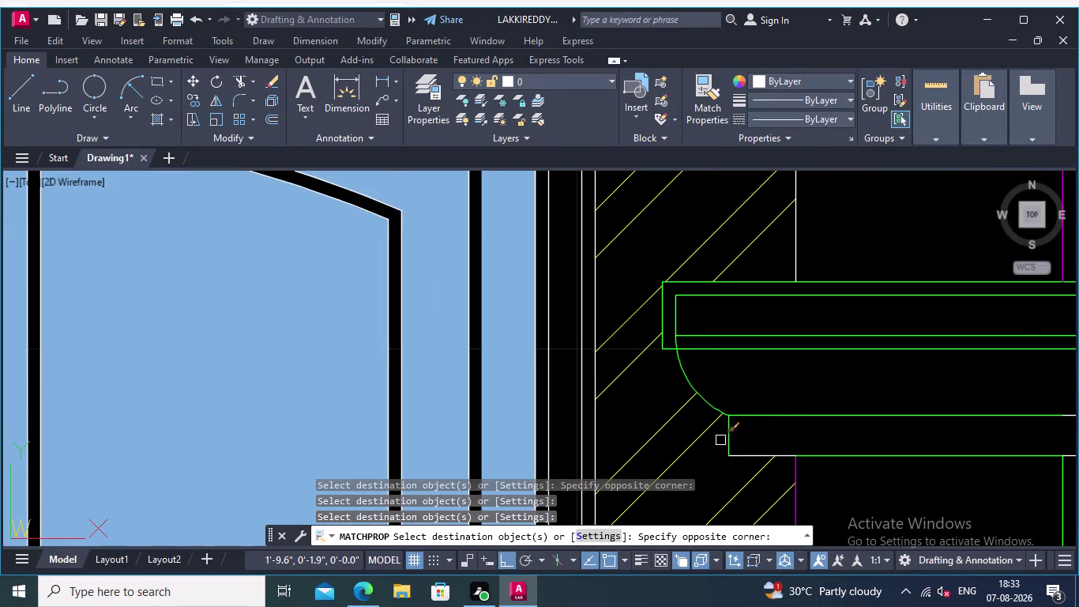
click(741, 458)
scroll(down, 3)
scroll(up, 3)
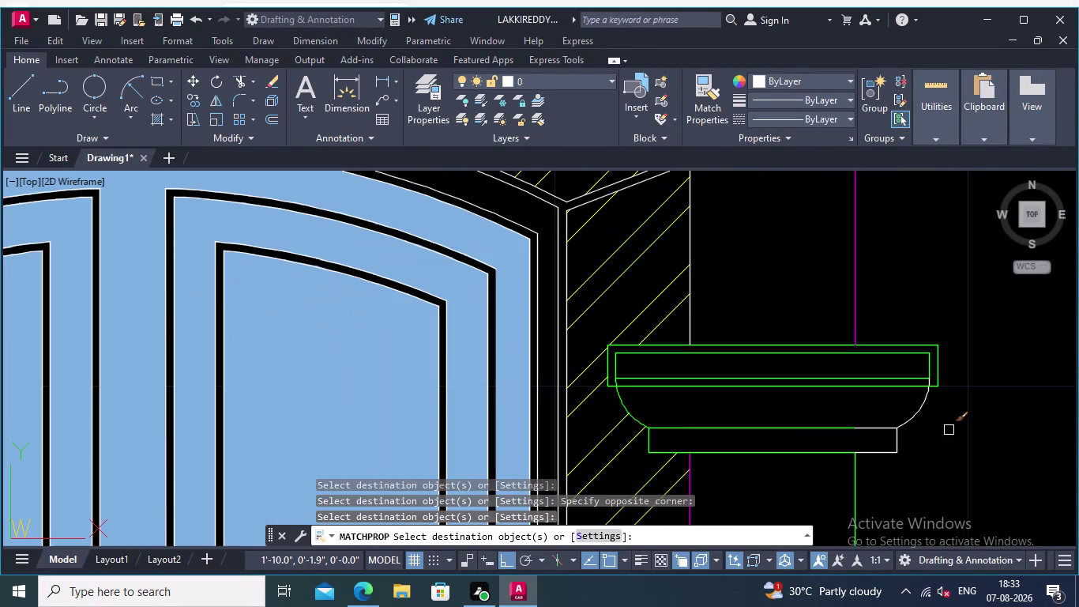
click(915, 471)
click(889, 418)
scroll(down, 3)
Recolour an upper capital's top slabs, lower slab and curved moulding green.
middle_drag(923, 418, 926, 433)
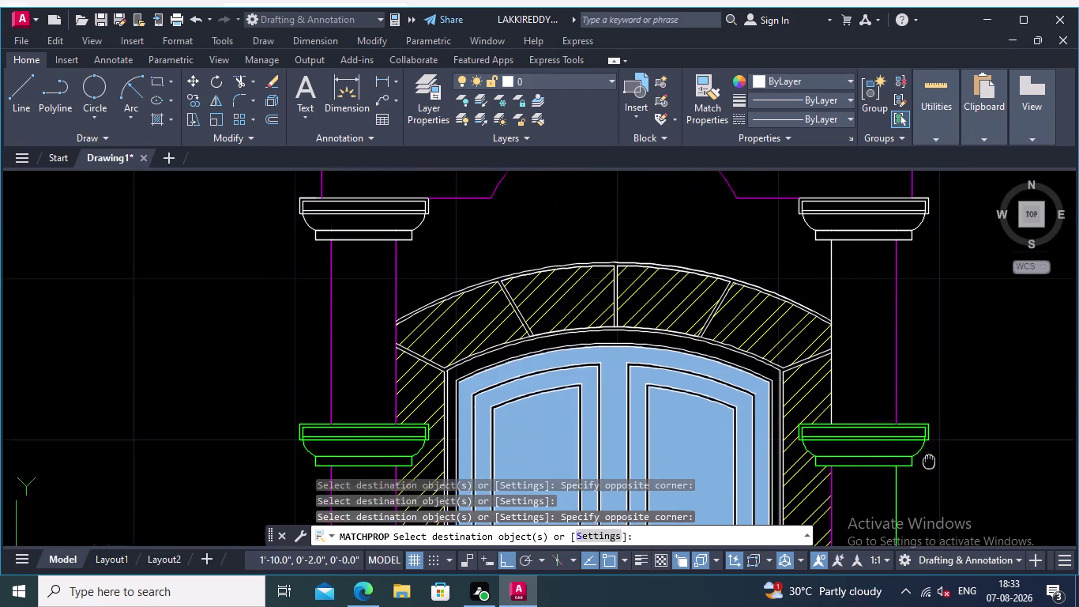
middle_drag(926, 434, 931, 490)
middle_drag(950, 384, 955, 458)
scroll(up, 3)
scroll(up, 3)
click(845, 386)
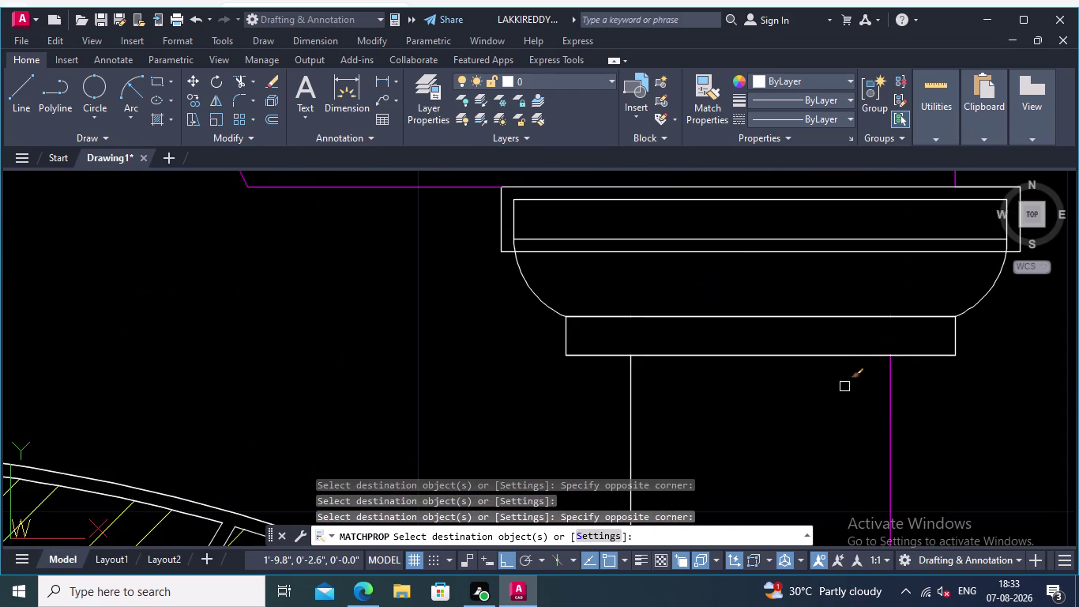
click(711, 184)
middle_drag(734, 281, 789, 378)
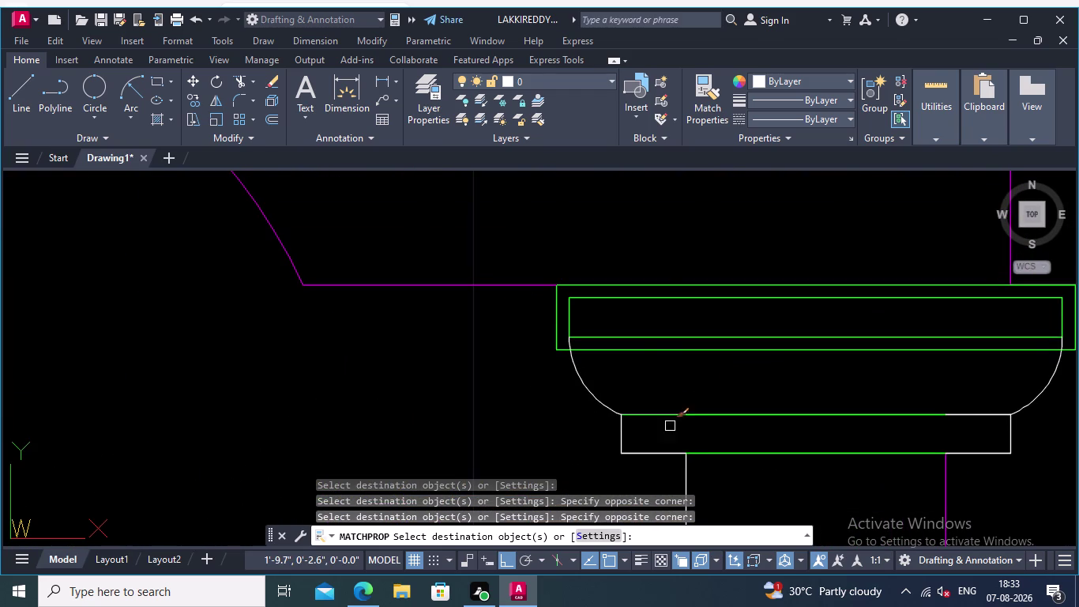
click(668, 467)
click(586, 373)
scroll(down, 3)
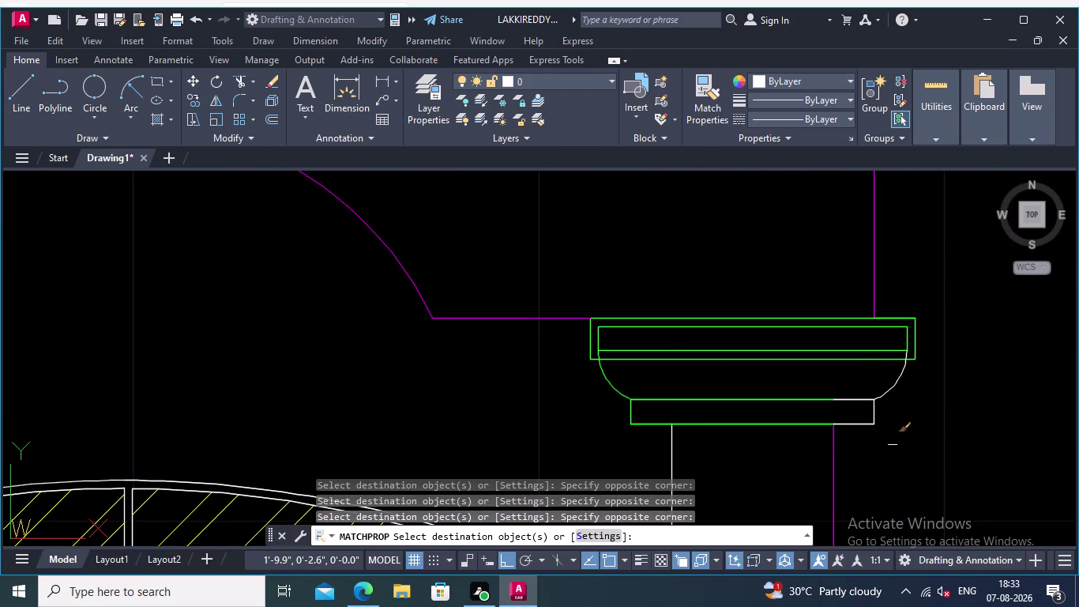
click(889, 444)
click(842, 376)
scroll(down, 3)
scroll(down, 3)
scroll(up, 3)
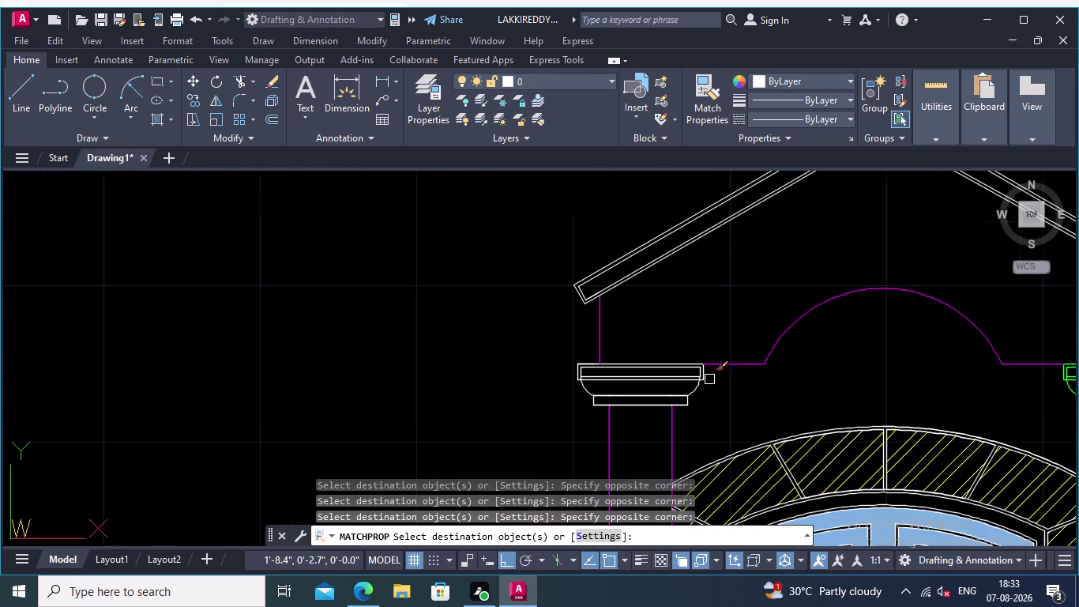
Recolour the next capital's slabs green.
click(707, 421)
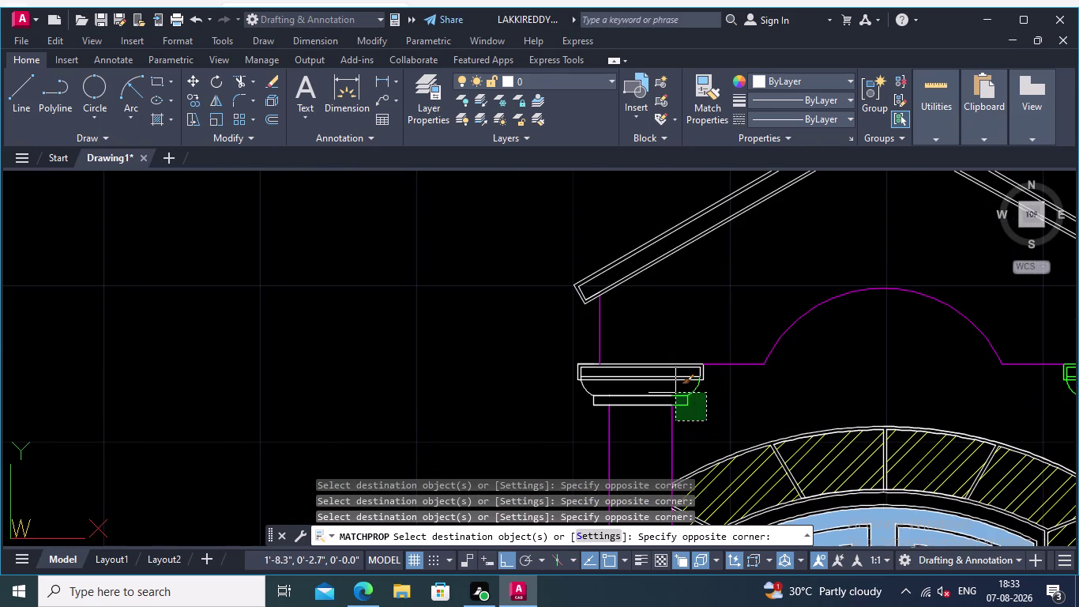
click(676, 392)
click(651, 415)
click(617, 371)
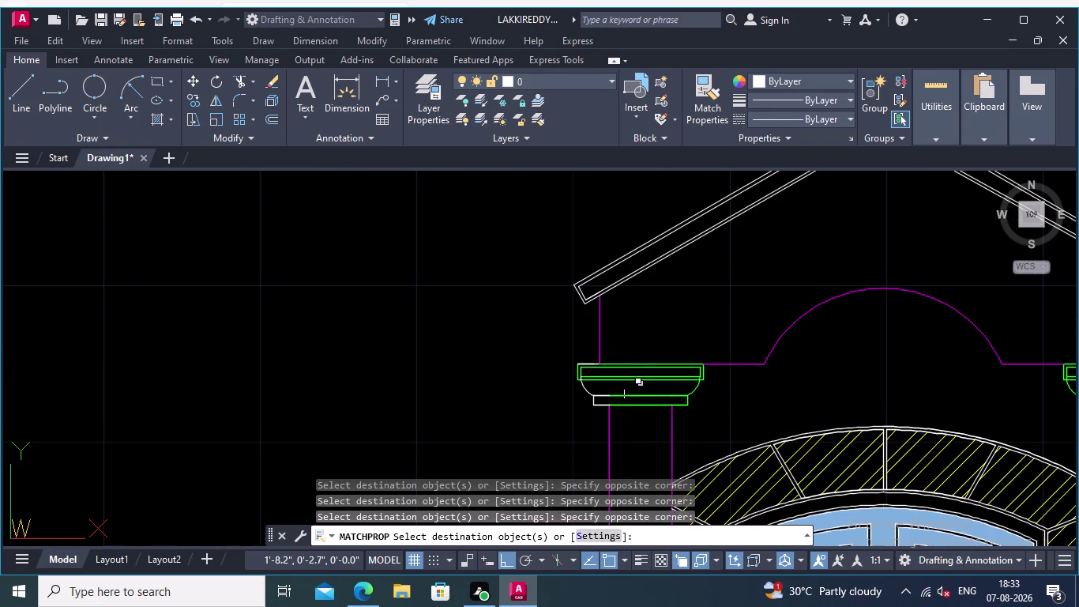
scroll(up, 3)
Try picking the capital's overlapping moulding lines, then cancel the ambiguous pick.
click(545, 350)
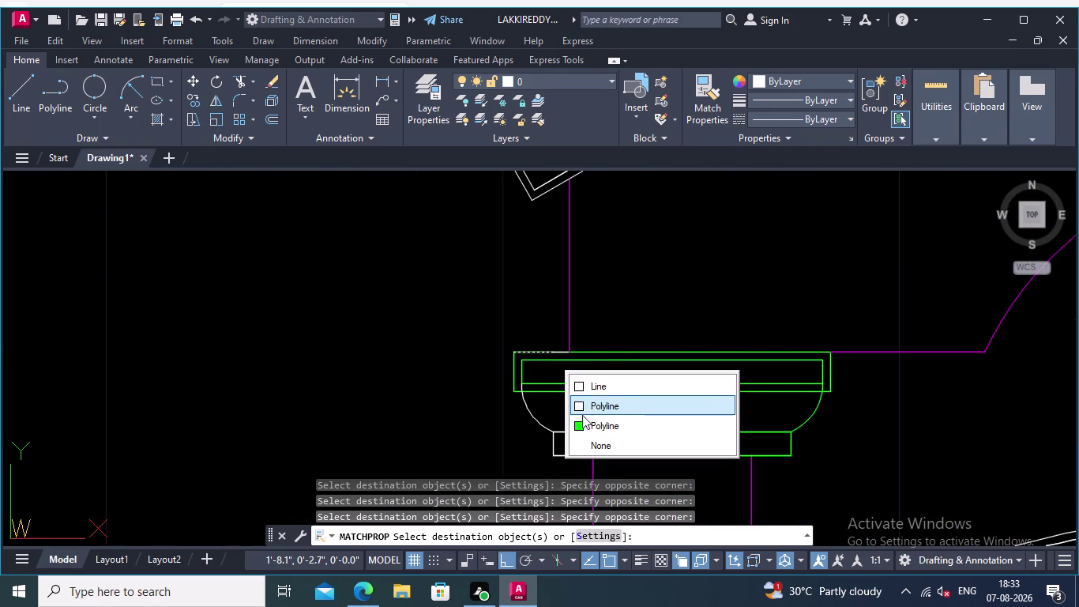
click(585, 421)
click(550, 350)
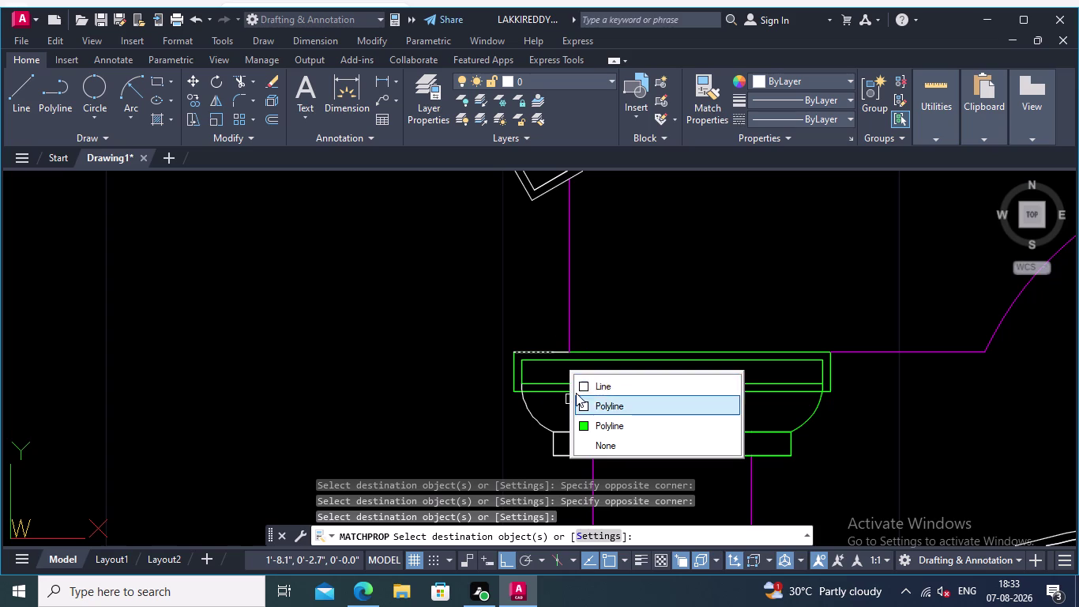
click(582, 385)
click(580, 384)
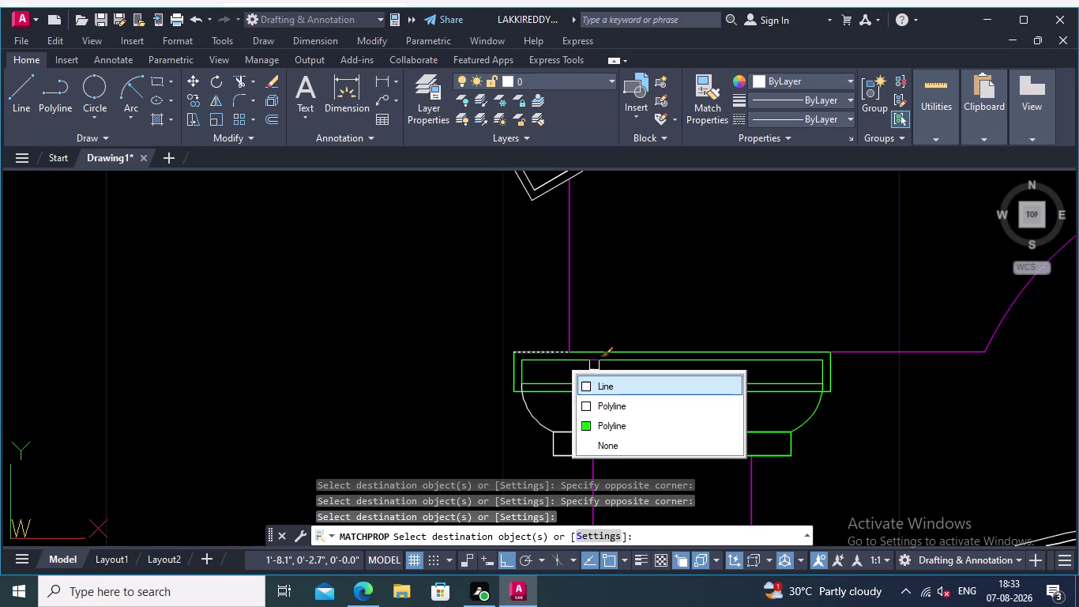
key(Escape)
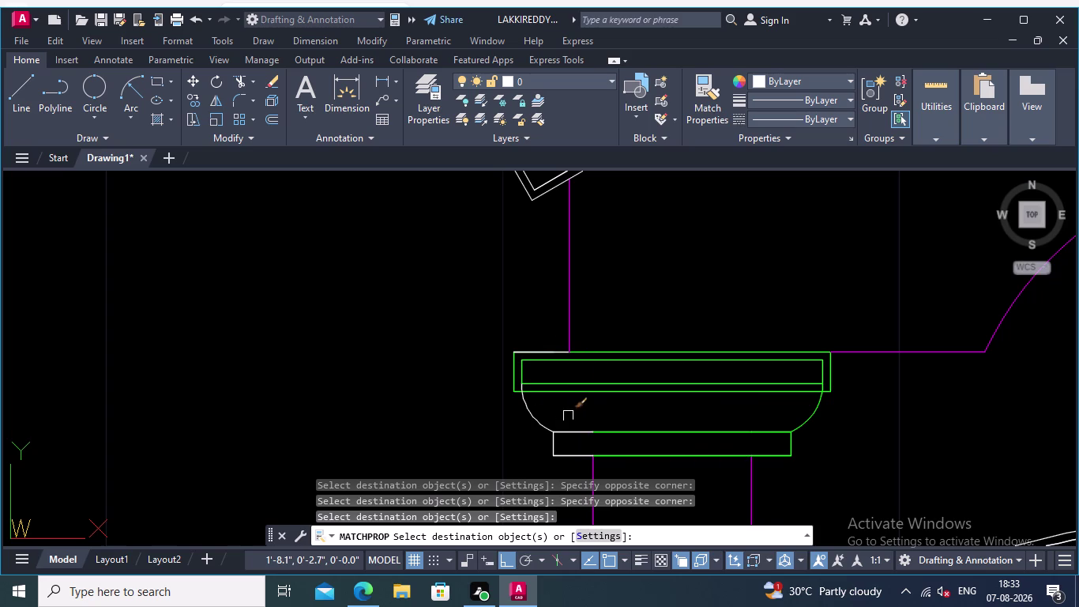
Recolour the capital's lower slab and curved moulding green.
click(568, 410)
click(525, 339)
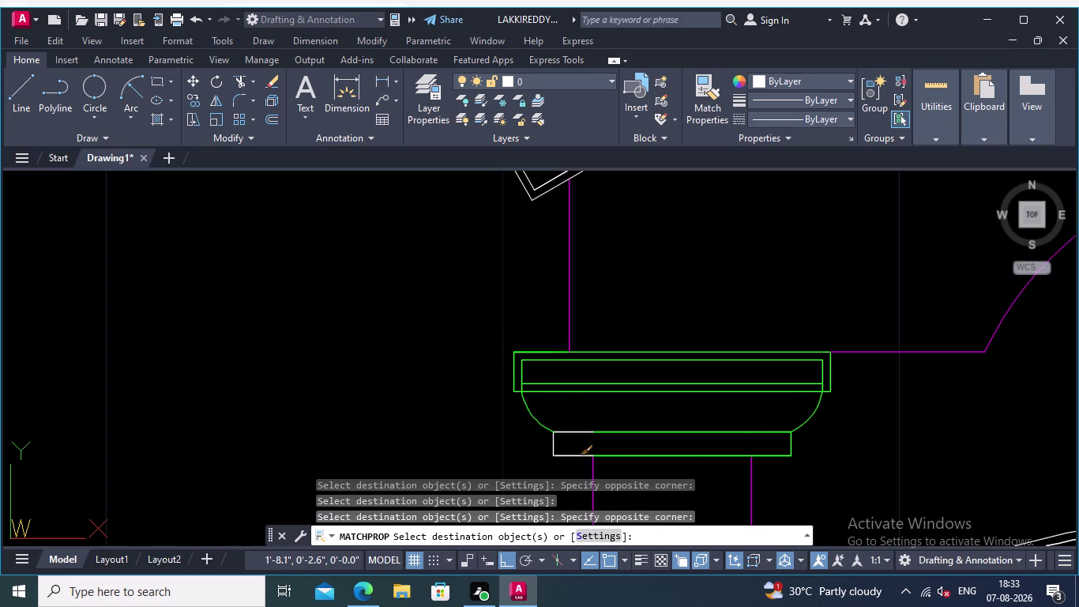
click(574, 468)
click(557, 425)
click(561, 445)
click(539, 436)
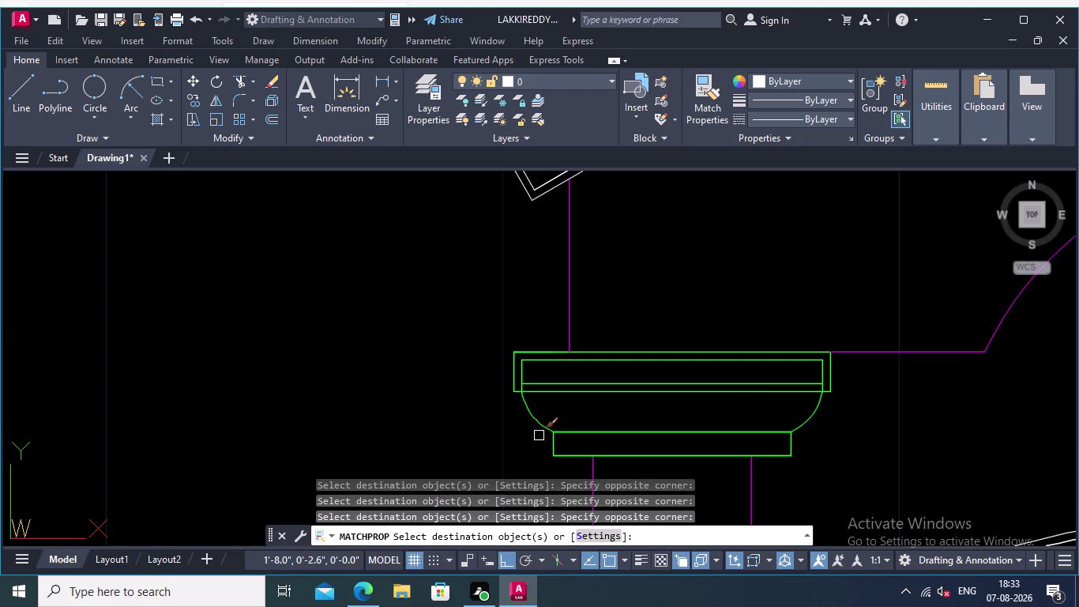
scroll(down, 3)
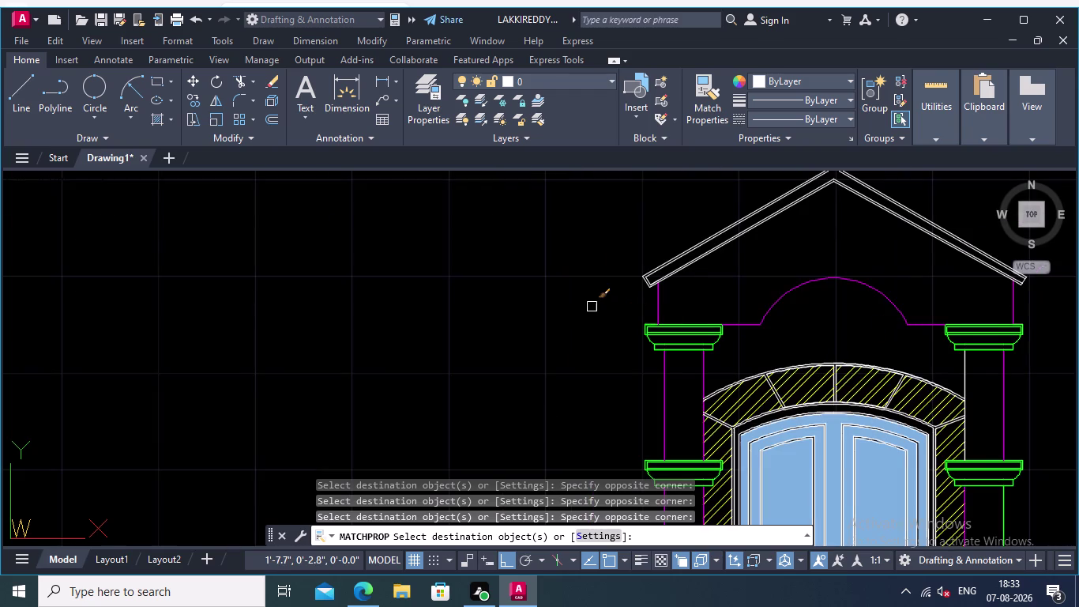
Match the green properties onto the outer and inner left roof lines.
middle_drag(591, 307, 442, 356)
scroll(up, 3)
click(670, 301)
click(570, 233)
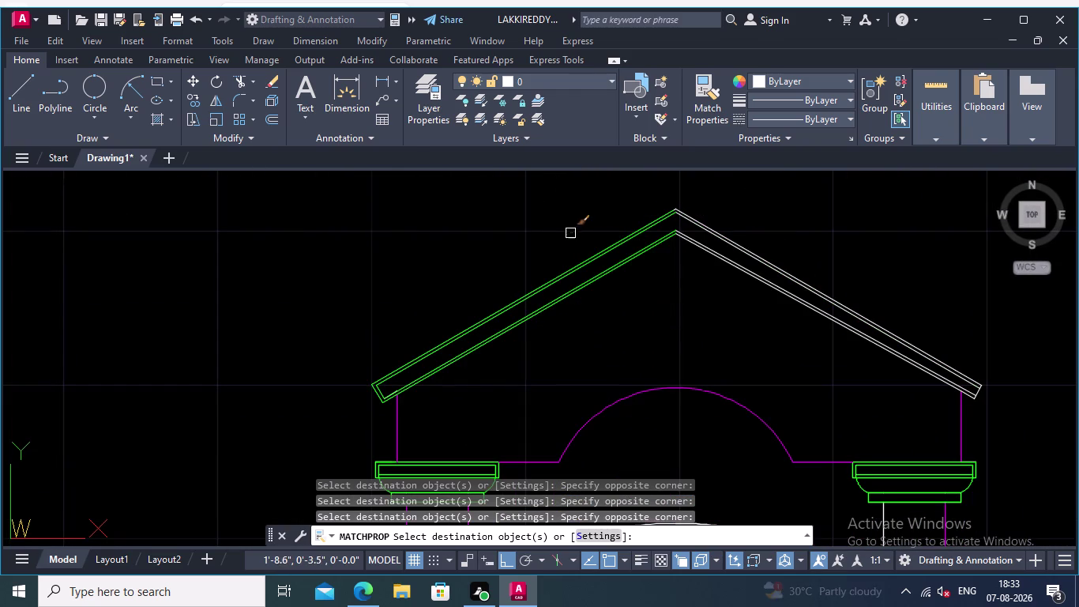
Turn the right roof lines, right eave end cap and remaining right segment green.
click(760, 289)
click(806, 213)
click(908, 326)
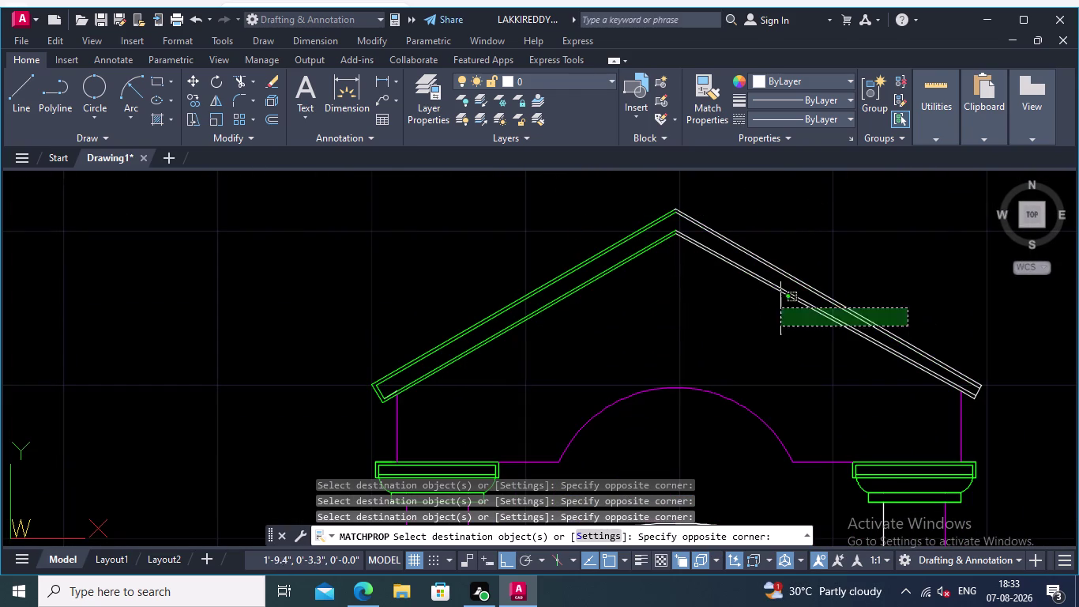
click(756, 308)
click(1012, 422)
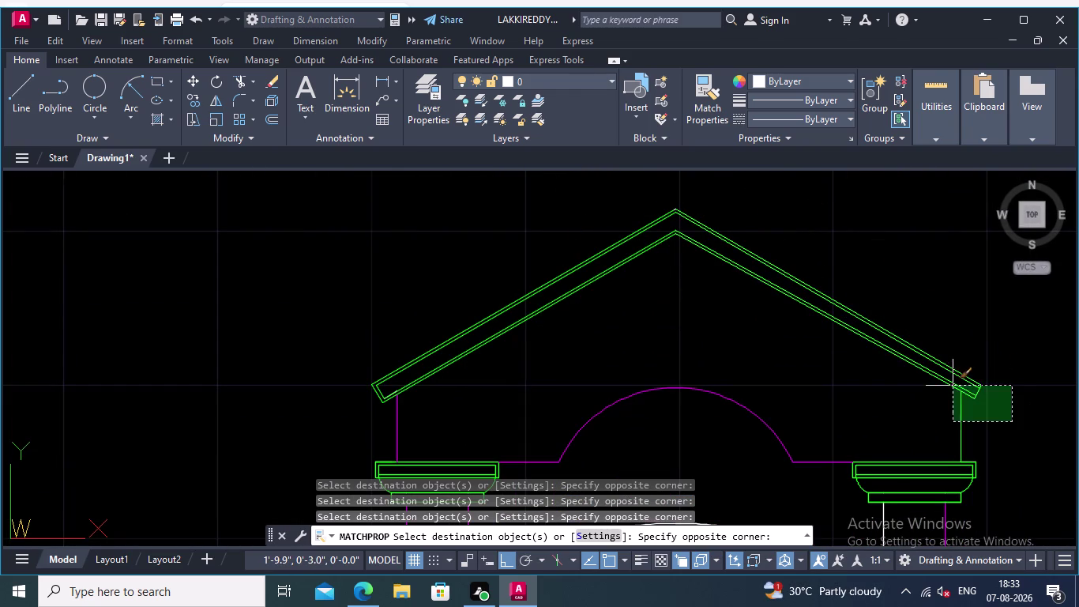
click(972, 377)
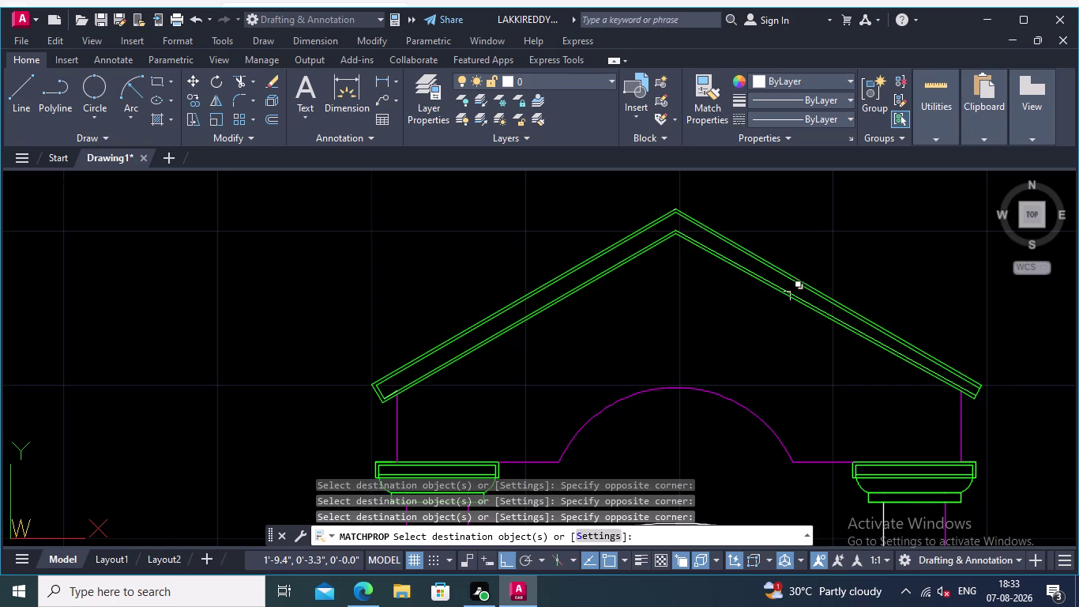
Recolour the lines at the pediment ridge green.
scroll(up, 3)
scroll(up, 3)
click(725, 295)
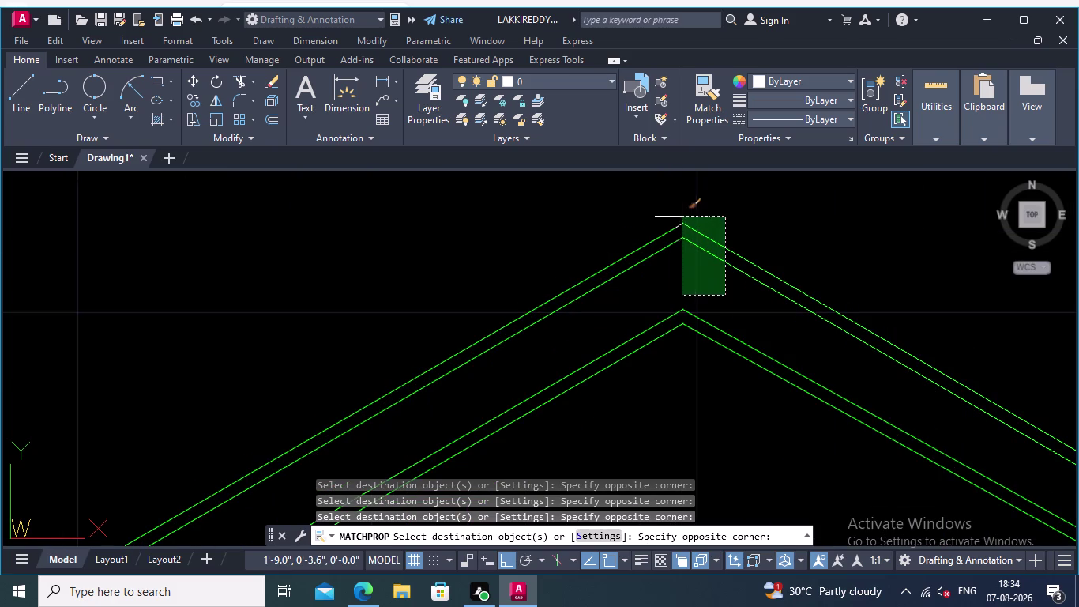
click(675, 214)
End property matching and pan around to review the recoloured door elevation.
scroll(down, 3)
middle_drag(755, 245, 728, 195)
scroll(down, 3)
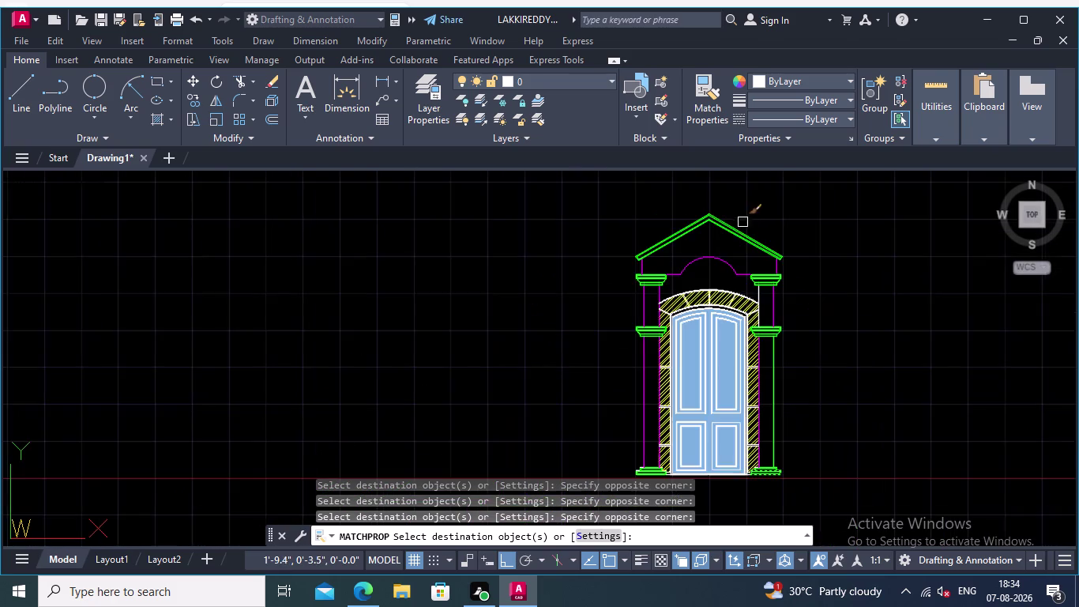
scroll(up, 3)
scroll(up, 3)
middle_drag(627, 264, 511, 120)
scroll(down, 3)
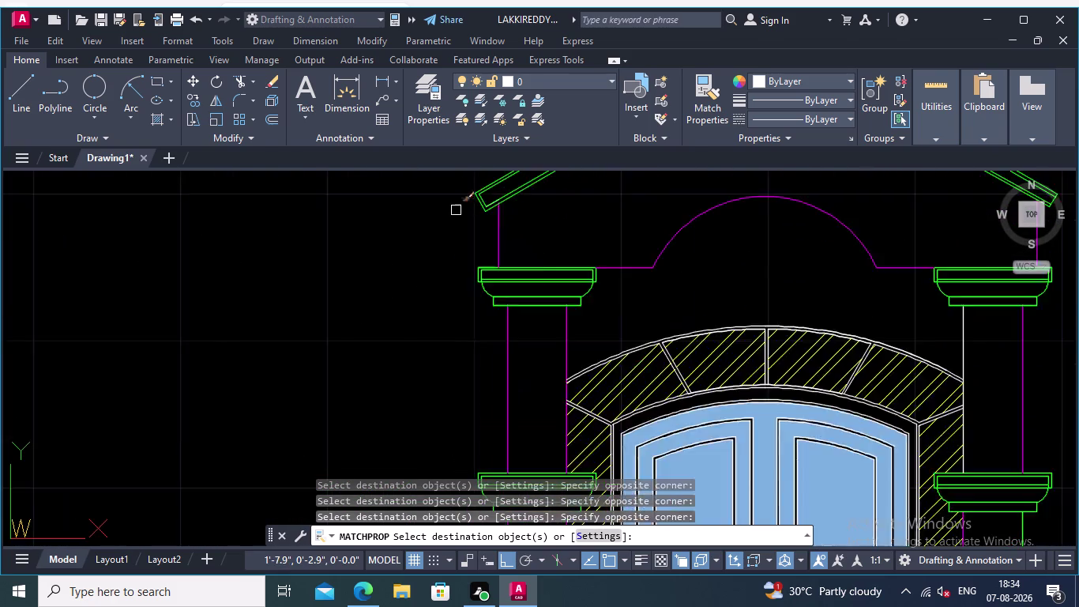
scroll(down, 3)
scroll(up, 3)
key(Return)
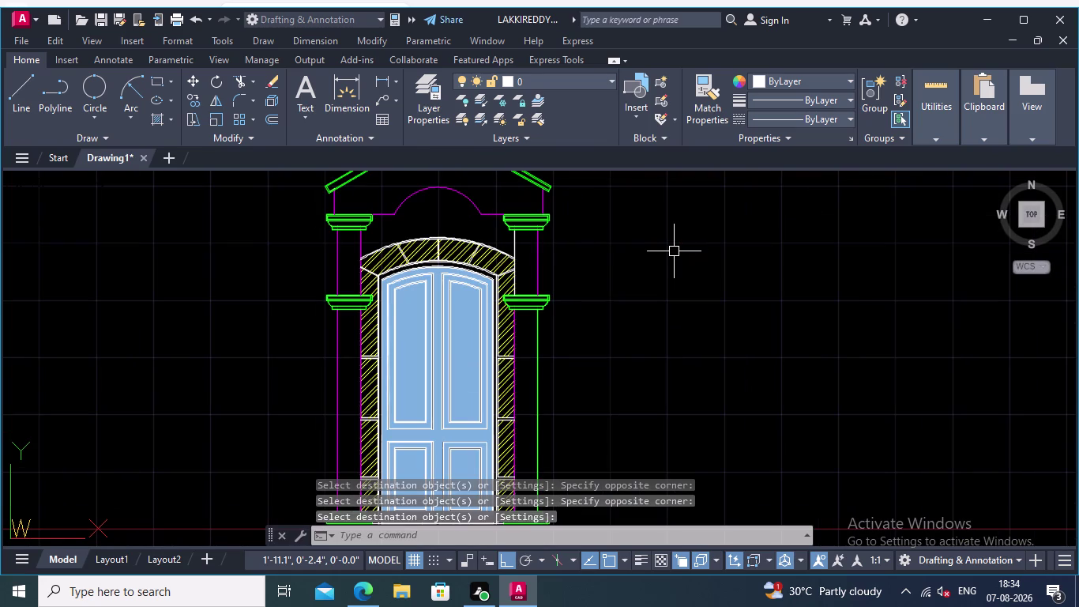
middle_drag(617, 266, 843, 222)
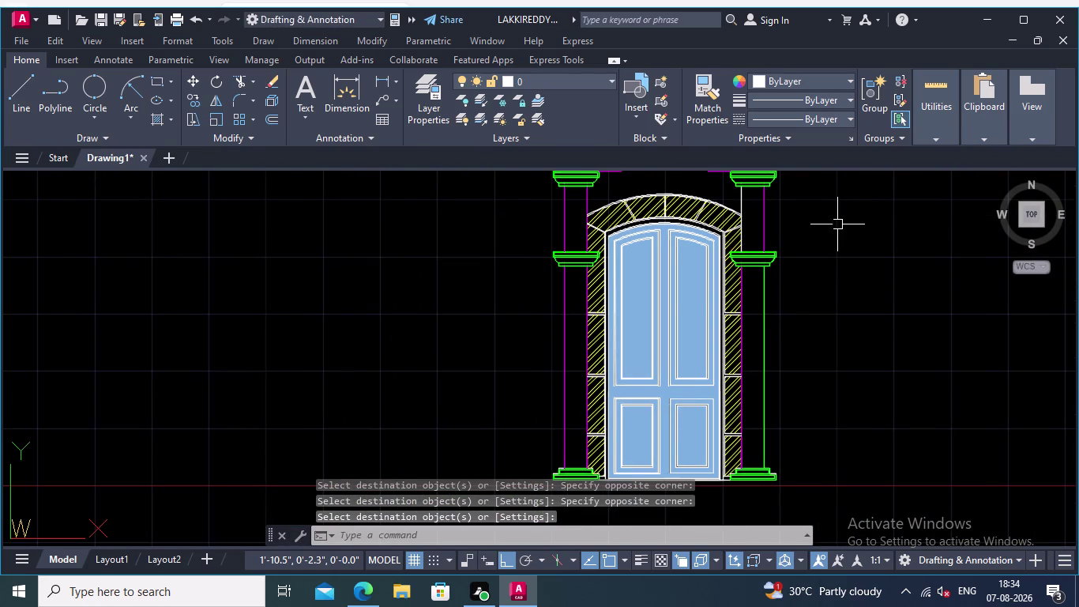
middle_drag(839, 261, 855, 290)
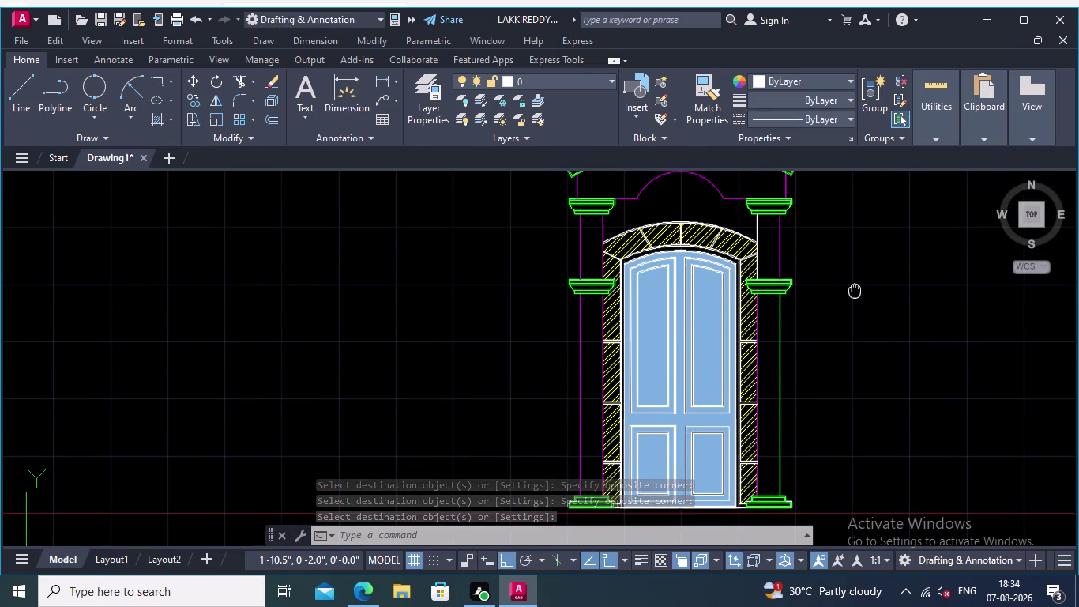
middle_drag(855, 290, 865, 284)
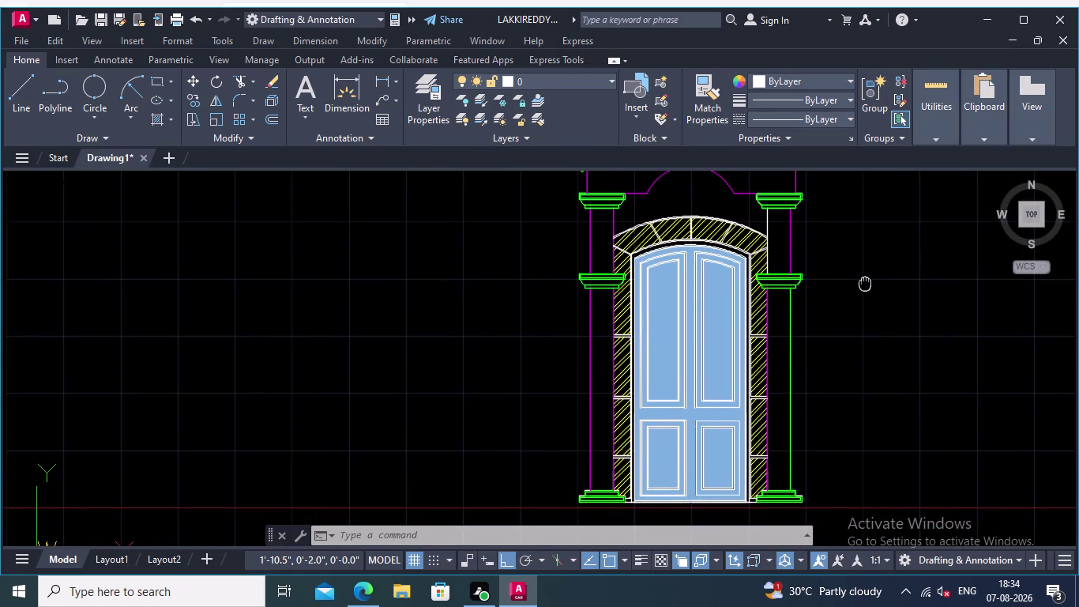
middle_drag(865, 284, 866, 297)
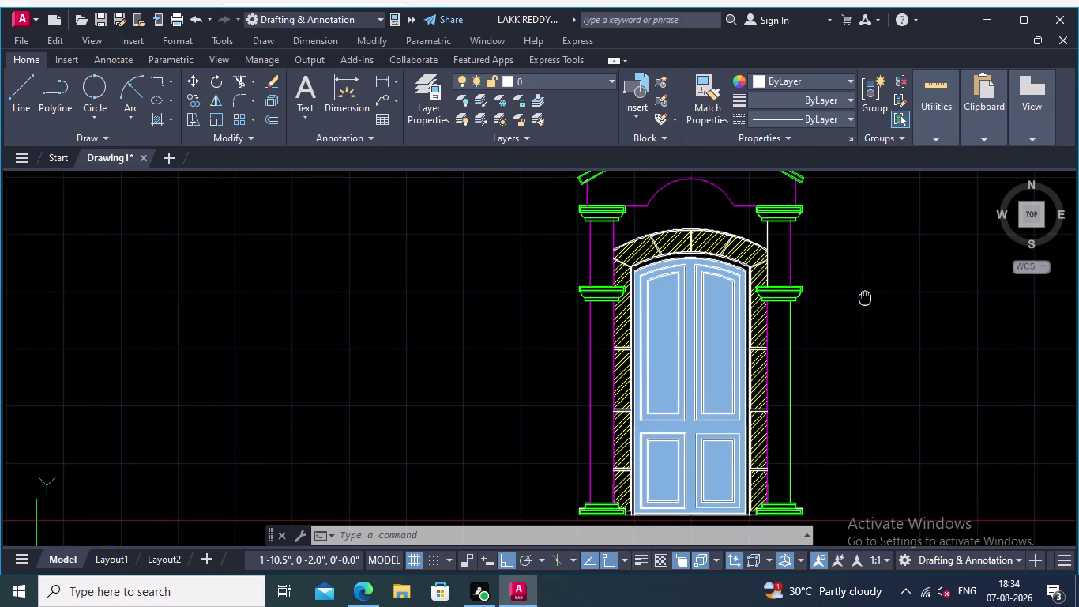
middle_drag(866, 297, 873, 297)
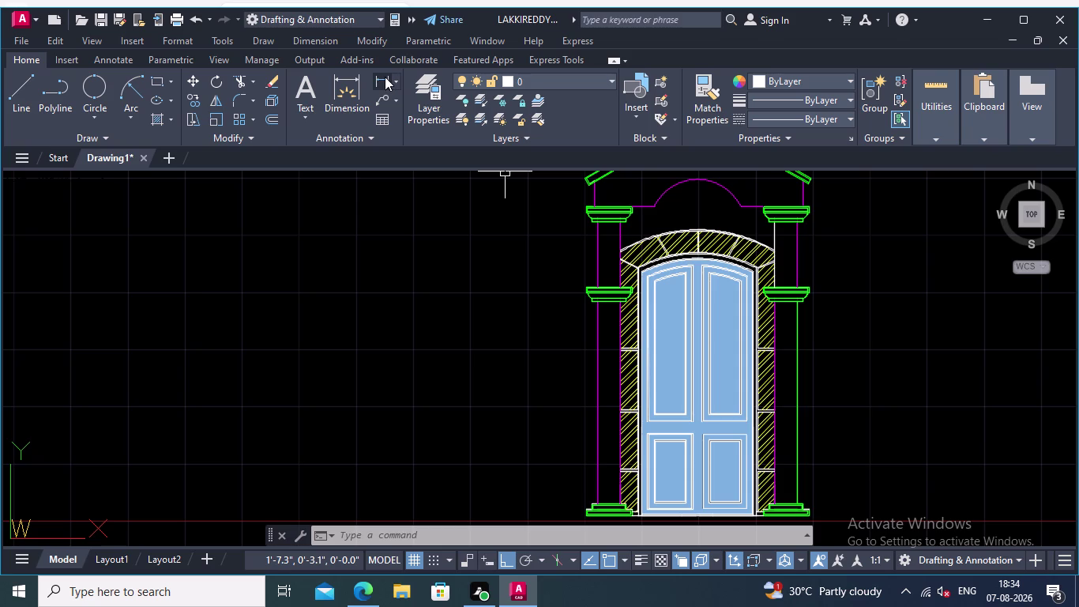
Open the Dimension Style Manager with D and modify the Standard style.
key(d)
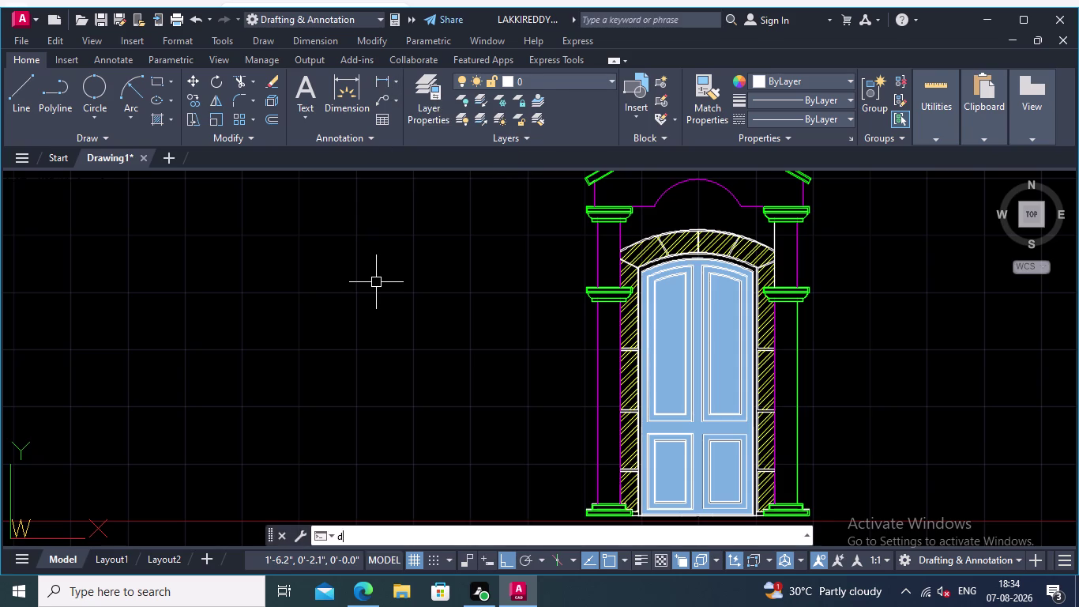
key(Return)
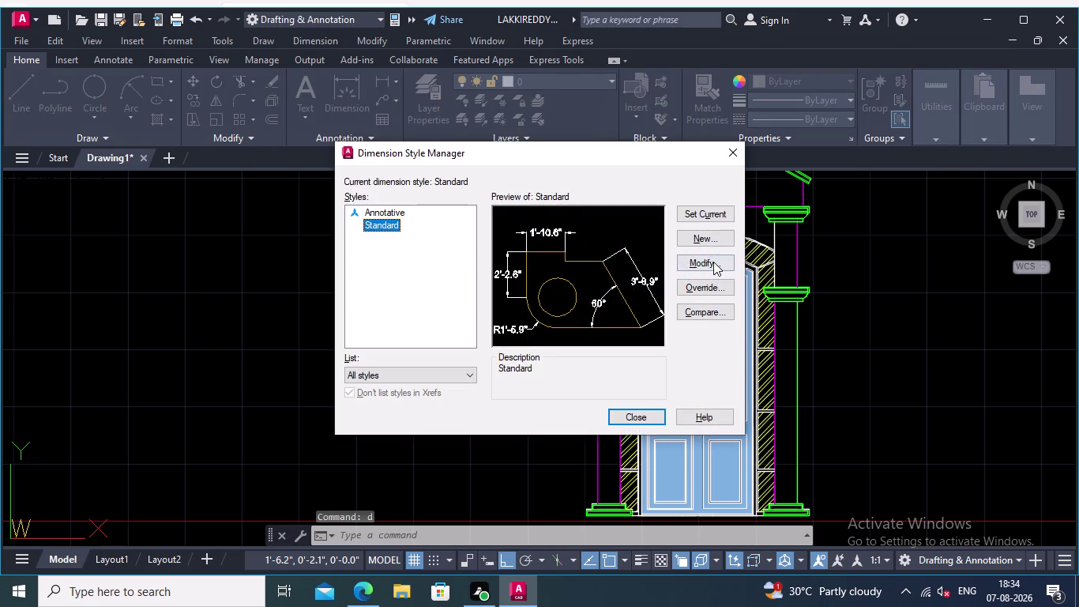
click(713, 261)
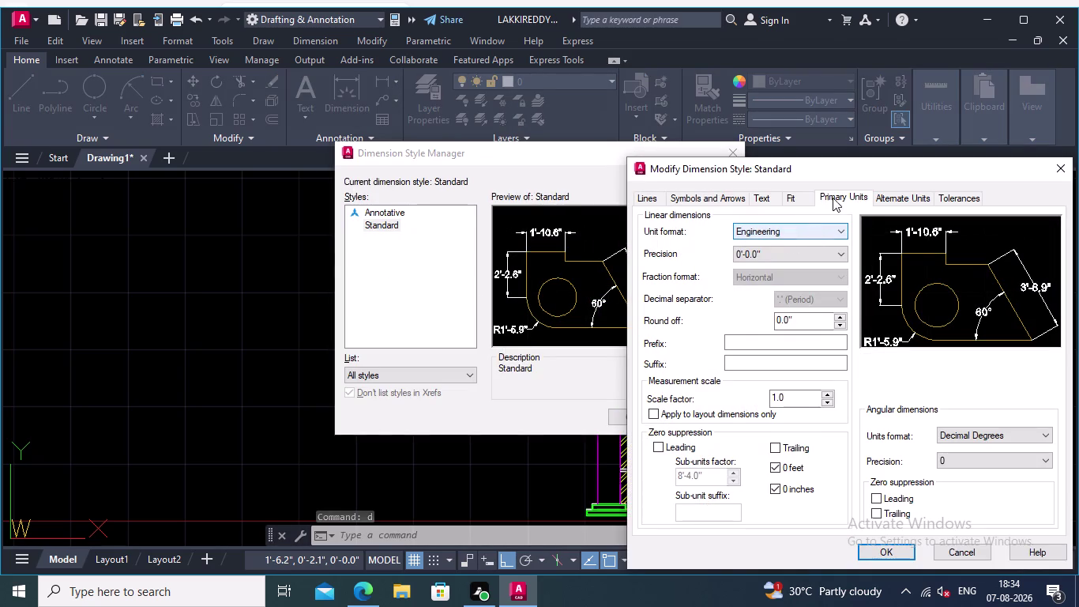
click(841, 192)
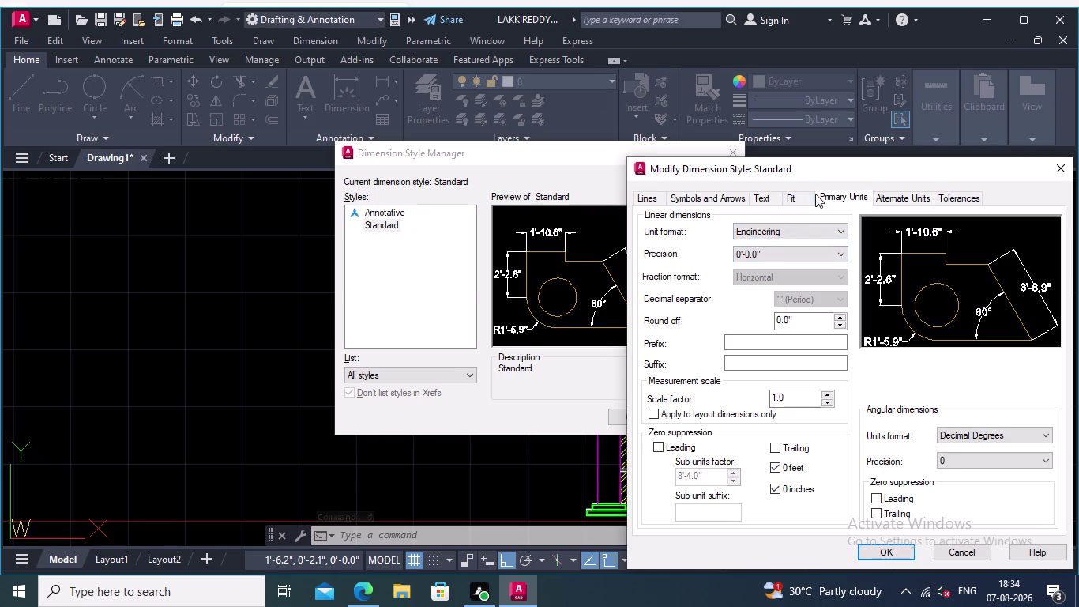
click(792, 200)
click(768, 200)
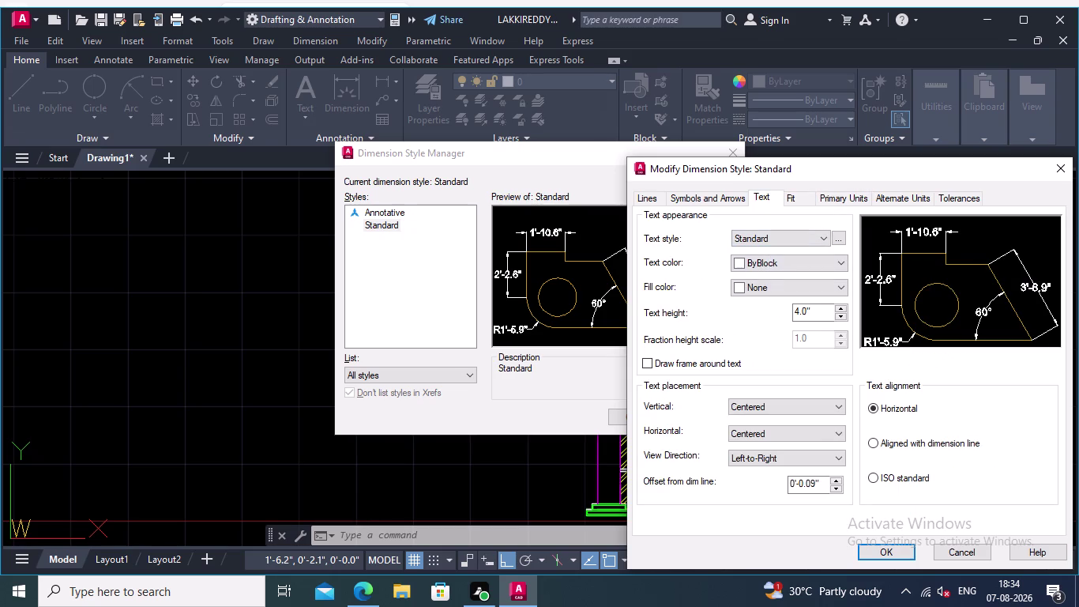
Reduce the Standard style's dimension text value to 0.06.
click(817, 310)
key(BackSpace)
key(BackSpace)
key(BackSpace)
key(BackSpace)
key(BackSpace)
key(0)
key(period)
text(06)
key(Return)
click(716, 191)
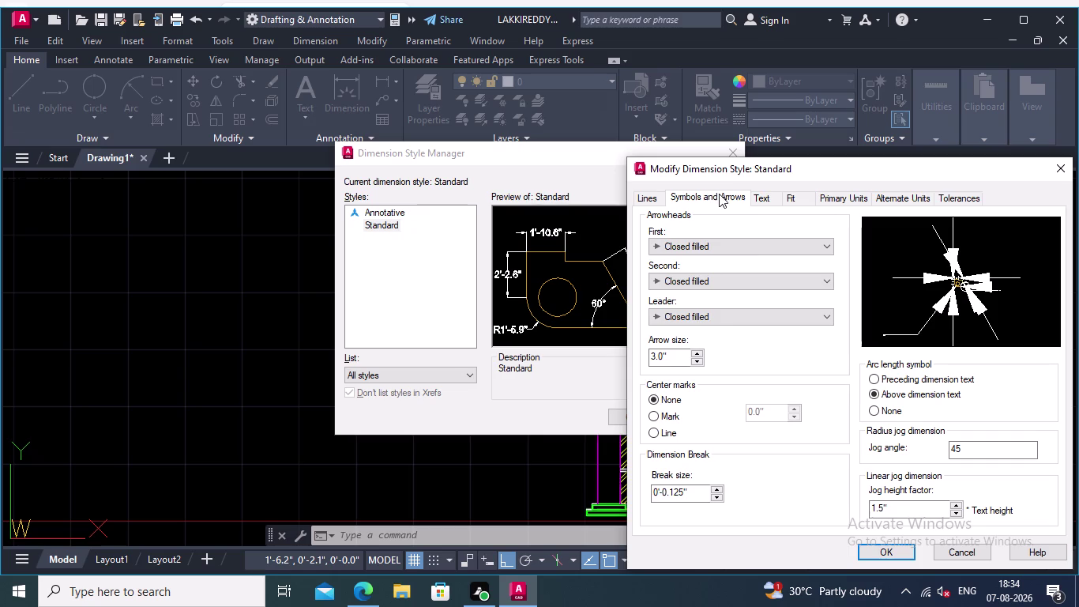
Set the arrow size to 0'-0.06" on Symbols and Arrows.
click(664, 359)
key(BackSpace)
key(BackSpace)
key(BackSpace)
key(BackSpace)
text(0.06)
key(Return)
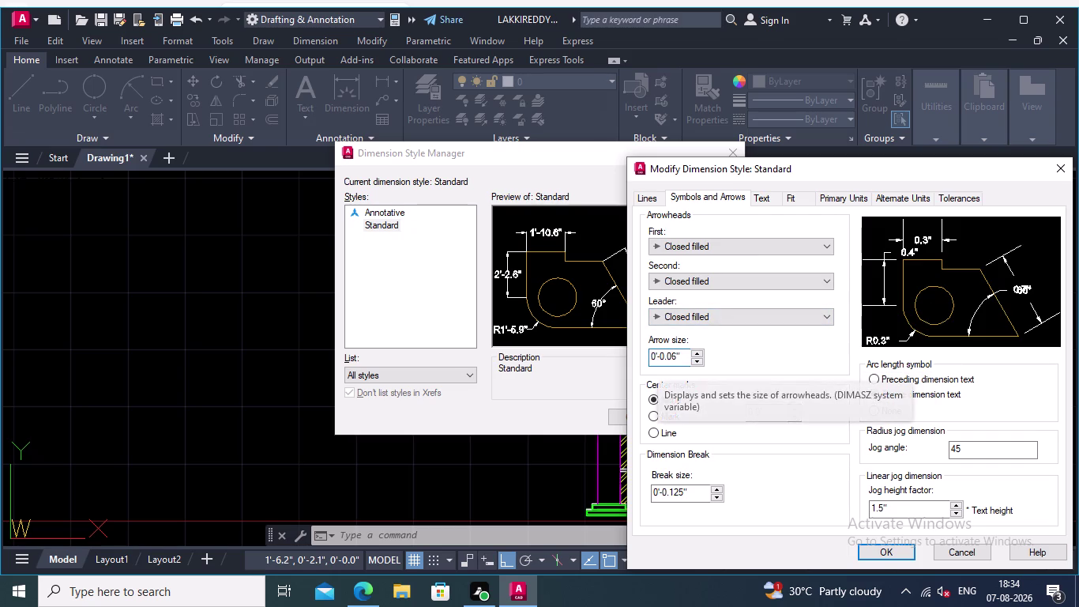
click(682, 357)
key(BackSpace)
key(BackSpace)
key(BackSpace)
key(BackSpace)
key(BackSpace)
key(BackSpace)
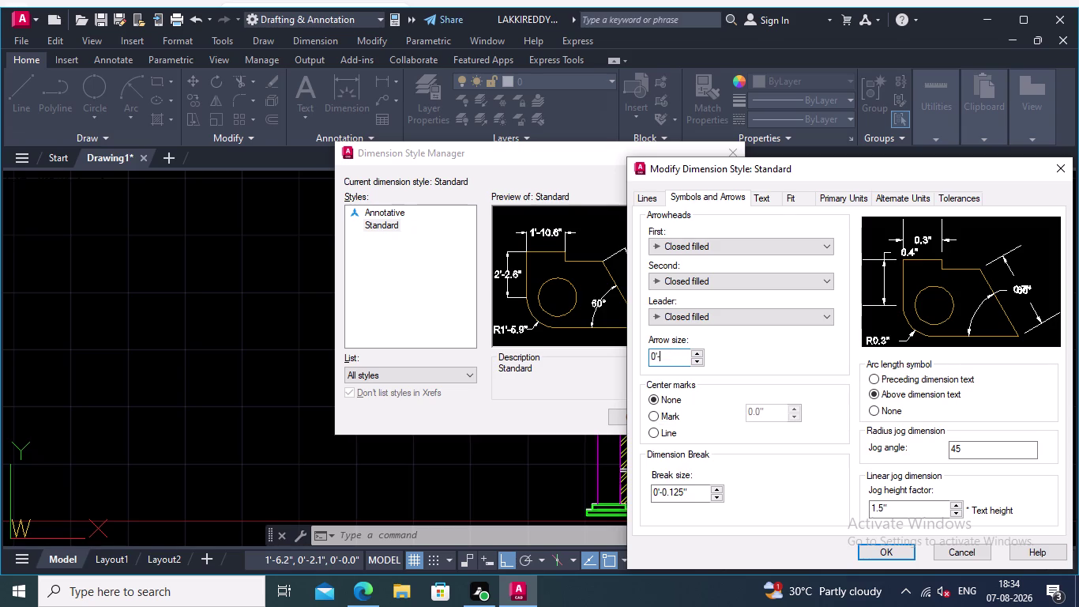
key(BackSpace)
key(BackSpace)
text(0.06)
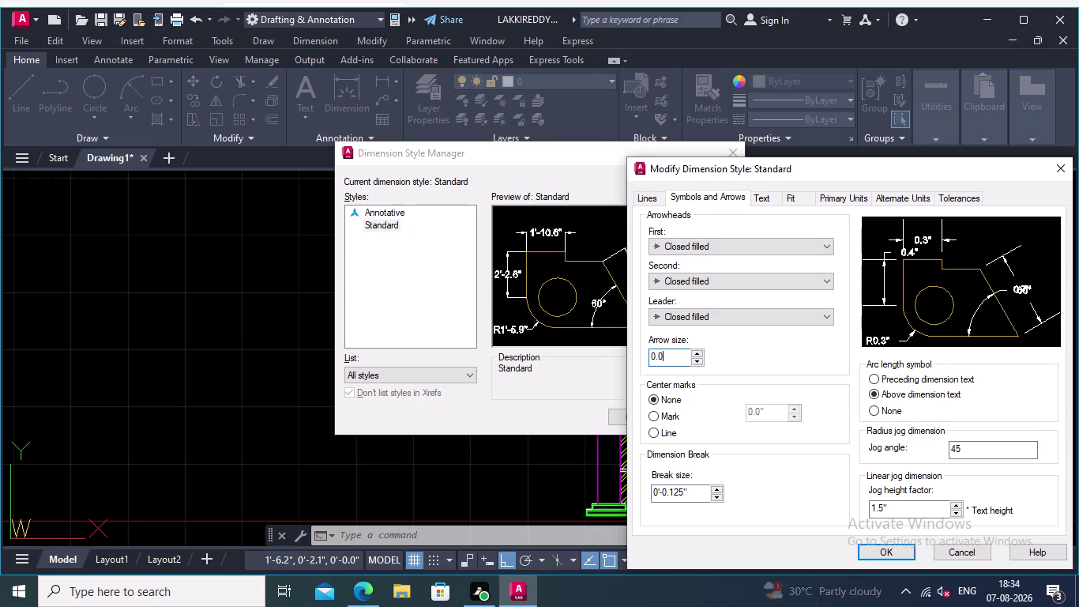
key(Return)
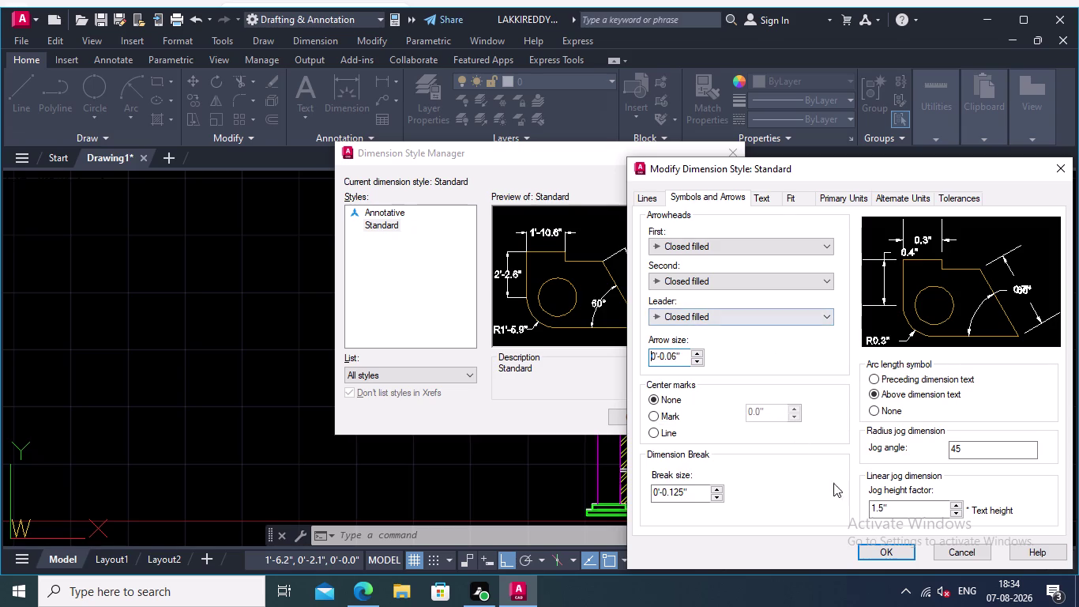
Apply the changes, make Standard current, and close the Dimension Style Manager.
click(879, 547)
click(713, 208)
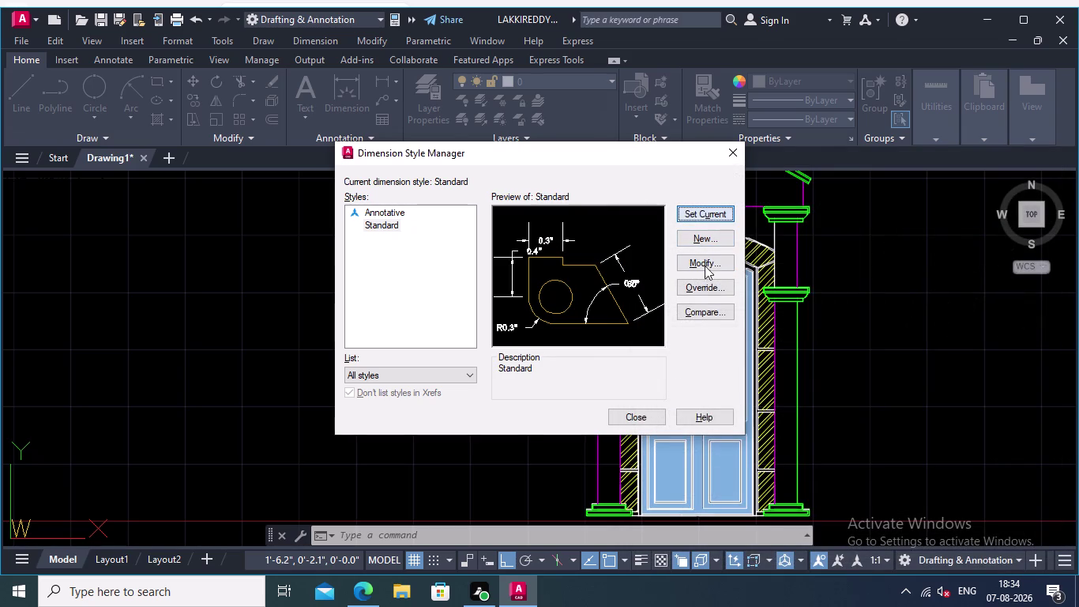
click(701, 309)
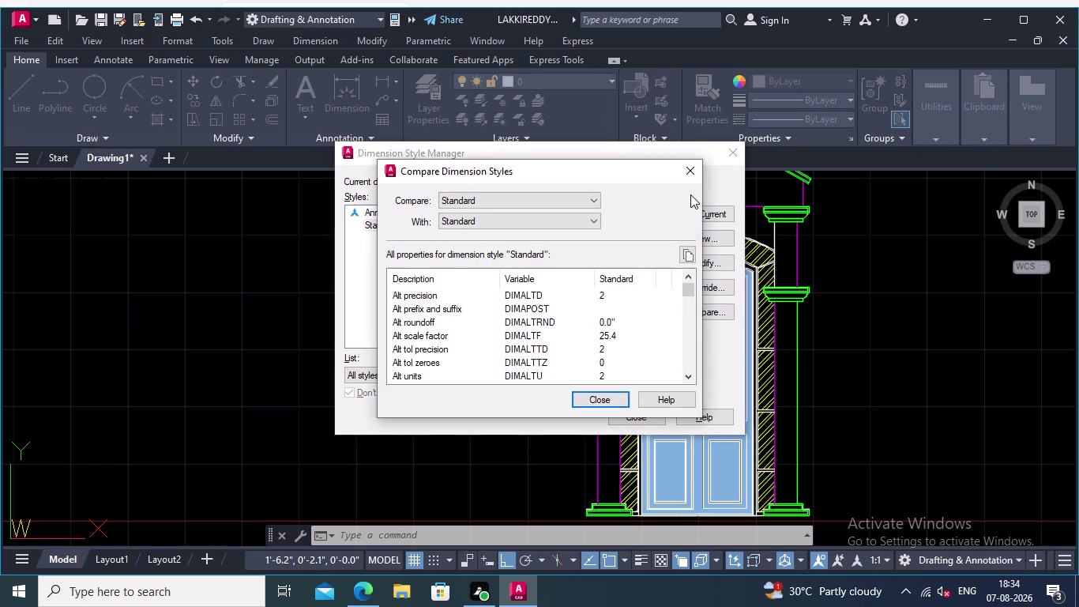
click(692, 168)
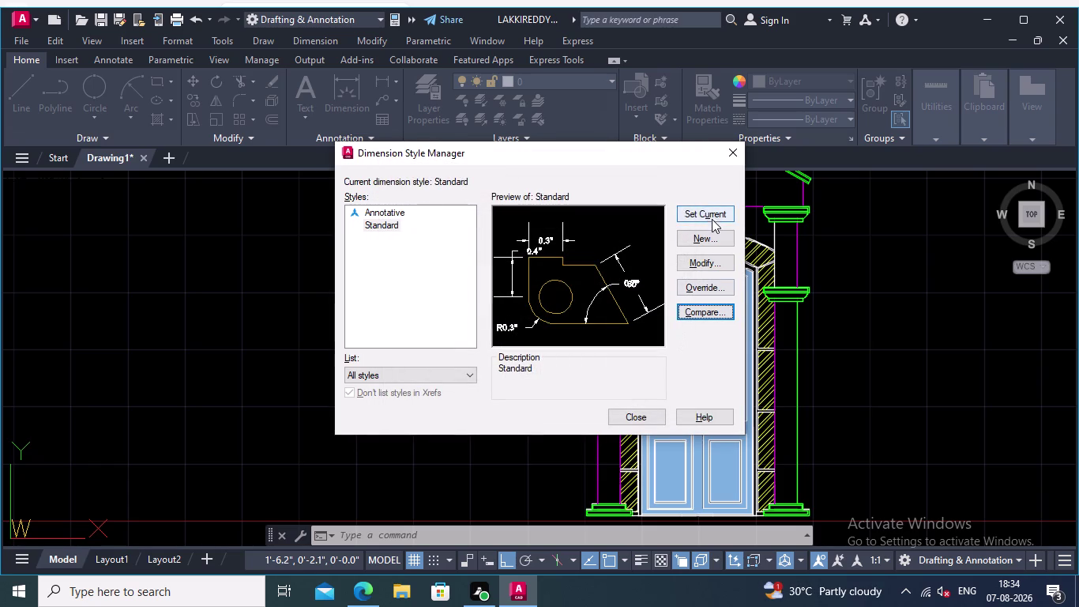
click(712, 218)
click(637, 411)
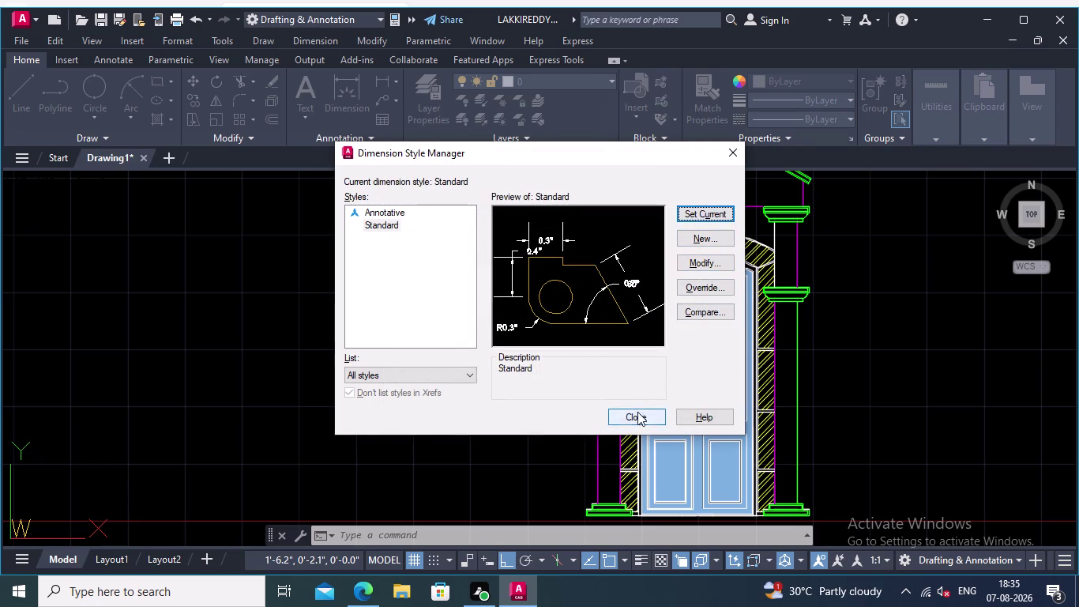
middle_drag(992, 260, 1034, 277)
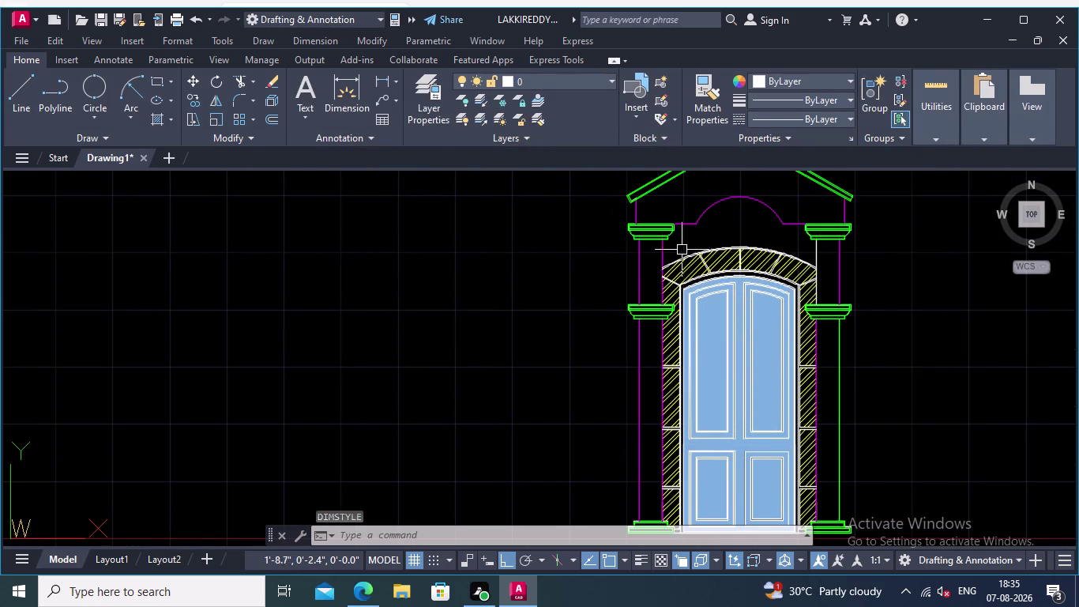
middle_drag(428, 275, 437, 331)
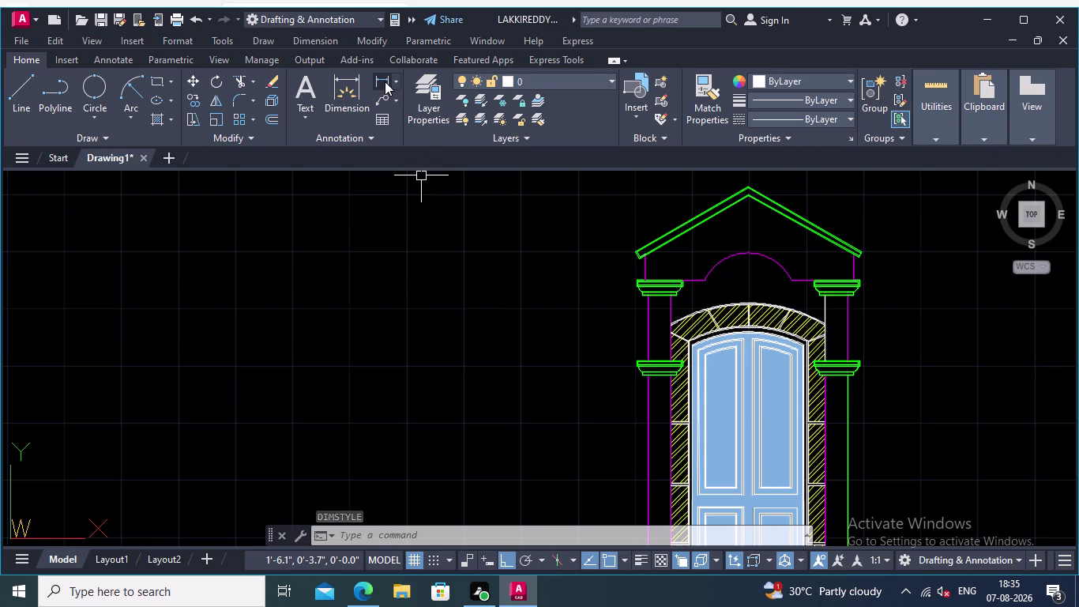
click(383, 78)
middle_drag(562, 400, 498, 463)
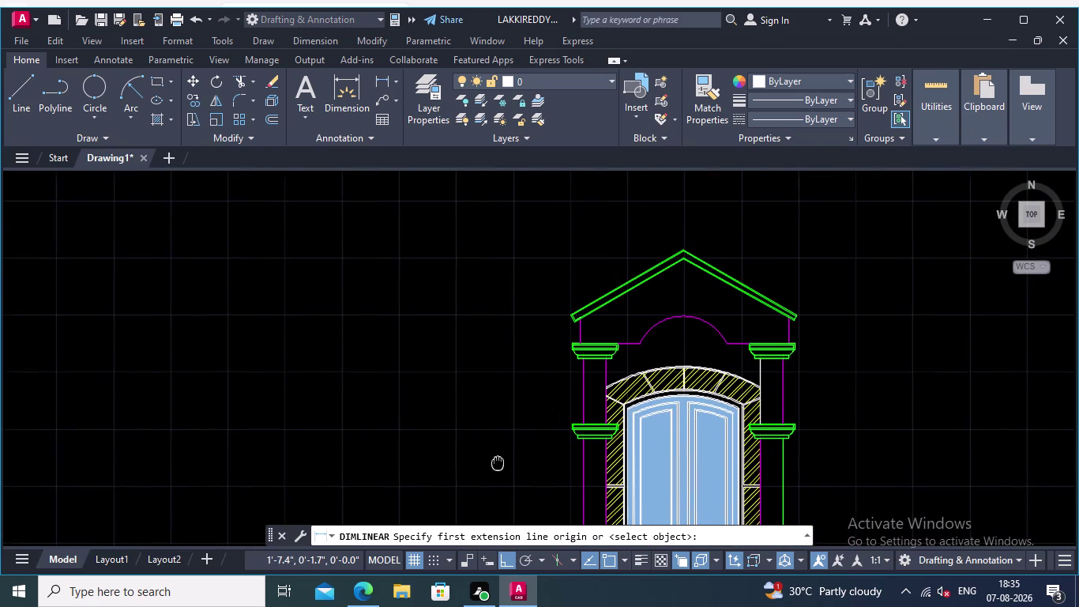
middle_drag(498, 463, 512, 479)
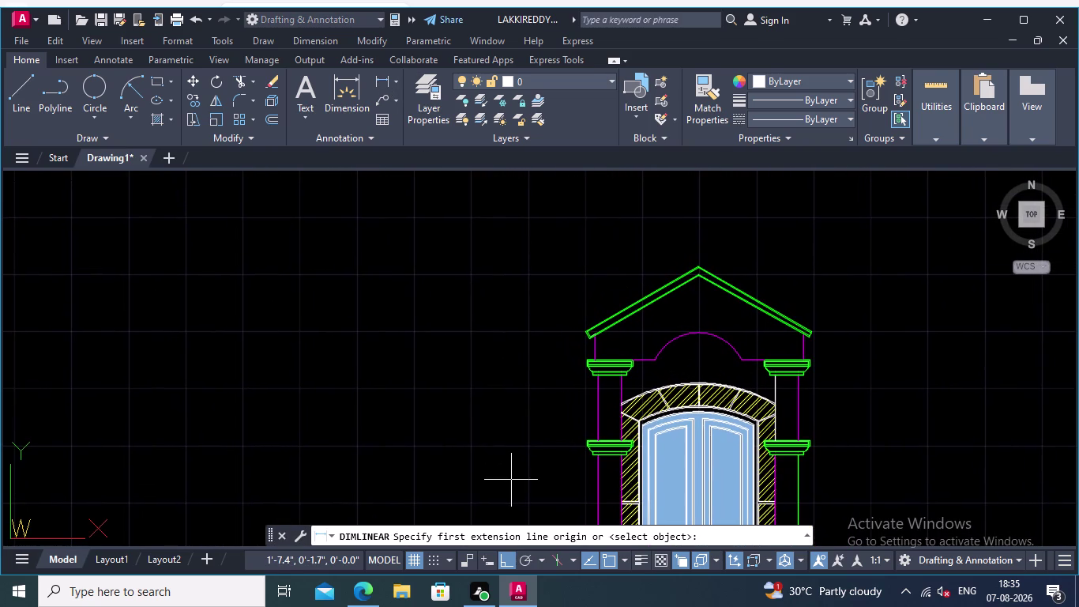
scroll(up, 3)
scroll(up, 3)
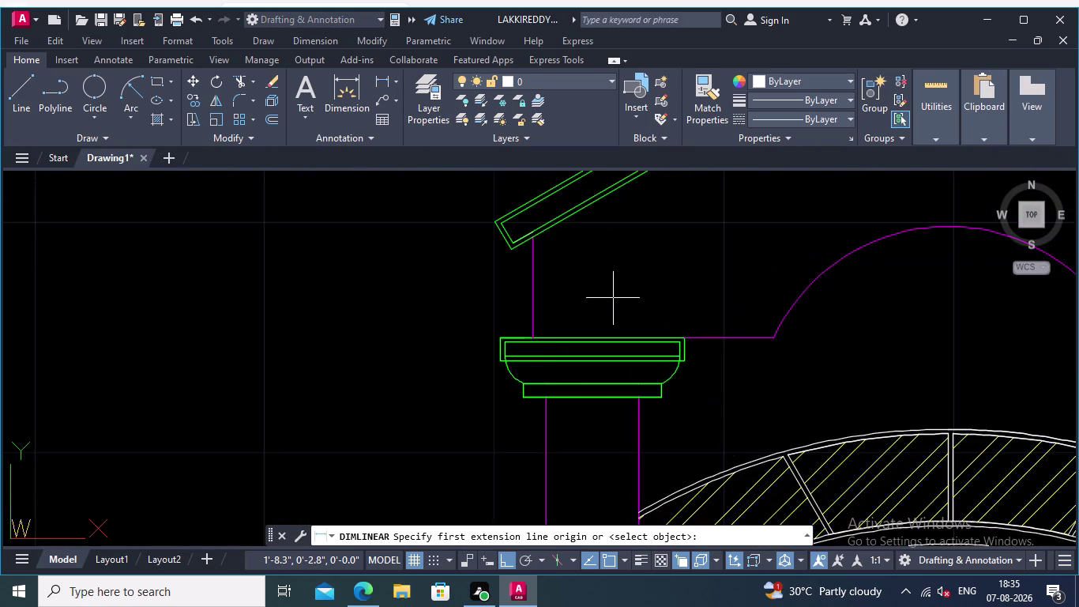
middle_drag(613, 298, 684, 301)
scroll(up, 3)
scroll(down, 3)
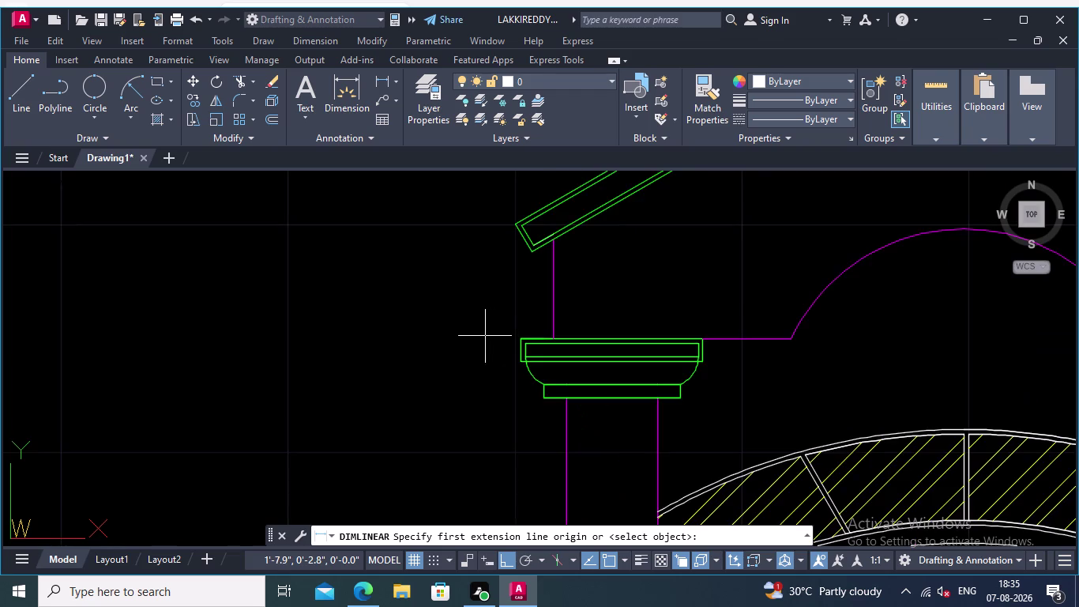
scroll(down, 3)
scroll(up, 3)
middle_drag(635, 350, 756, 387)
scroll(up, 3)
middle_drag(790, 372, 936, 345)
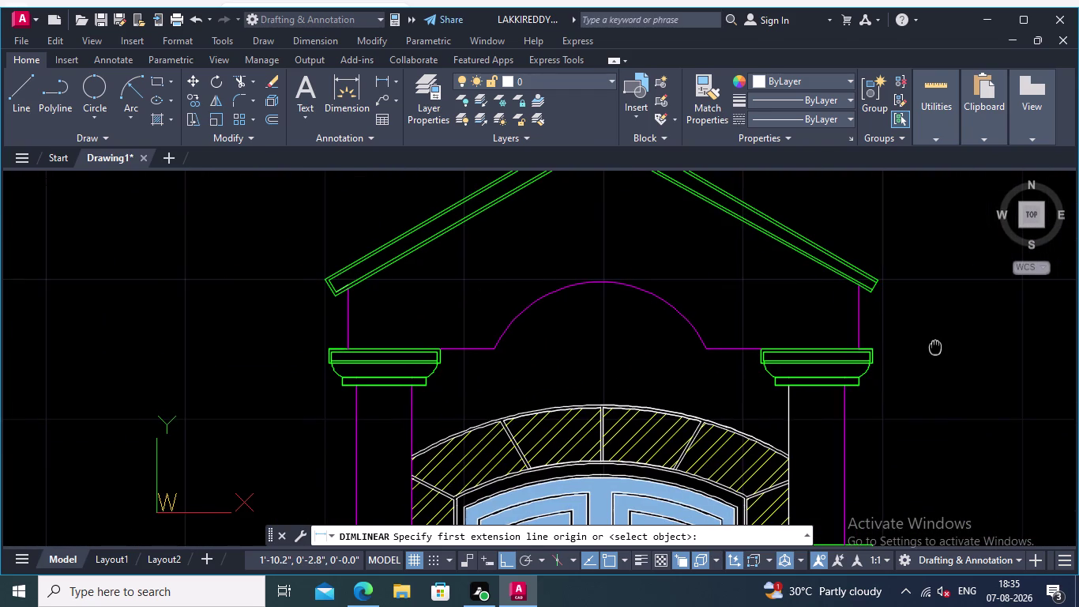
middle_drag(936, 345, 933, 349)
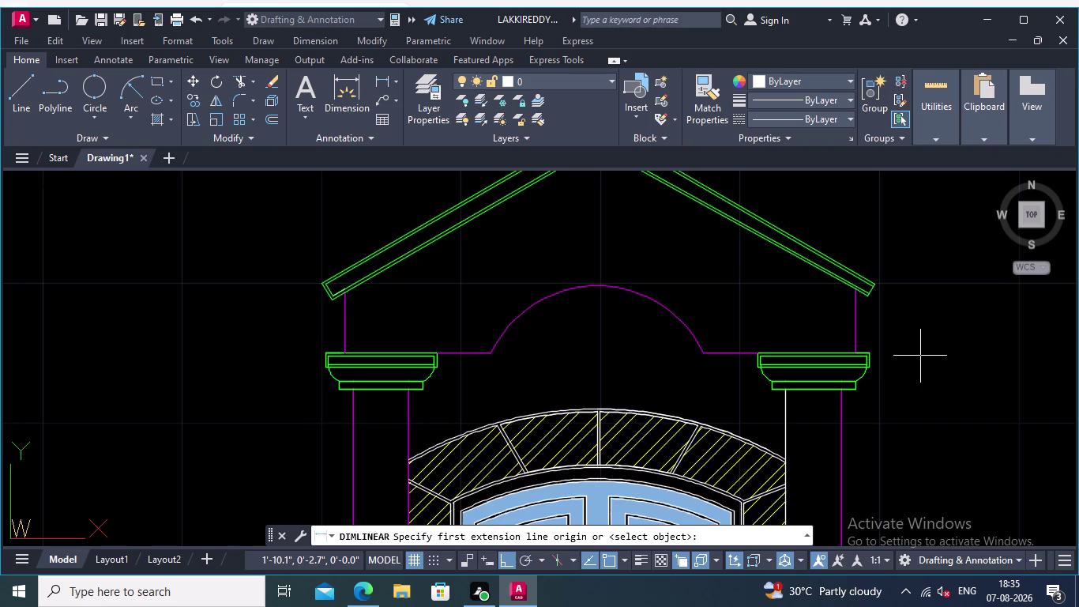
scroll(down, 3)
scroll(up, 3)
middle_drag(921, 344, 927, 353)
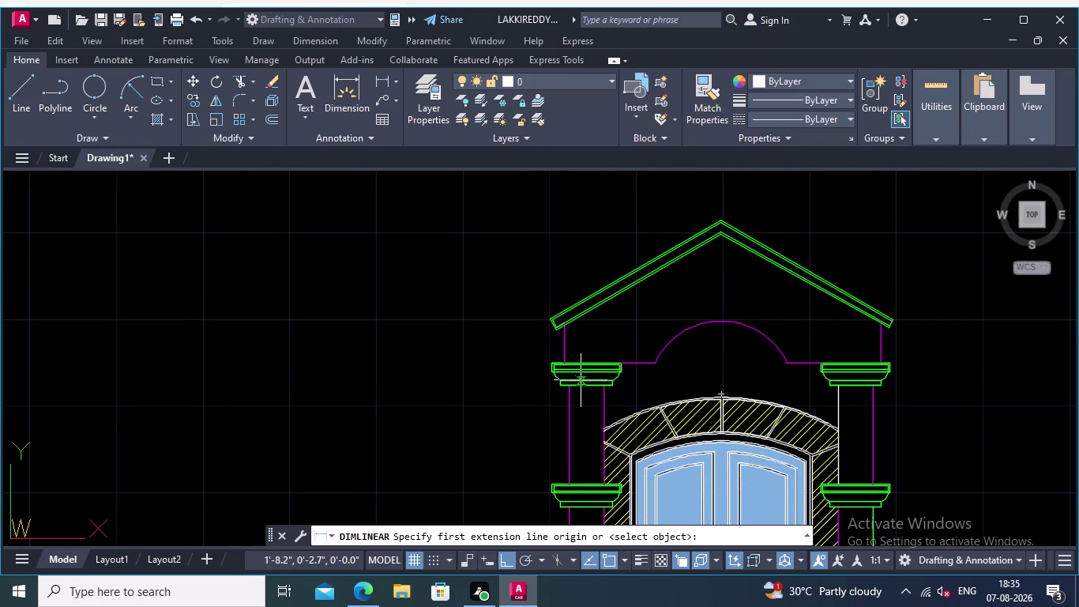
scroll(up, 3)
scroll(up, 3)
click(734, 268)
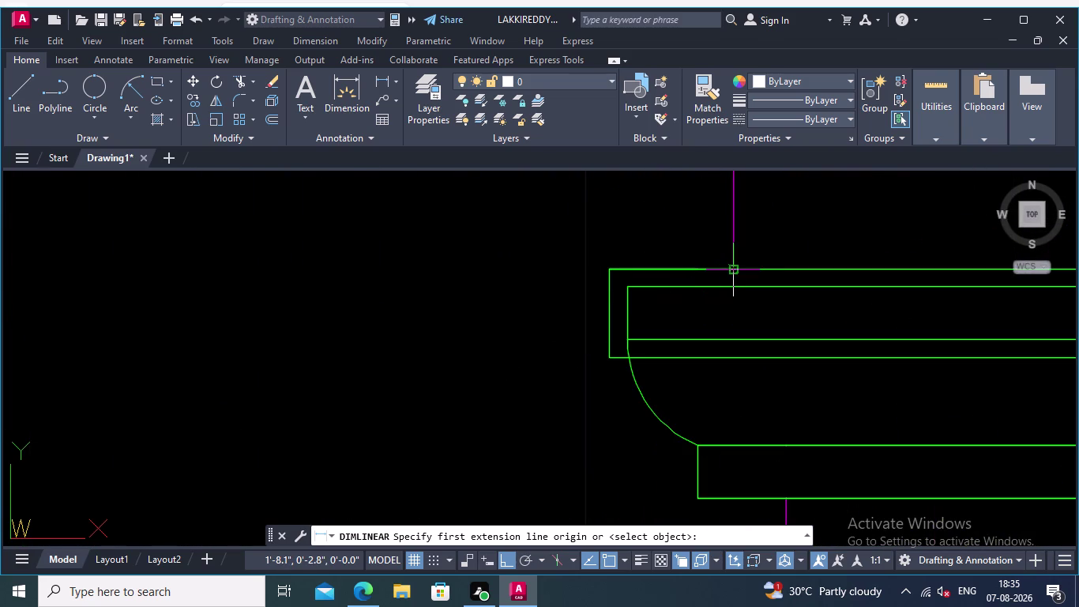
click(607, 267)
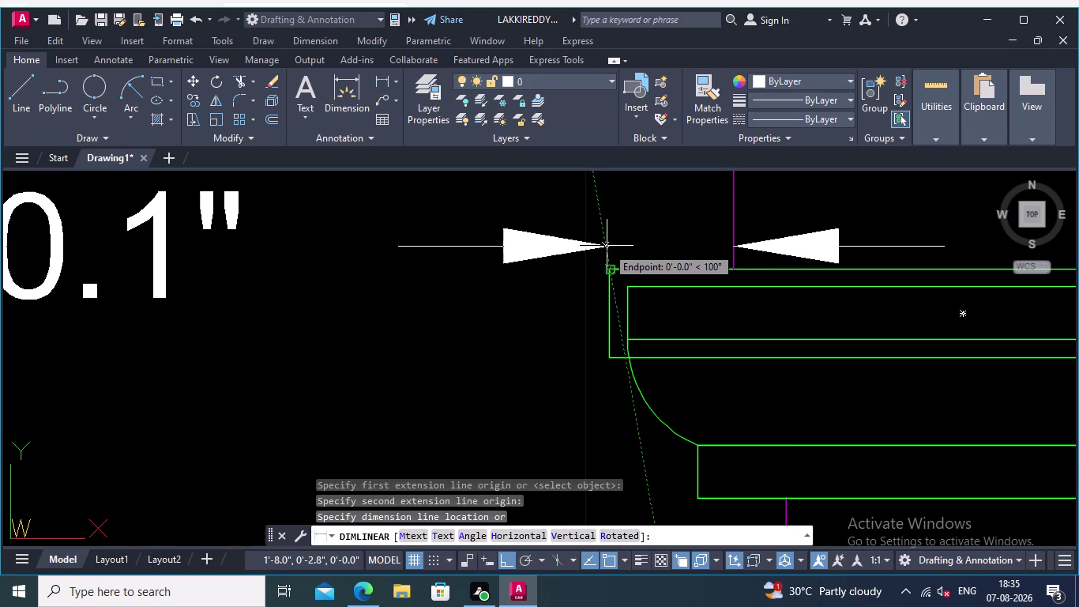
scroll(down, 3)
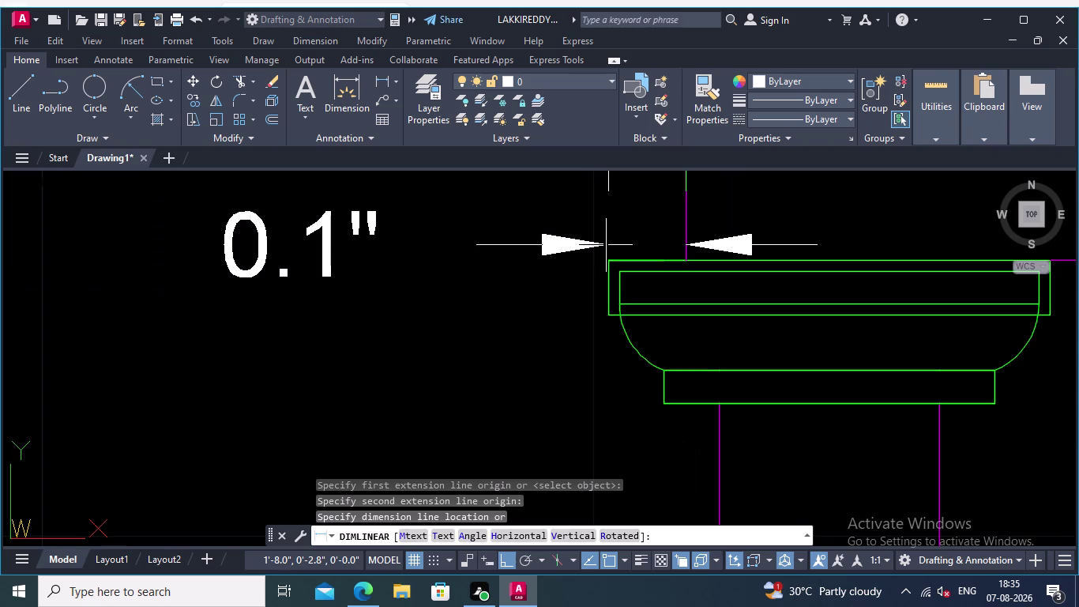
key(Escape)
scroll(down, 3)
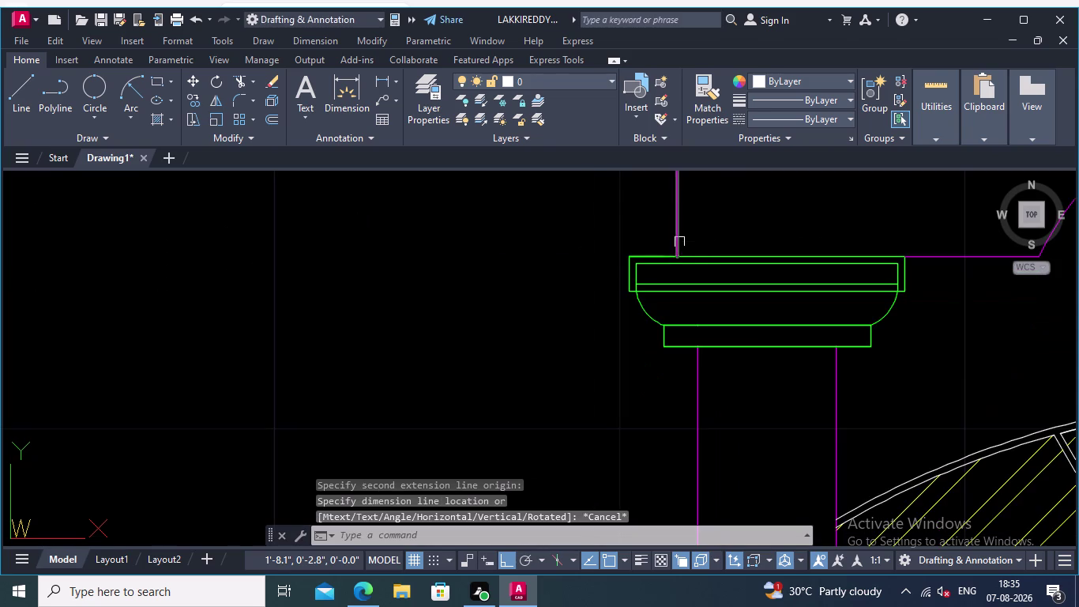
middle_drag(710, 234, 427, 253)
scroll(down, 3)
middle_drag(810, 293, 422, 318)
scroll(up, 3)
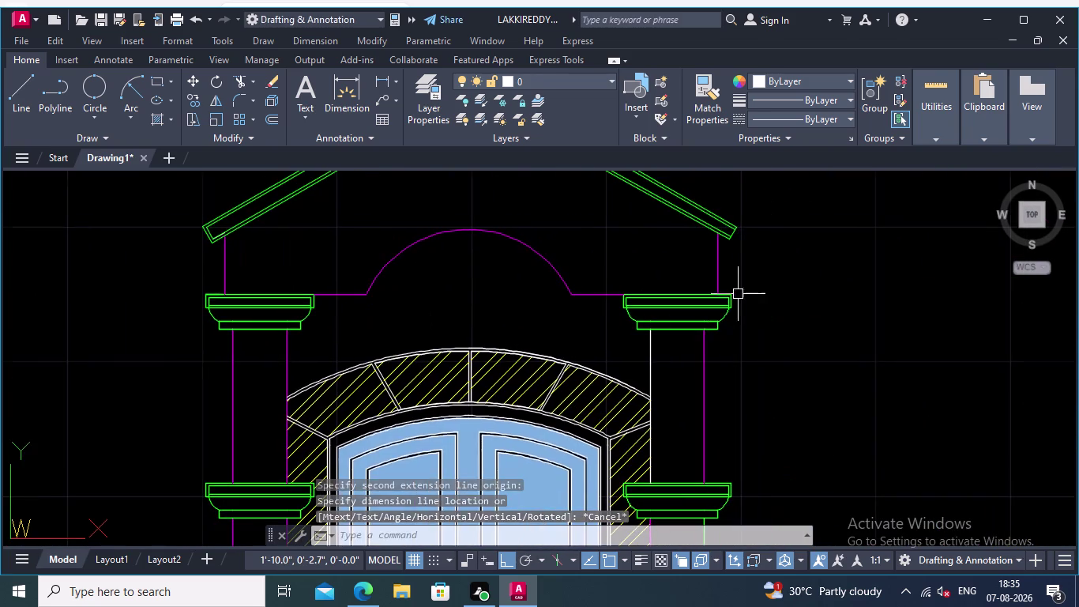
scroll(up, 3)
Erase the vertical line above the right capital and bring the pediment into view.
click(685, 276)
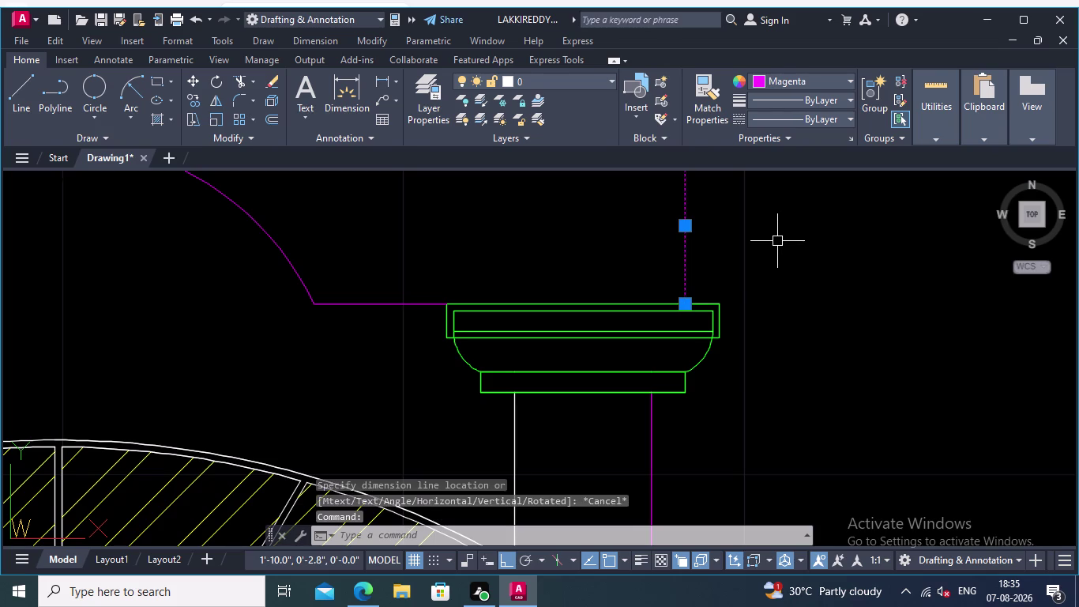
key(Delete)
scroll(down, 3)
middle_drag(726, 277, 768, 320)
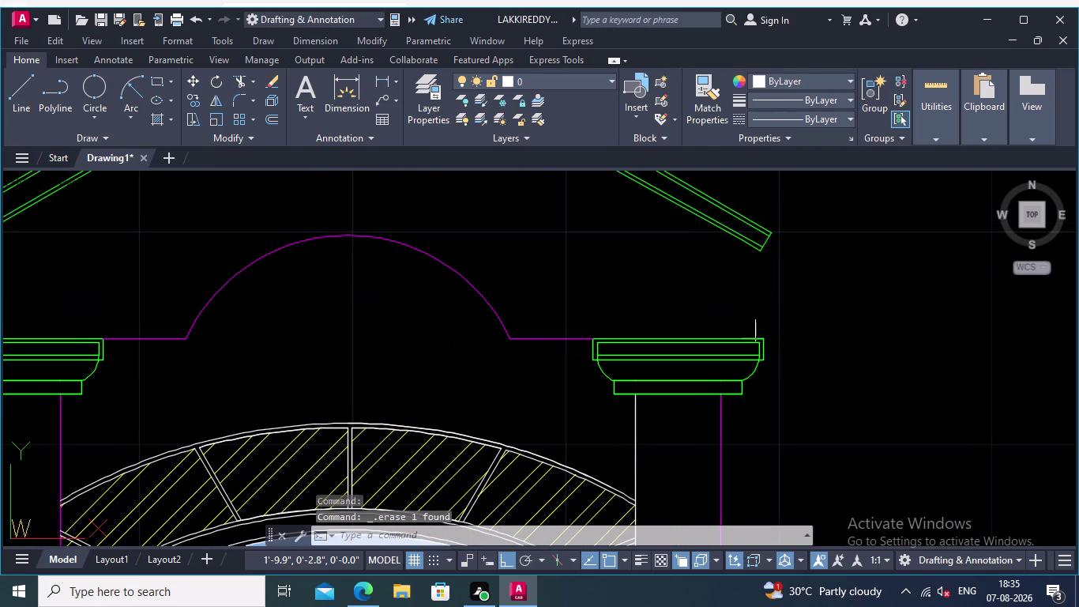
scroll(down, 3)
middle_drag(662, 266, 712, 270)
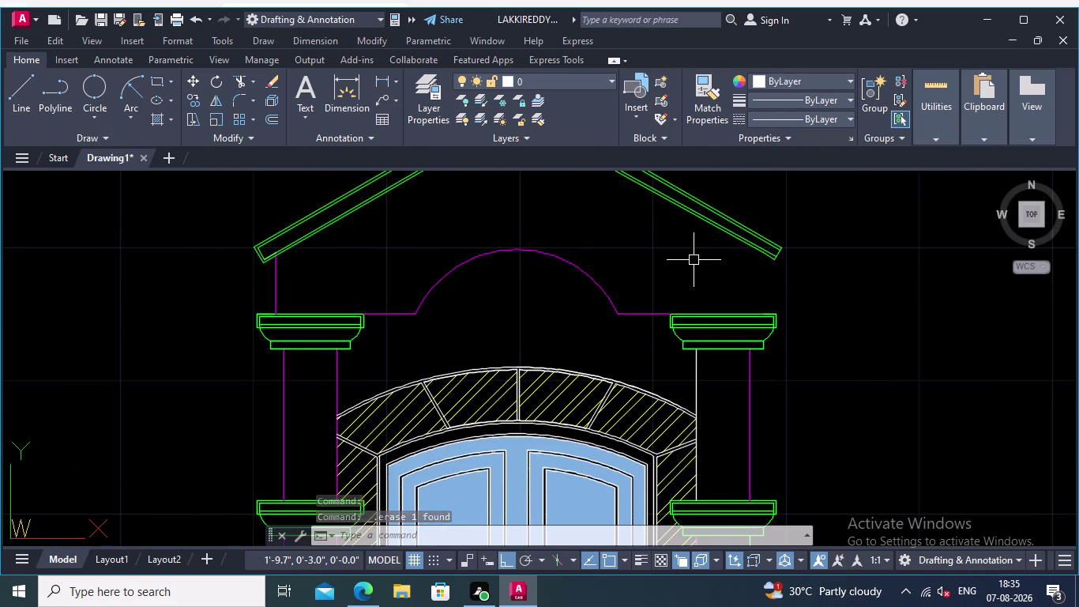
middle_drag(693, 260, 682, 301)
middle_drag(707, 244, 732, 324)
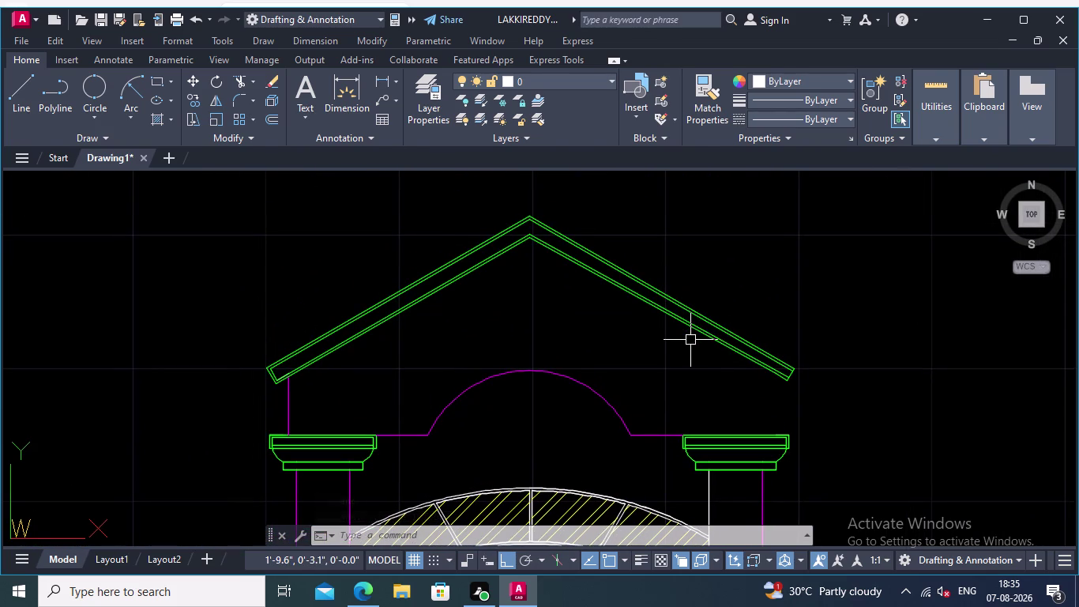
Window-select and erase the right roof slope lines and an eave fragment.
click(690, 340)
click(672, 264)
key(Delete)
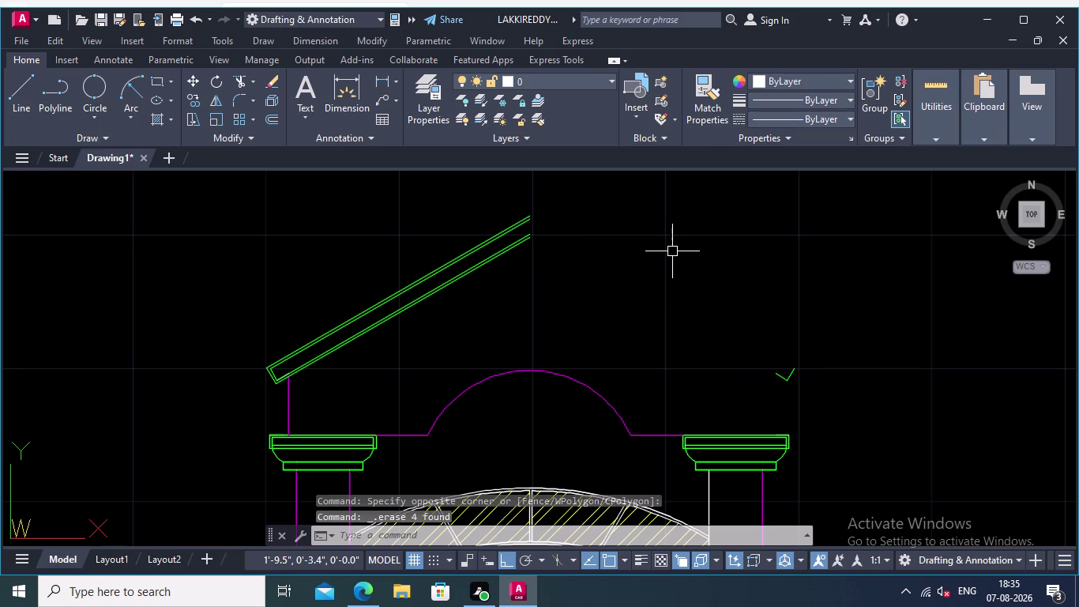
click(787, 401)
click(783, 353)
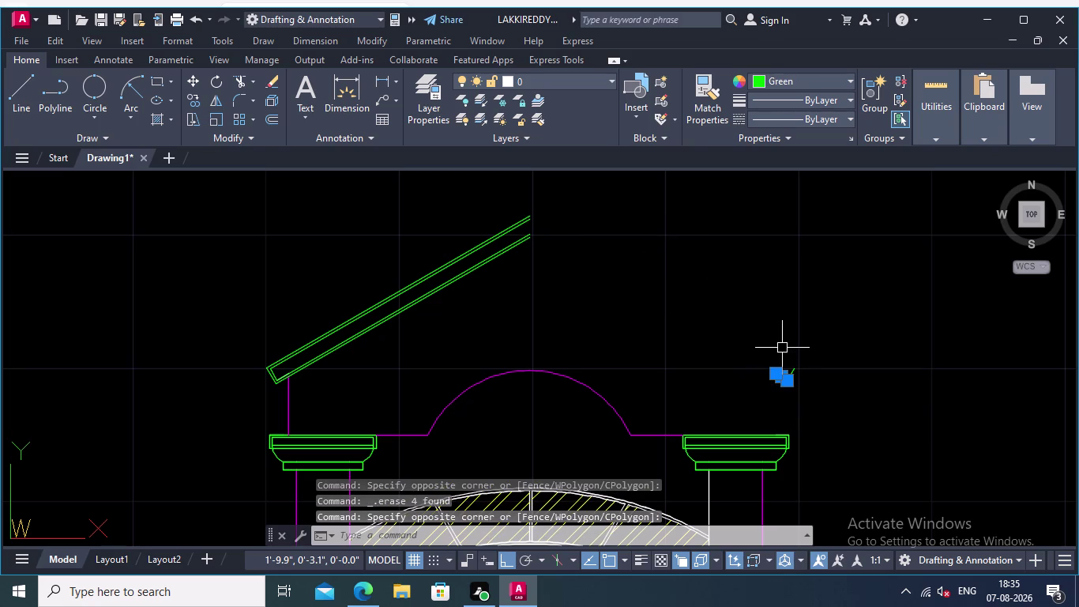
key(BackSpace)
key(Delete)
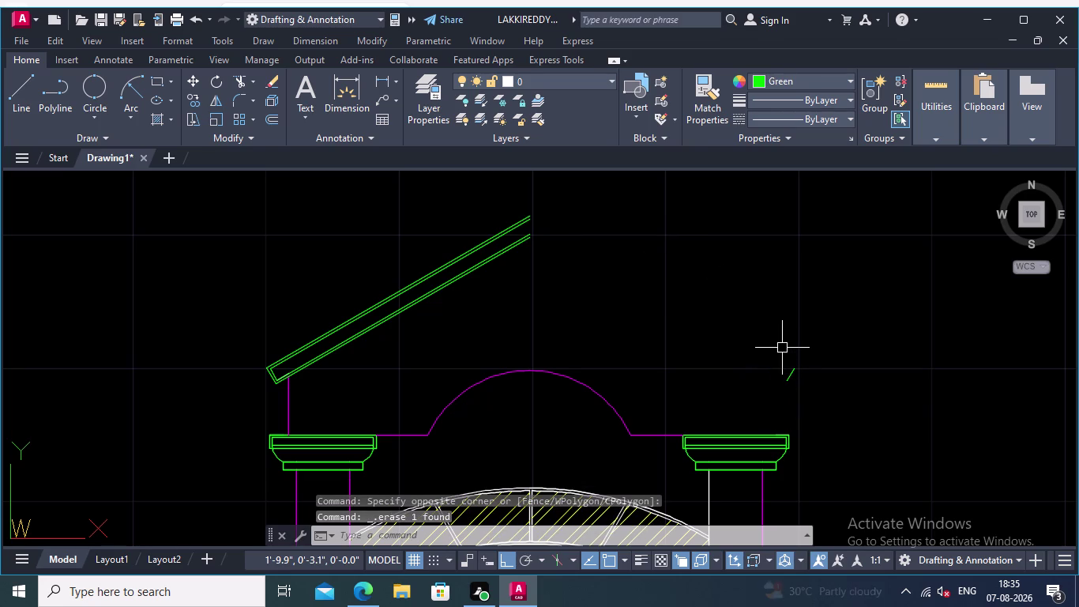
Erase the last small eave fragment on the right.
scroll(up, 3)
drag(813, 388, 808, 379)
click(736, 334)
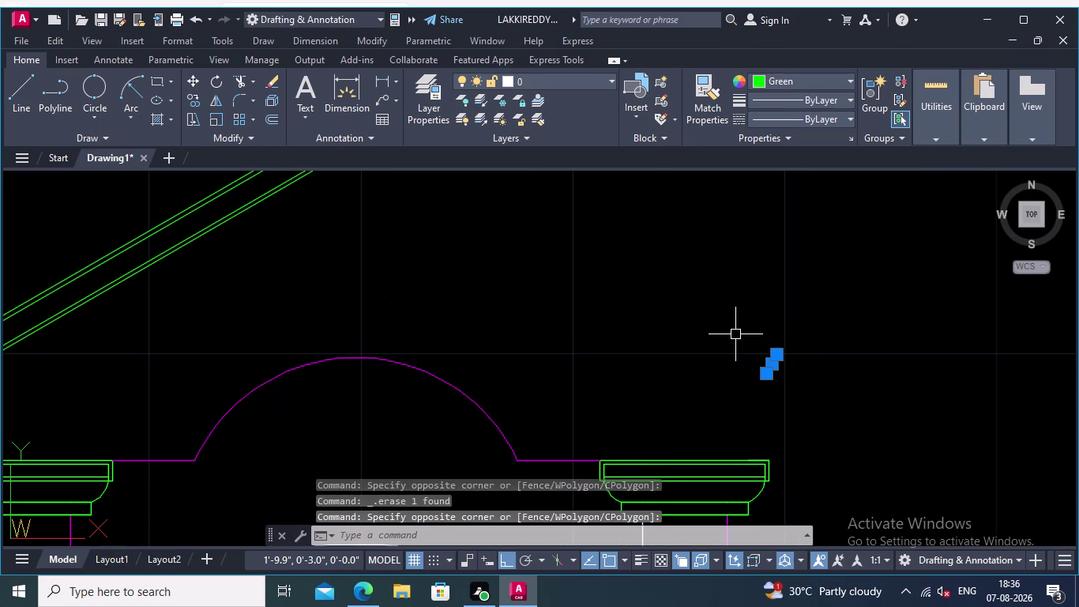
key(Delete)
scroll(down, 3)
middle_drag(723, 335, 800, 332)
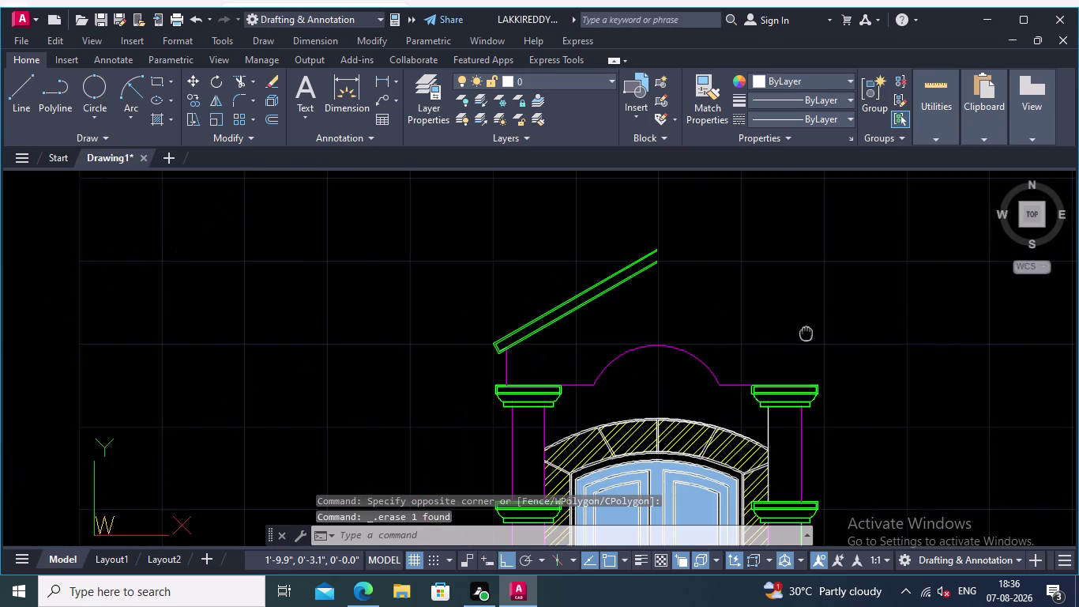
middle_drag(799, 333, 807, 332)
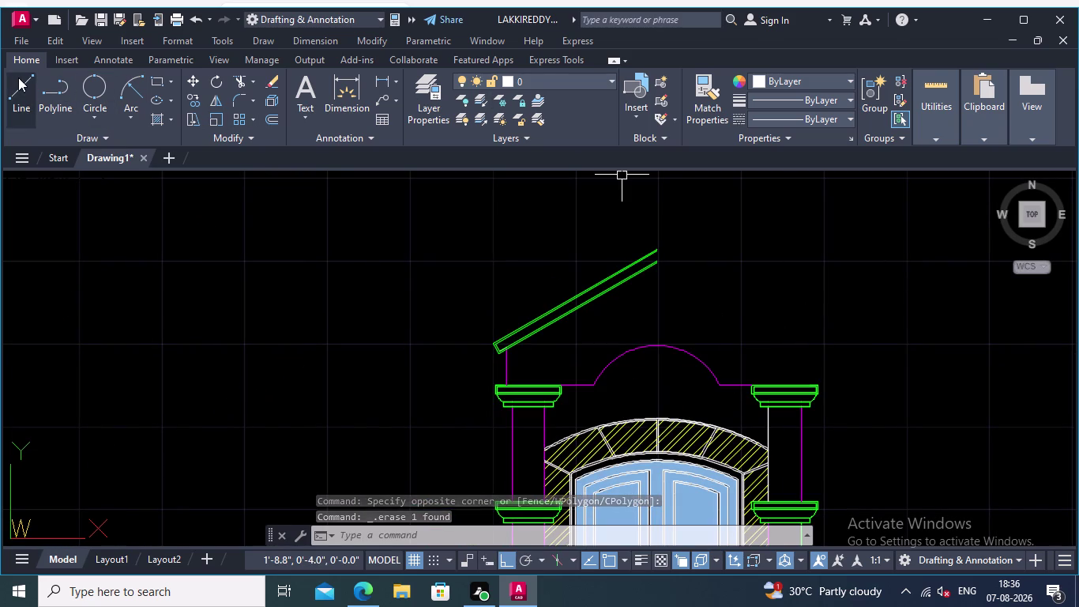
click(21, 80)
scroll(up, 3)
Draw a line from the right capital top: 0.07 along the edge, then 0.23 upward.
middle_drag(893, 388, 927, 376)
scroll(up, 3)
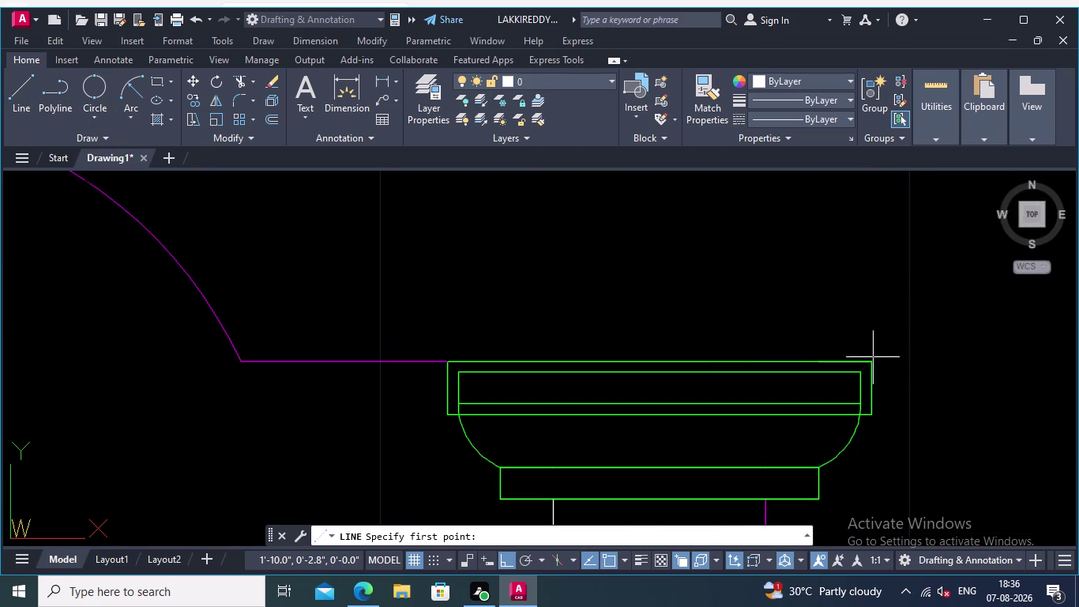
click(871, 361)
text(0.0)
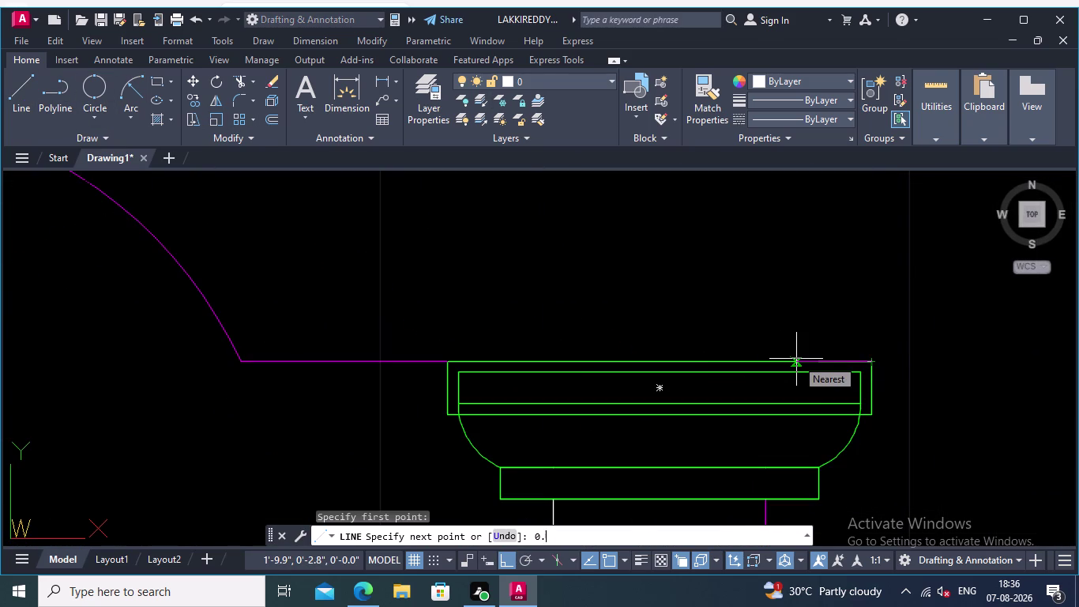
key(7)
key(Return)
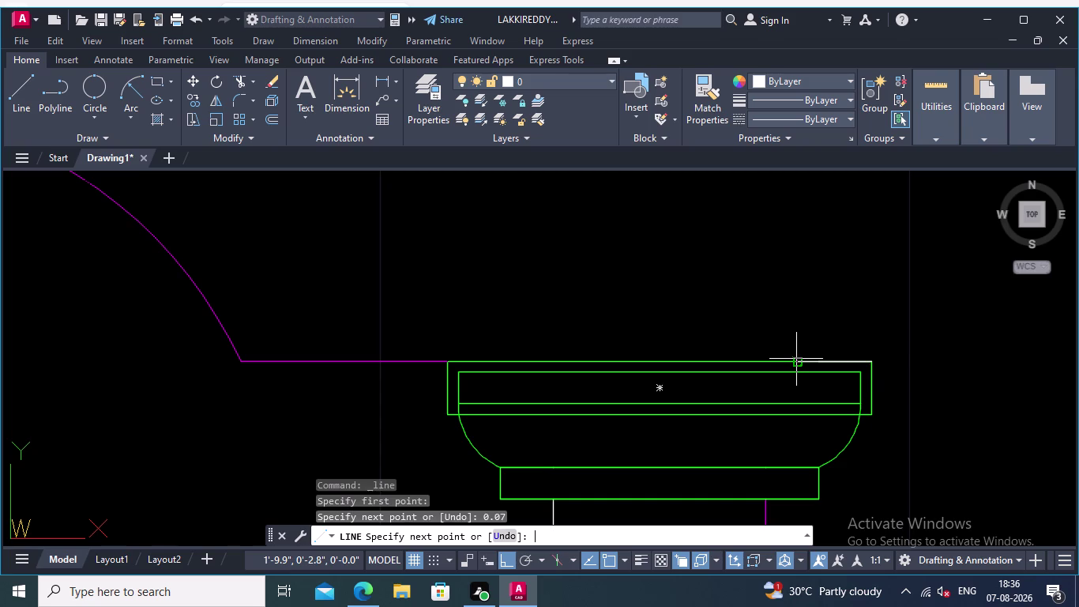
middle_drag(817, 339, 842, 410)
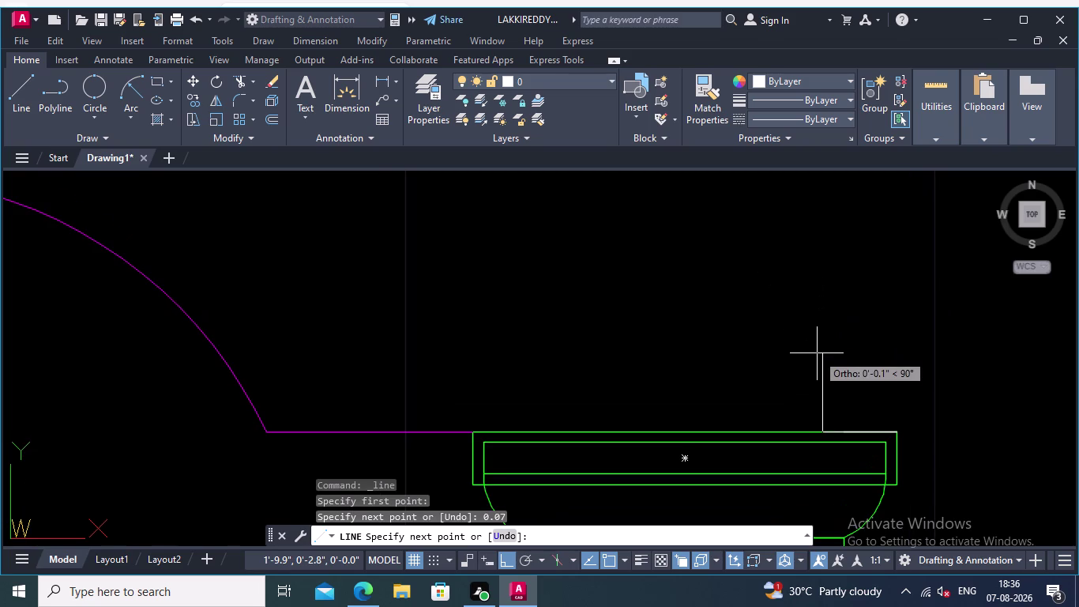
text(0.)
text(23)
key(Return)
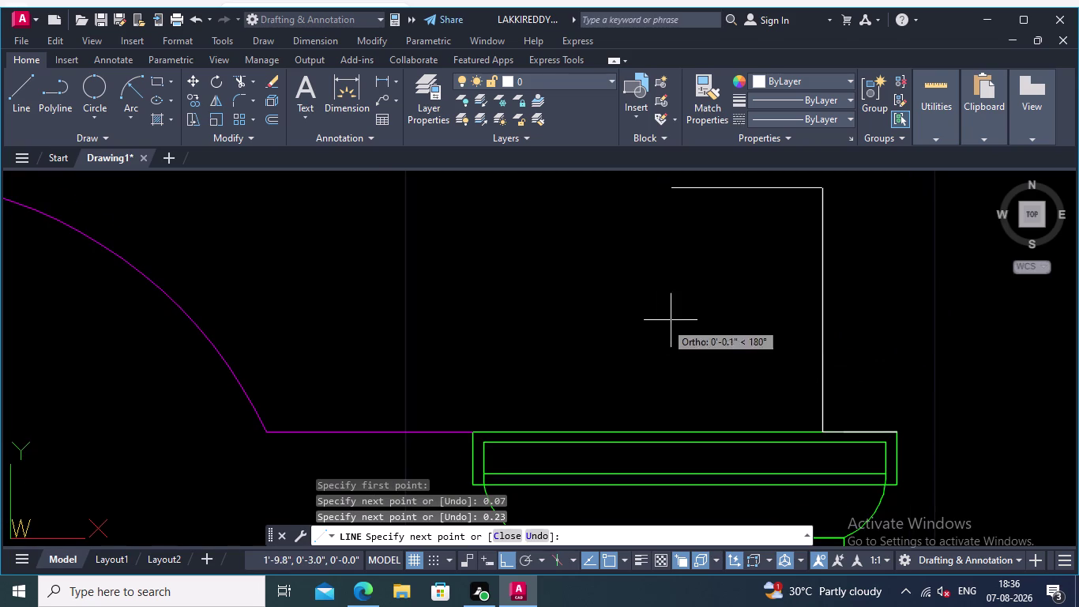
key(Return)
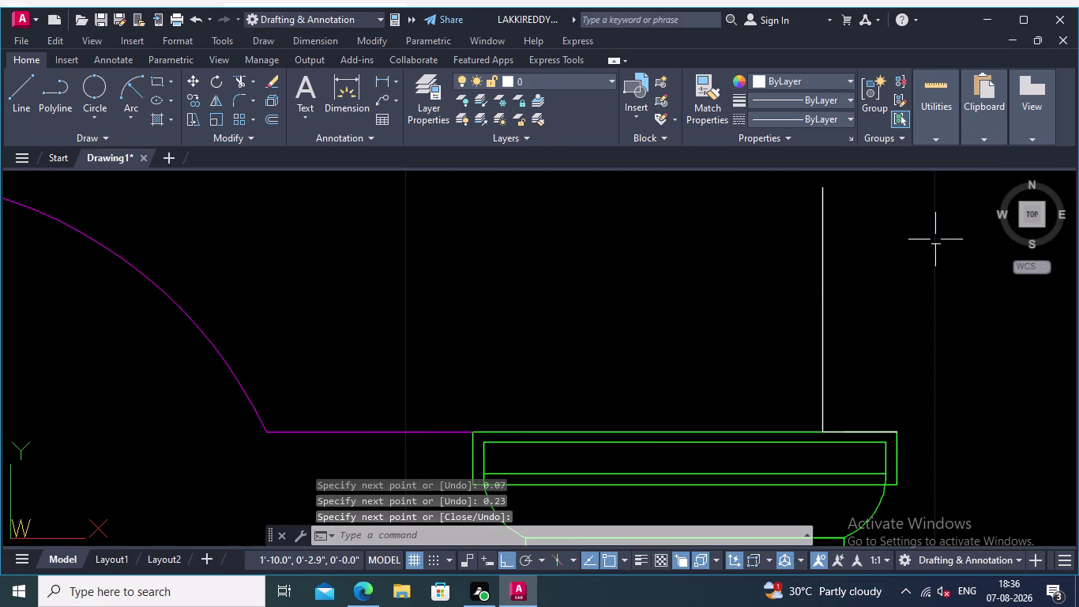
scroll(down, 3)
middle_drag(905, 265, 933, 315)
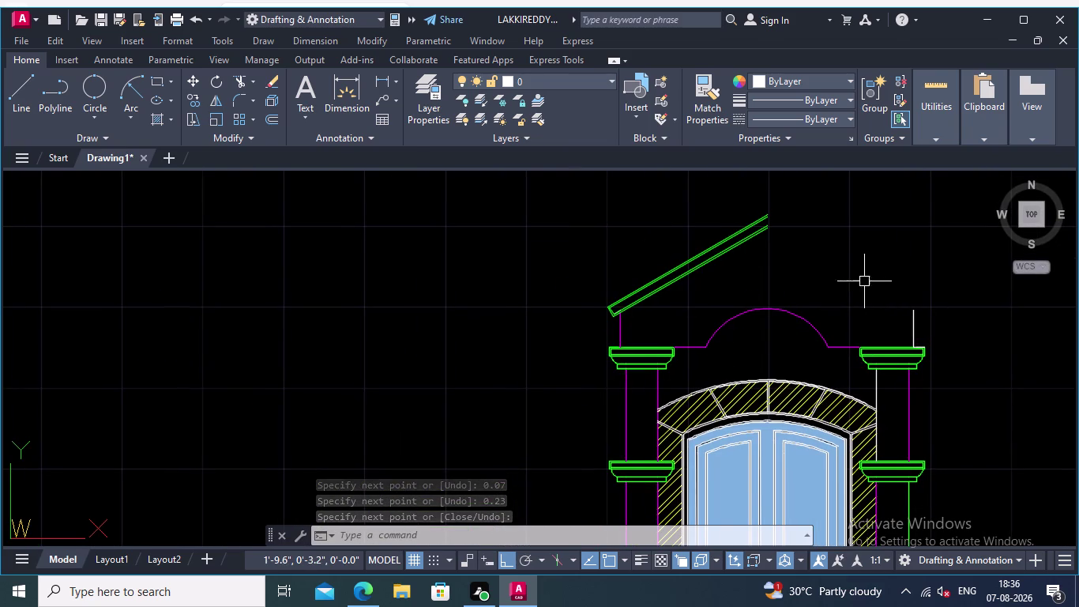
Draw a 0.05 eave segment at 330° from the column top.
scroll(up, 3)
middle_drag(827, 279, 832, 303)
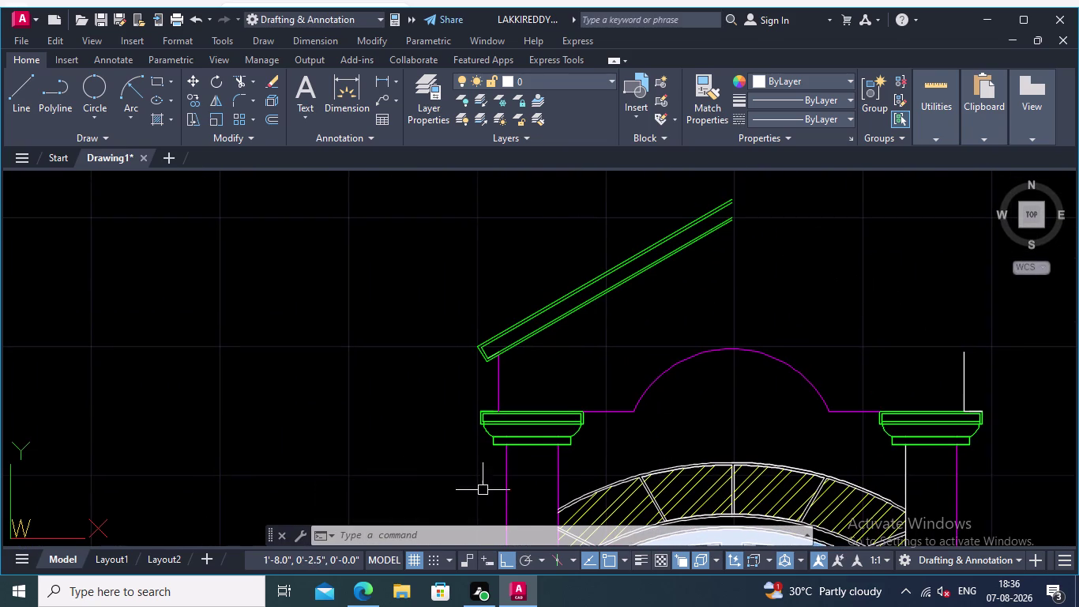
click(486, 562)
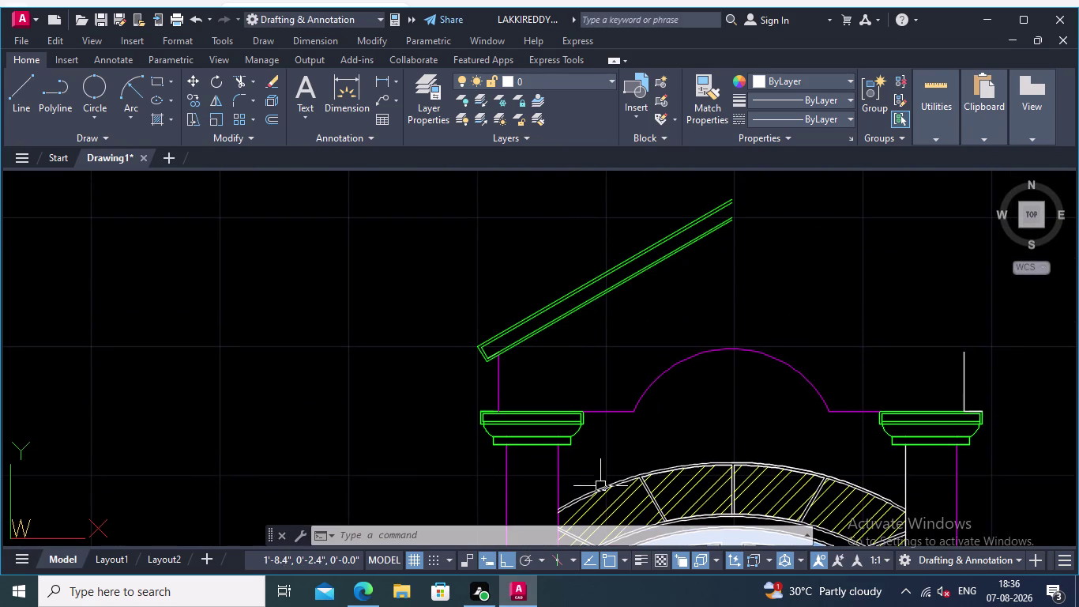
click(26, 77)
middle_drag(944, 244, 674, 246)
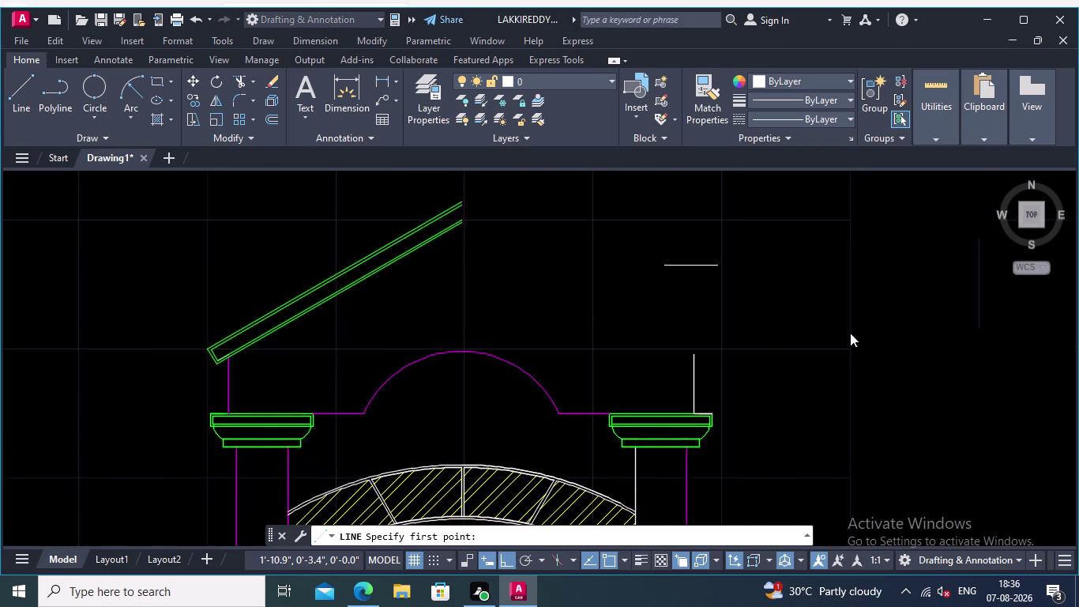
scroll(up, 3)
scroll(up, 3)
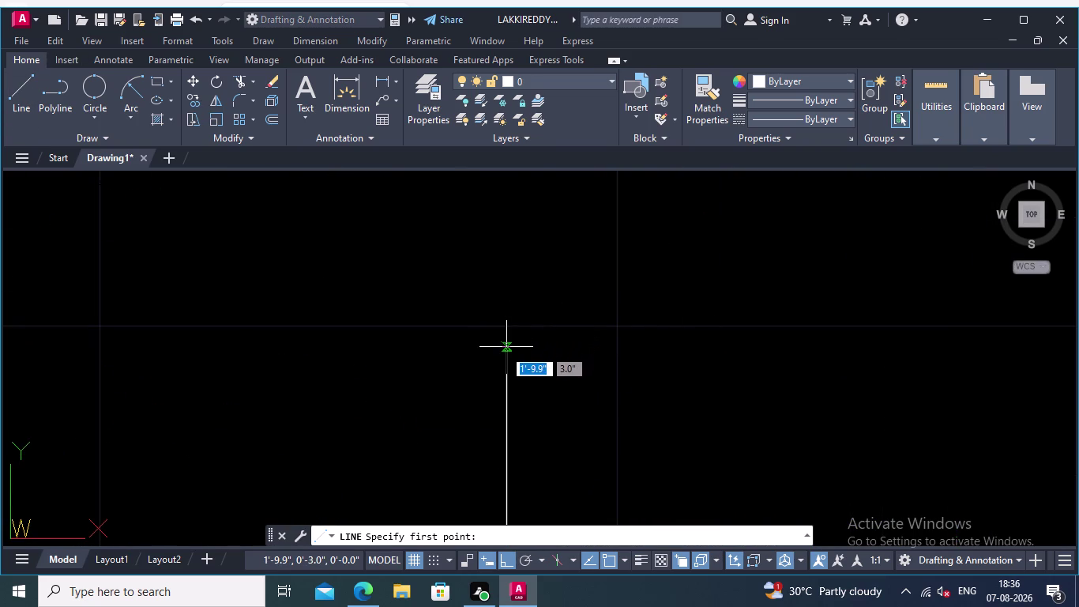
click(504, 348)
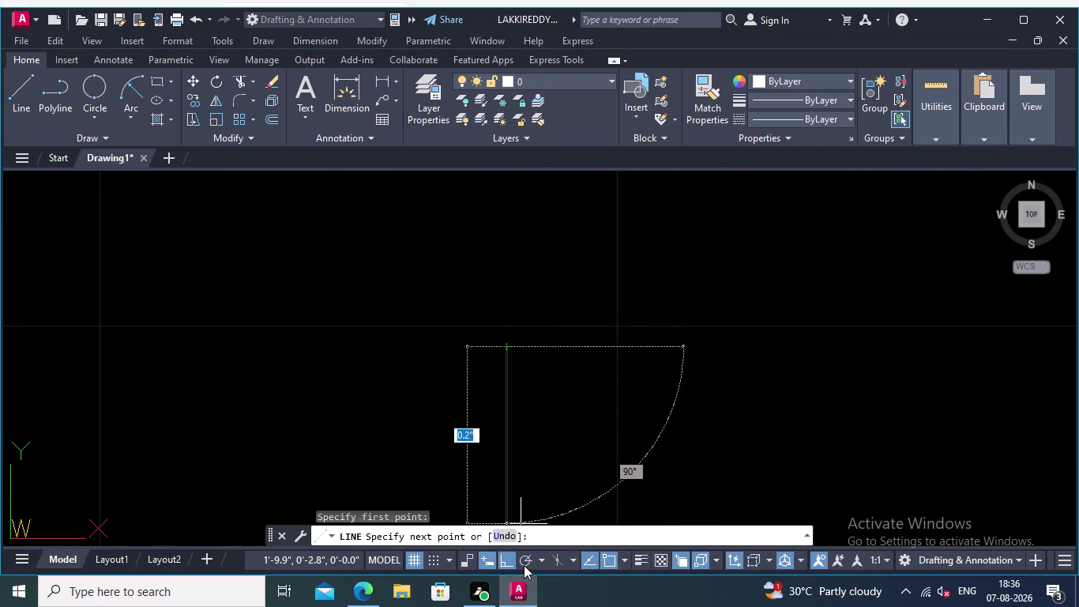
click(508, 563)
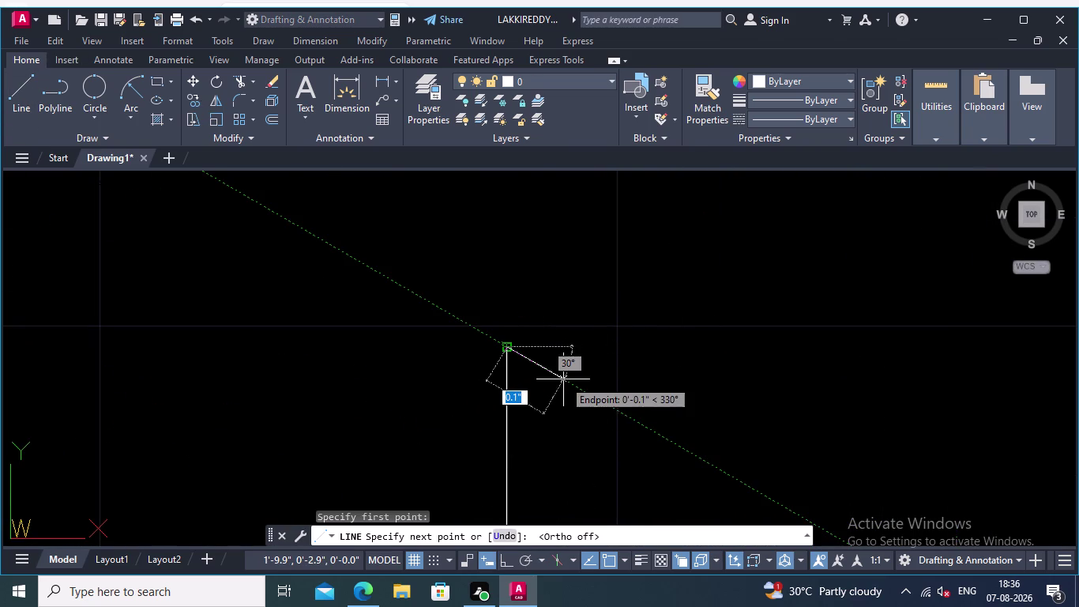
text(0.)
text(05)
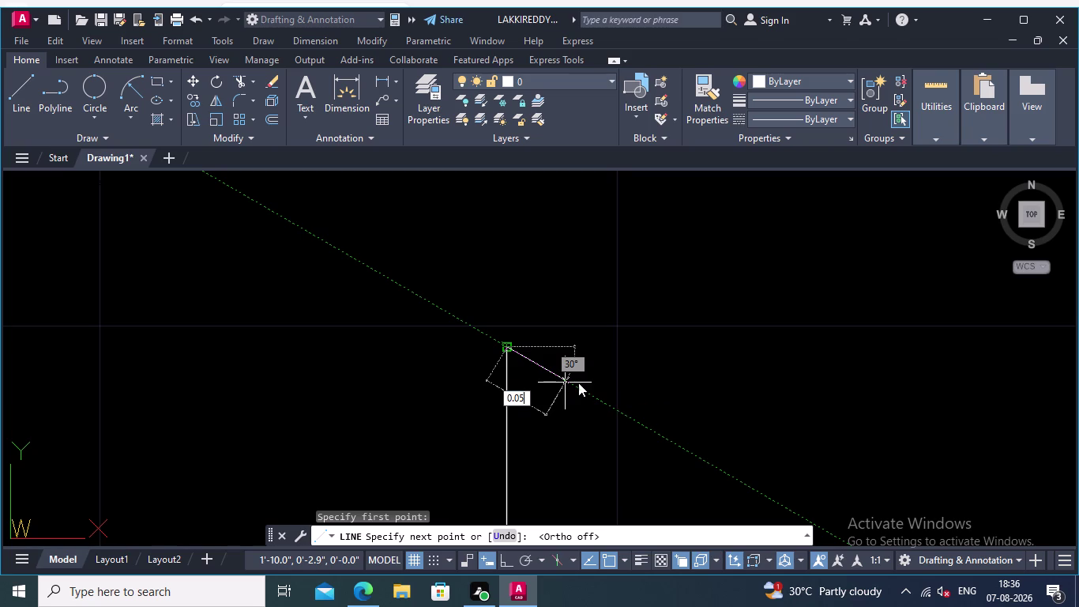
key(Return)
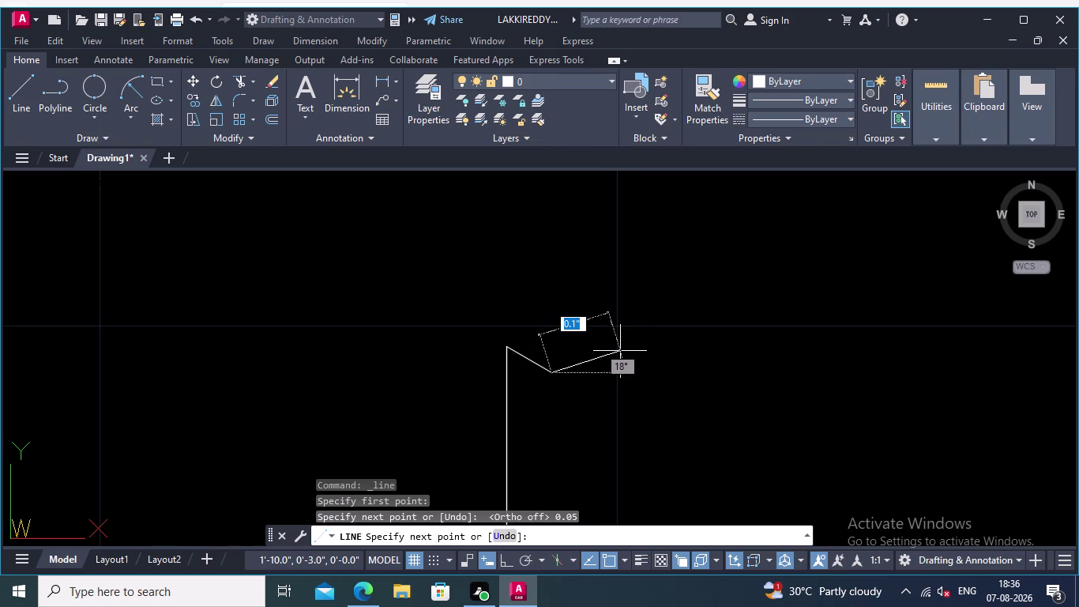
key(Escape)
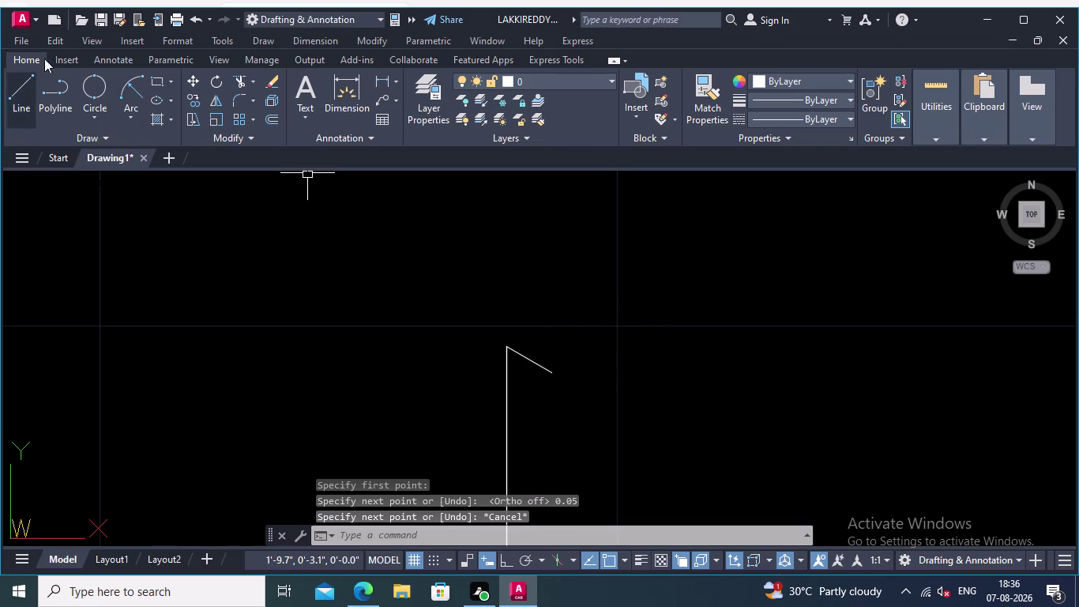
Add the 0.05 angled end cap segment at 30° from the eave segment's end.
click(16, 81)
click(554, 376)
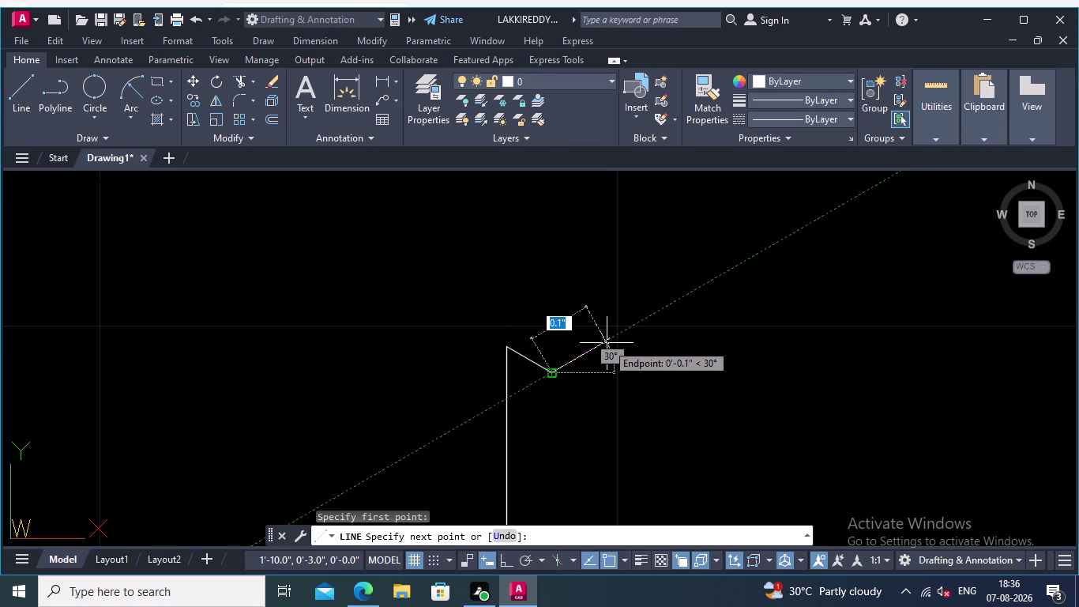
text(0)
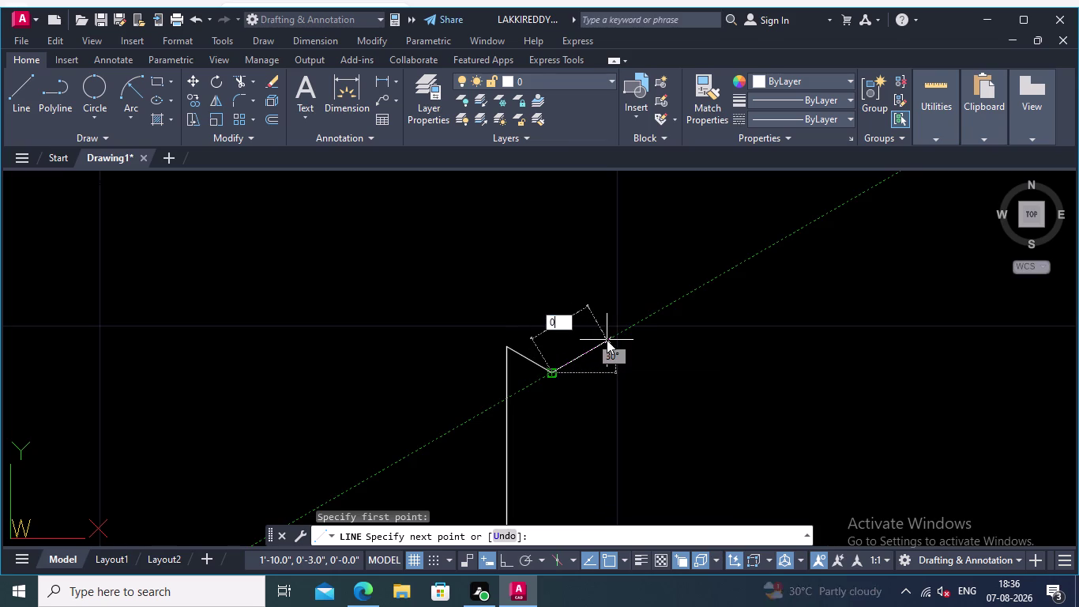
text(.05)
key(Return)
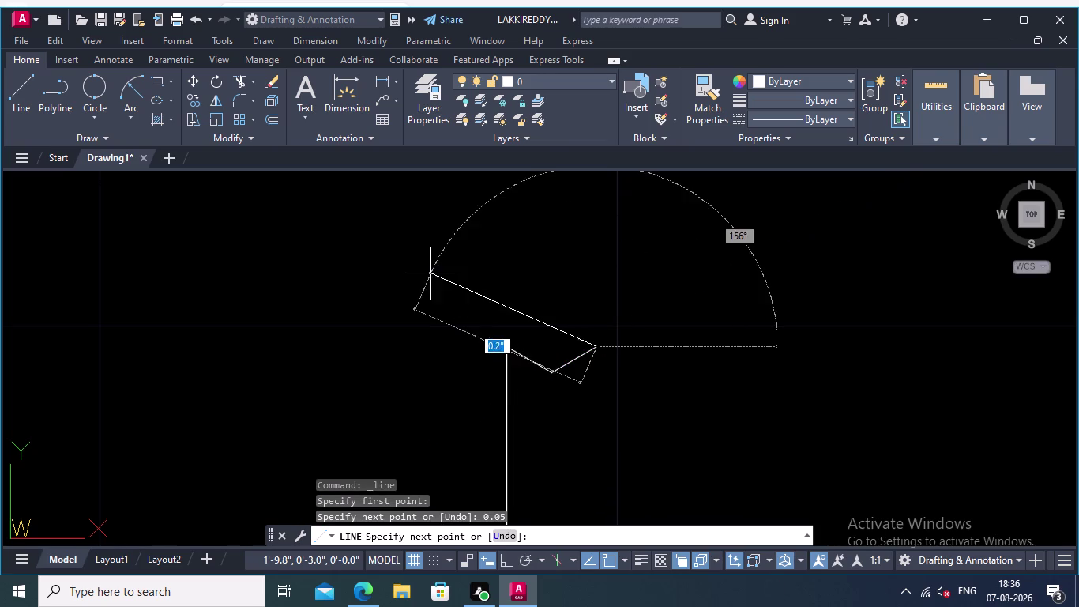
Extend the sloping roof line up to the ridge and view the whole roof.
middle_drag(425, 267, 775, 295)
scroll(down, 3)
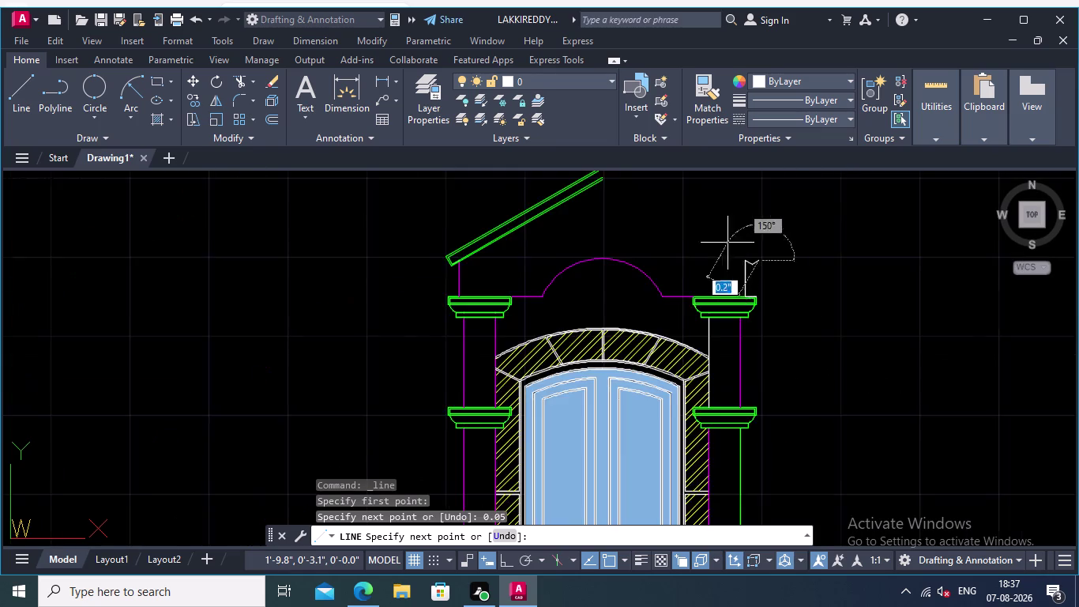
middle_drag(712, 255, 821, 313)
scroll(up, 3)
scroll(up, 3)
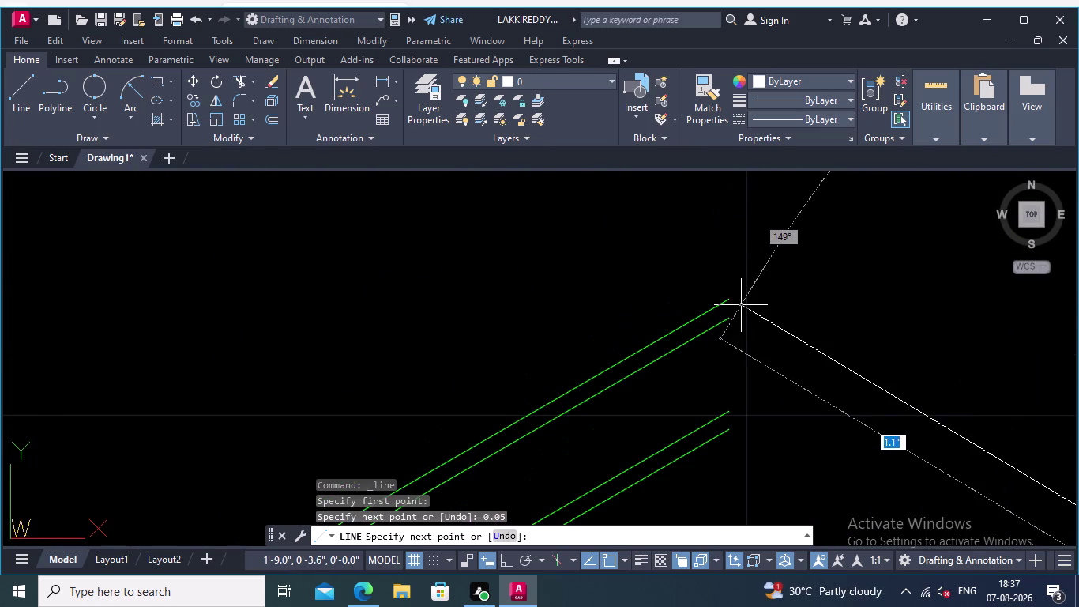
click(733, 299)
key(Return)
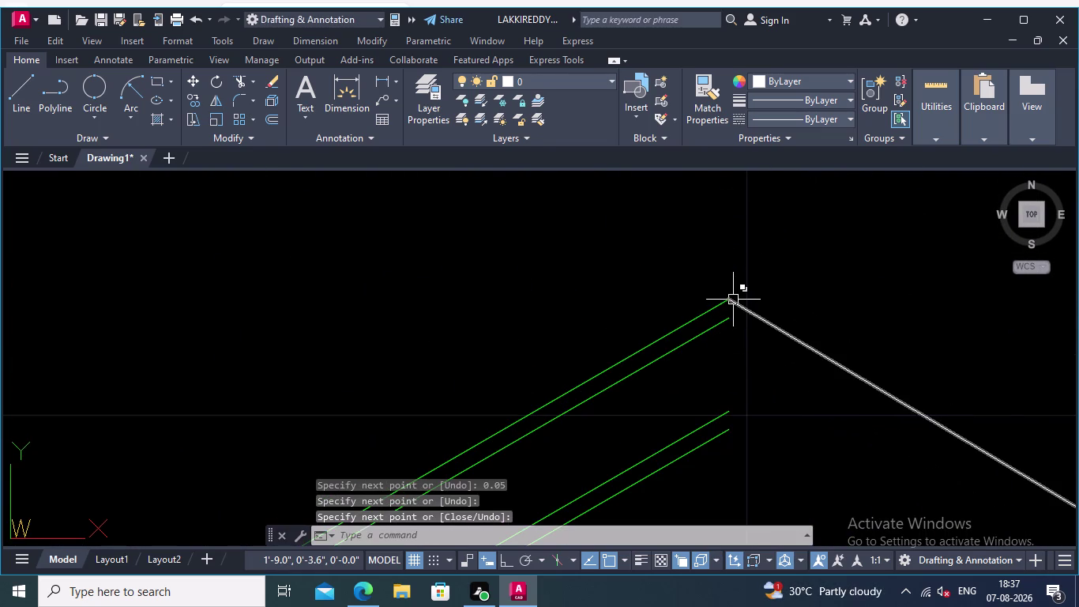
middle_drag(797, 297, 597, 126)
scroll(down, 3)
scroll(down, 3)
middle_drag(625, 280, 578, 232)
scroll(down, 3)
middle_drag(590, 267, 622, 300)
scroll(up, 3)
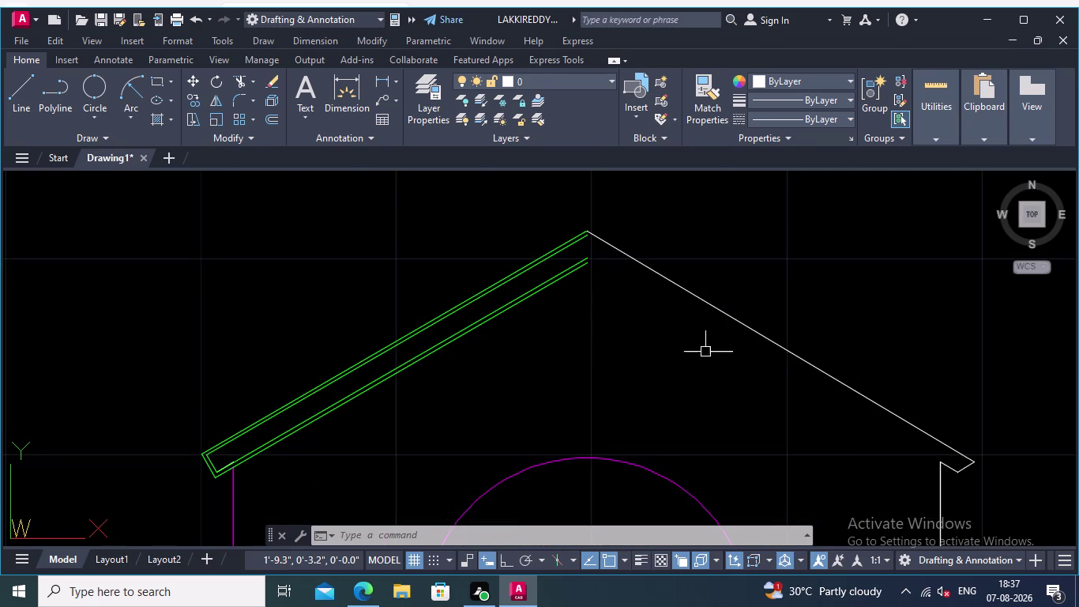
click(27, 80)
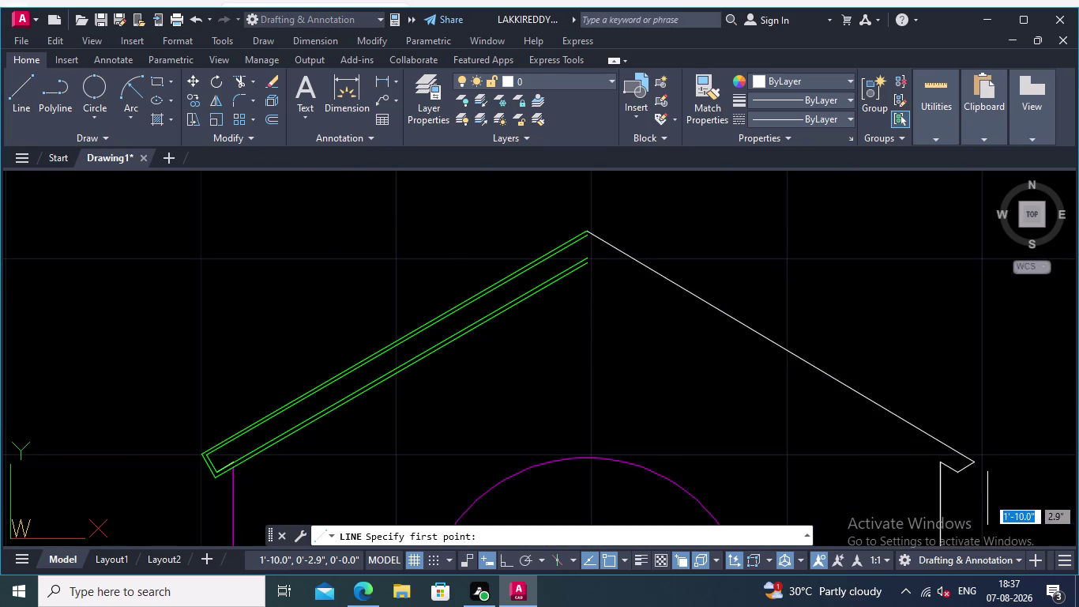
click(942, 463)
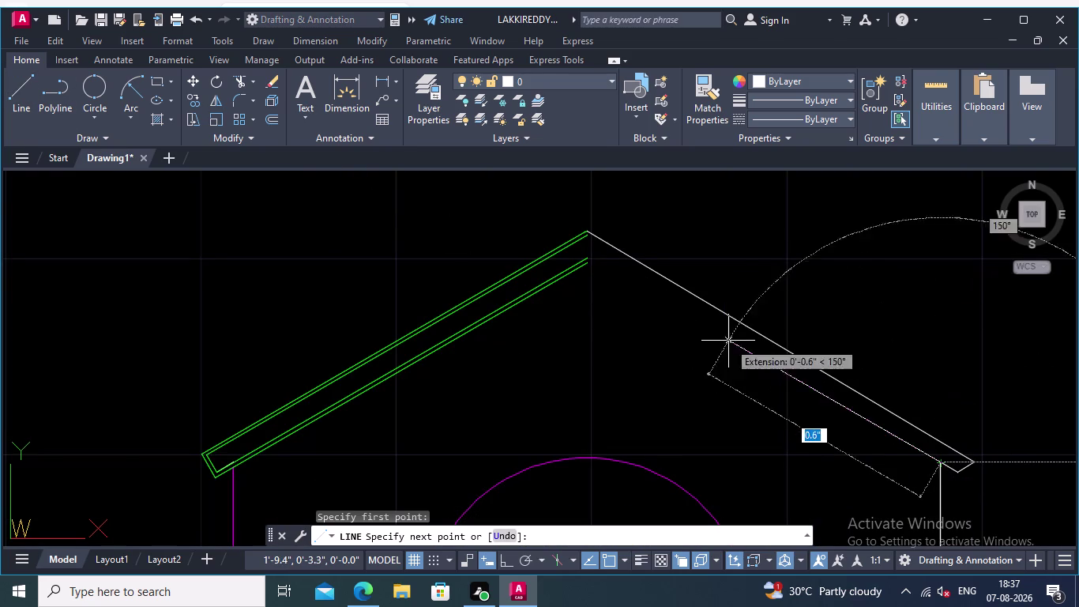
scroll(up, 3)
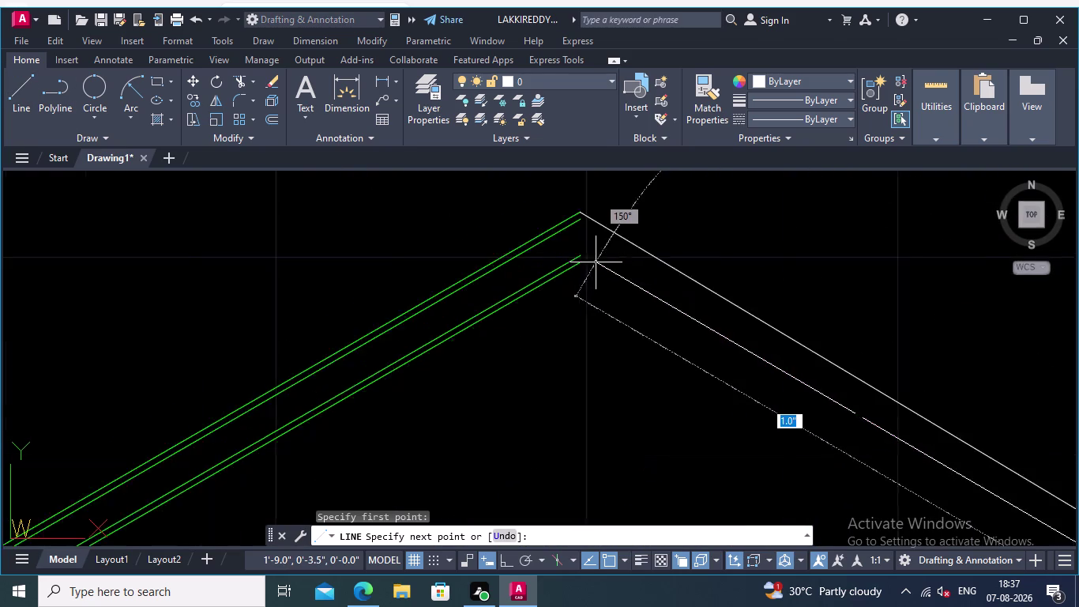
scroll(up, 3)
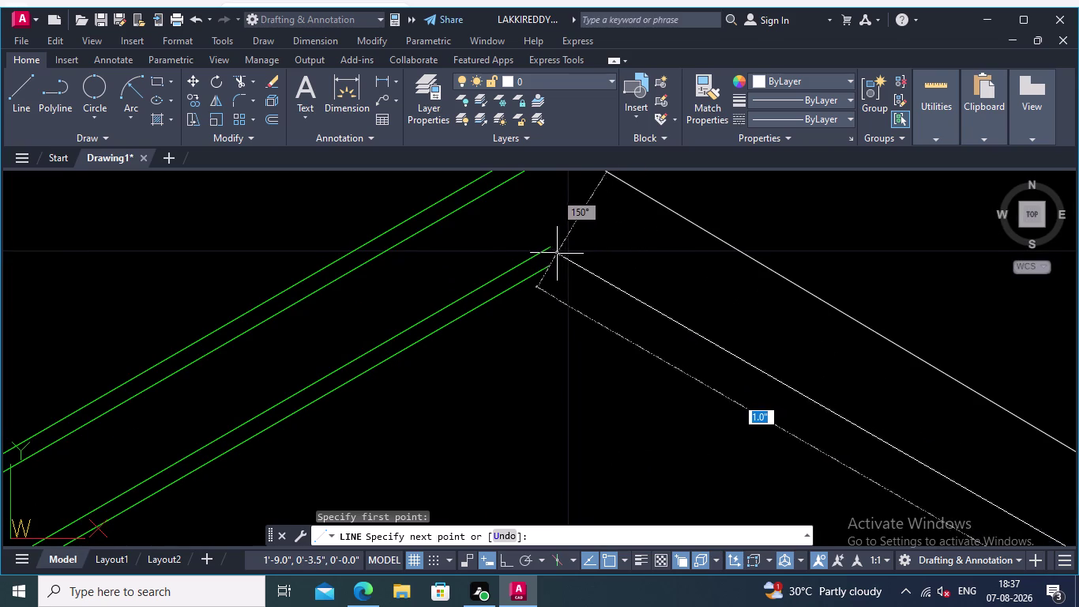
scroll(up, 3)
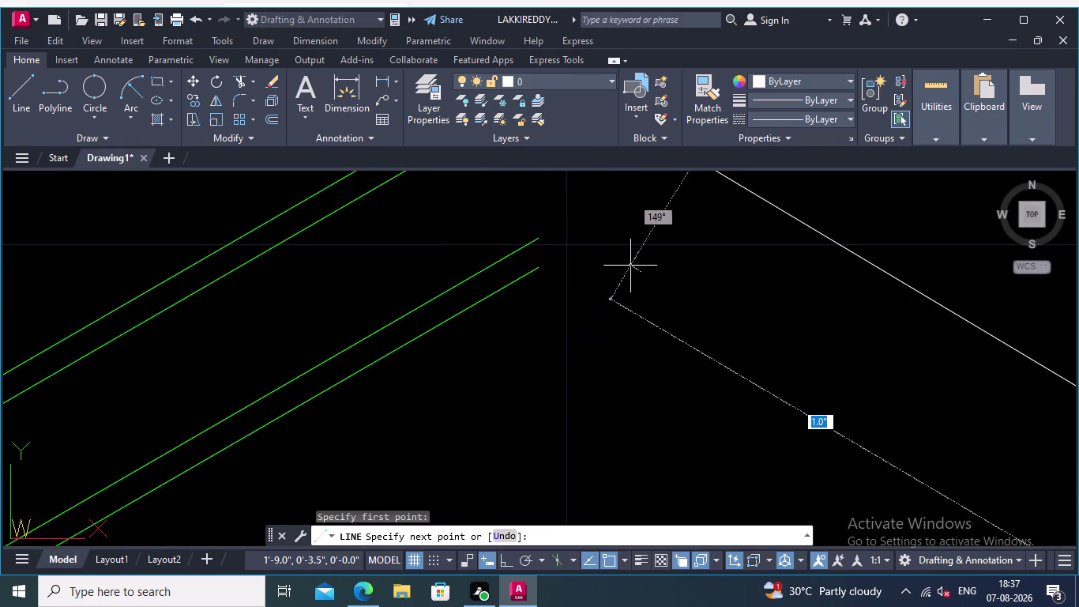
key(Escape)
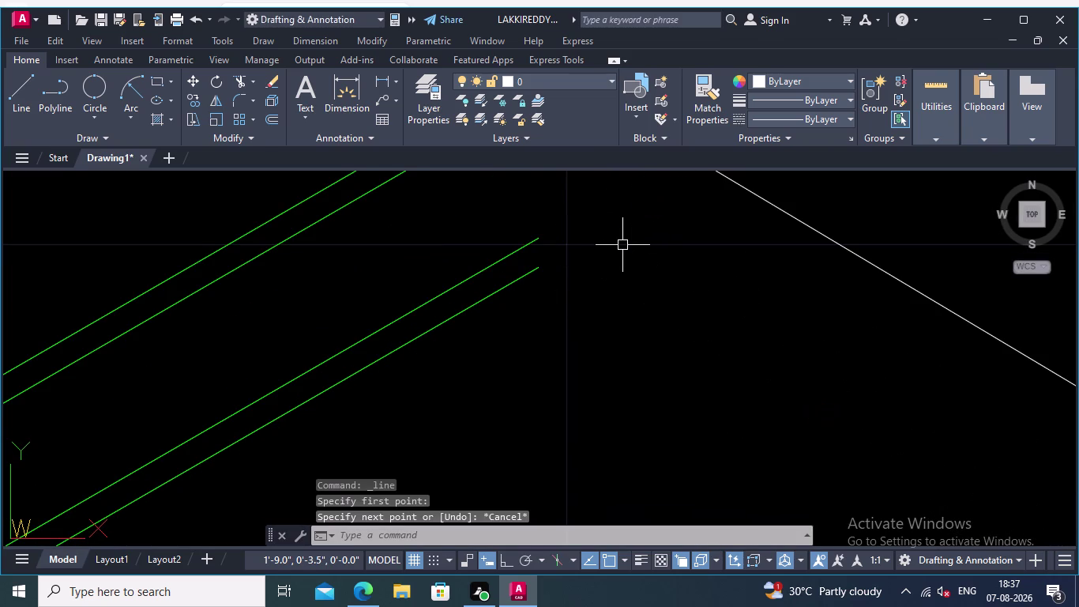
scroll(down, 3)
middle_click(657, 274)
scroll(up, 3)
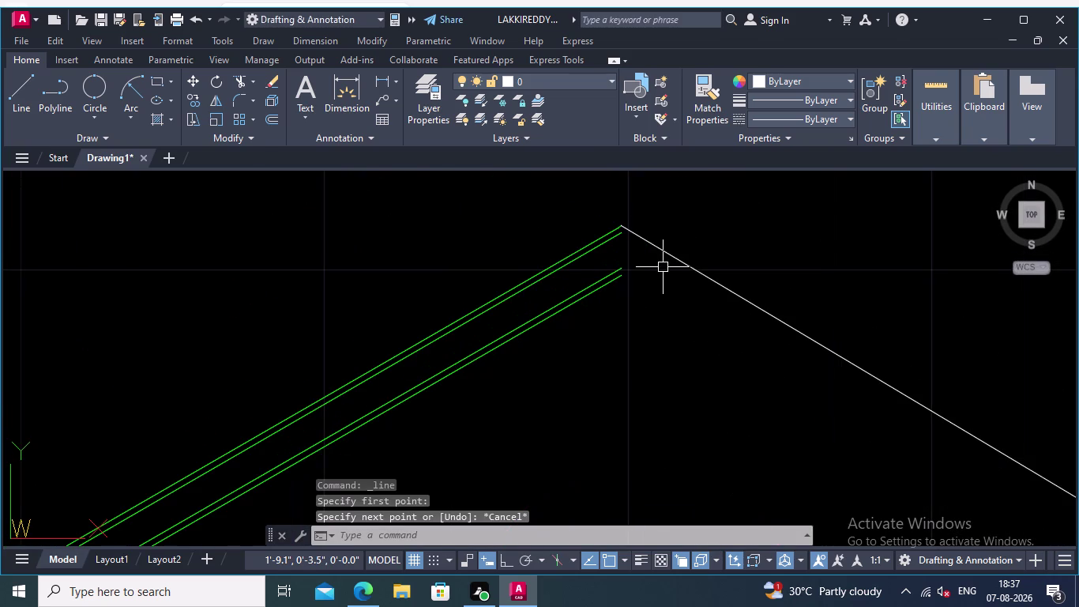
scroll(up, 3)
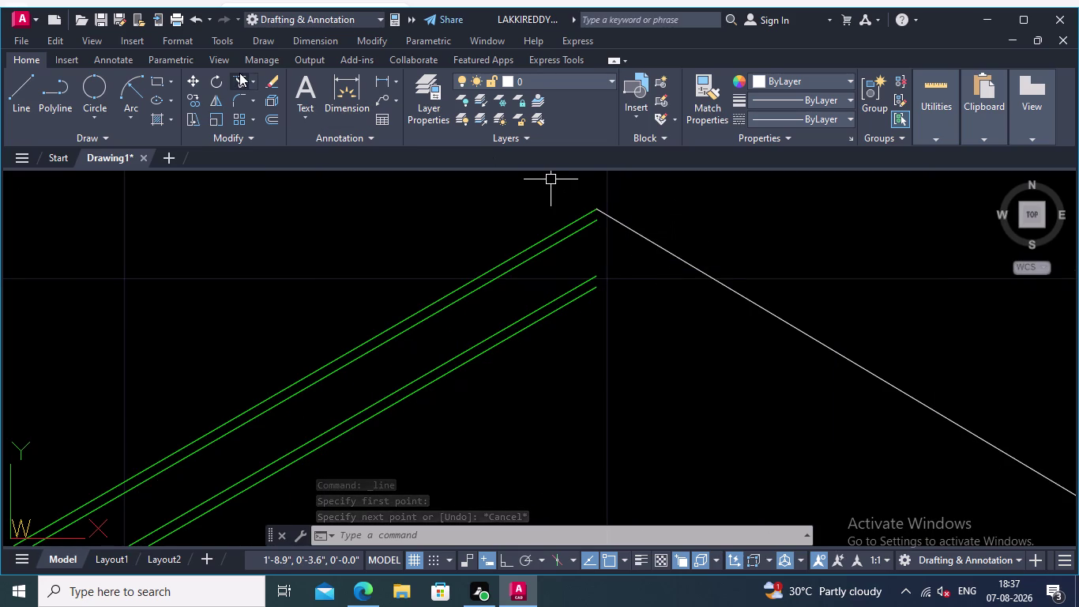
click(274, 114)
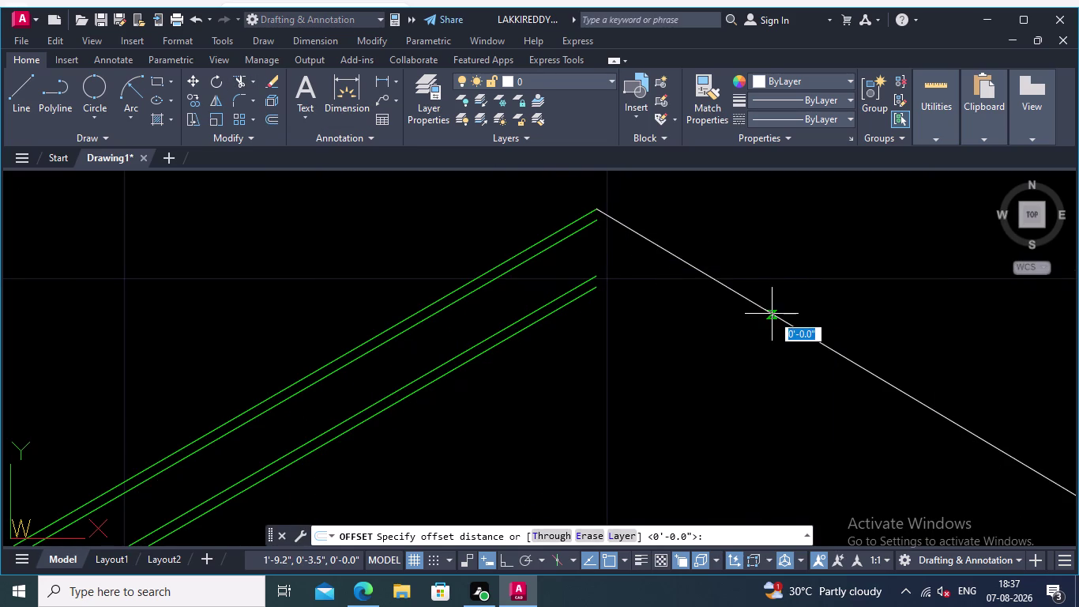
Offset the right roof line 0.01 to make a parallel copy just below it.
click(773, 313)
text(0.01.)
key(Return)
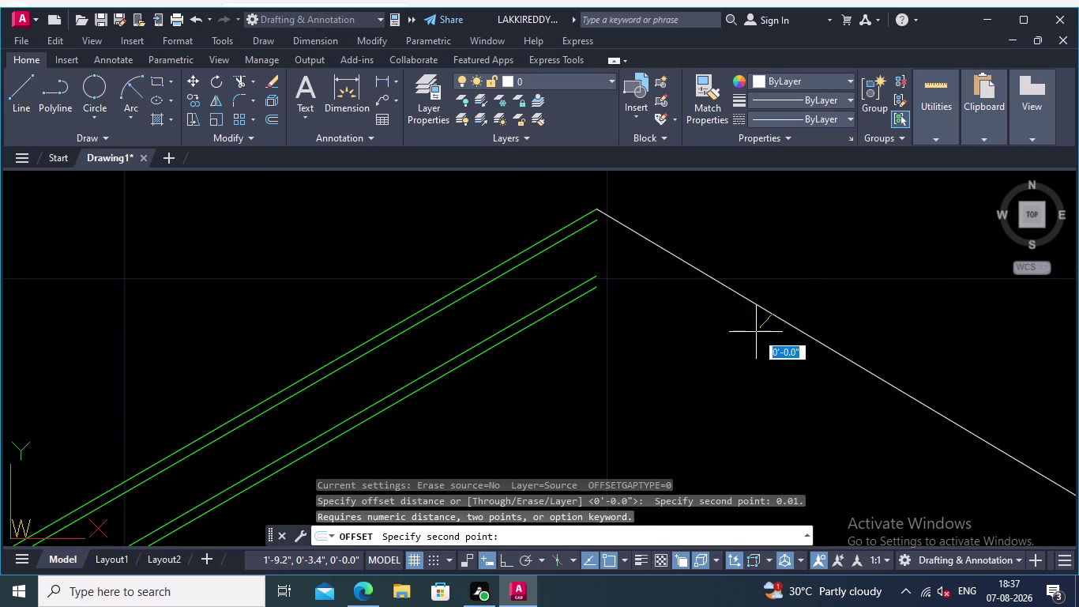
key(Return)
click(792, 328)
click(769, 361)
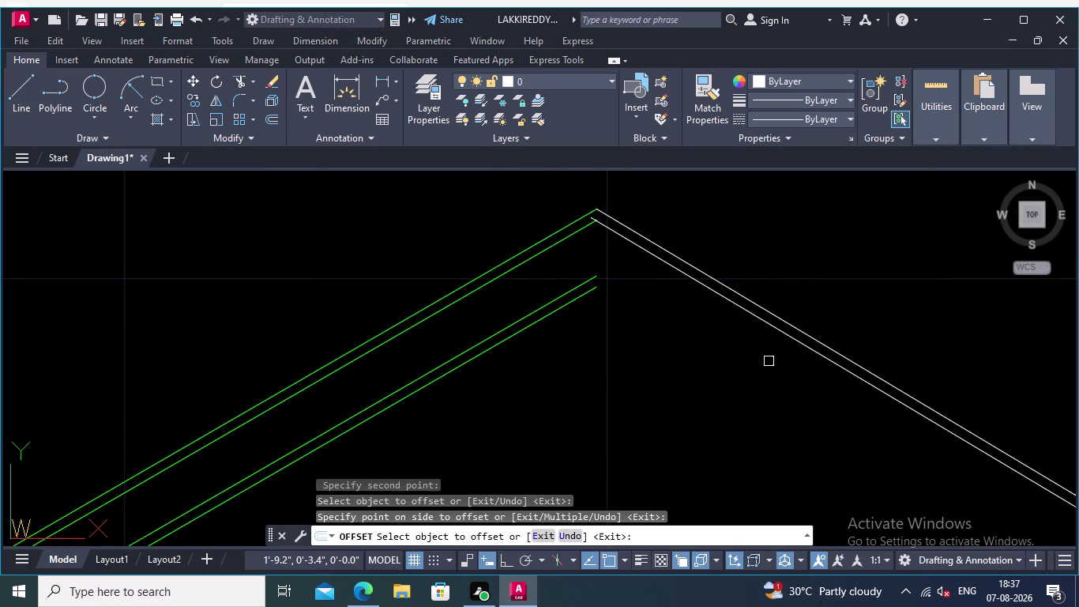
middle_drag(822, 317, 860, 288)
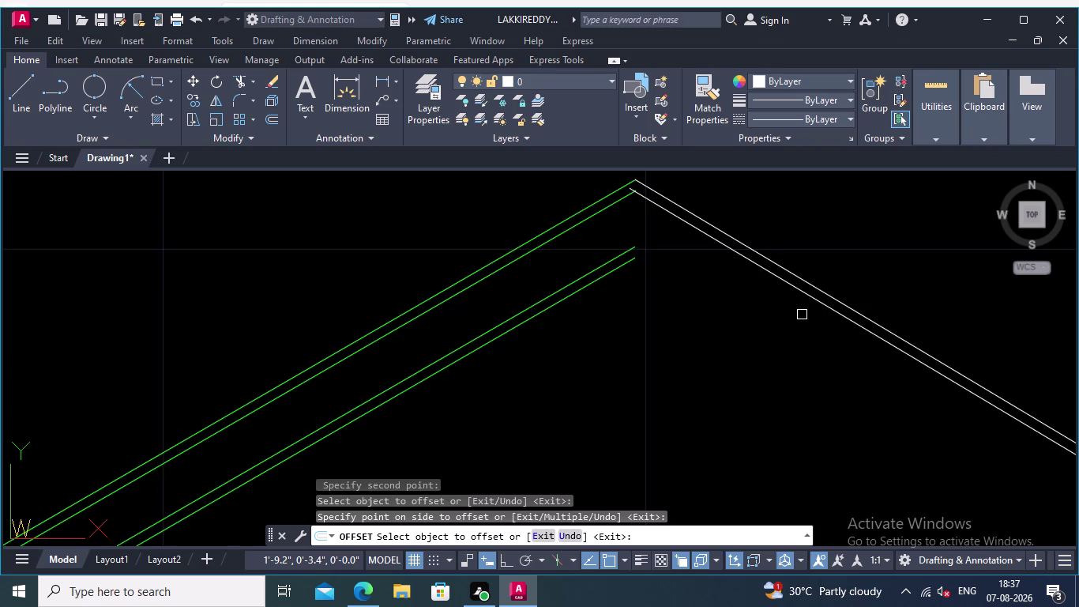
Offset the inner right roof line 0.05 further below the roof.
key(Return)
key(Return)
text(0.05)
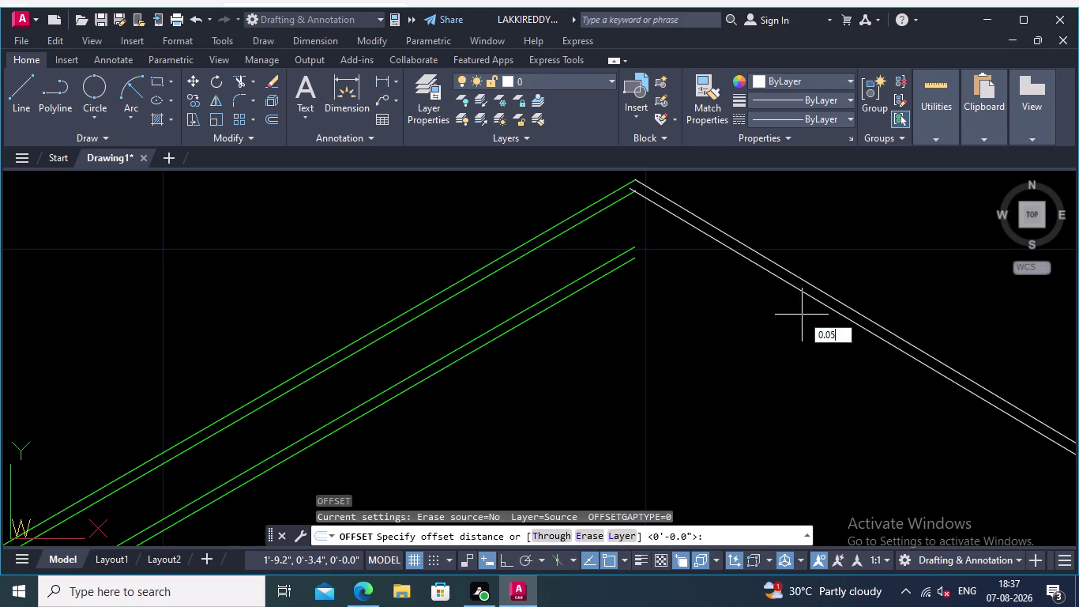
key(Return)
click(818, 305)
click(791, 343)
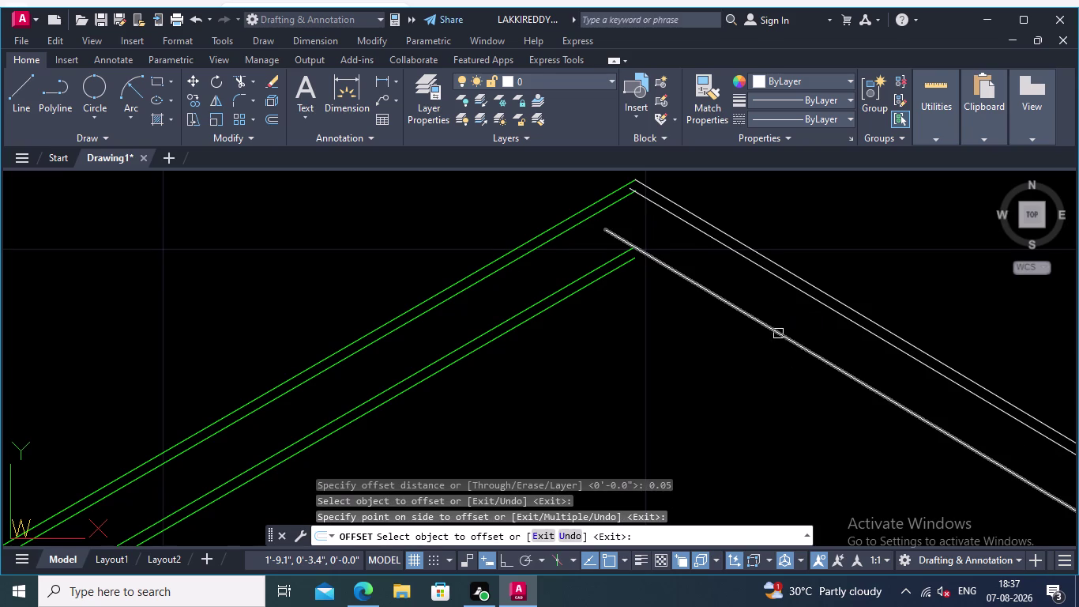
middle_drag(779, 326, 814, 286)
key(0)
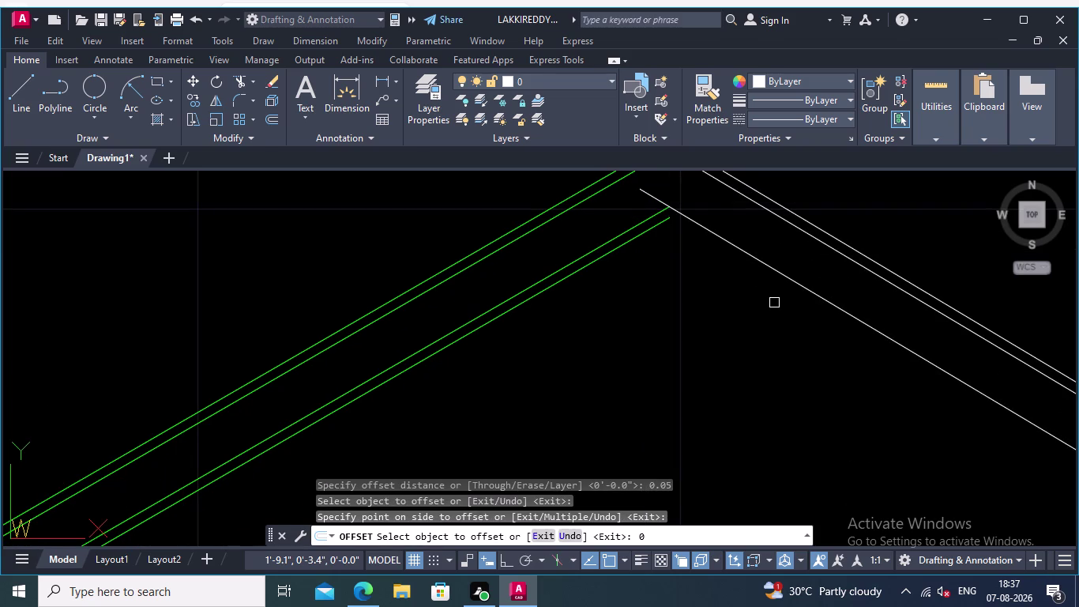
key(Return)
key(Escape)
key(grave)
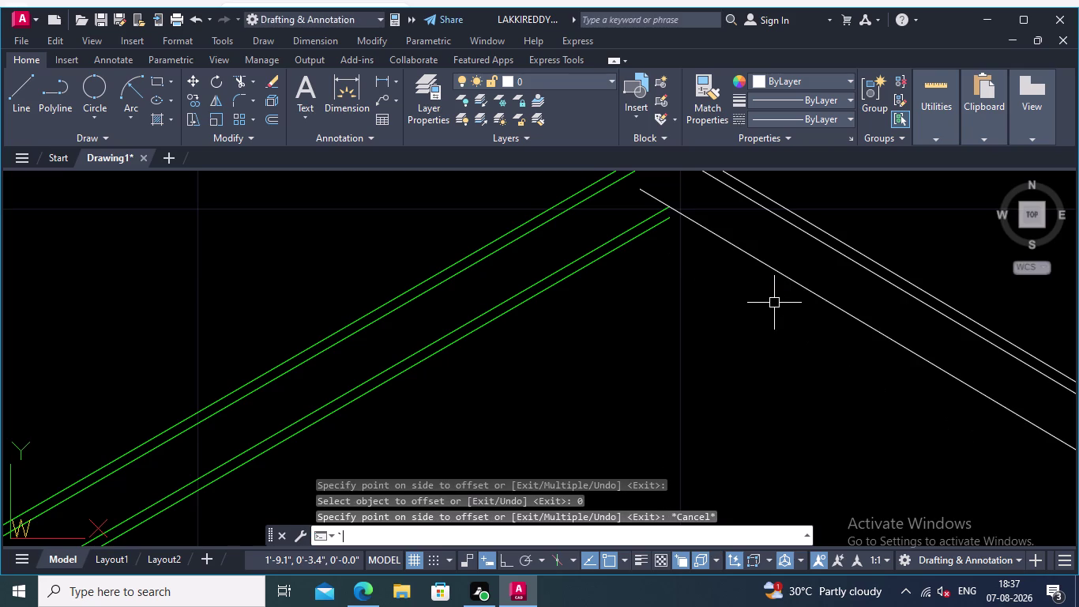
text(0.05)
key(BackSpace)
key(Return)
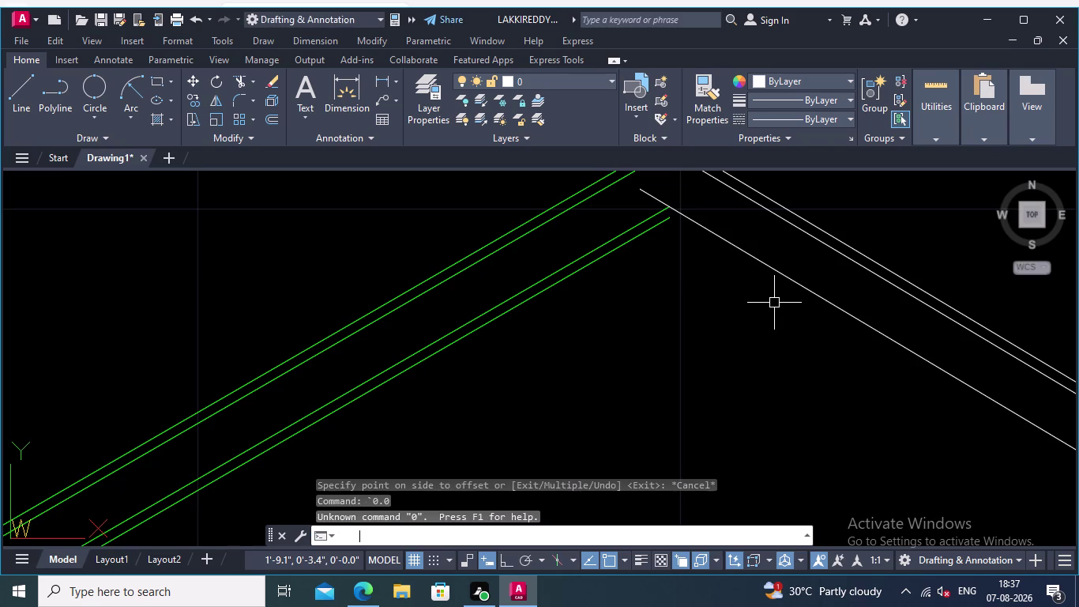
Offset the lower right roof line 0.01 to give it a parallel partner.
key(Return)
text(0.01)
key(Return)
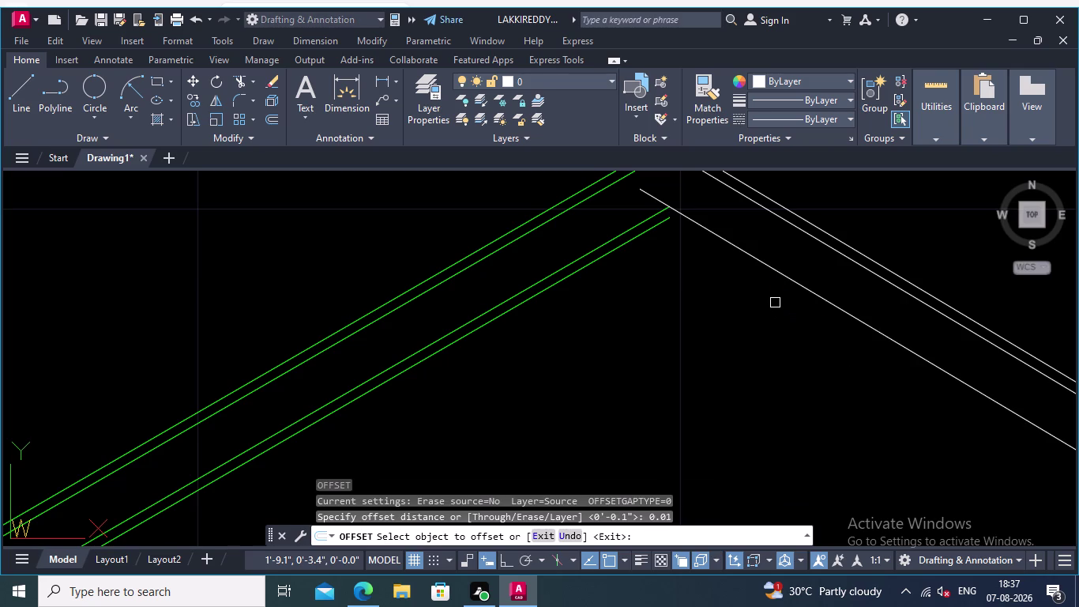
click(807, 288)
click(786, 308)
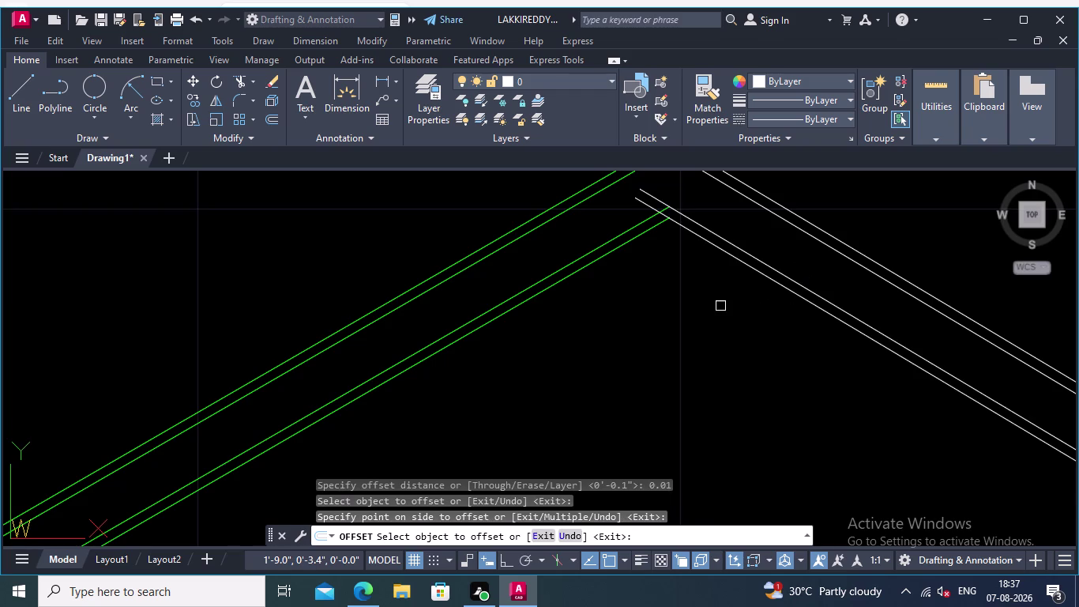
scroll(down, 3)
middle_drag(721, 306, 698, 358)
key(Return)
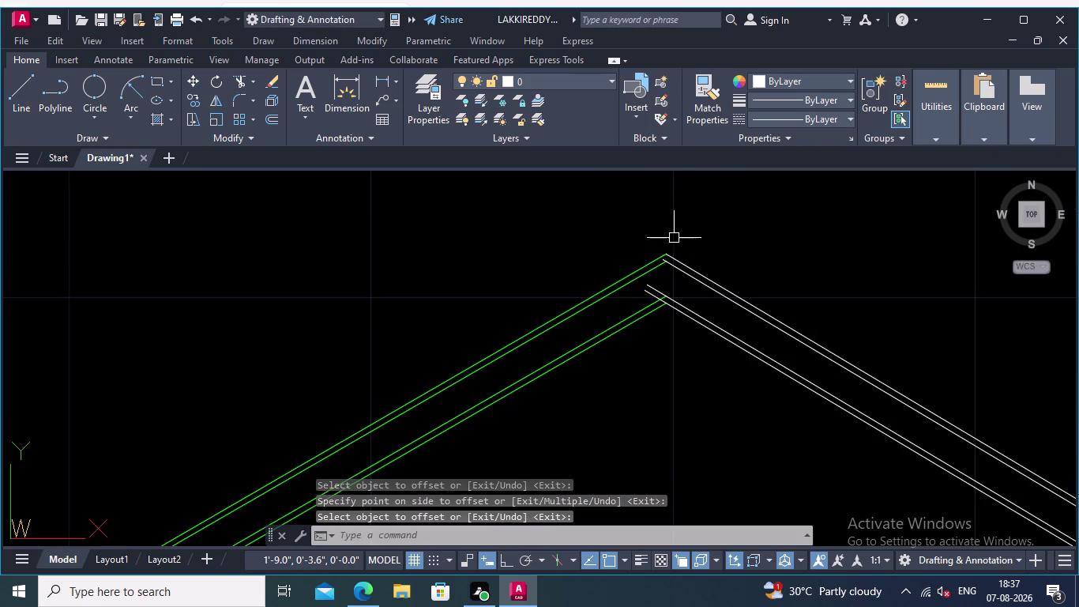
text(tr)
key(Return)
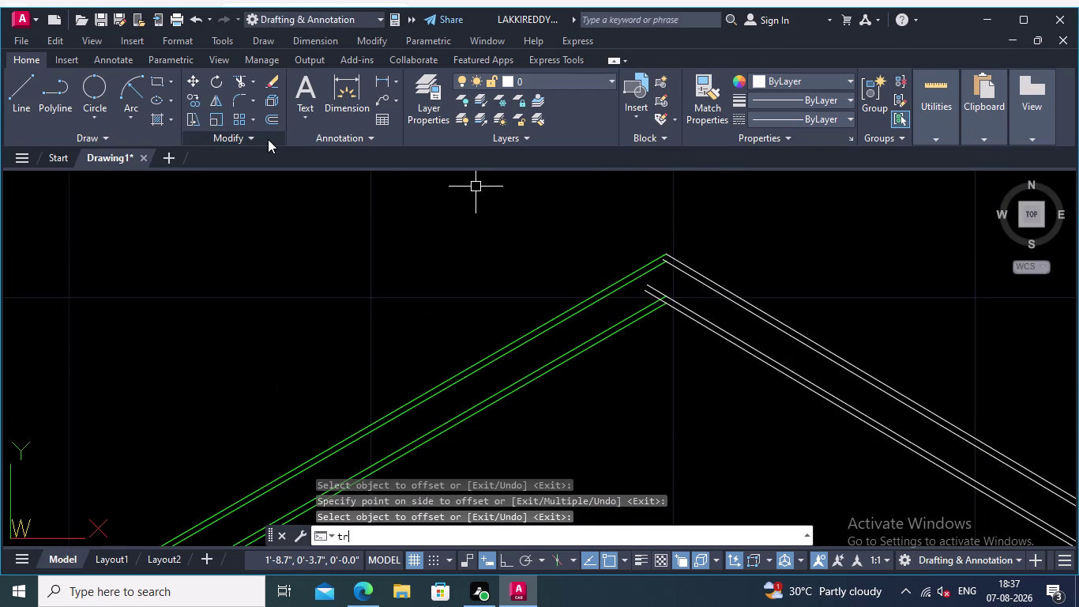
Trim the overlapping roof line ends where the slopes cross at the ridge.
scroll(up, 3)
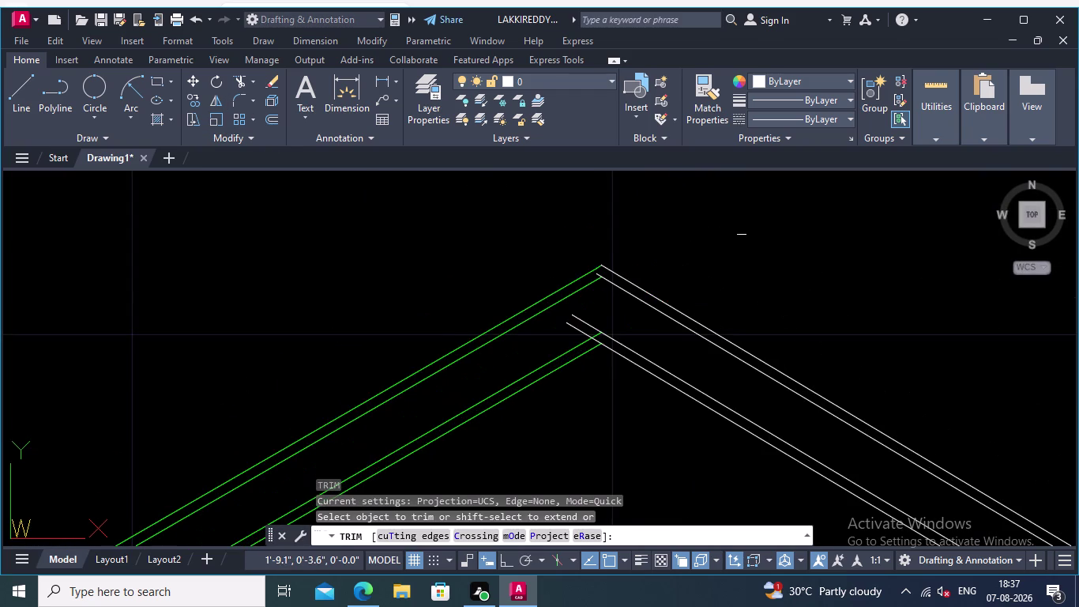
scroll(up, 3)
scroll(up, 3)
scroll(up, 3)
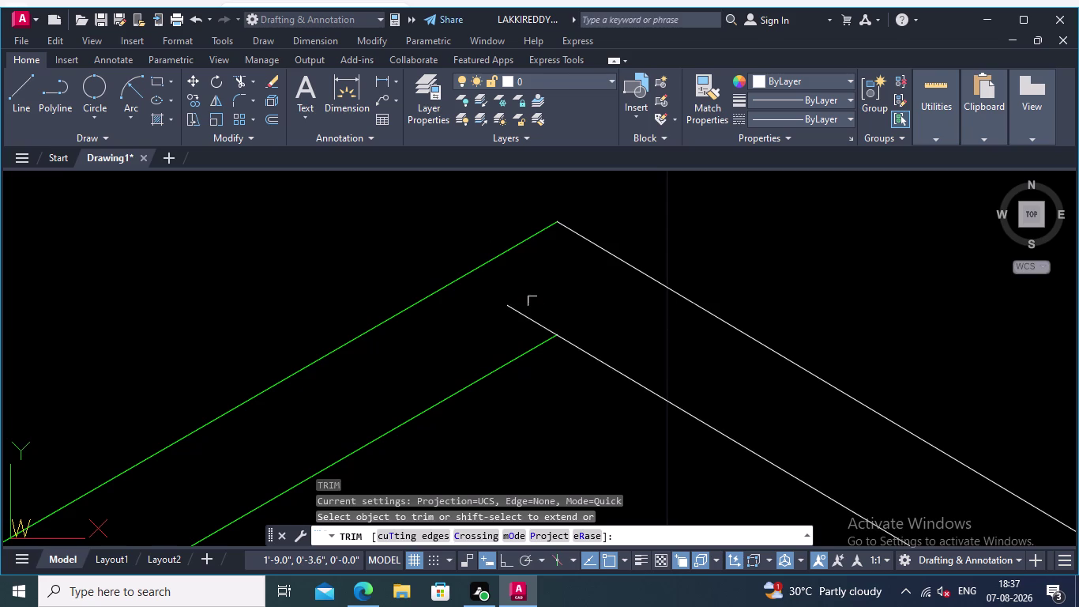
click(540, 296)
click(512, 313)
scroll(down, 3)
middle_drag(748, 276, 1078, 83)
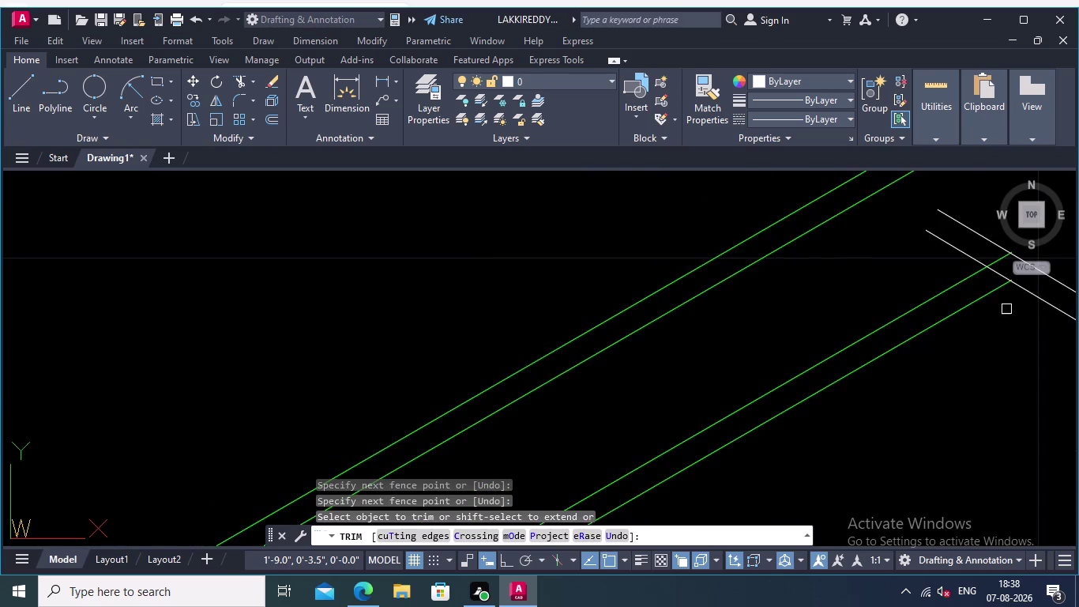
middle_drag(829, 265, 530, 291)
click(732, 236)
click(601, 278)
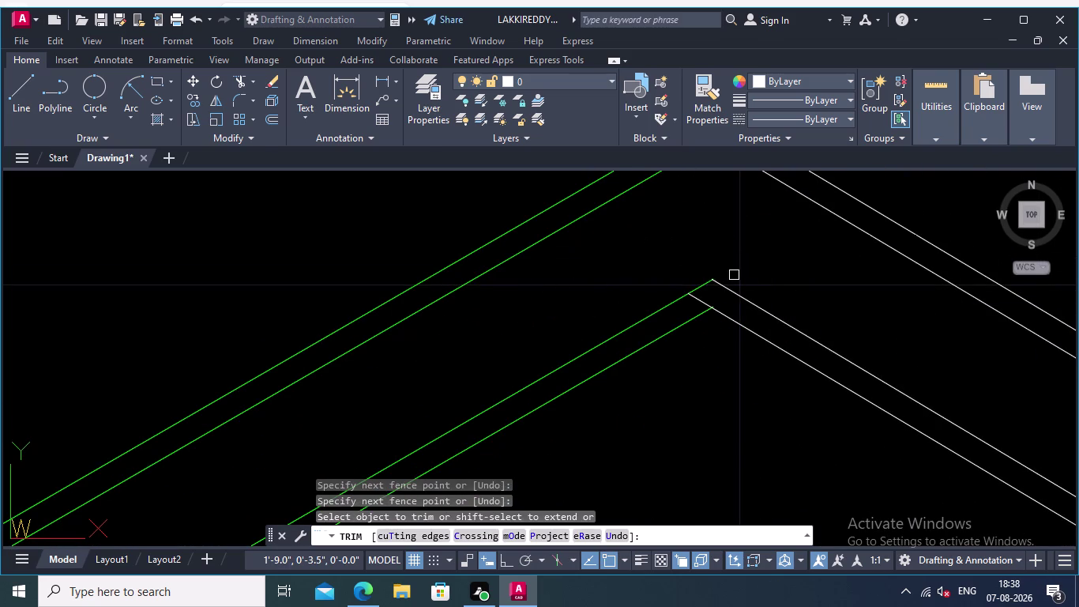
Fence-trim the remaining crossing ends and leftover lines past the apex.
scroll(up, 3)
click(713, 283)
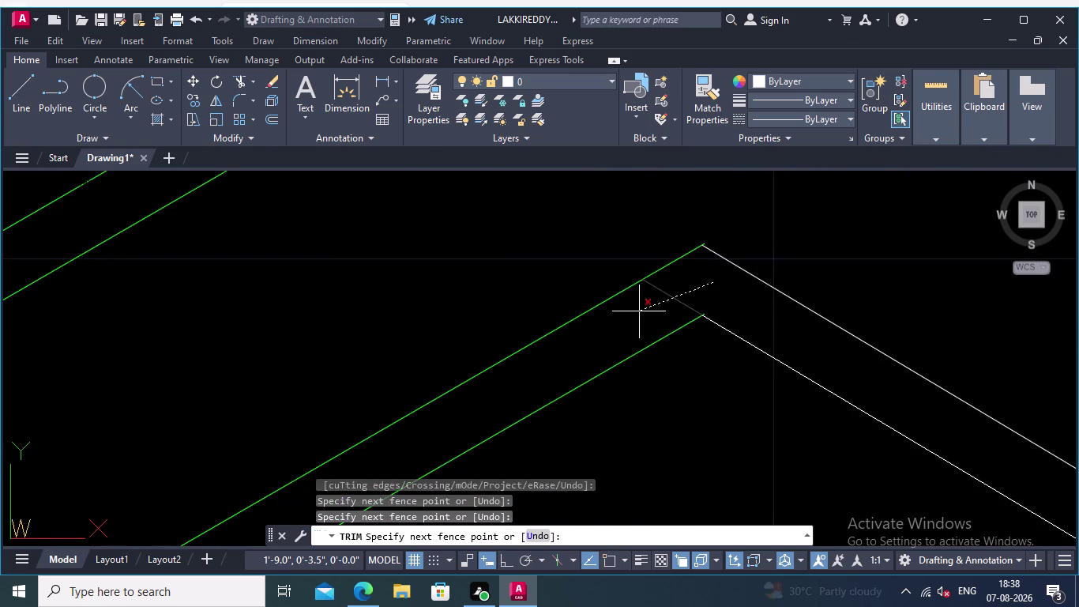
click(639, 311)
scroll(up, 3)
scroll(up, 3)
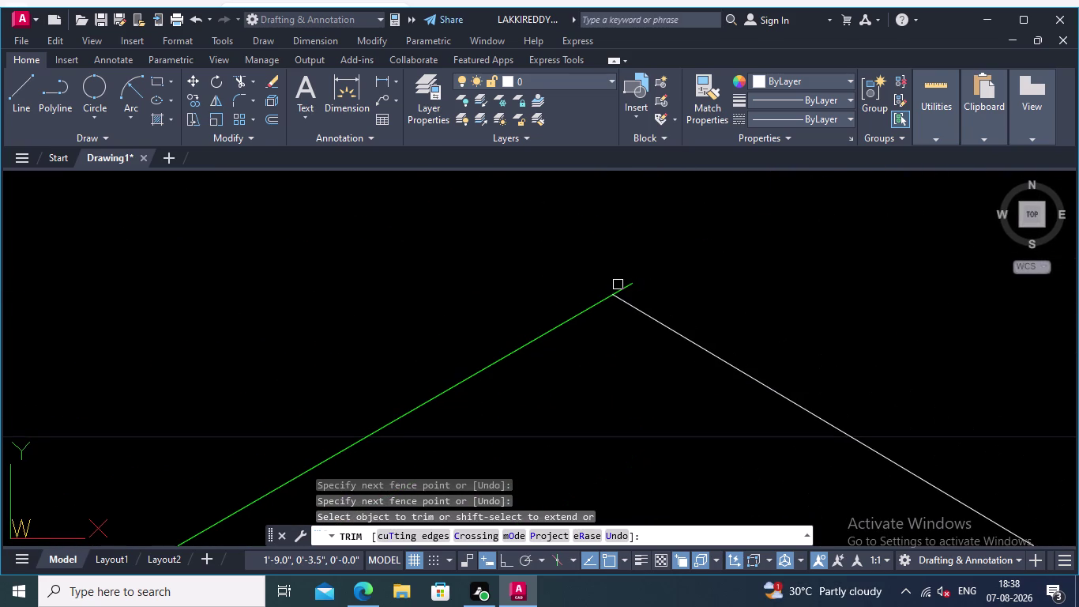
click(619, 288)
scroll(down, 3)
middle_drag(669, 278, 865, 177)
scroll(up, 3)
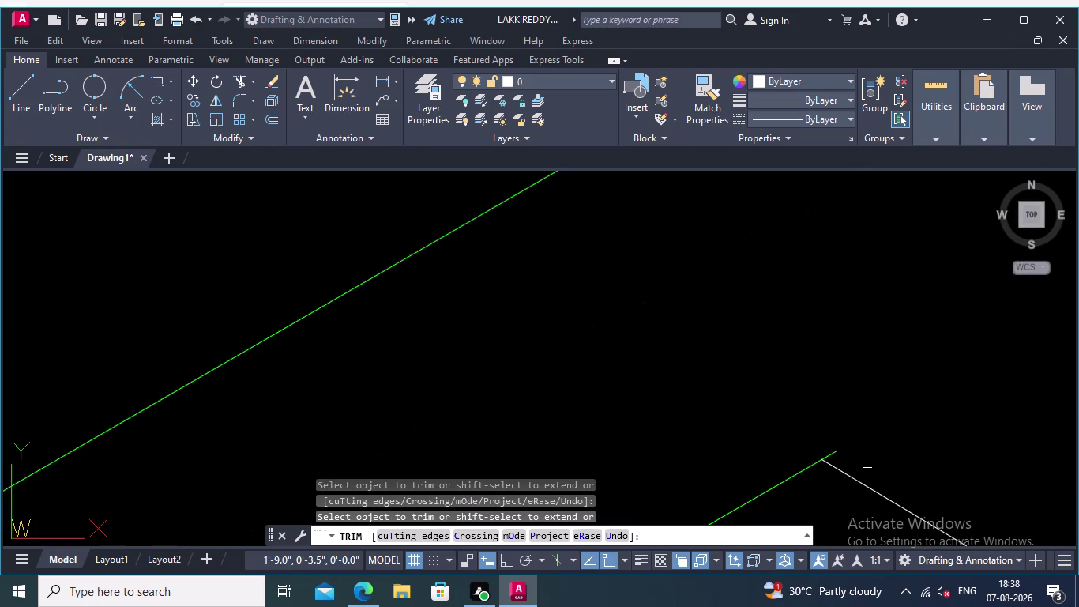
click(838, 450)
Trim the crossing roof line ends at the right eave post.
scroll(down, 3)
scroll(down, 3)
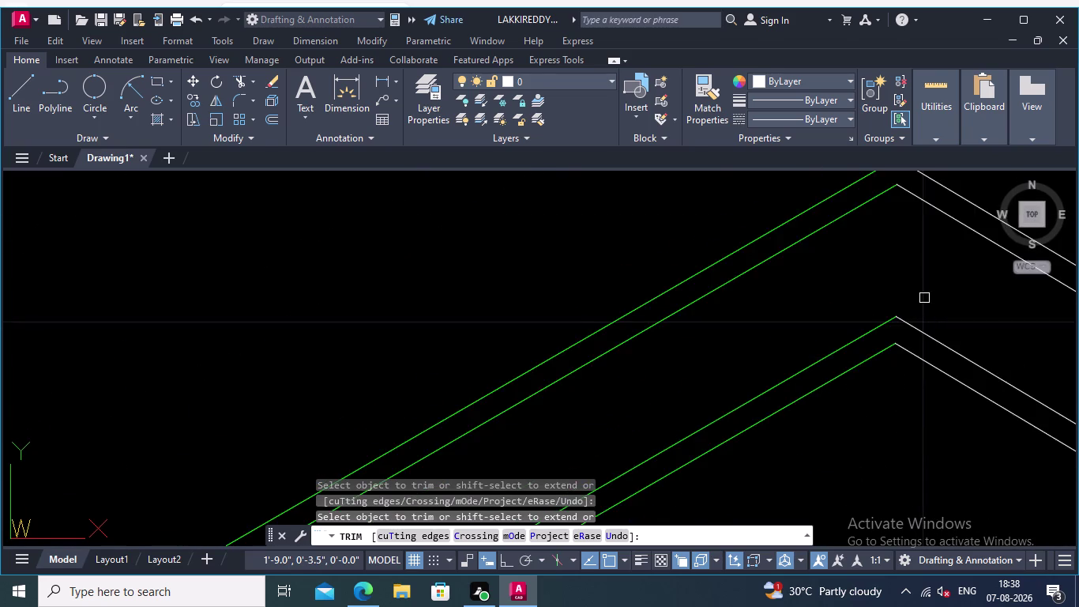
middle_drag(925, 298, 620, 397)
middle_drag(826, 324, 679, 171)
scroll(down, 3)
middle_drag(1027, 343, 496, 110)
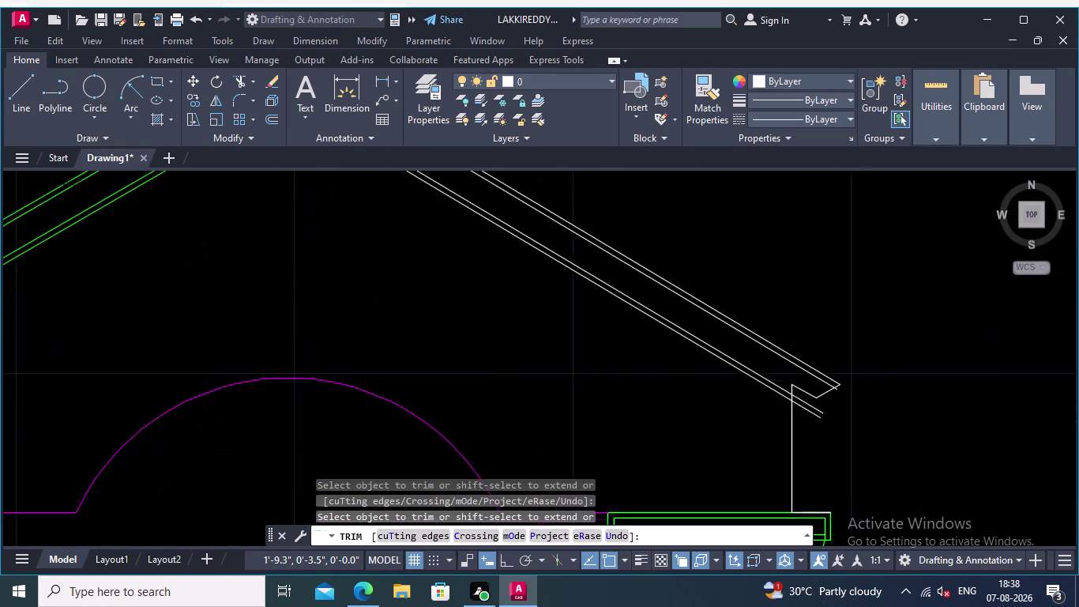
middle_drag(496, 110, 478, 99)
scroll(down, 3)
scroll(up, 3)
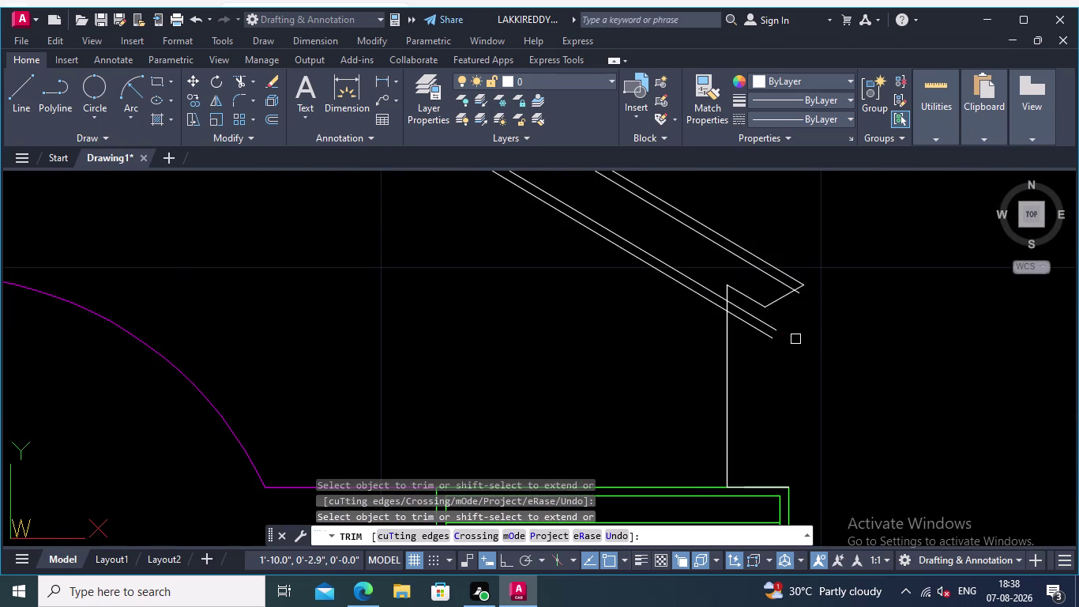
middle_drag(804, 327, 827, 383)
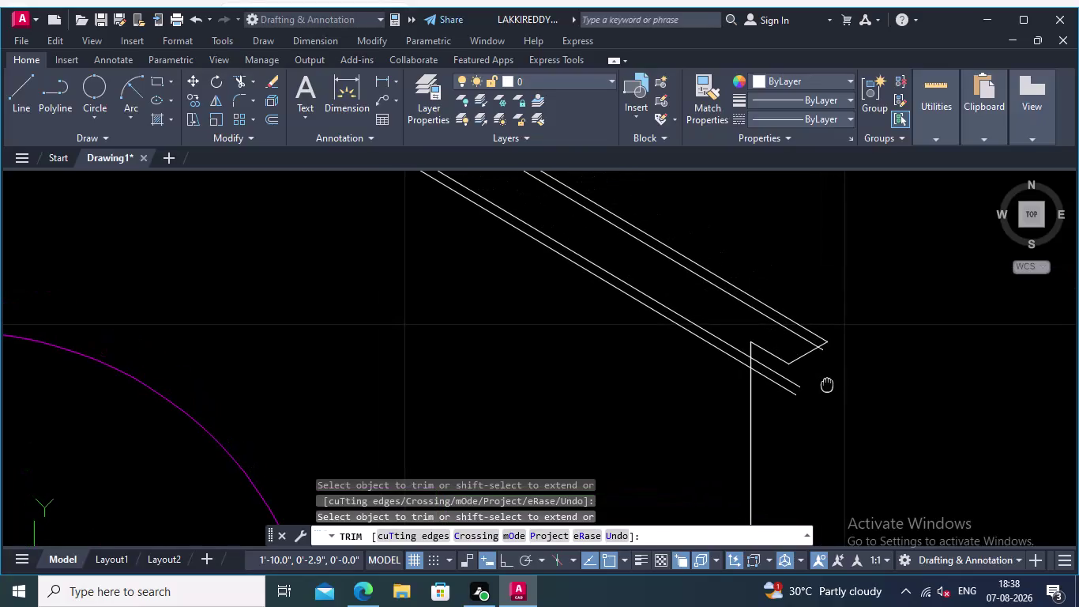
middle_drag(827, 383, 828, 384)
scroll(down, 3)
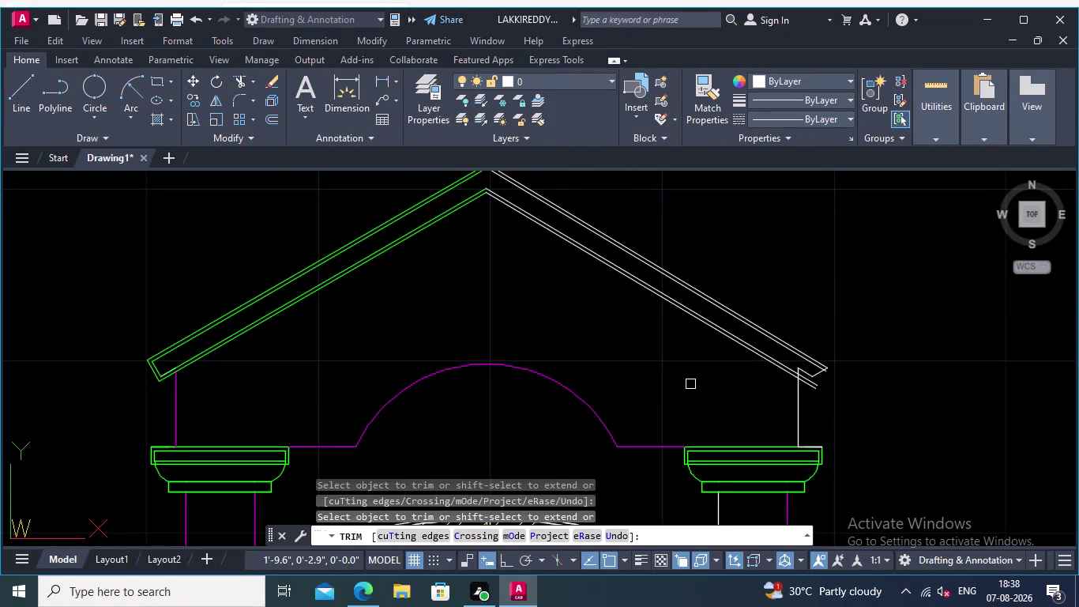
middle_drag(698, 370, 746, 392)
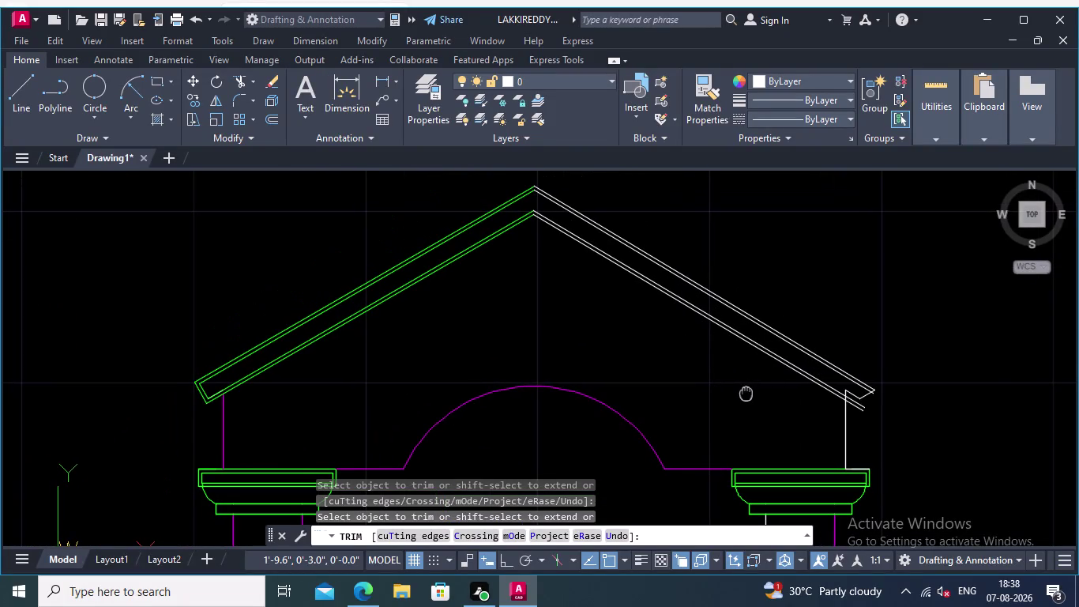
middle_drag(746, 392, 752, 393)
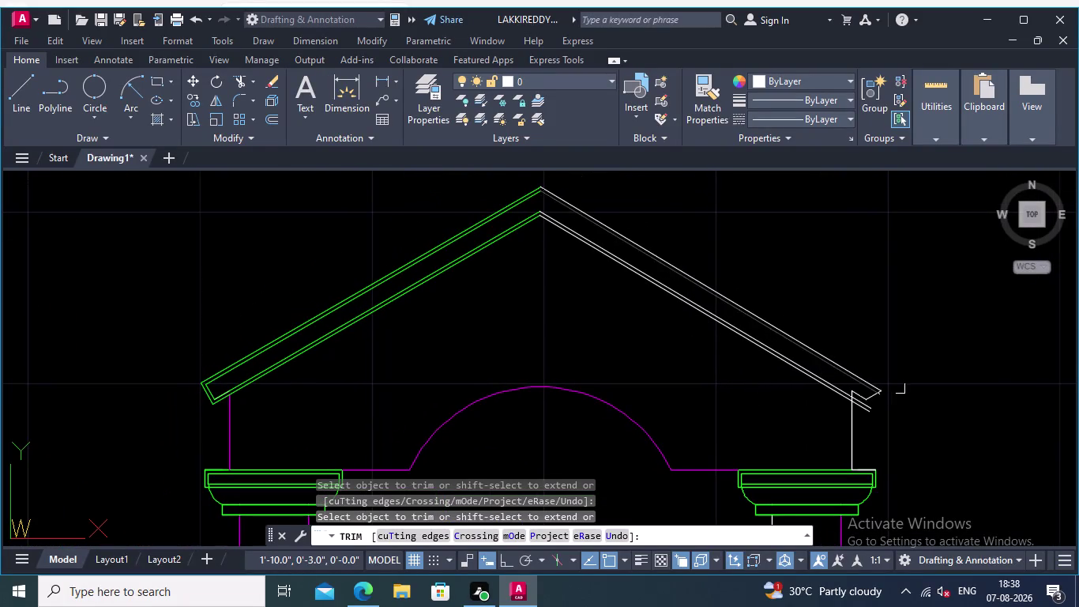
scroll(up, 3)
scroll(up, 3)
click(825, 392)
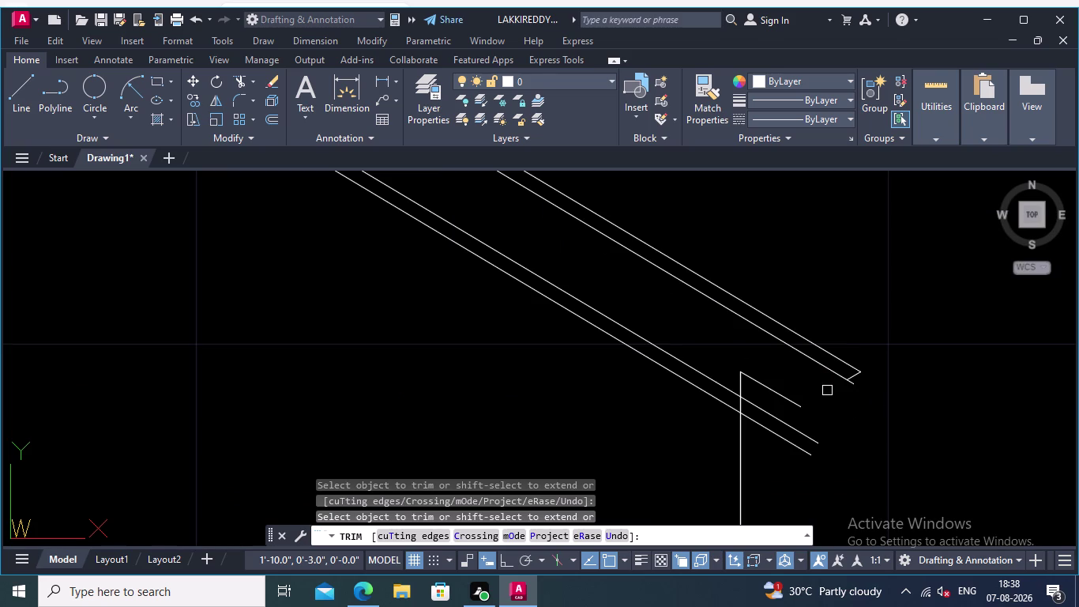
scroll(up, 3)
click(841, 378)
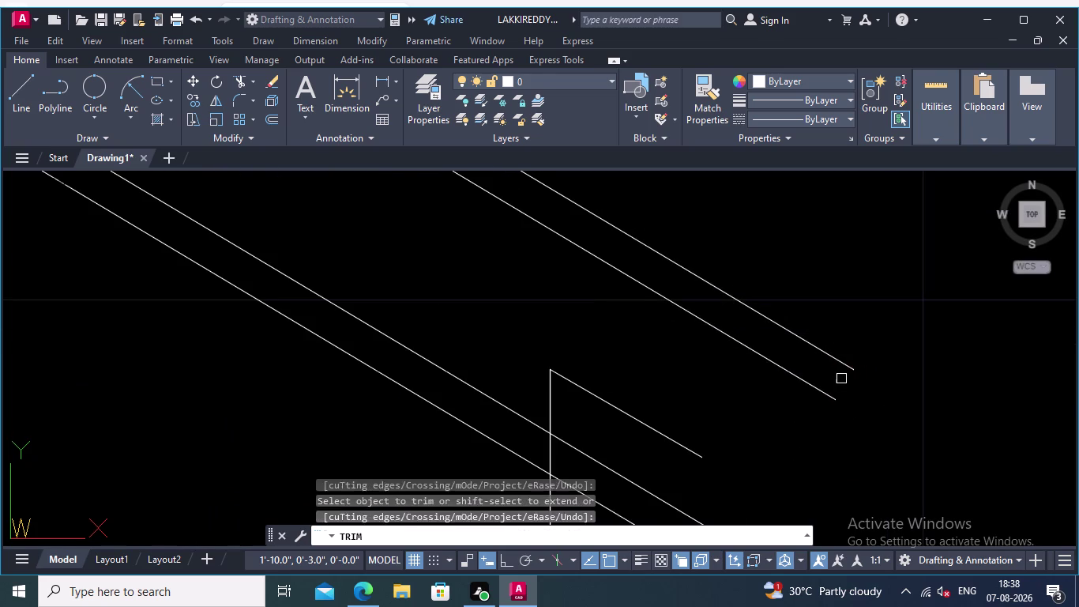
scroll(down, 3)
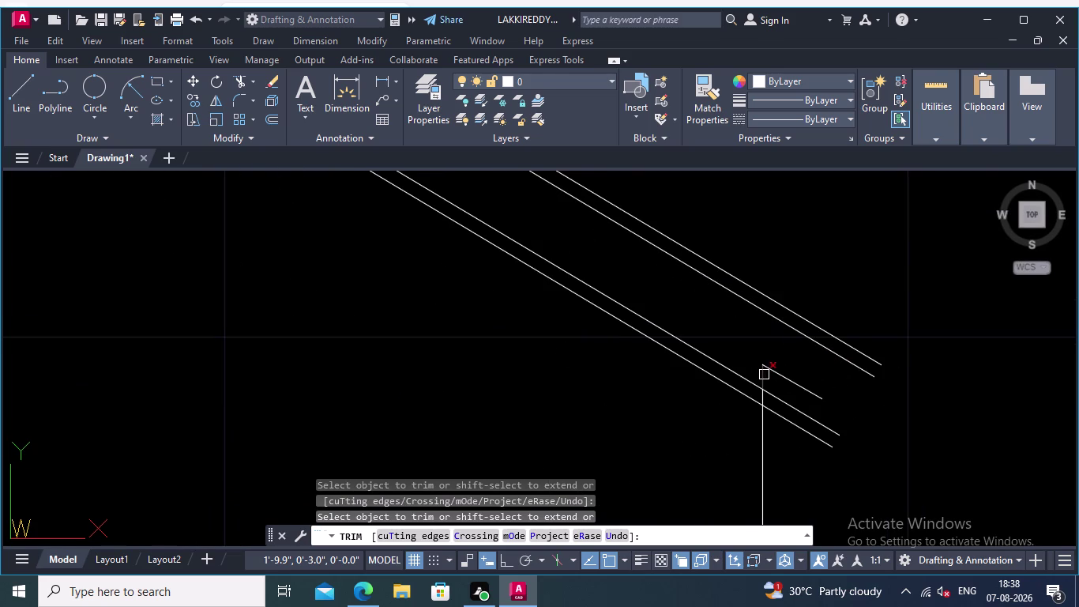
scroll(up, 3)
click(744, 371)
click(793, 375)
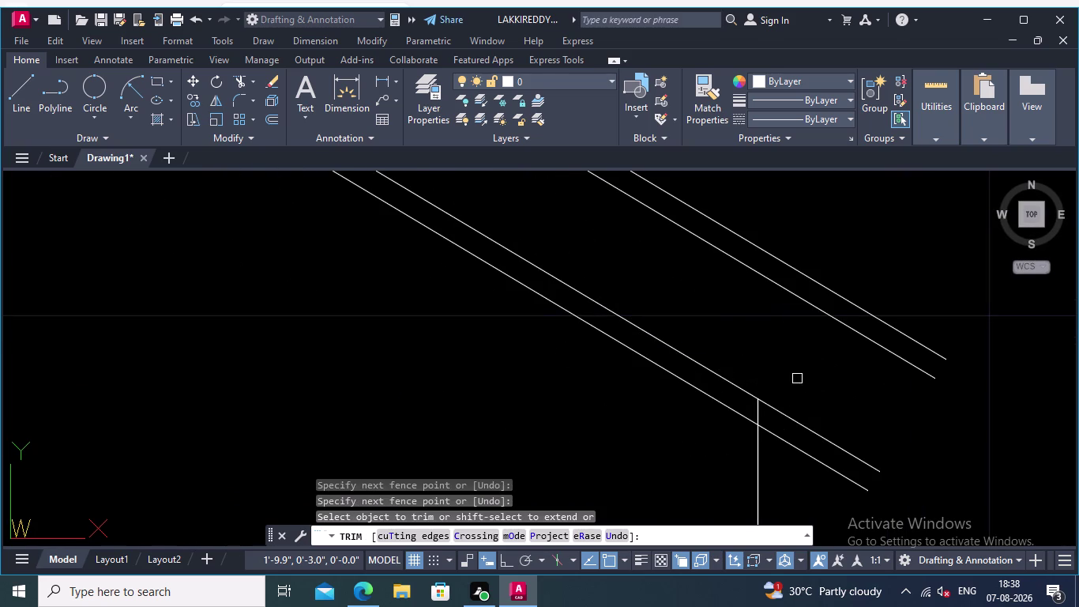
scroll(down, 3)
scroll(down, 3)
middle_drag(851, 427, 883, 422)
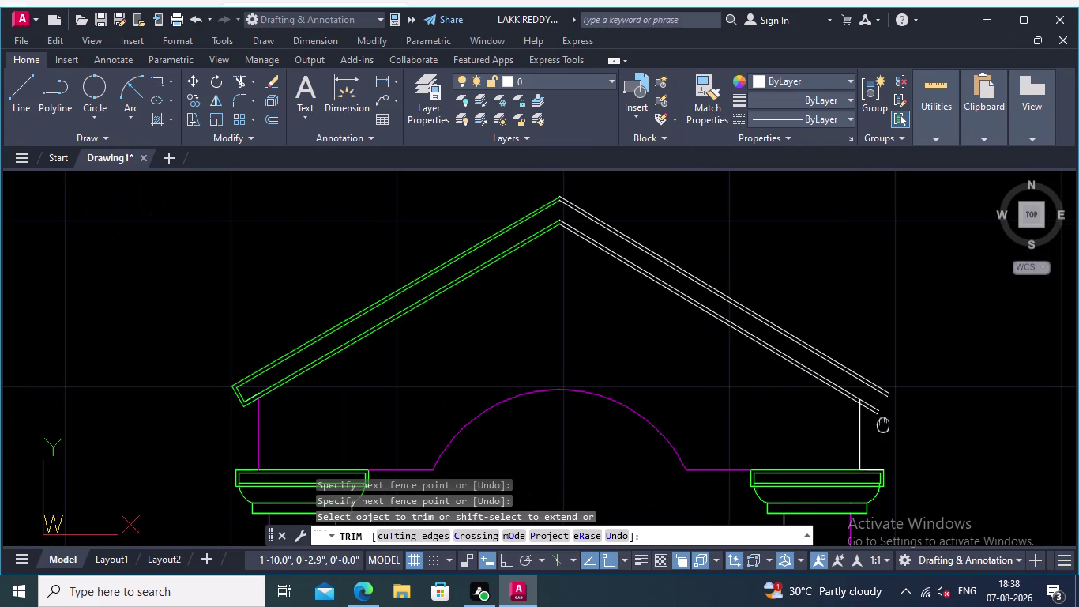
middle_drag(883, 423, 885, 422)
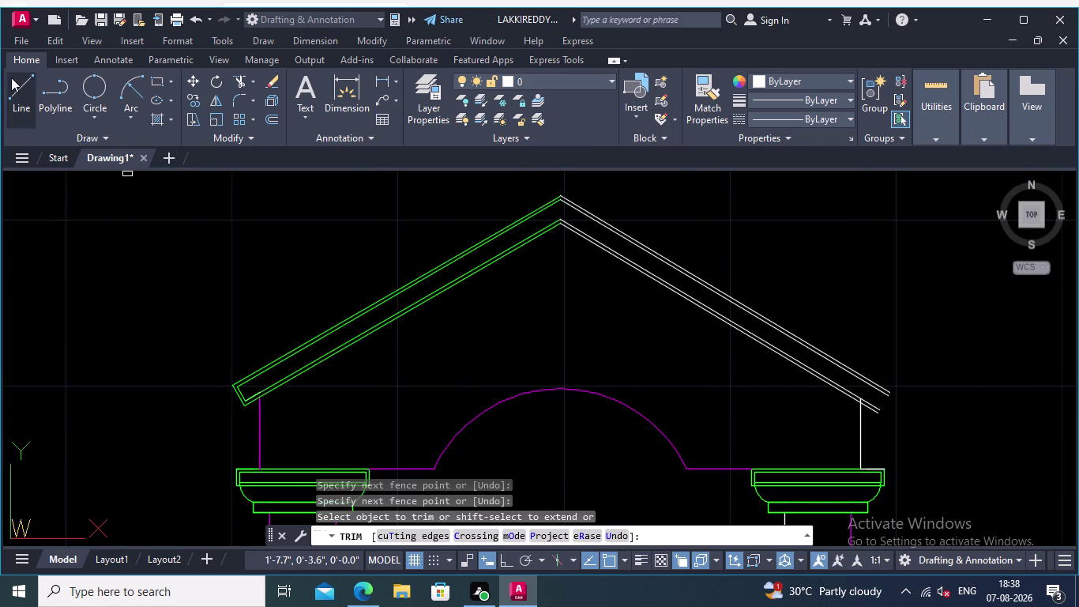
Draw an angled end cap line across the right eave roof line ends.
click(17, 79)
scroll(up, 3)
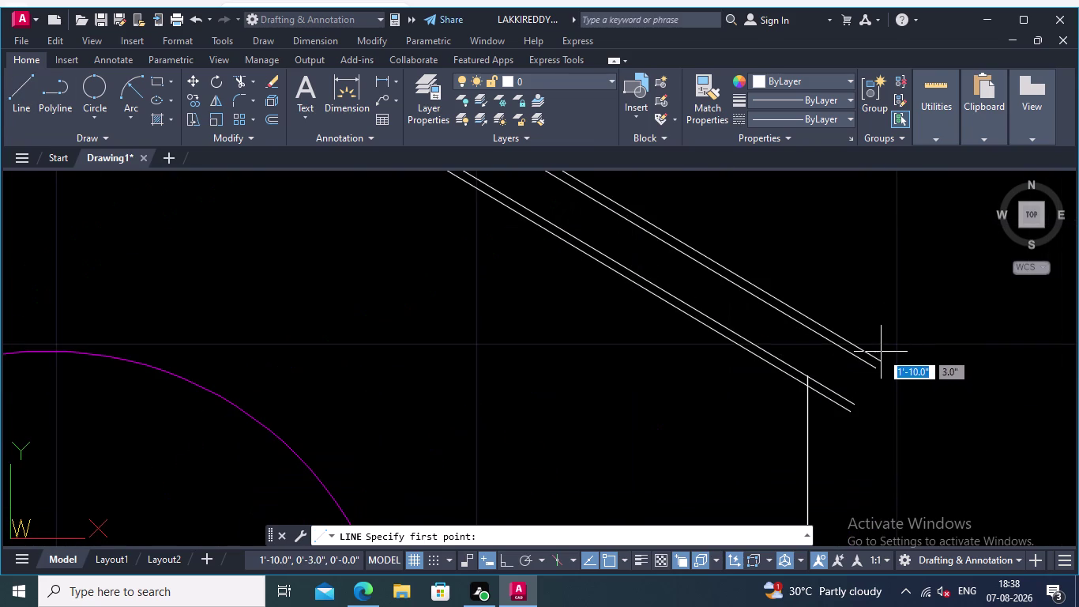
click(883, 358)
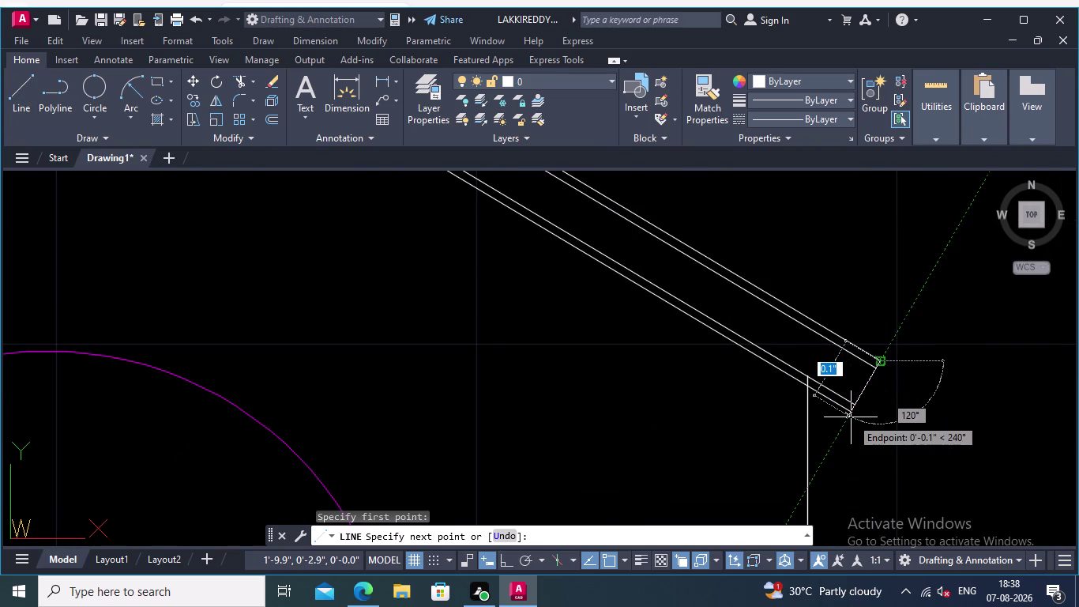
click(851, 417)
key(Return)
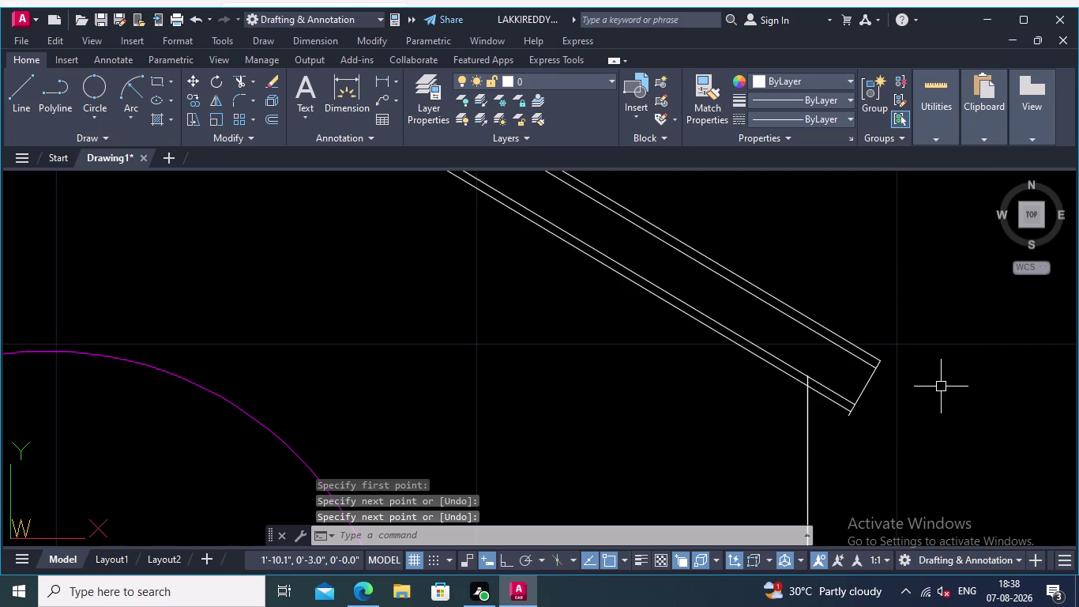
scroll(up, 3)
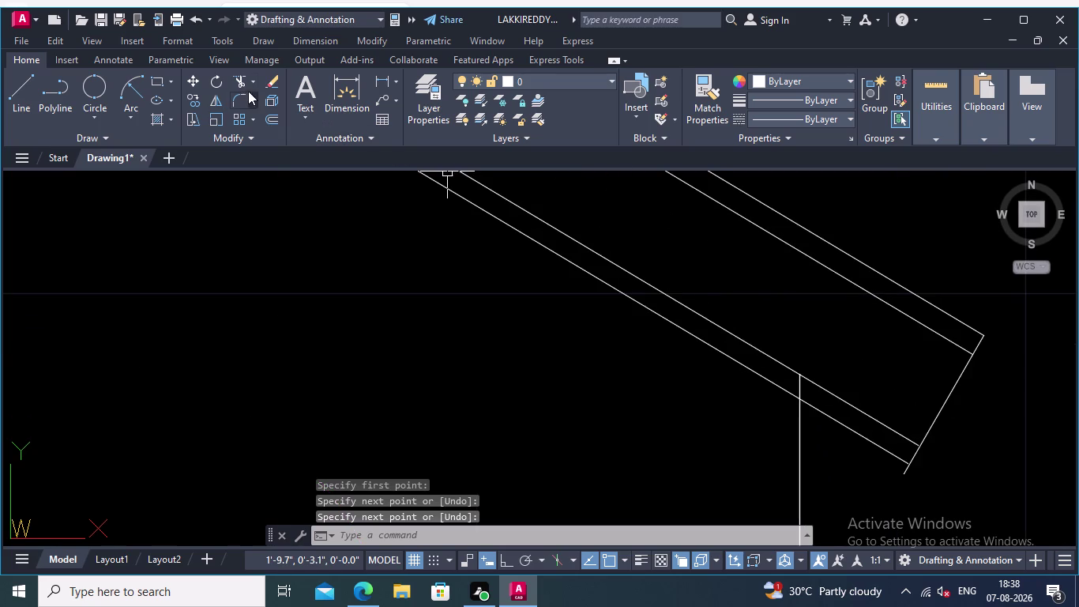
Trim the roof lines beyond the cap and extend the short one to it.
click(239, 75)
scroll(up, 3)
scroll(up, 3)
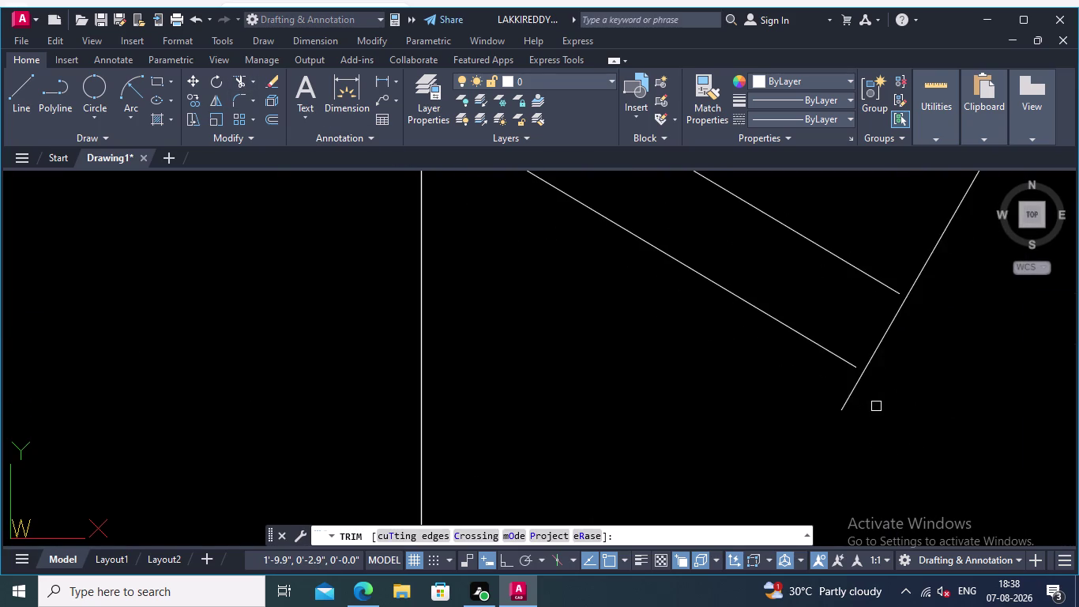
click(255, 78)
click(269, 132)
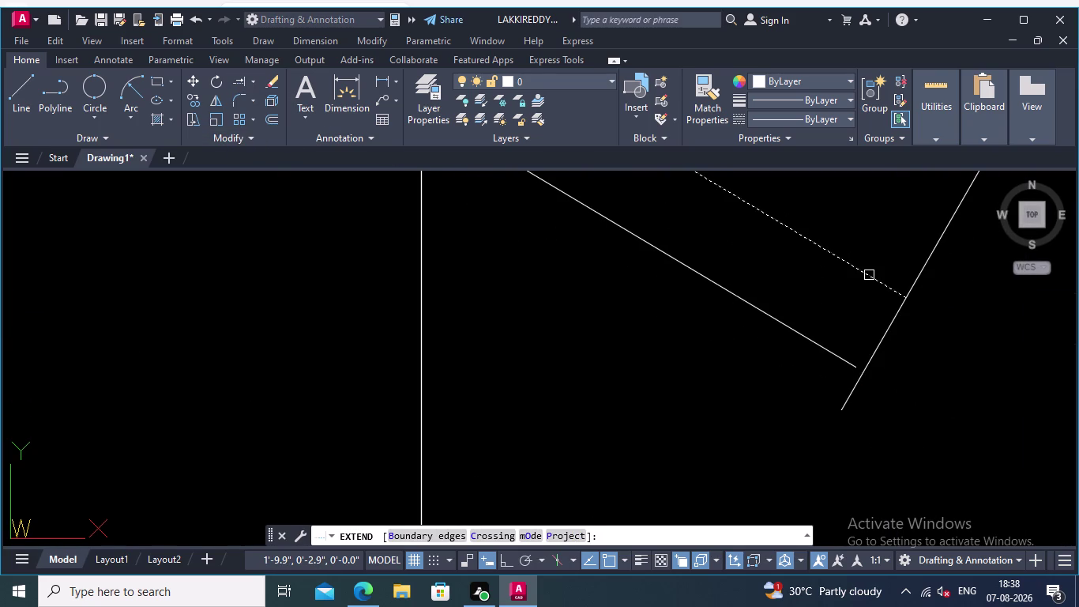
click(869, 275)
click(839, 358)
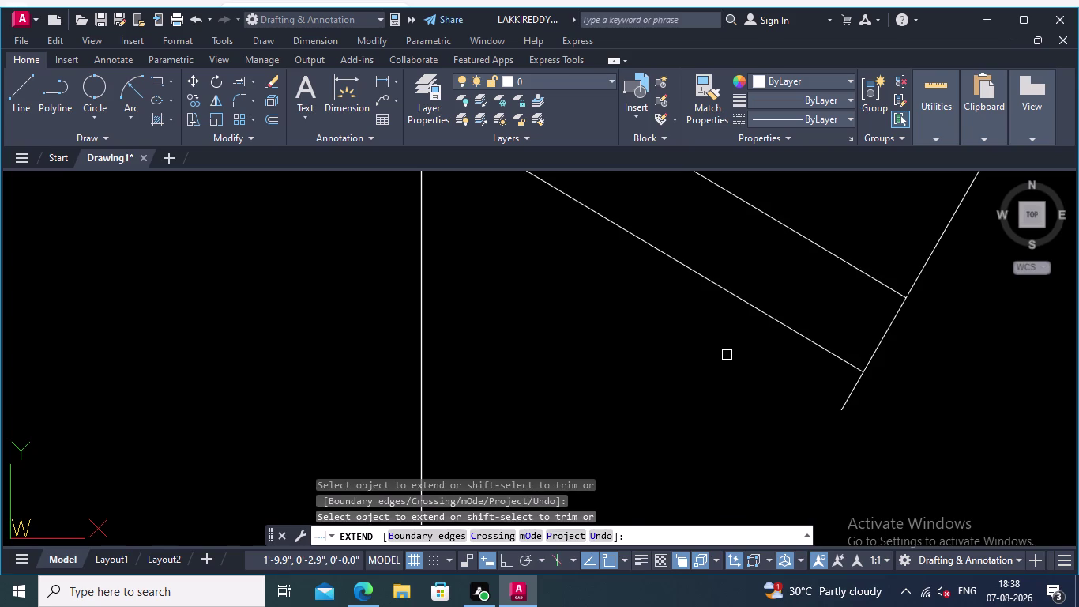
key(Return)
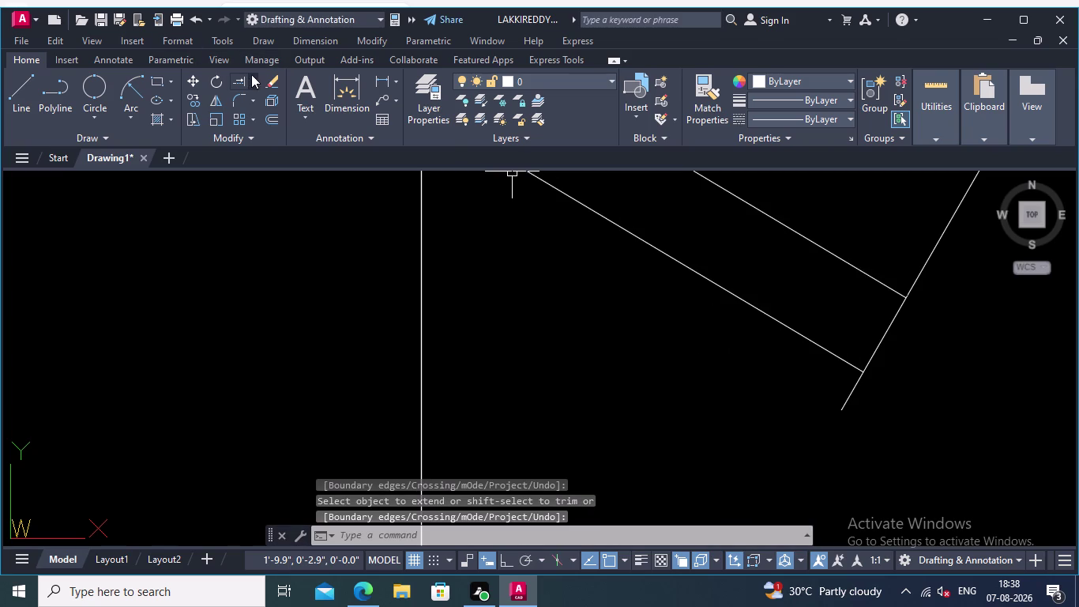
Trim the remaining overhangs and stray cap pieces at the right eave.
click(254, 75)
click(255, 104)
drag(911, 408, 882, 407)
click(830, 405)
scroll(down, 3)
middle_drag(826, 427, 836, 444)
scroll(up, 3)
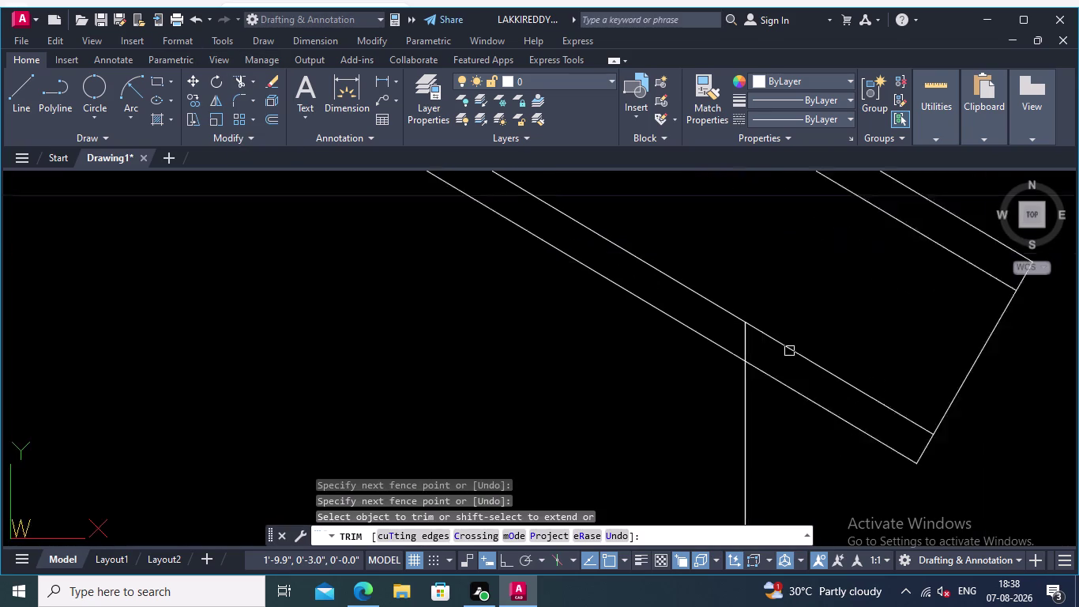
scroll(up, 3)
click(642, 312)
click(689, 350)
scroll(down, 3)
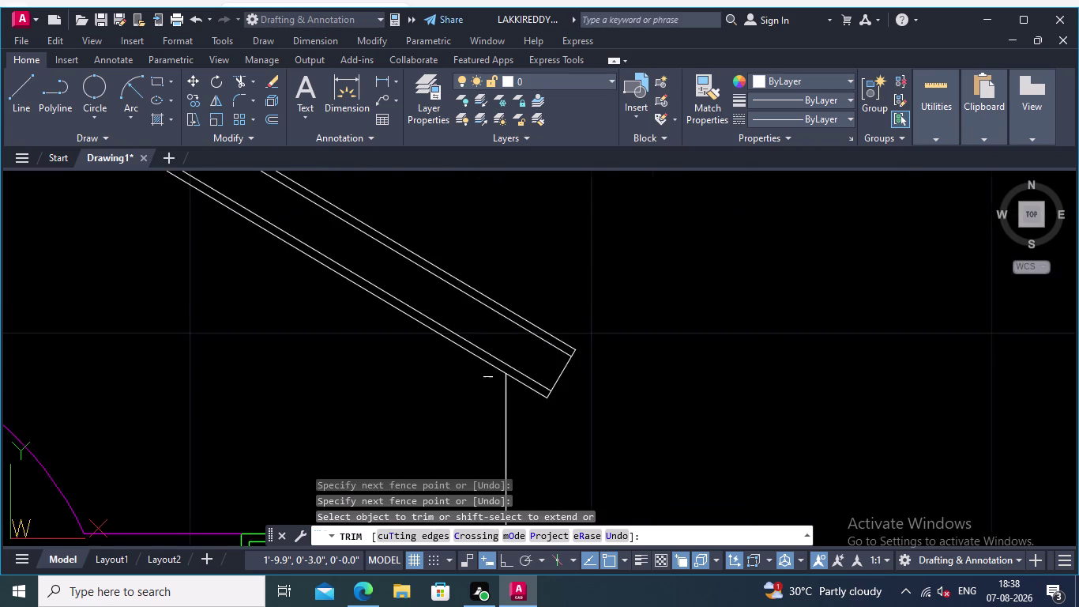
middle_drag(647, 361, 876, 324)
scroll(down, 3)
middle_drag(844, 343, 932, 335)
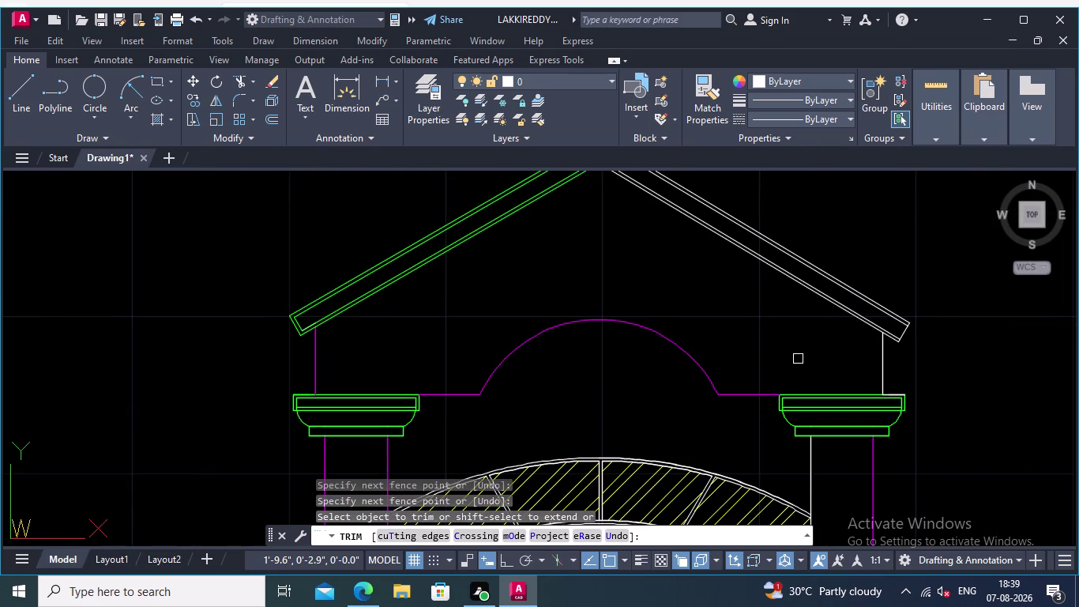
key(Return)
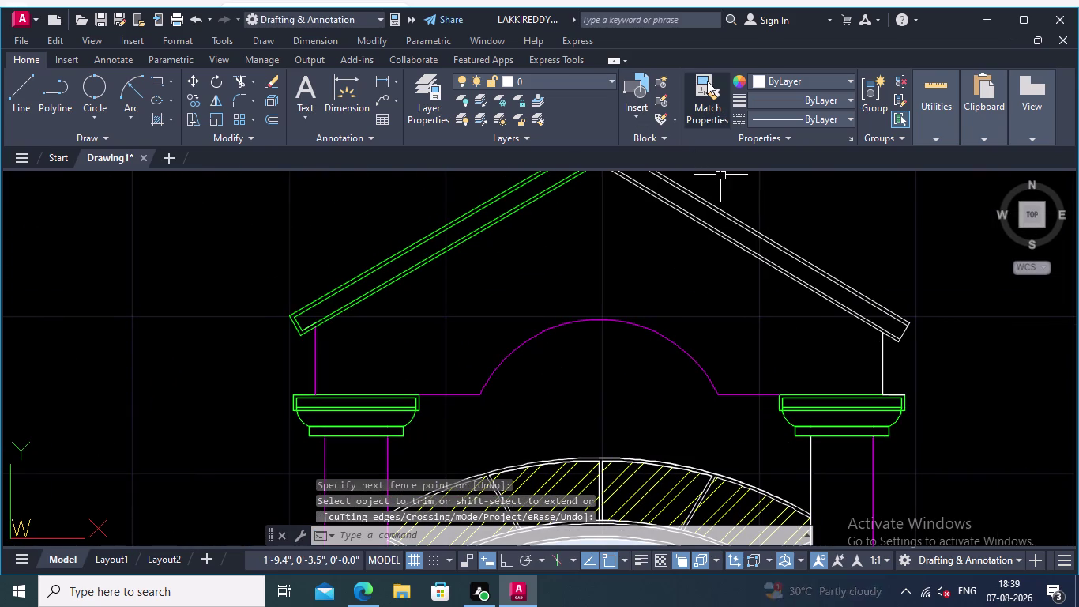
Copy the left green roof polyline's properties onto the right-hand roof lines with MATCHPROP.
click(707, 80)
click(547, 225)
click(483, 196)
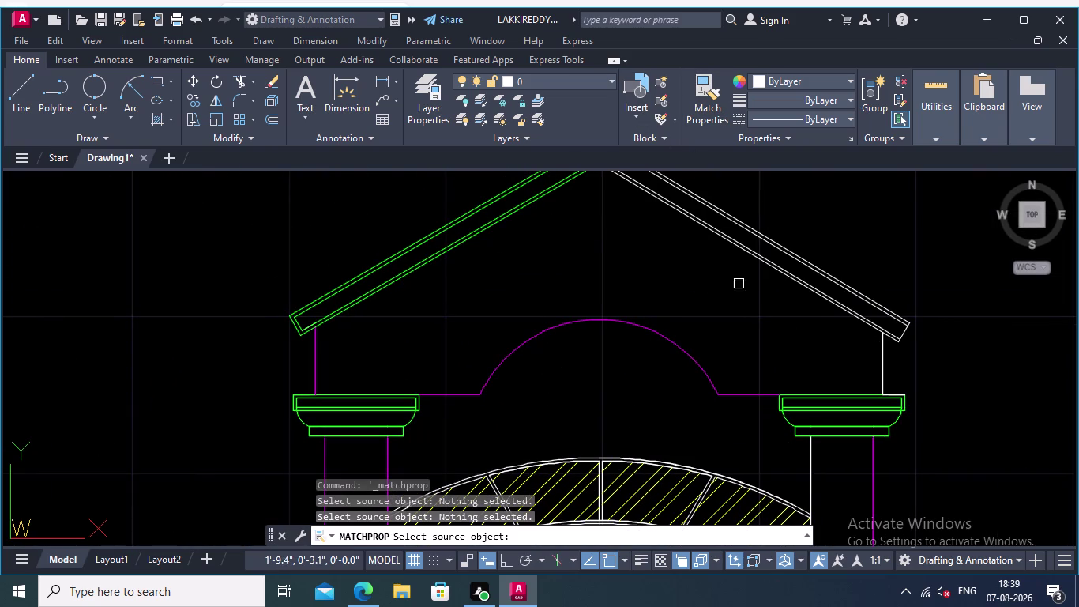
click(764, 294)
click(491, 220)
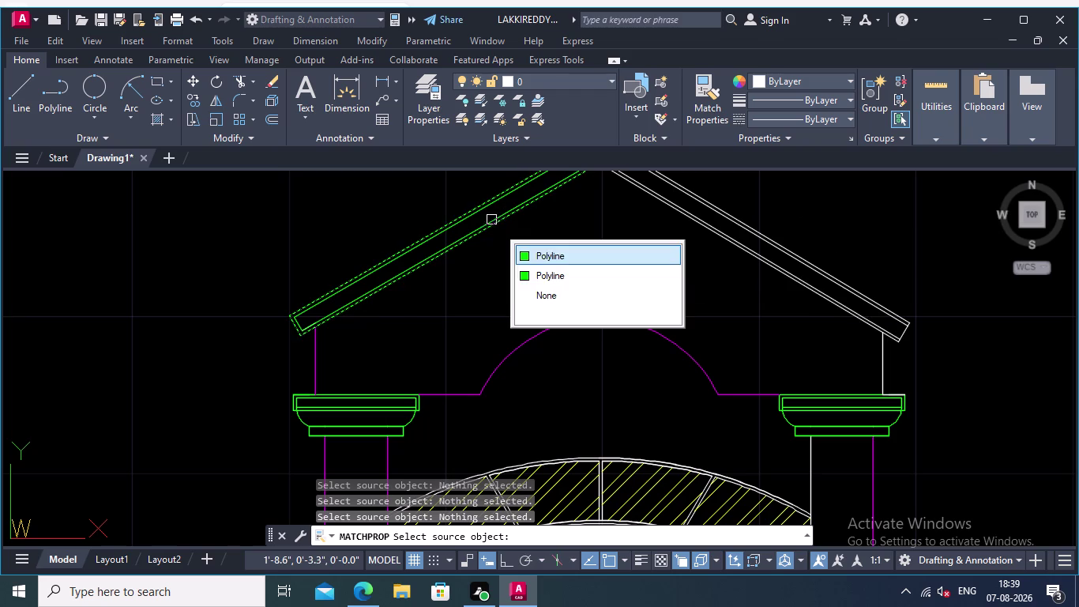
click(528, 250)
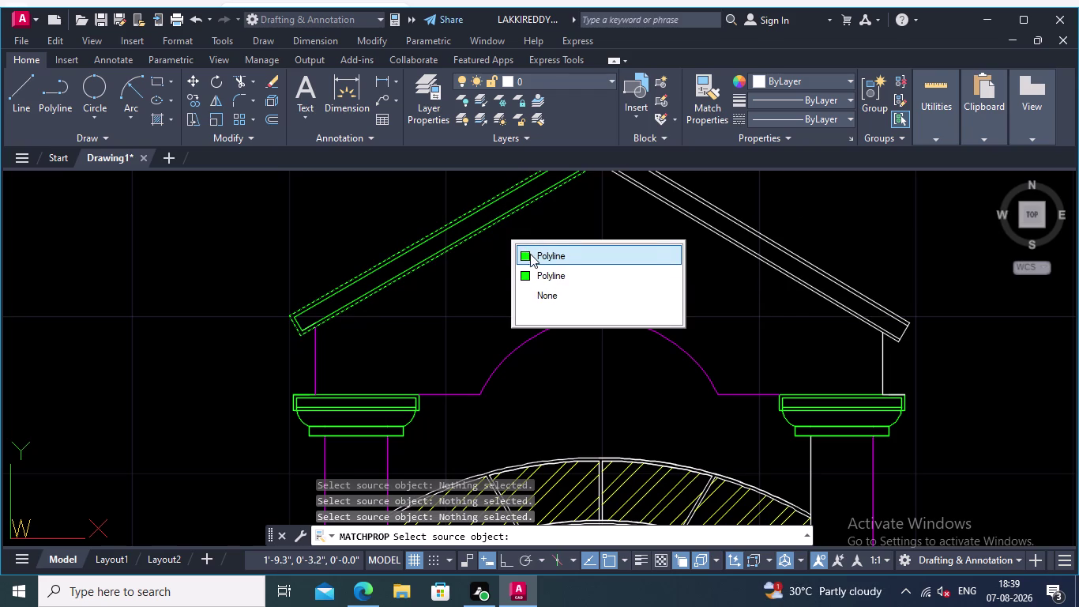
click(527, 251)
click(791, 302)
drag(777, 238, 769, 237)
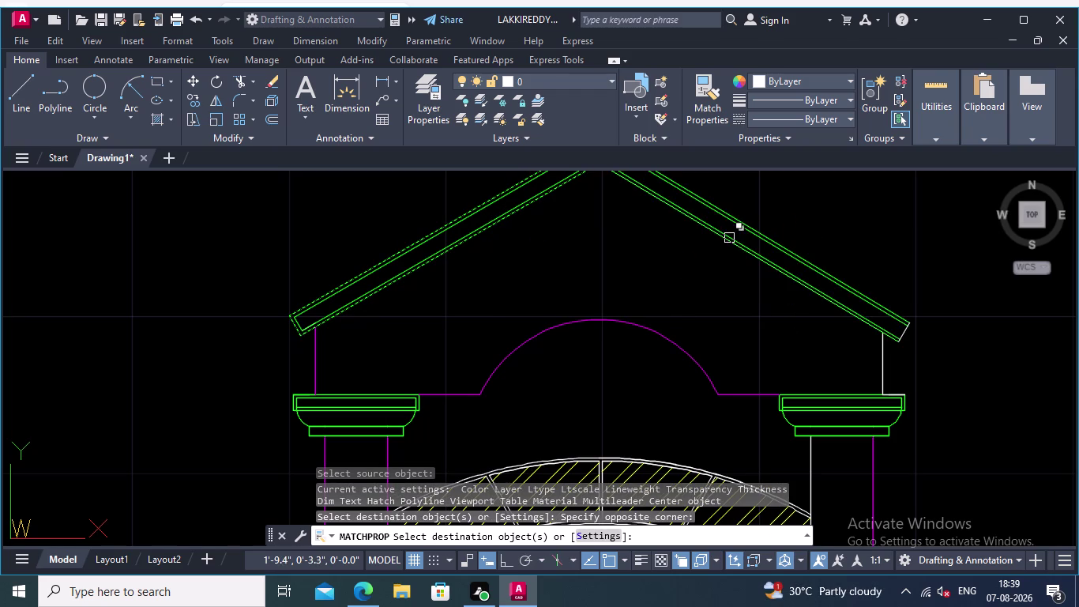
Extend the green match to the right eave end lines, then undo the accidental property changes.
scroll(down, 3)
scroll(up, 3)
click(796, 358)
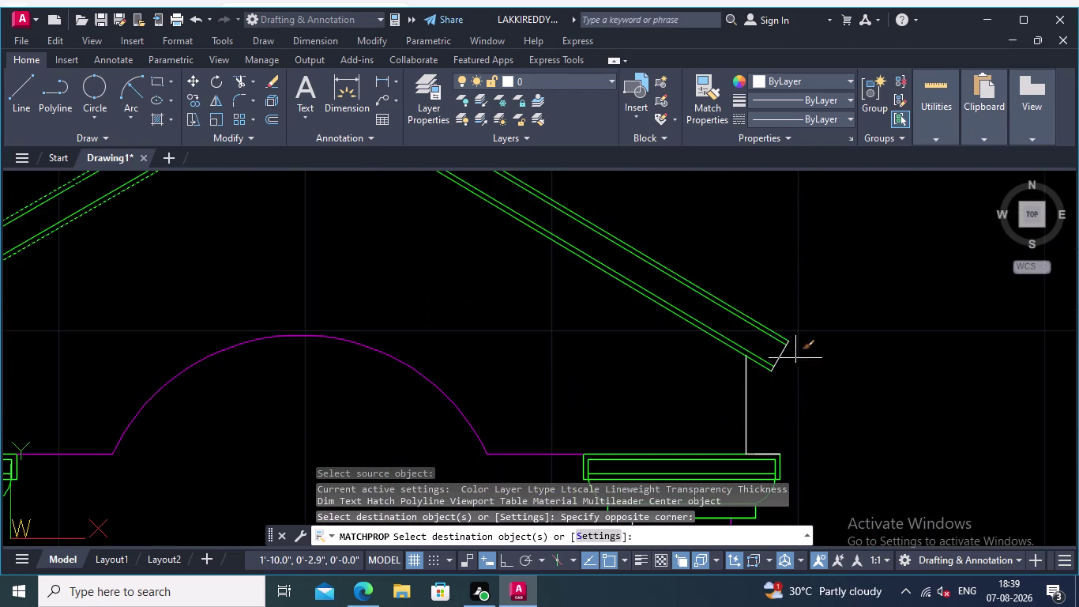
click(779, 339)
scroll(down, 3)
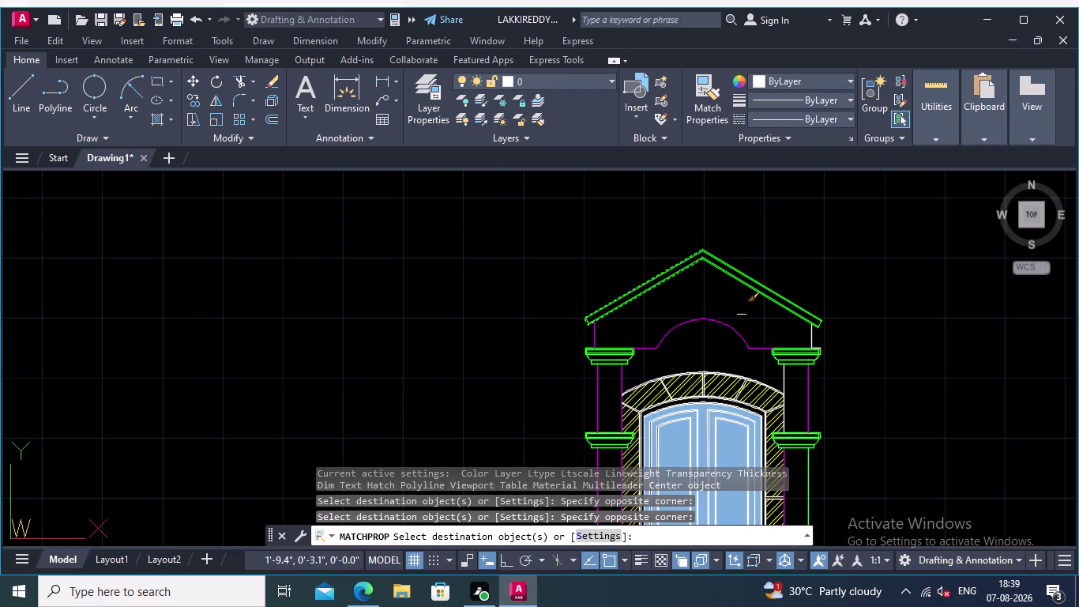
click(718, 102)
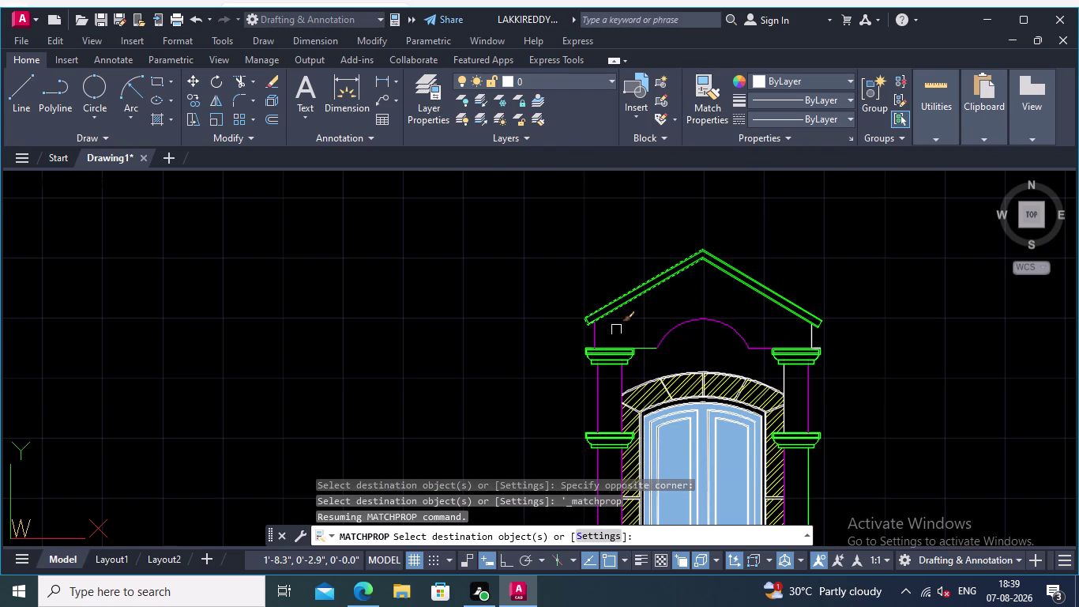
scroll(up, 3)
click(765, 332)
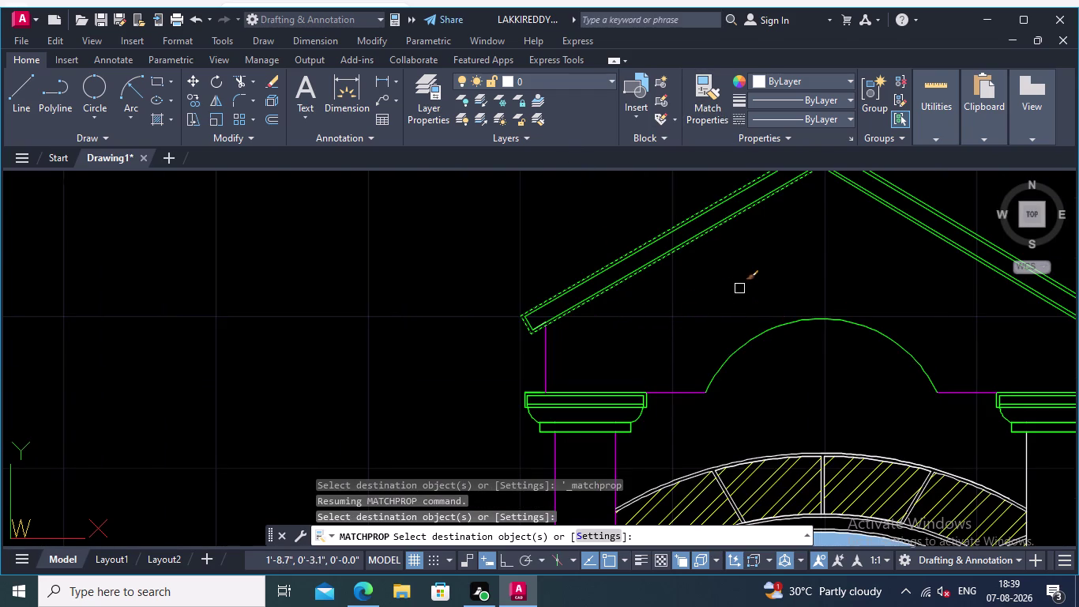
key(ctrl+z)
key(Escape)
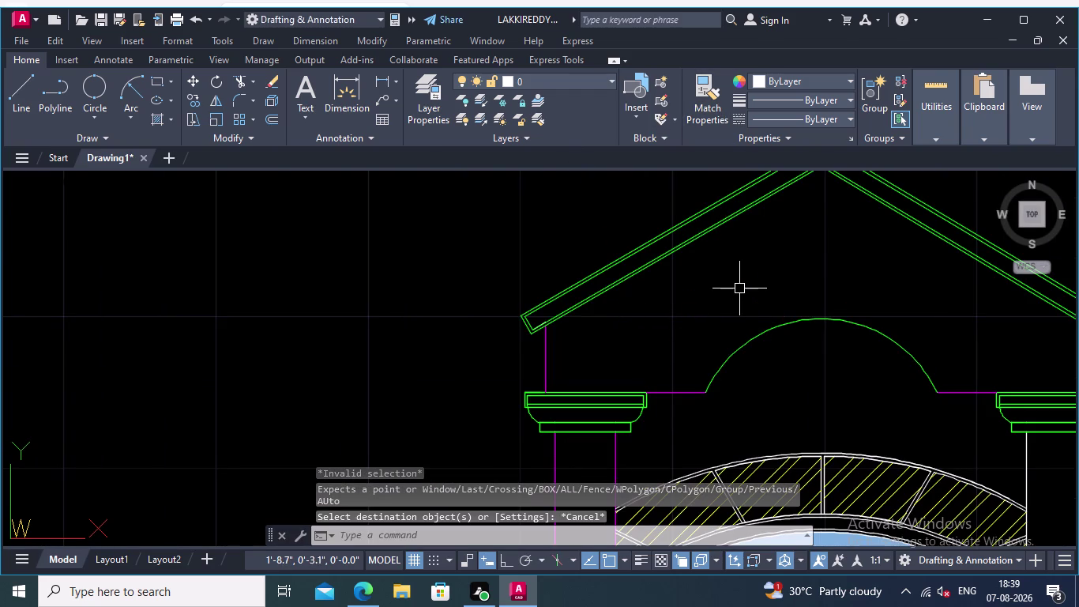
key(ctrl+z)
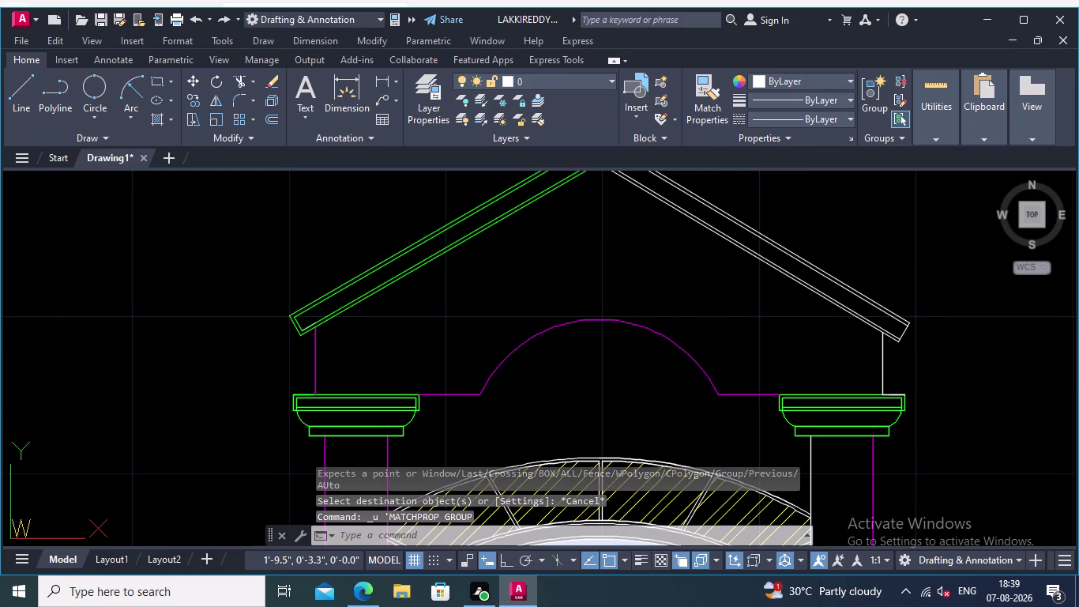
Run a brief property match from a lower source object and end it.
click(709, 110)
click(703, 374)
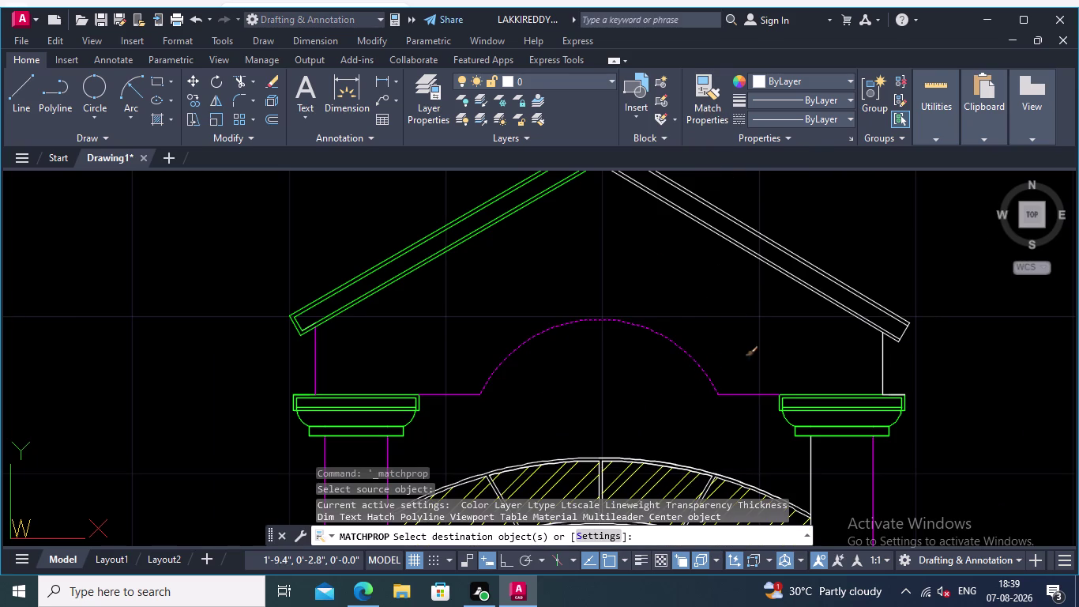
click(883, 374)
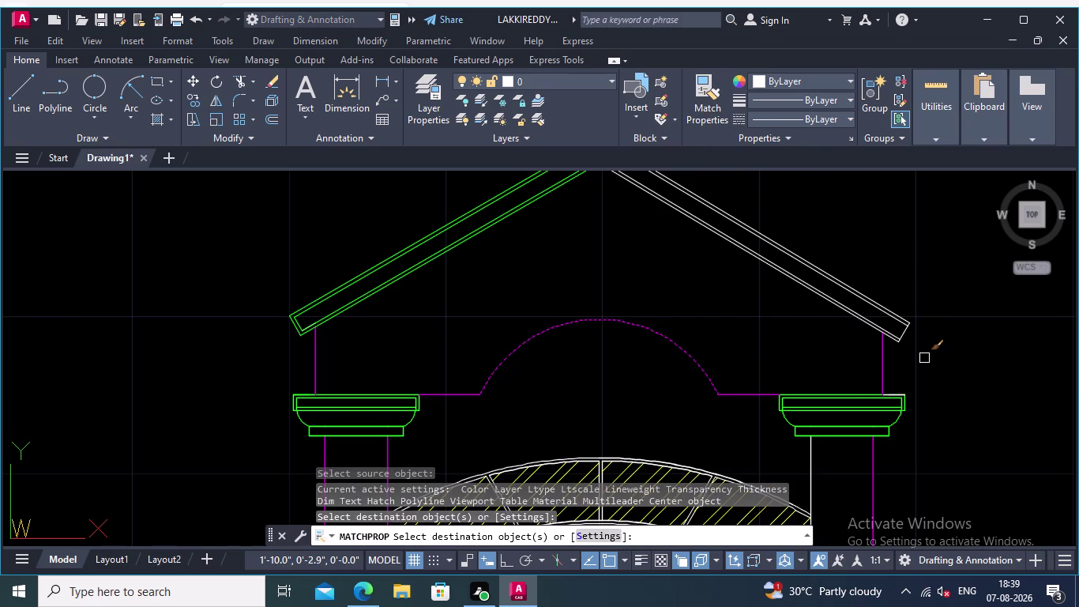
key(Return)
middle_drag(789, 307, 787, 389)
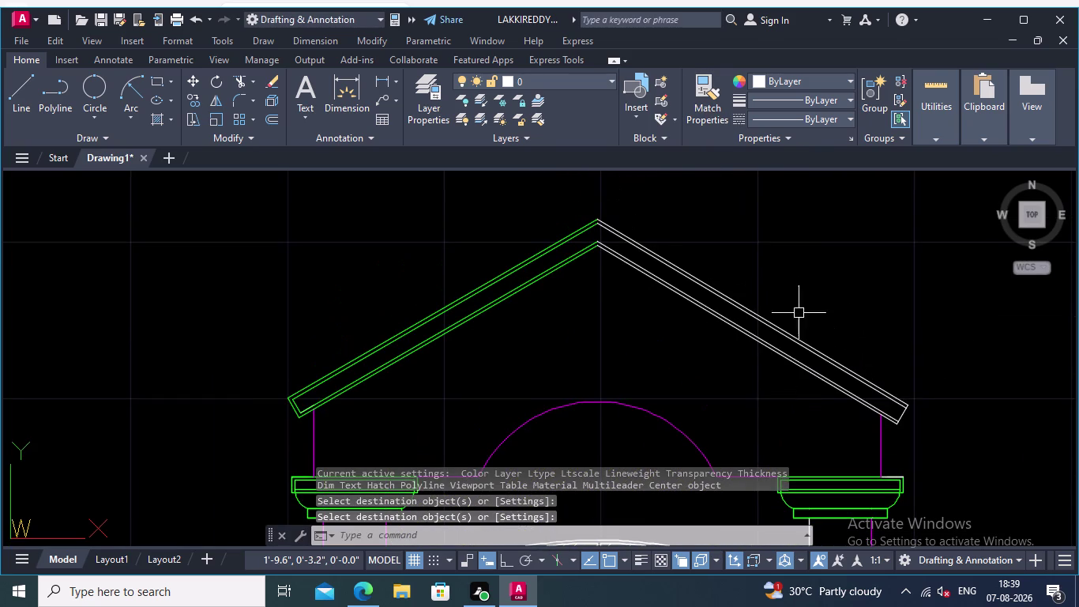
key(Return)
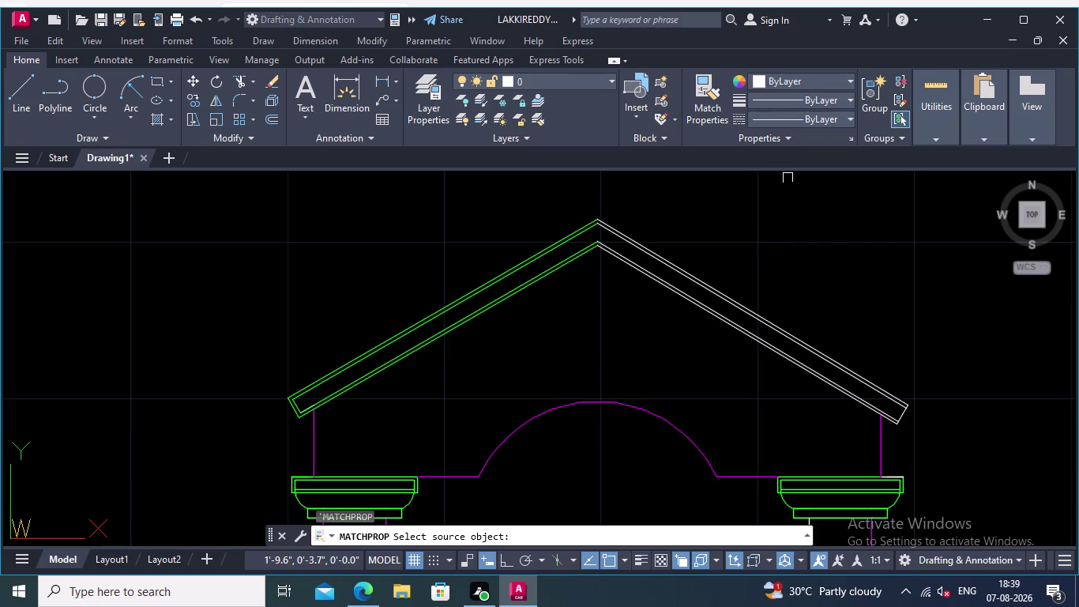
Match the left green roof line onto the right roof lines and eave end caps.
click(712, 79)
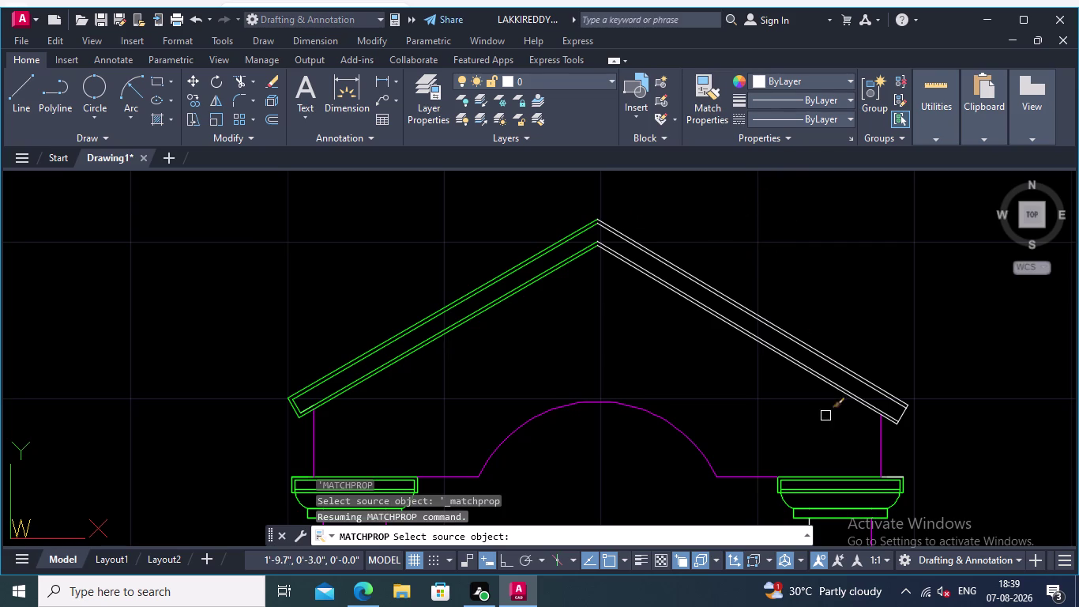
click(561, 265)
drag(811, 407, 821, 392)
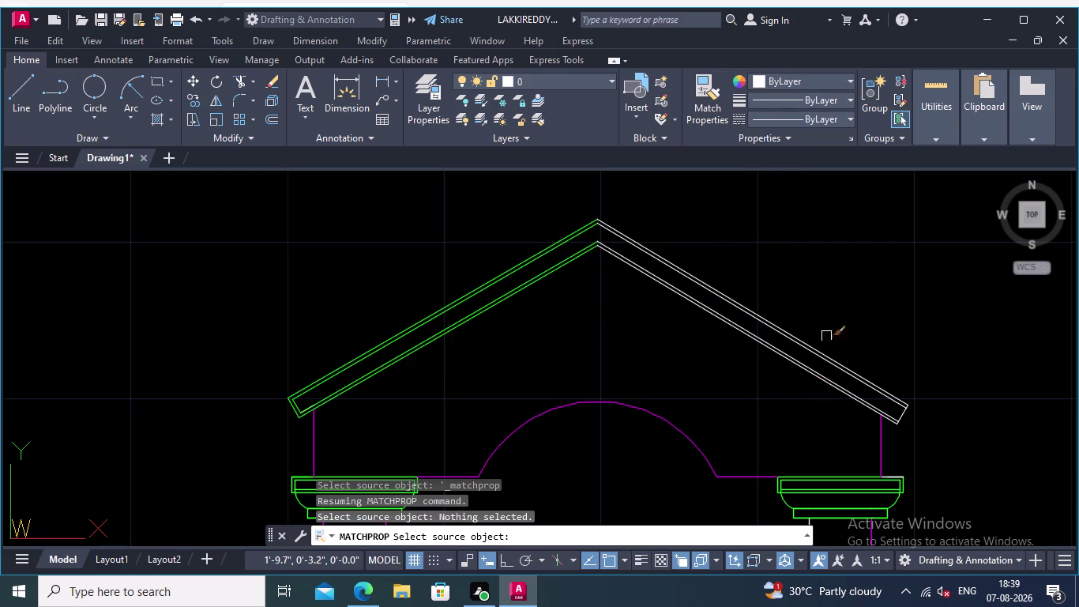
drag(817, 409, 817, 402)
click(800, 385)
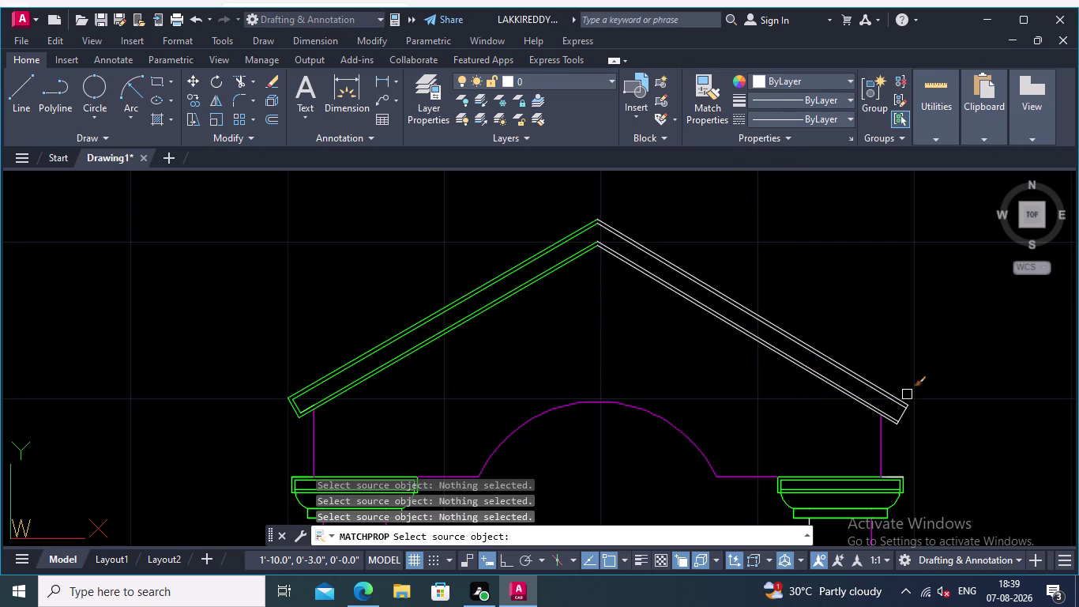
click(911, 394)
click(564, 233)
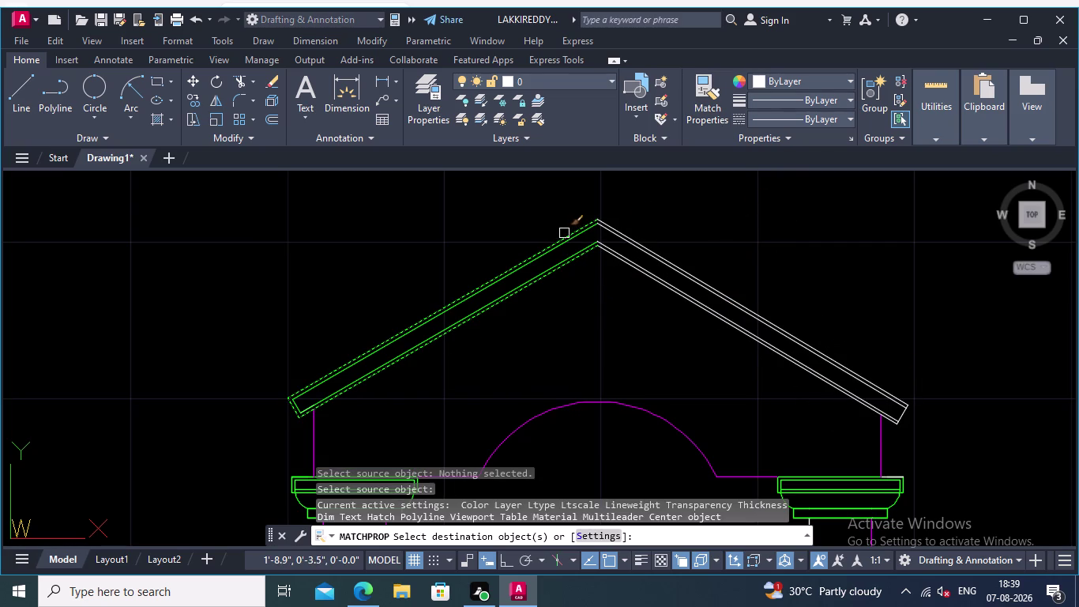
drag(776, 387, 783, 380)
click(697, 273)
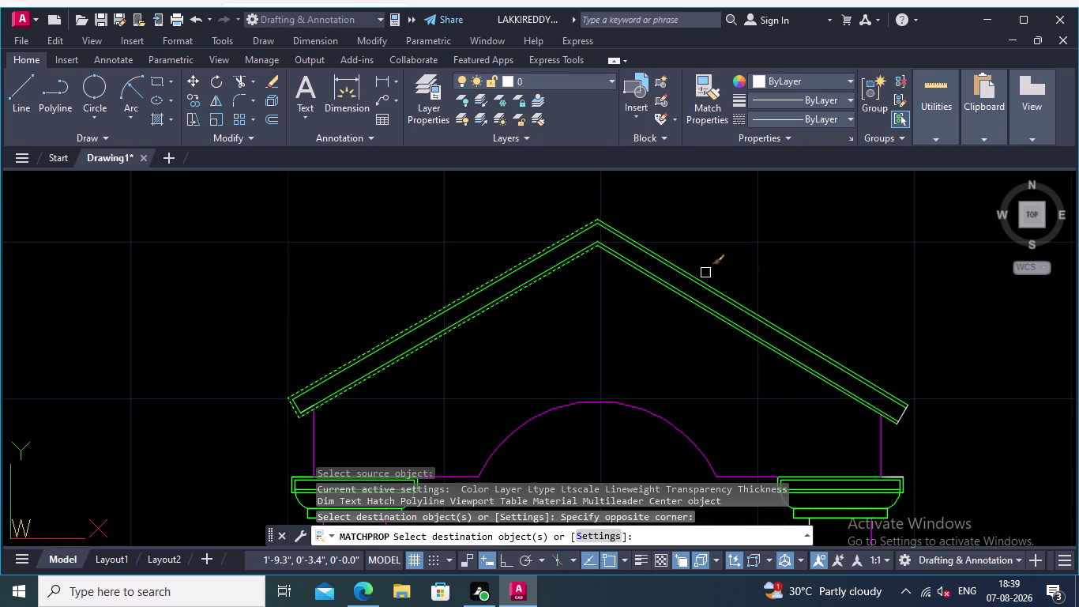
scroll(up, 3)
click(886, 418)
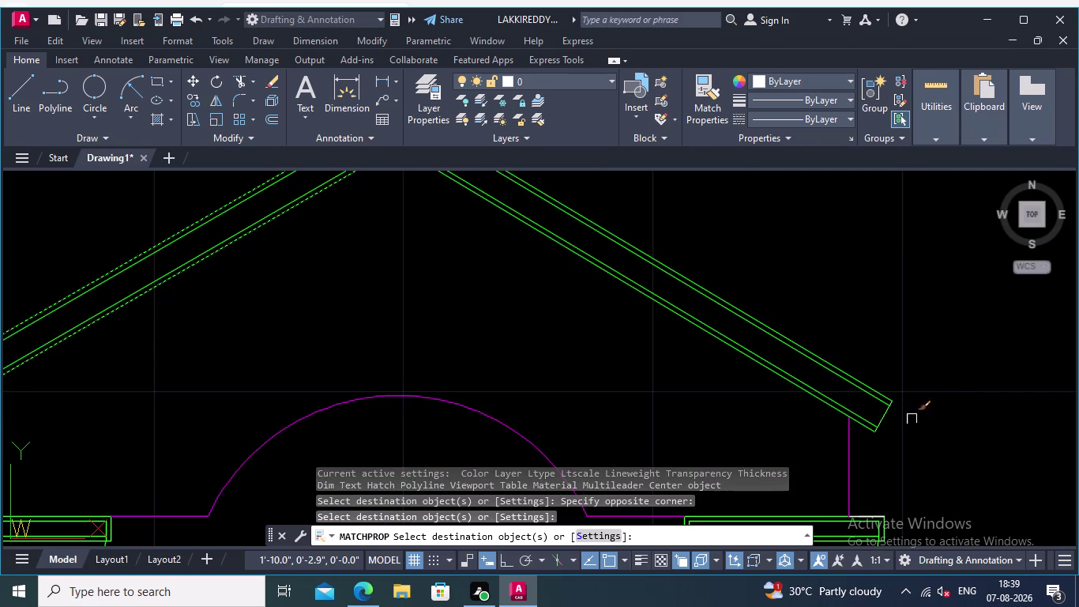
key(Return)
Pan across the drawing to bring the whole door elevation back into view.
scroll(down, 3)
scroll(up, 3)
scroll(up, 3)
middle_drag(768, 375, 938, 349)
middle_drag(897, 342, 992, 350)
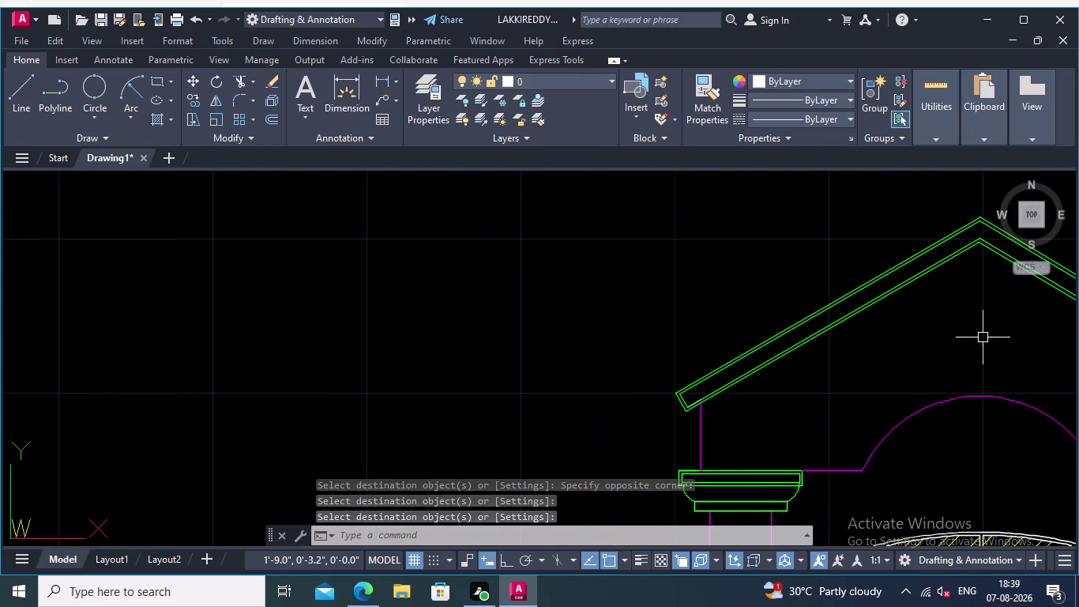
middle_drag(676, 305, 766, 276)
scroll(down, 3)
middle_drag(721, 282, 631, 255)
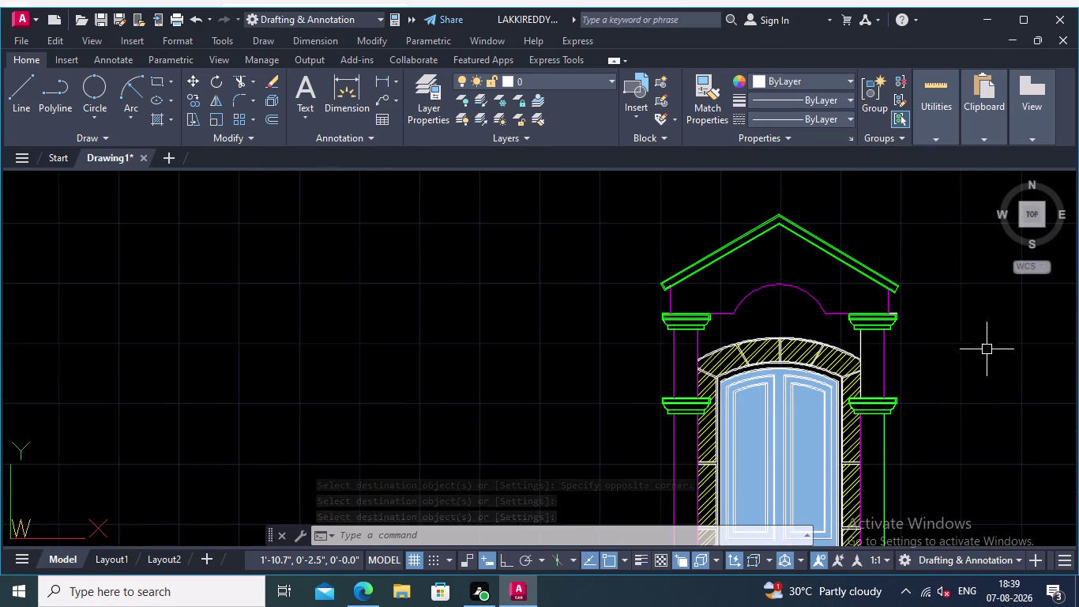
middle_drag(985, 351, 947, 302)
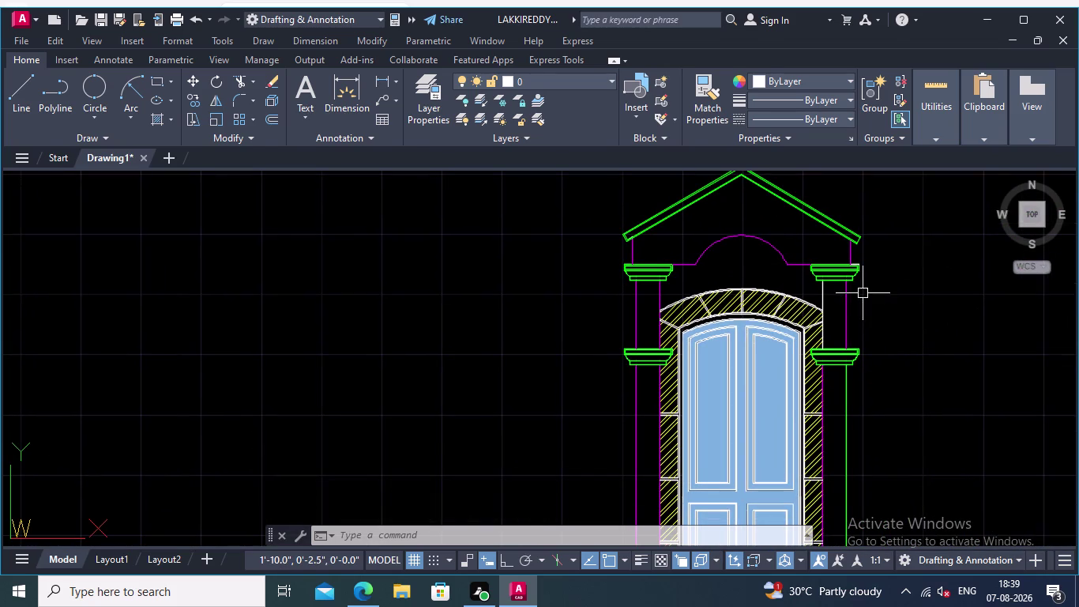
click(711, 85)
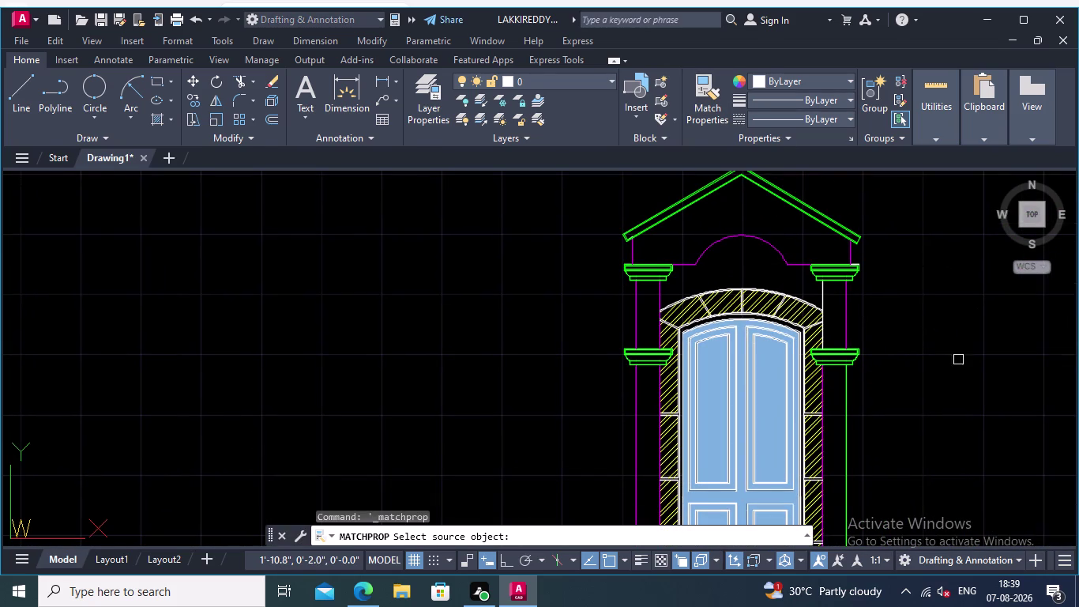
Turn the right column's green outline magenta by matching a left column line, then zoom to the capitals.
middle_drag(945, 350, 878, 238)
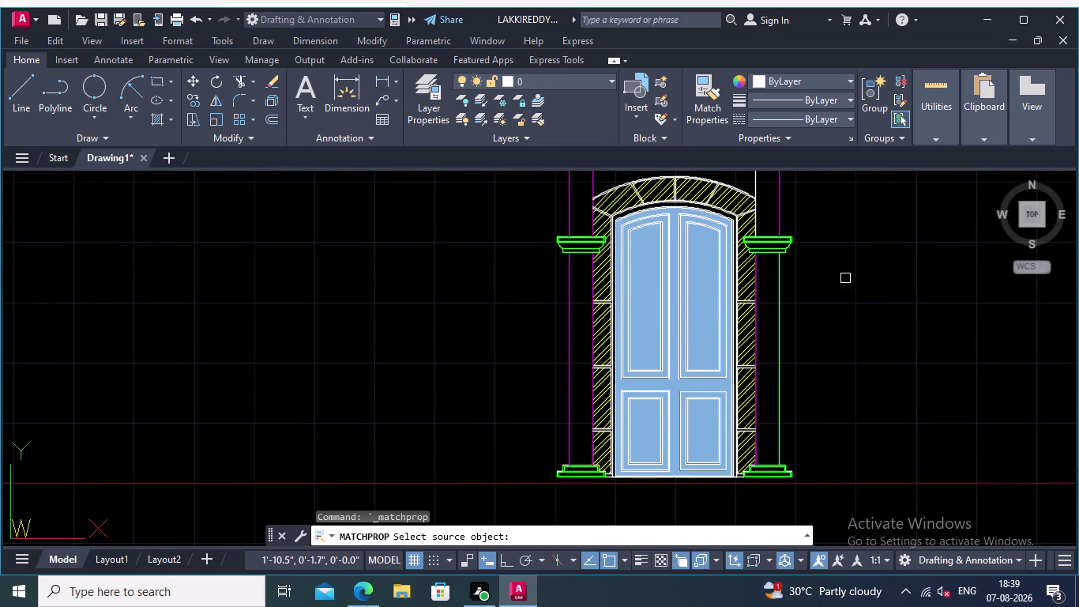
click(780, 204)
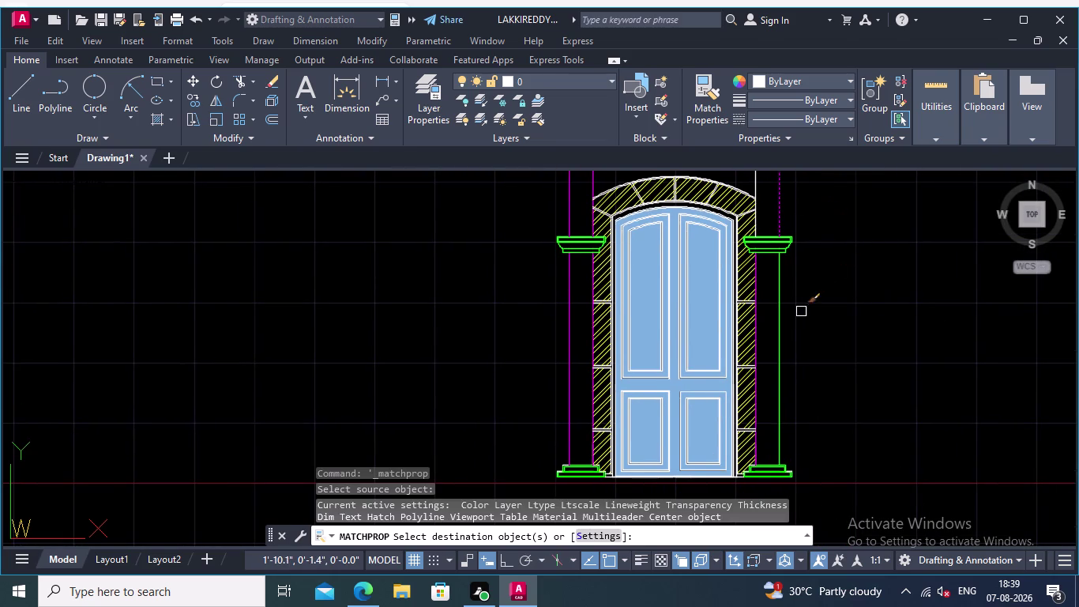
click(777, 329)
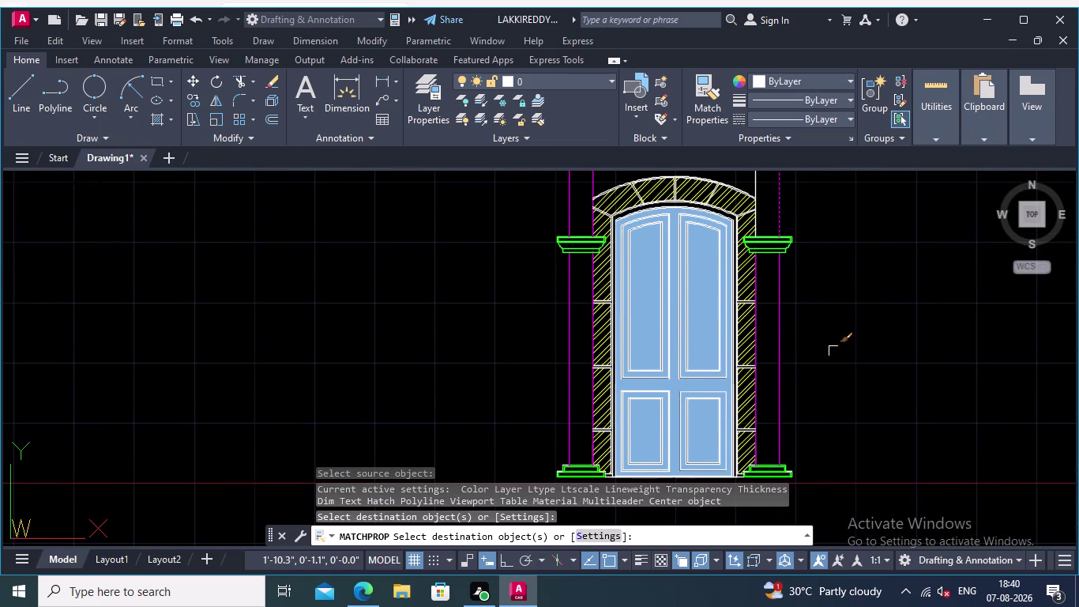
key(Return)
middle_drag(840, 346, 912, 437)
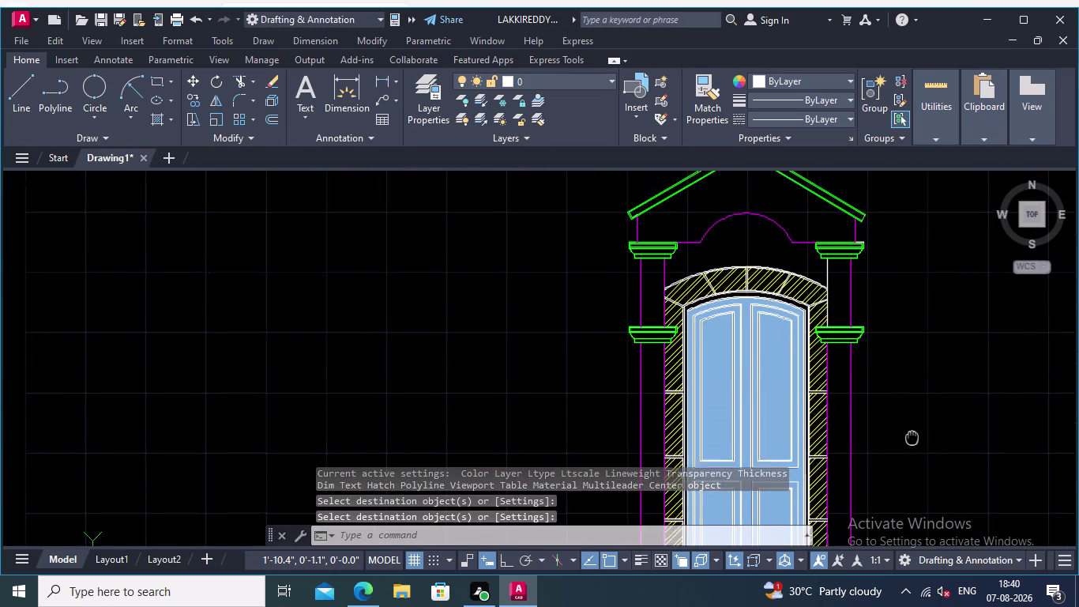
middle_drag(912, 436, 911, 417)
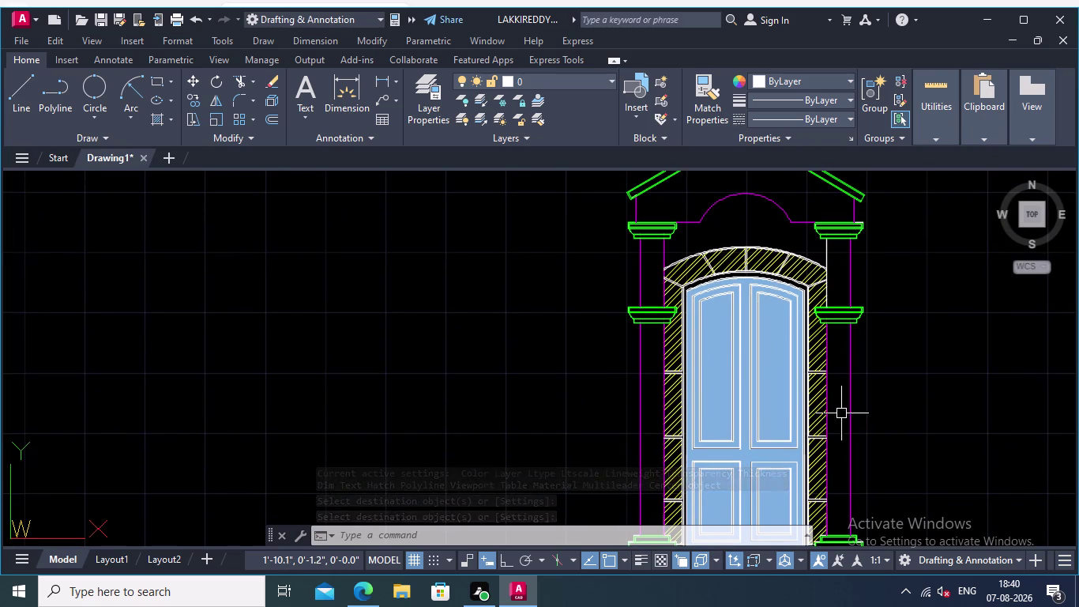
scroll(up, 3)
scroll(up, 3)
scroll(up, 3)
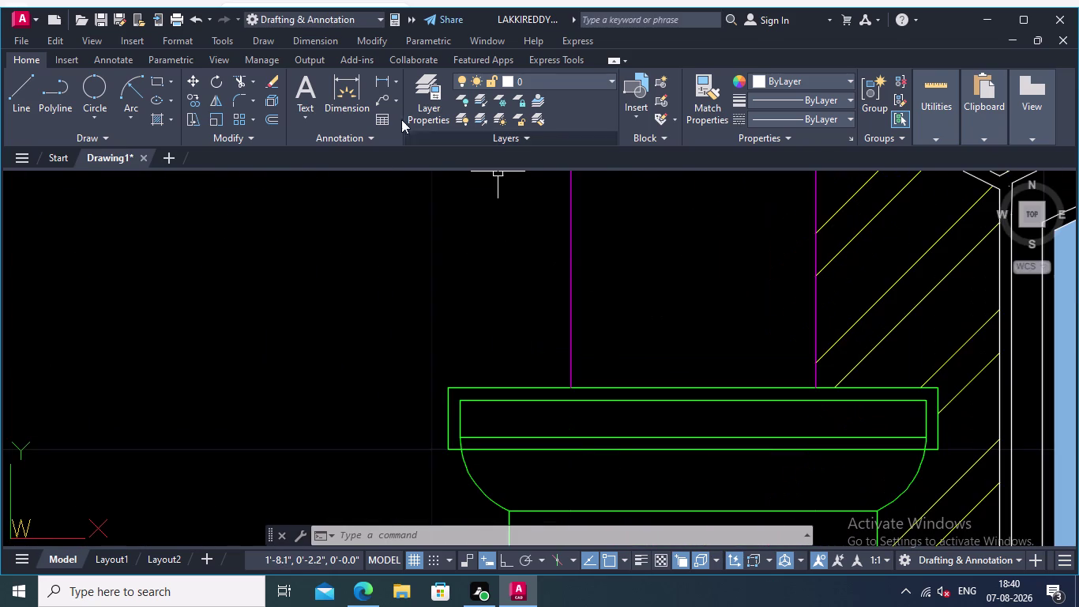
click(386, 77)
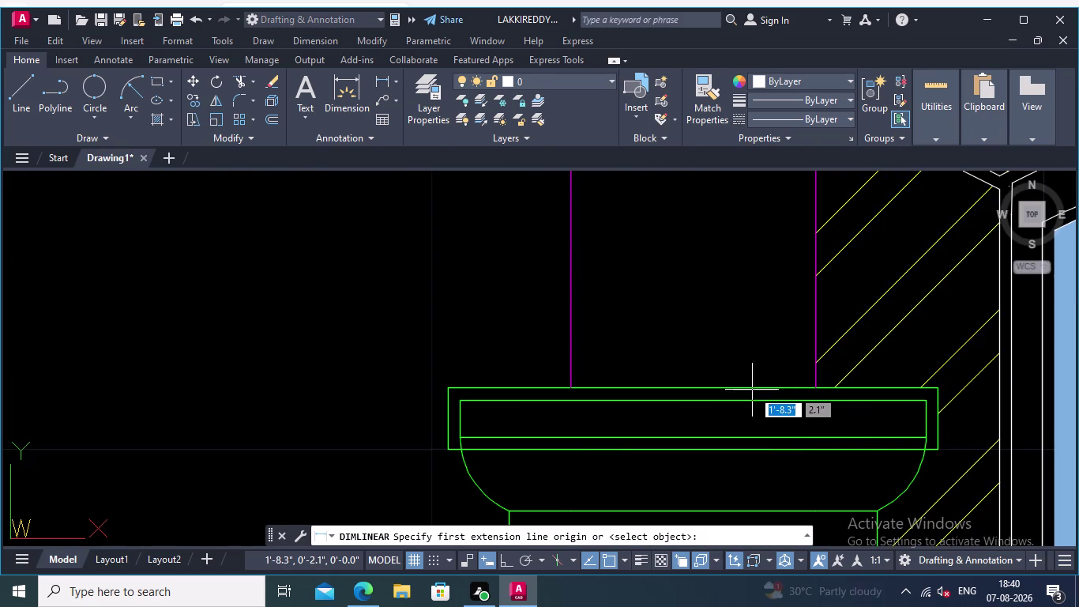
click(697, 400)
click(695, 385)
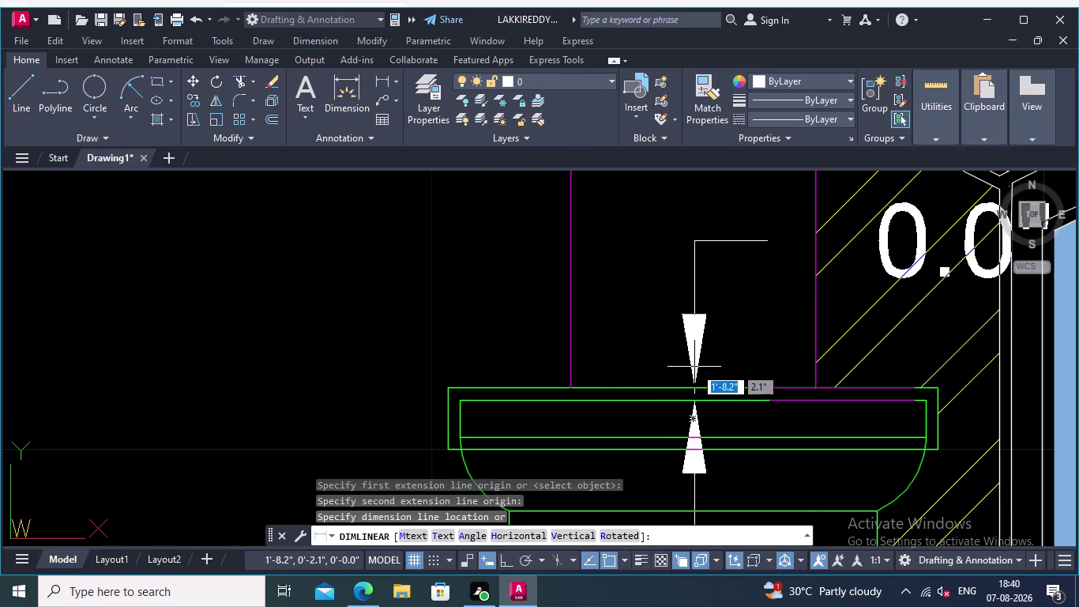
scroll(down, 3)
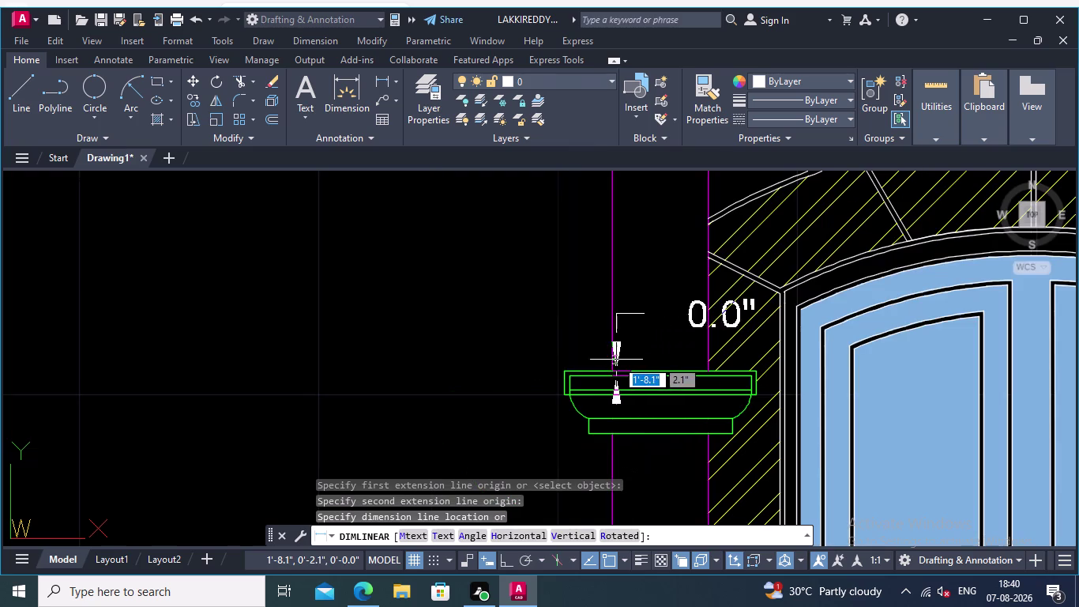
scroll(up, 3)
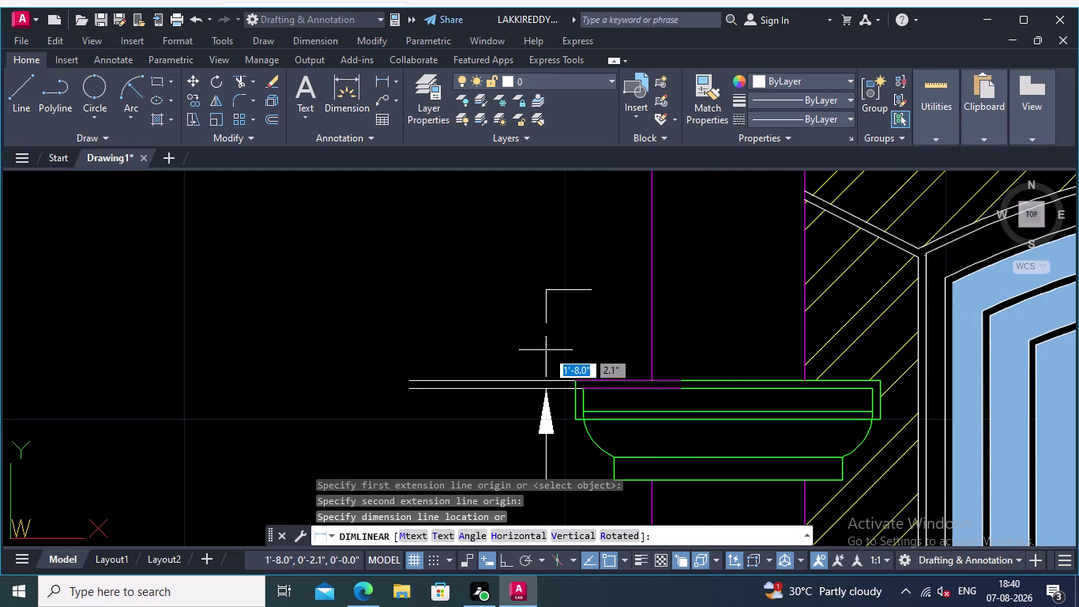
key(Escape)
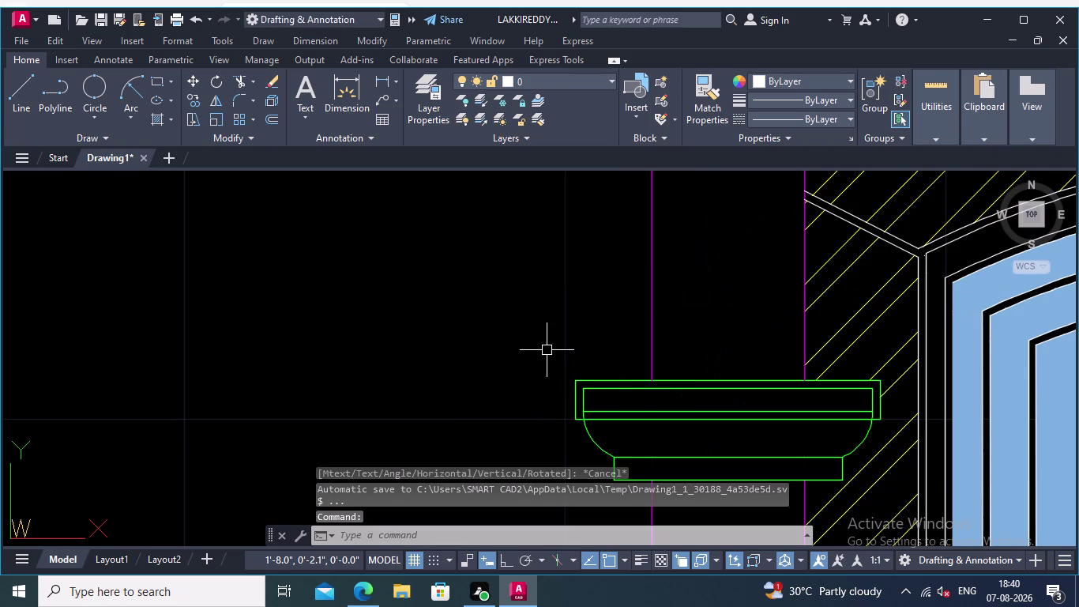
scroll(down, 3)
scroll(down, 3)
middle_drag(714, 336, 578, 301)
middle_drag(1041, 385, 944, 359)
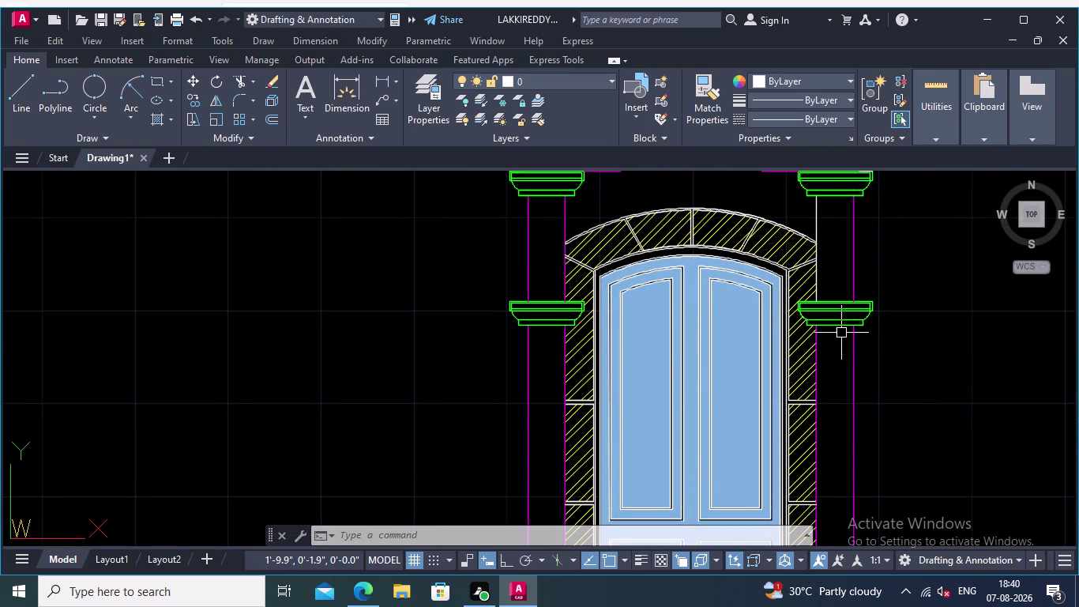
middle_drag(984, 330, 1058, 355)
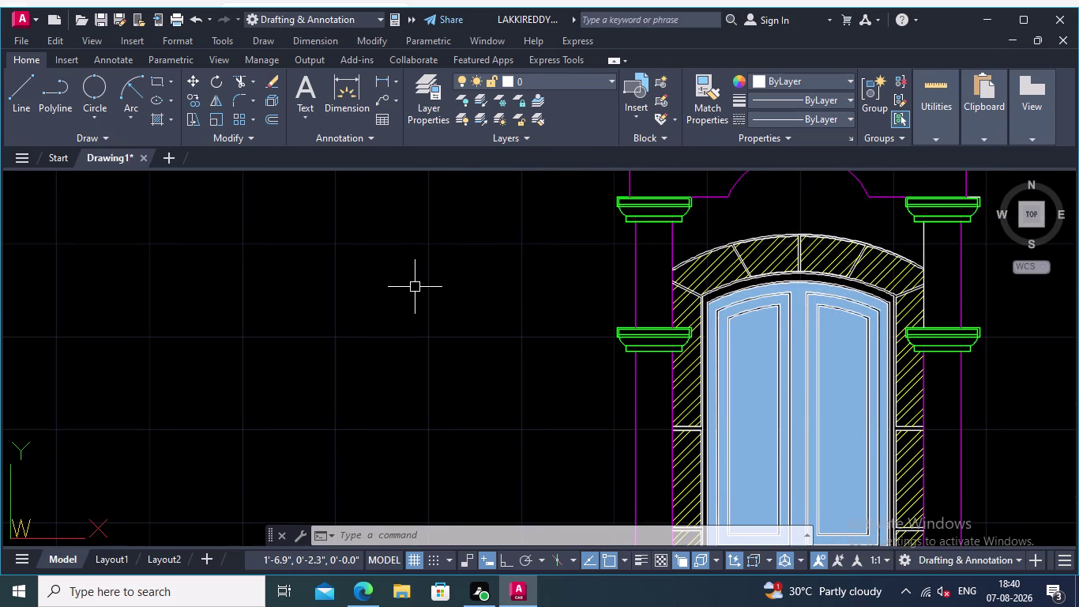
key(u)
text(ni)
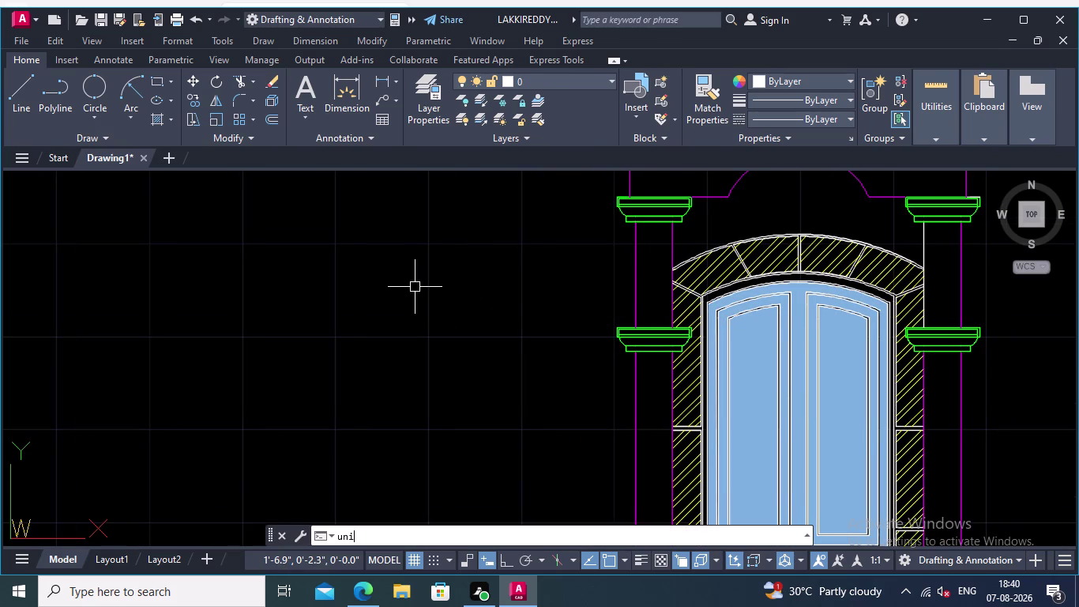
text(ts)
key(Return)
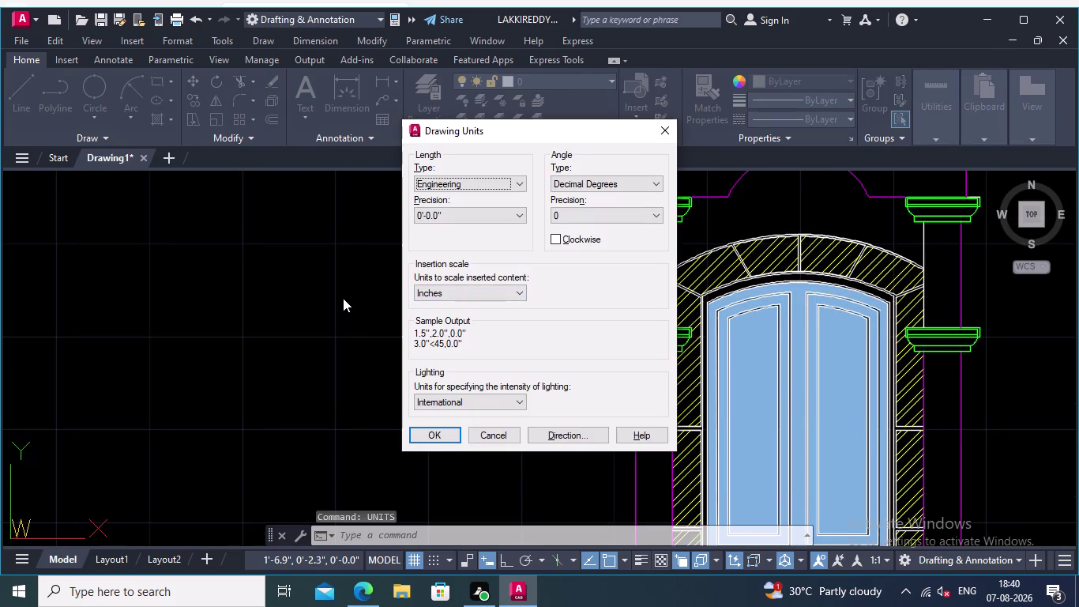
key(Escape)
middle_drag(383, 290, 482, 306)
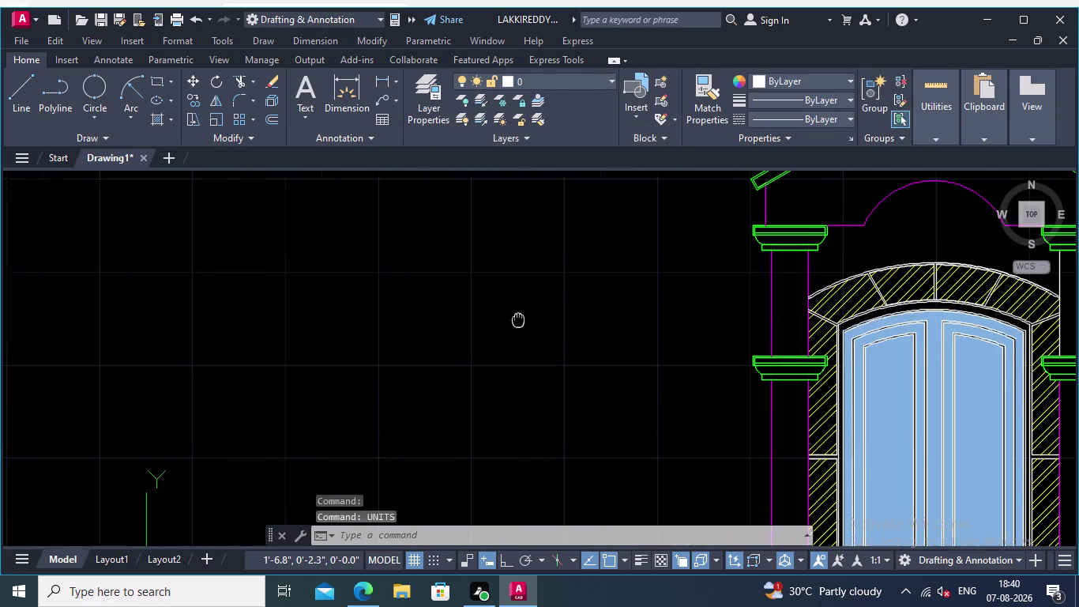
middle_drag(482, 306, 521, 319)
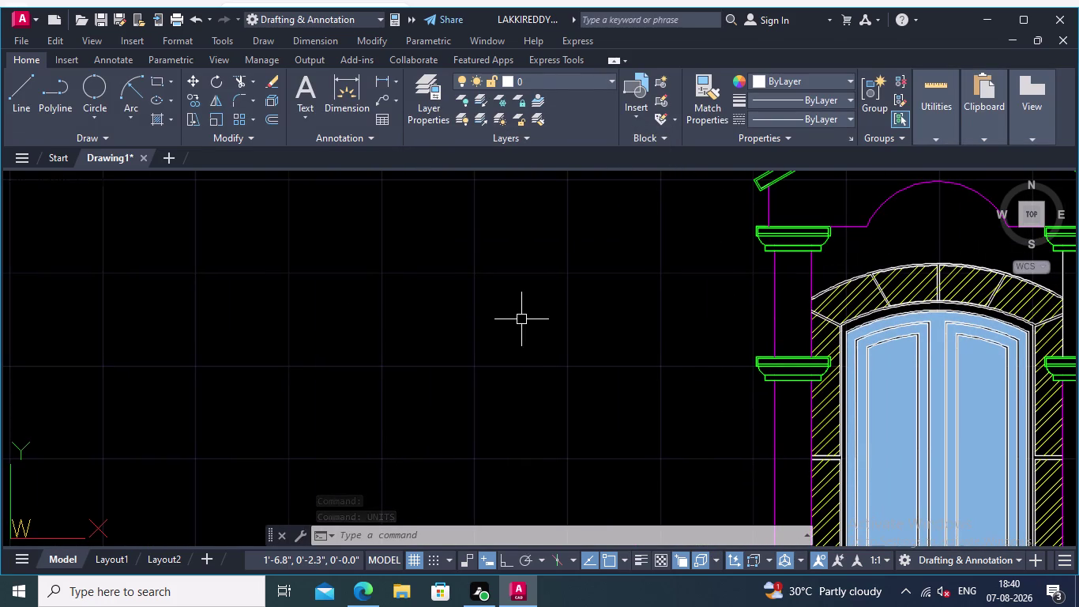
middle_click(575, 269)
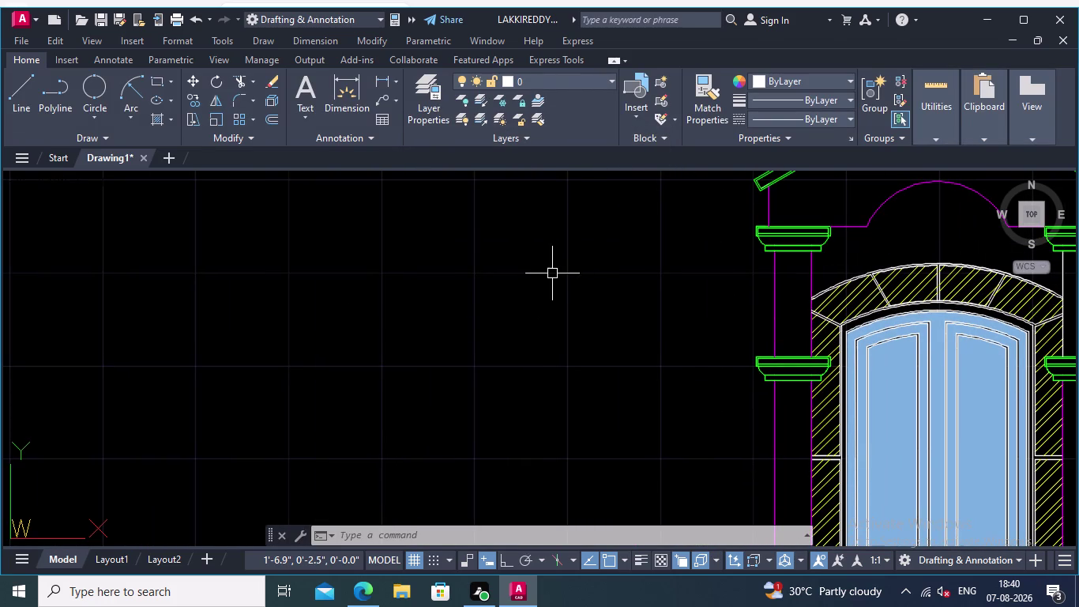
key(d)
key(Return)
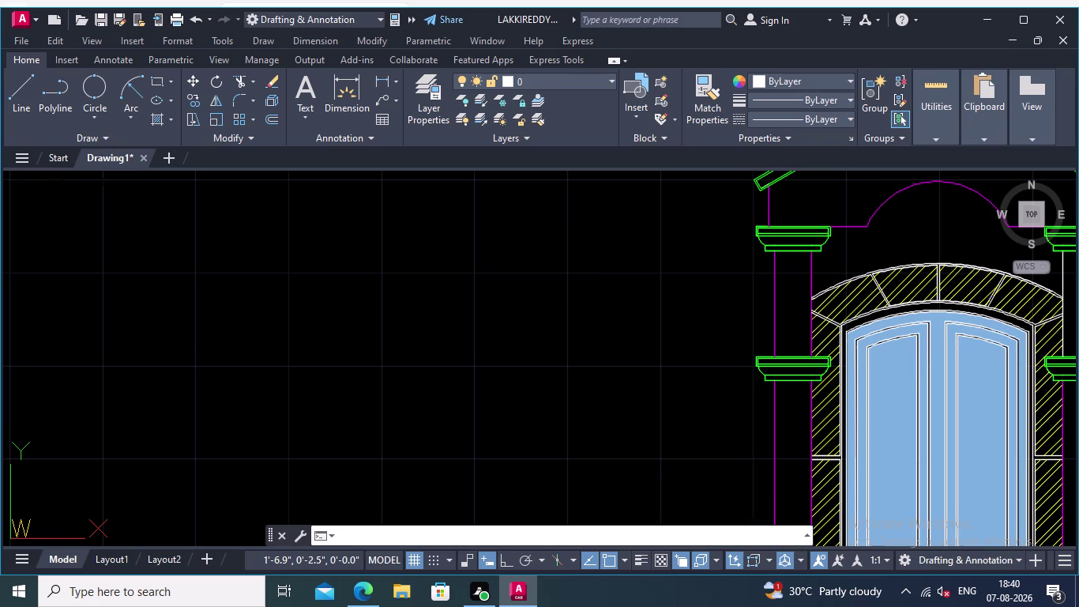
click(694, 260)
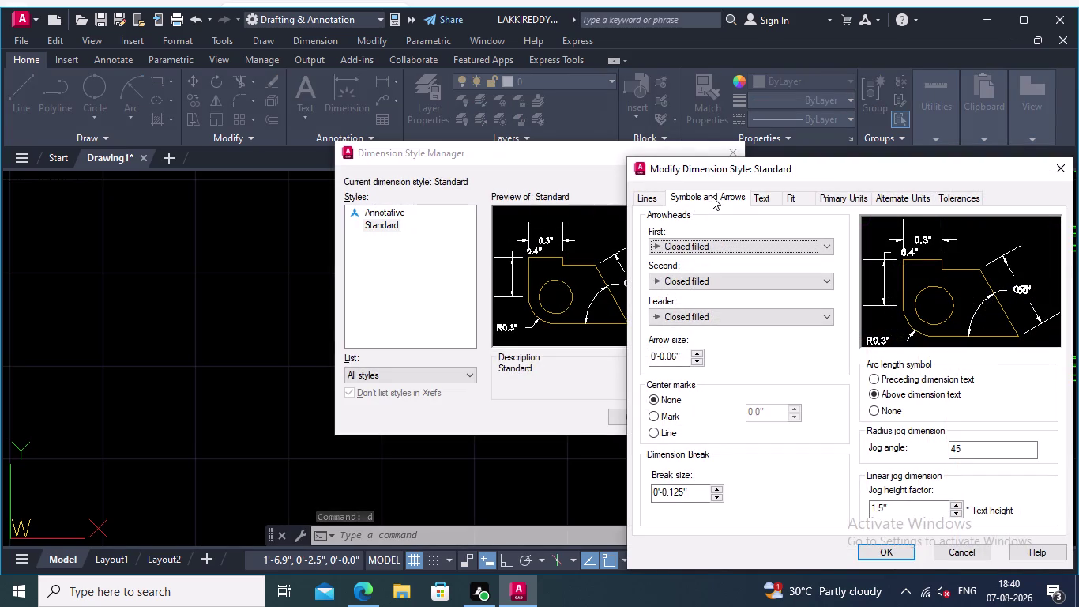
Enter 0.06 as the Standard style's arrow size on Symbols and Arrows.
click(712, 196)
click(682, 357)
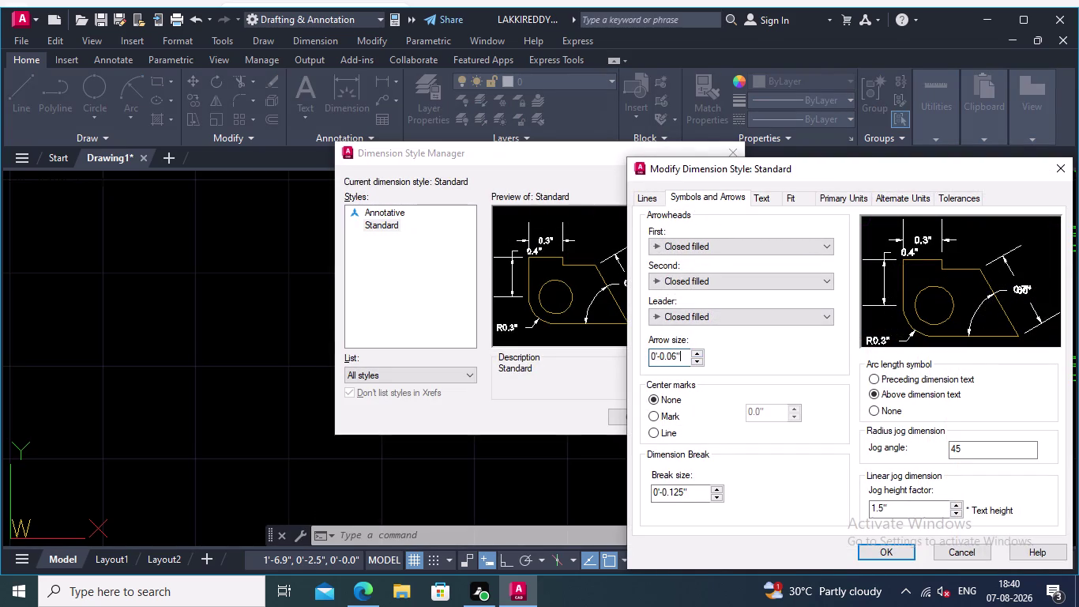
key(BackSpace)
key(BackSpace)
key(BackSpace)
key(BackSpace)
key(BackSpace)
key(BackSpace)
key(BackSpace)
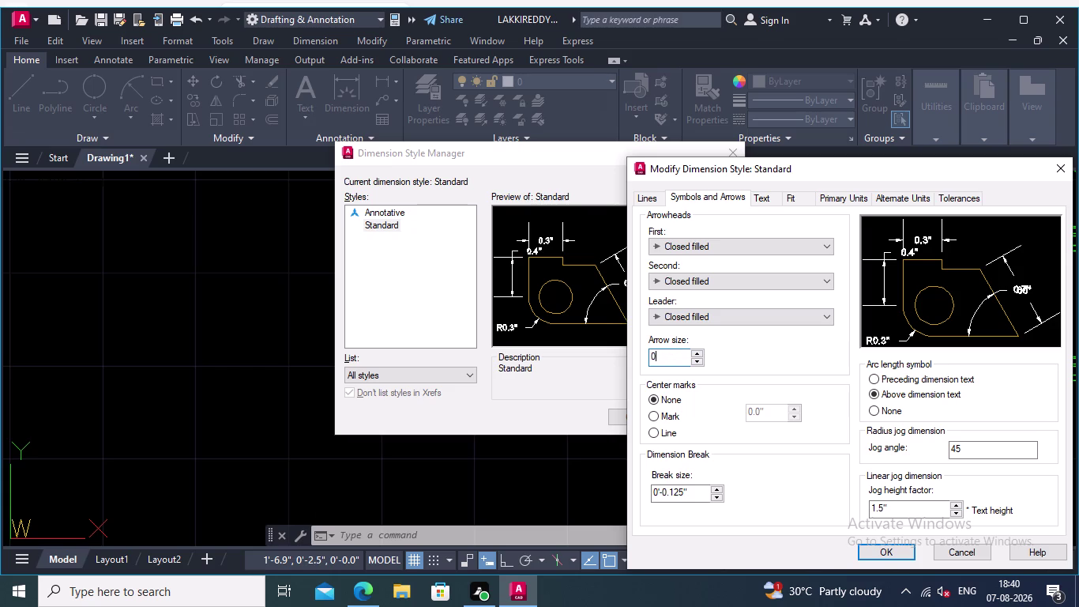
key(BackSpace)
text(0.0)
key(6)
key(Return)
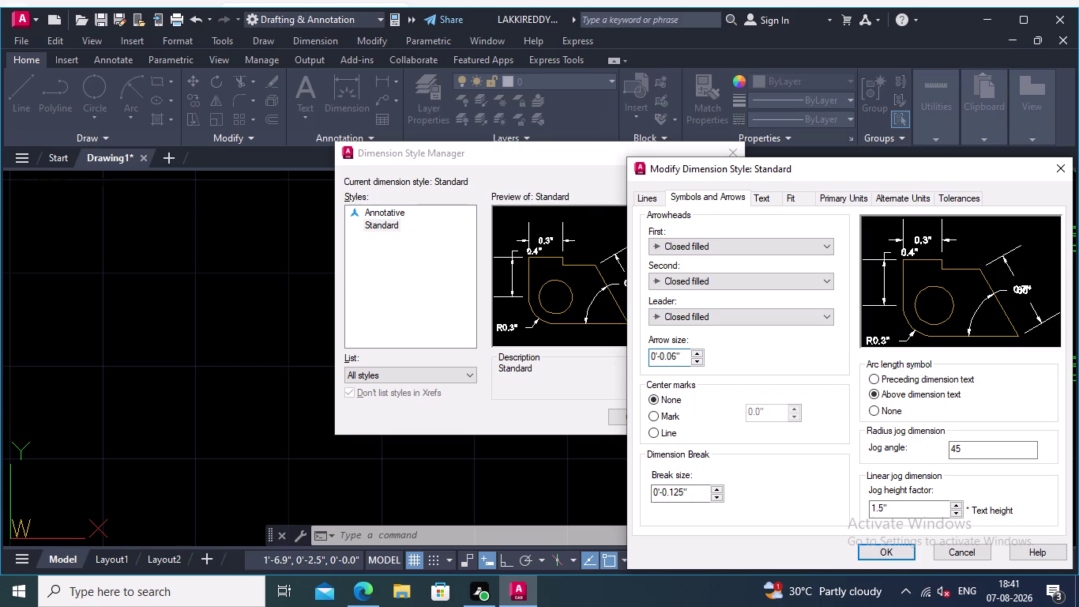
Change the arrow size value to 0.6.
click(679, 356)
key(BackSpace)
key(BackSpace)
key(BackSpace)
key(BackSpace)
key(BackSpace)
key(BackSpace)
key(BackSpace)
key(BackSpace)
key(BackSpace)
text(0.6)
key(Return)
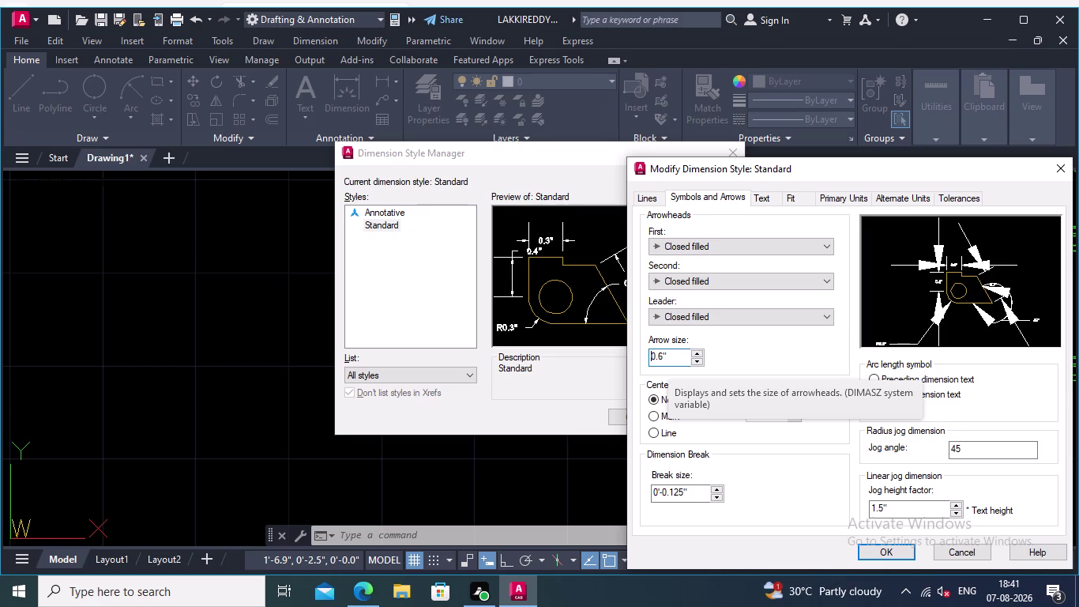
Correct the arrow size to 0.01 and confirm the style change.
click(672, 357)
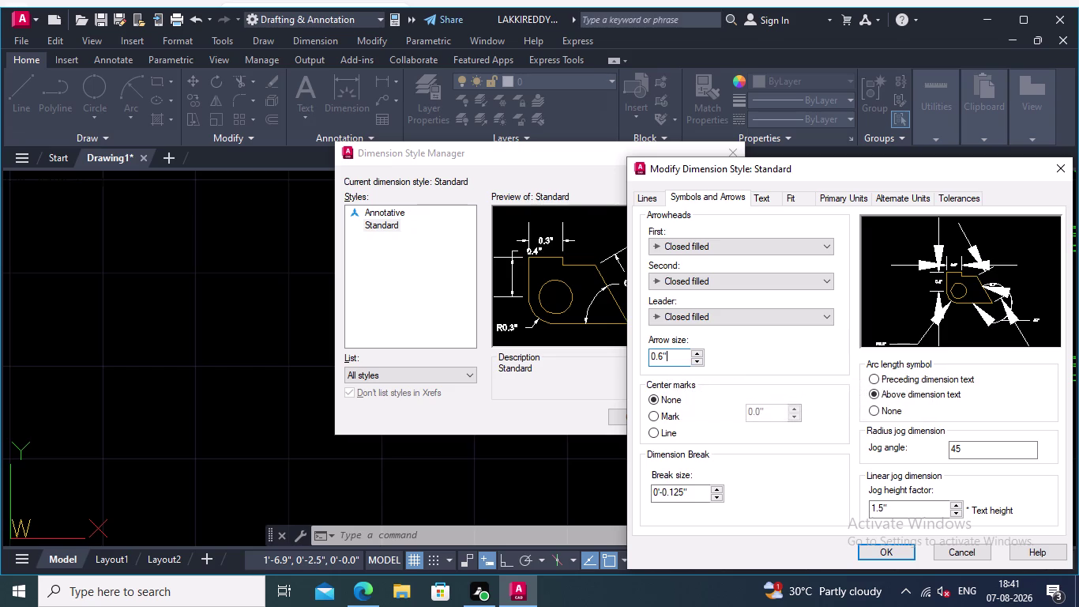
key(BackSpace)
key(BackSpace)
key(BackSpace)
key(BackSpace)
text(0.0)
text(1)
key(Return)
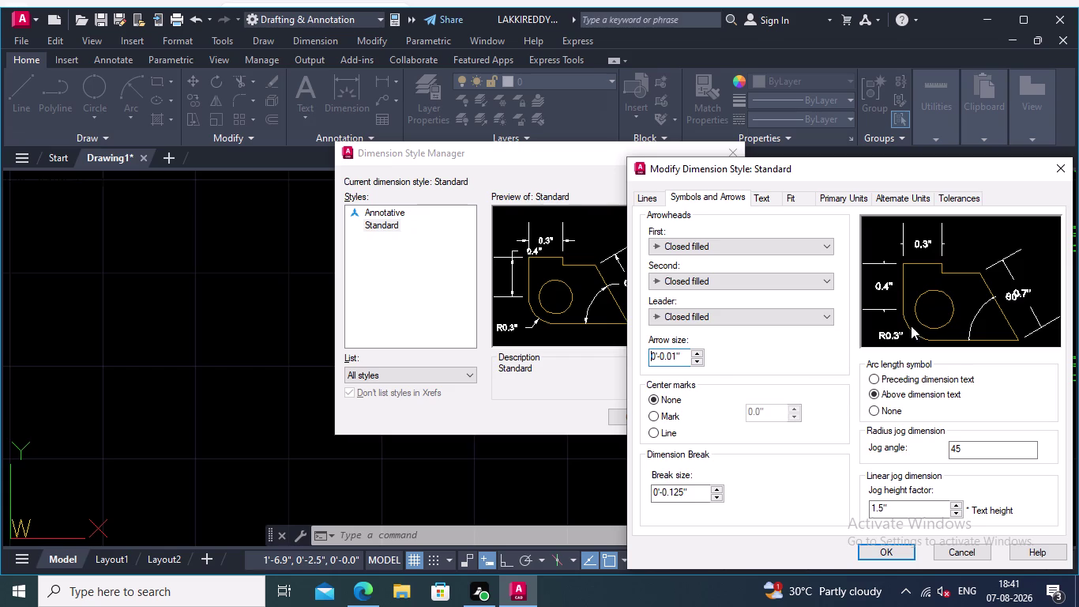
scroll(up, 3)
scroll(up, 3)
click(884, 553)
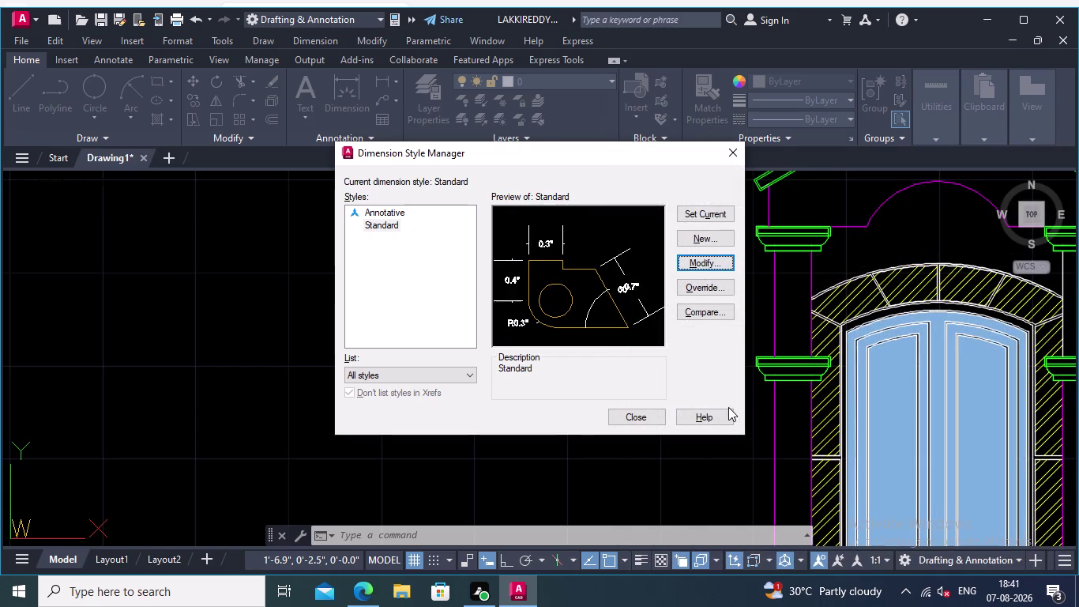
click(707, 260)
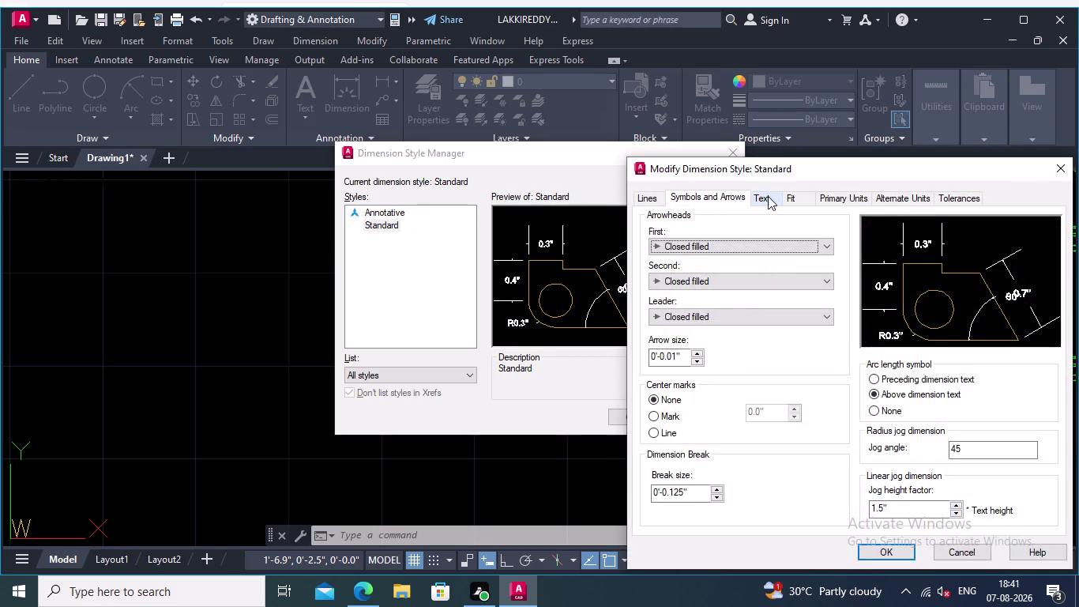
Set the Standard style's text height to 0.06 on the Text tab.
click(768, 196)
click(829, 310)
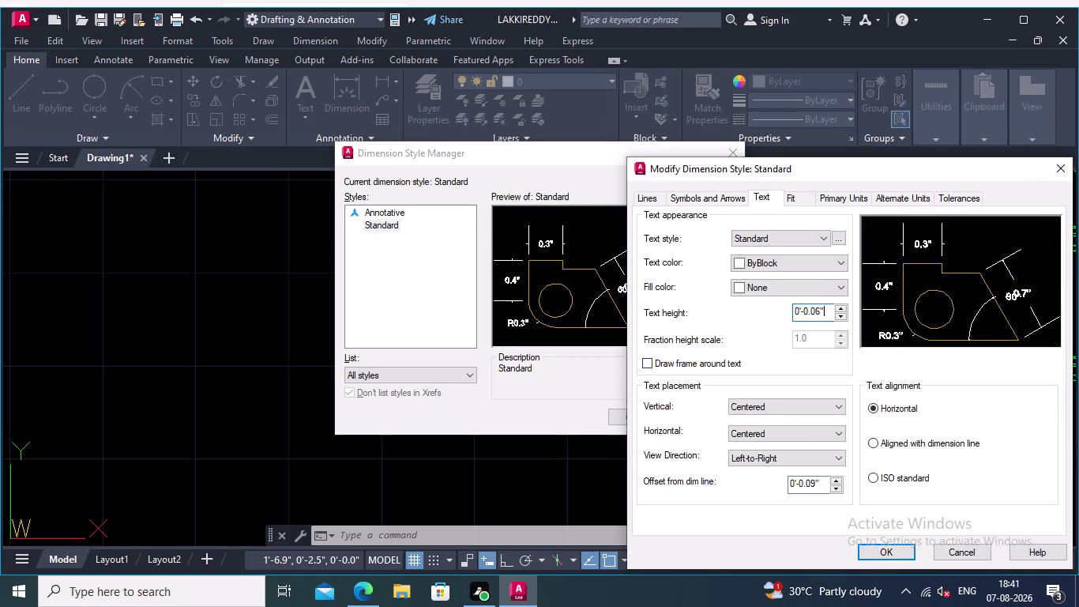
key(BackSpace)
key(BackSpace)
key(BackSpace)
key(BackSpace)
key(BackSpace)
key(BackSpace)
key(BackSpace)
key(BackSpace)
text(0.0)
key(6)
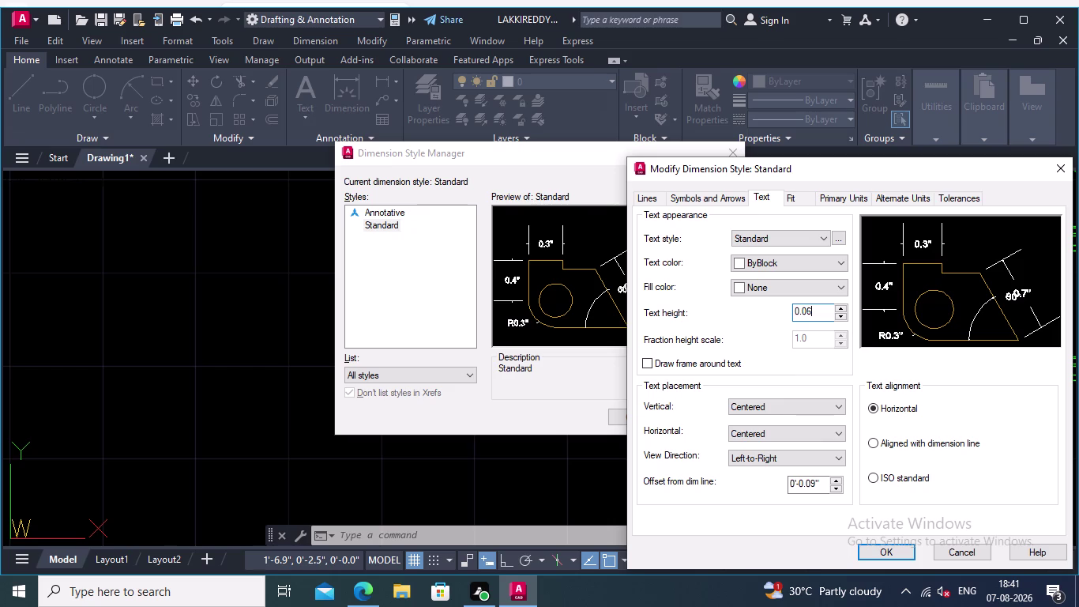
key(Return)
Confirm the changes, make Standard current, and close the style manager.
click(880, 544)
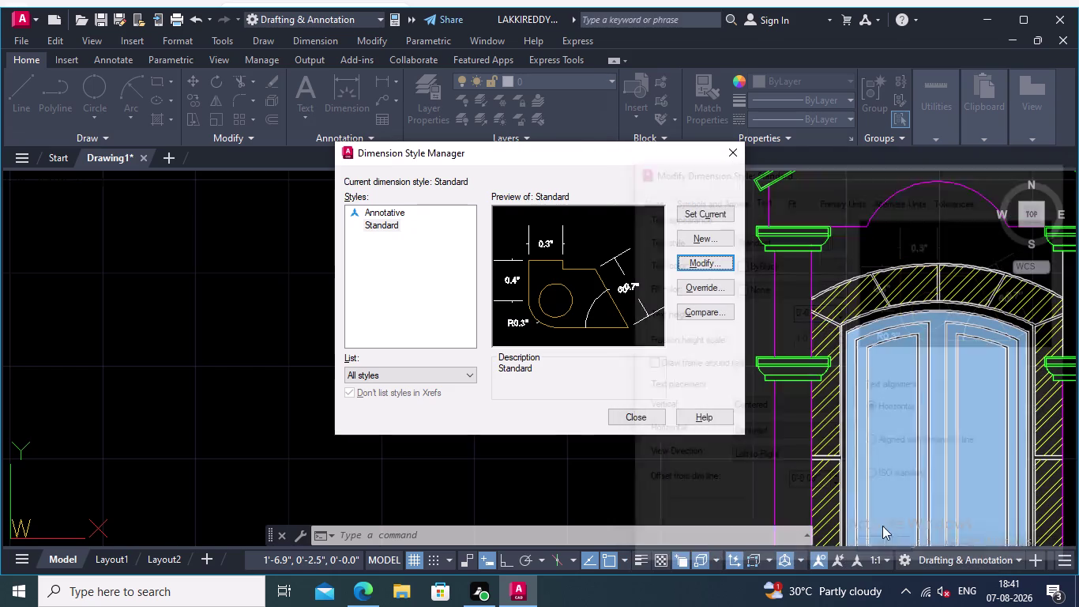
click(713, 207)
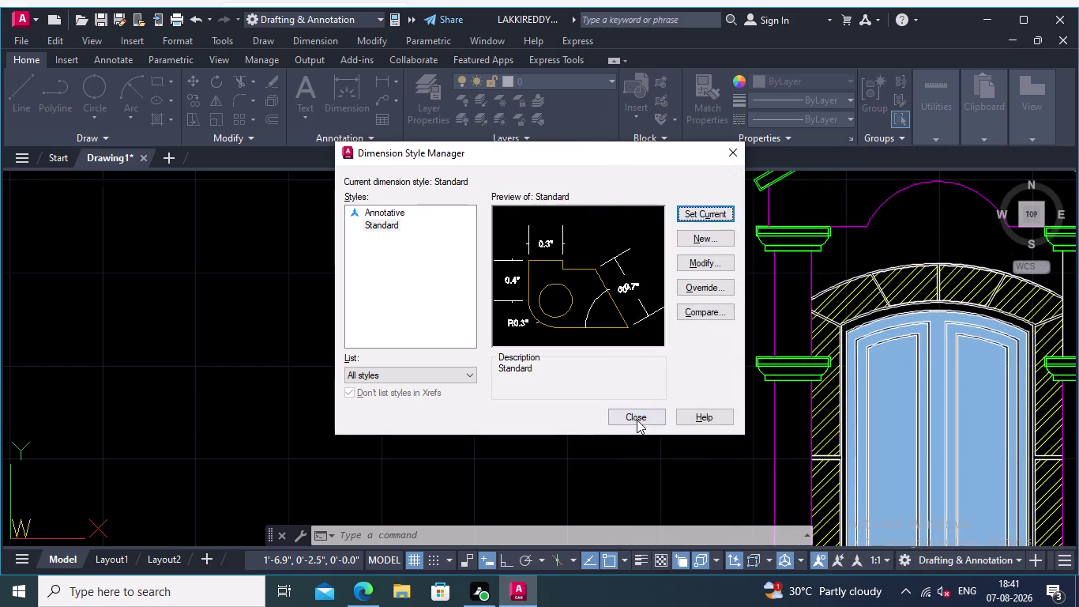
click(637, 420)
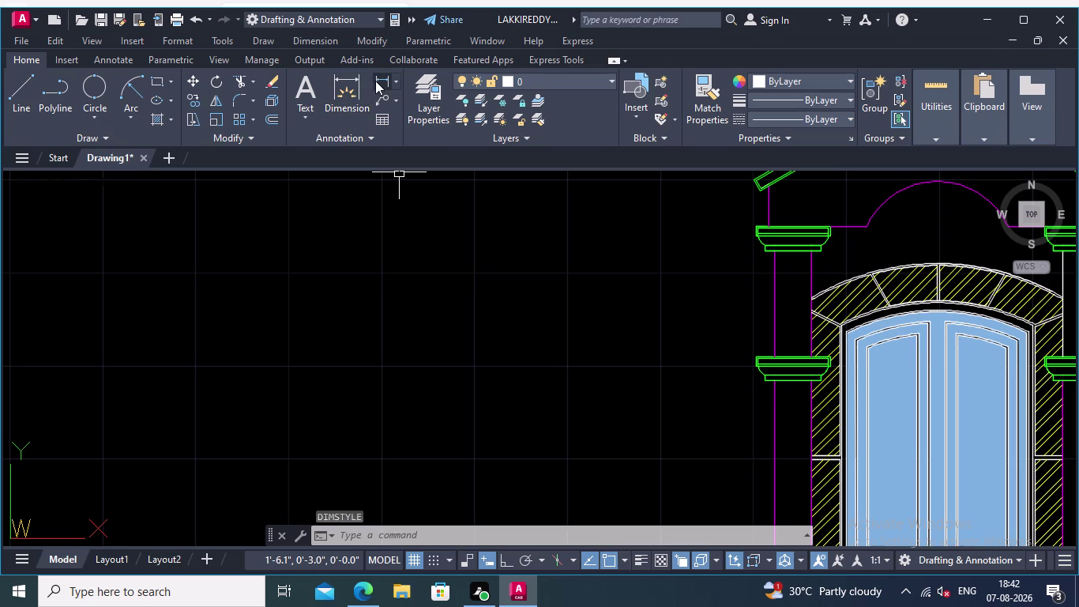
click(380, 77)
middle_drag(701, 250, 633, 315)
scroll(up, 3)
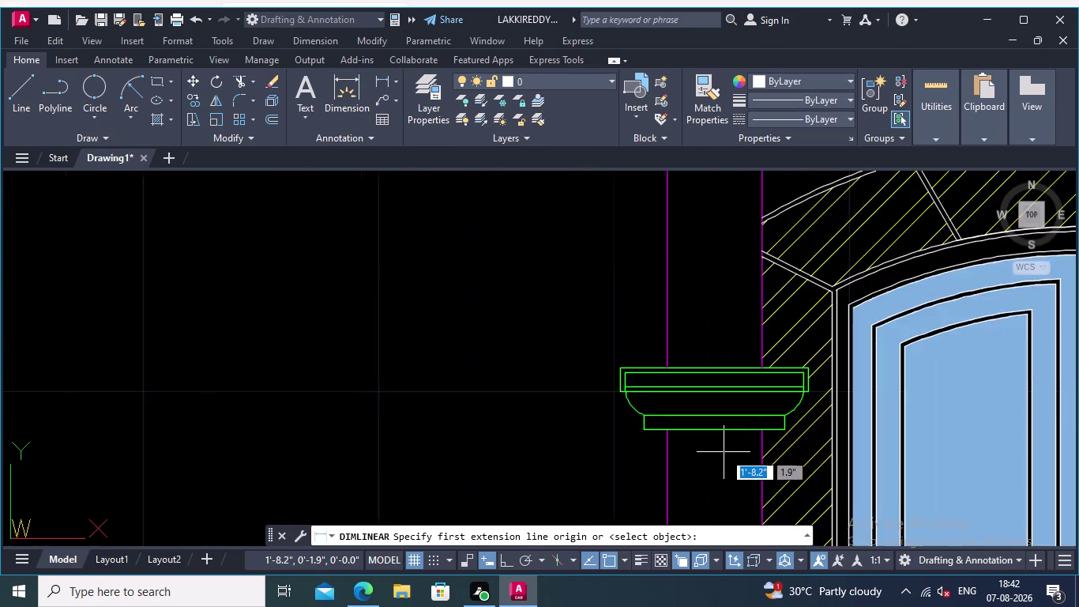
scroll(up, 3)
middle_drag(723, 445, 726, 480)
scroll(up, 3)
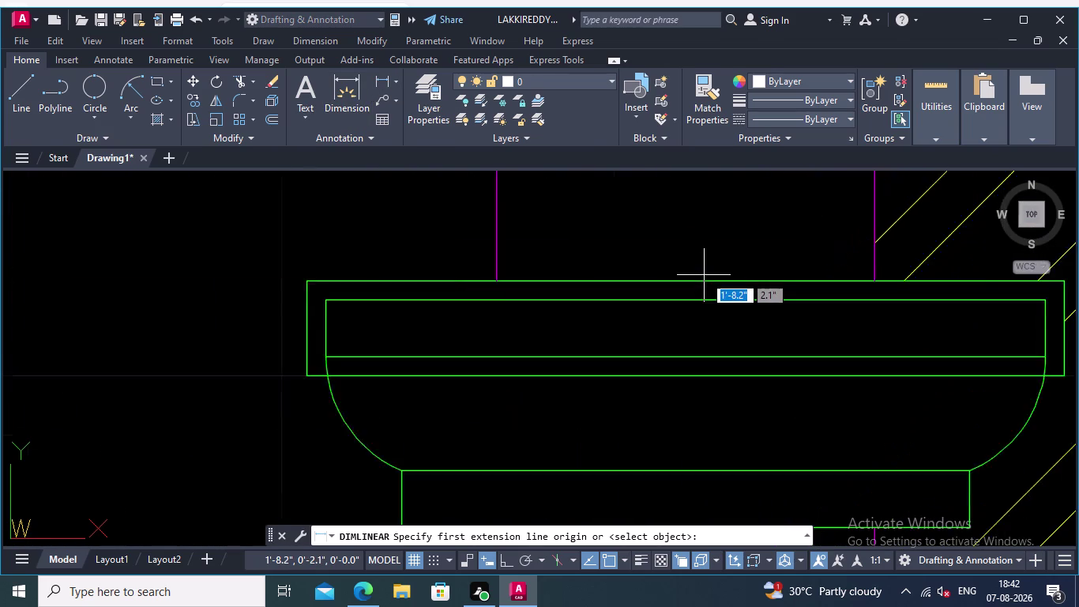
click(702, 285)
click(703, 316)
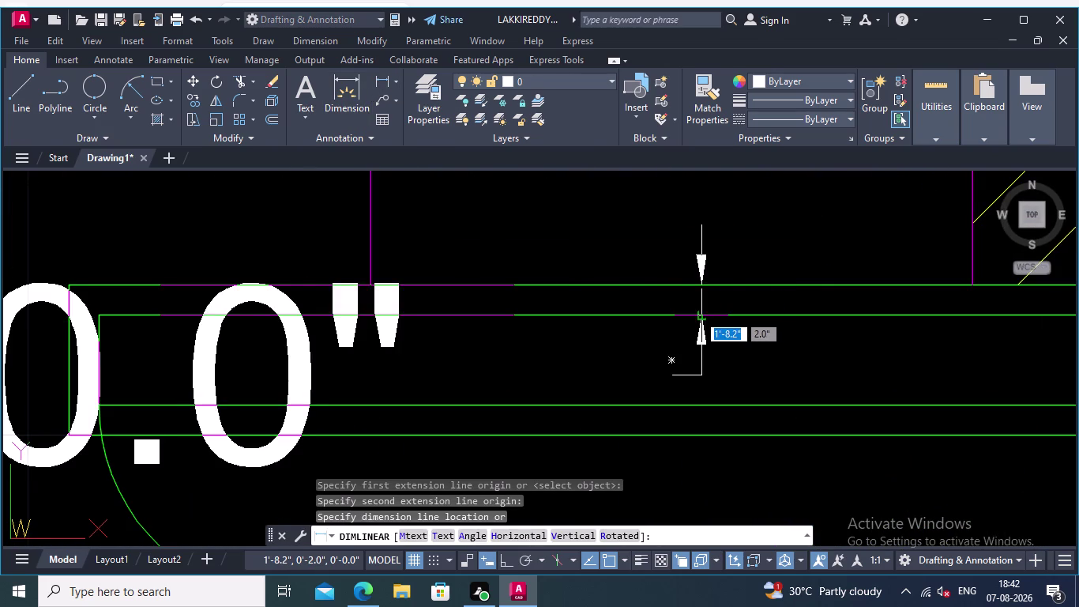
middle_drag(693, 310, 878, 291)
scroll(down, 3)
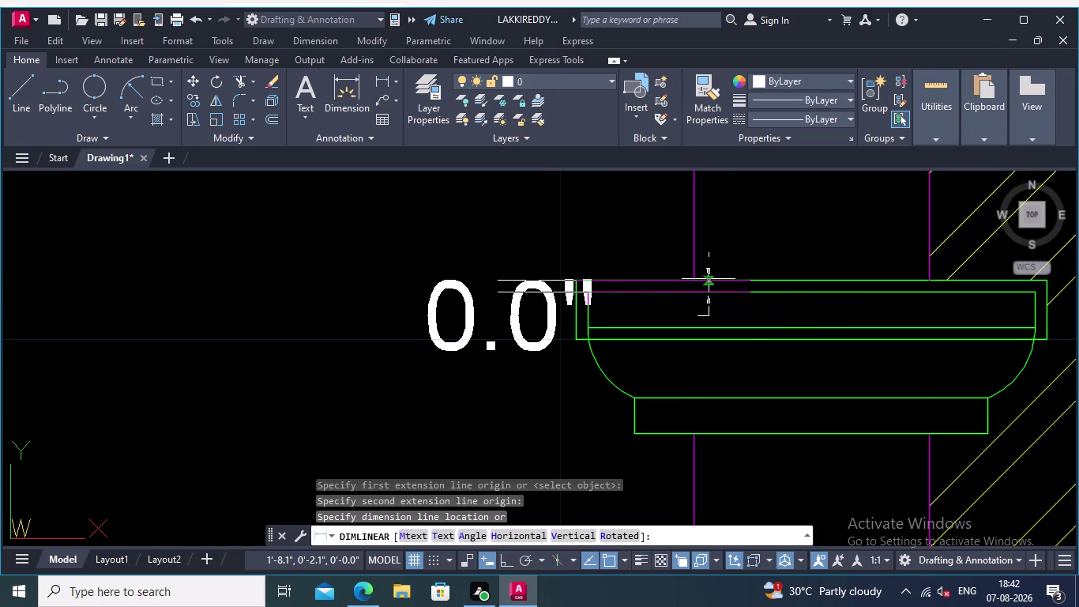
key(Escape)
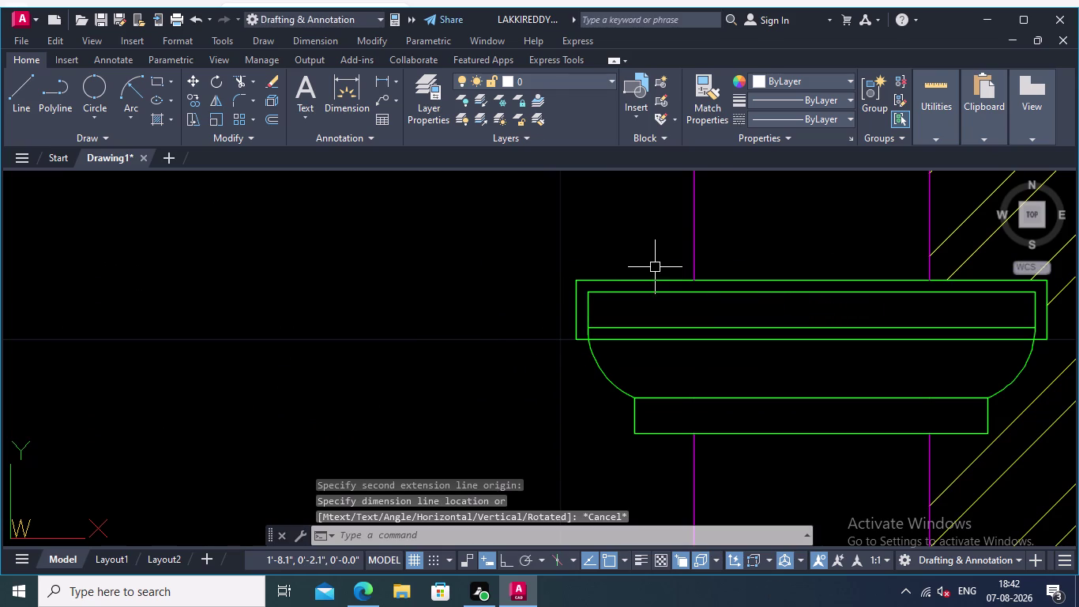
key(d)
Reopen the Standard style and set its text height to 0.6 inches.
key(Return)
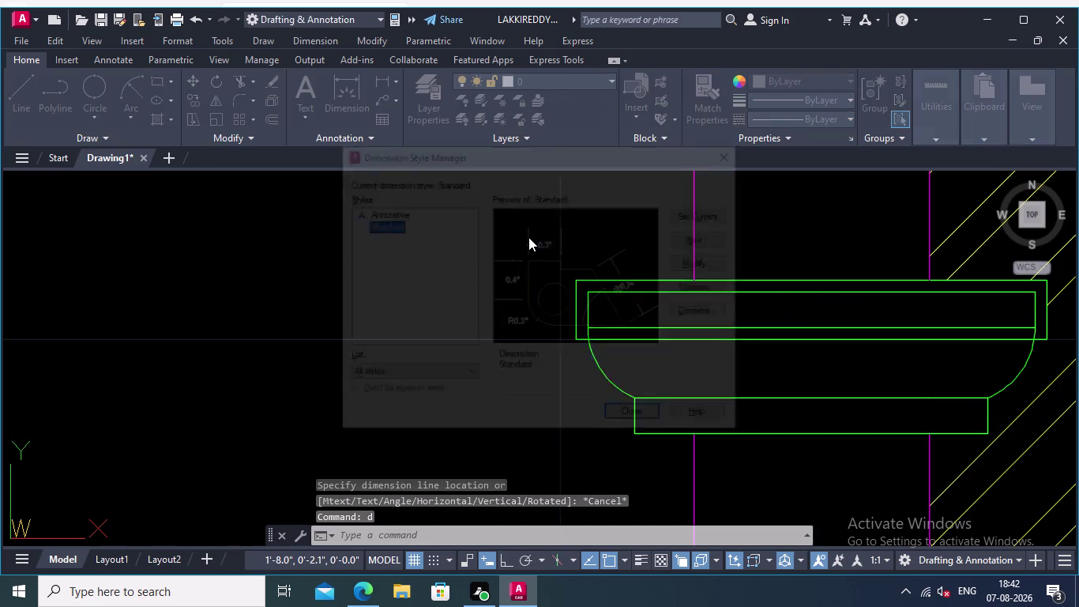
click(719, 261)
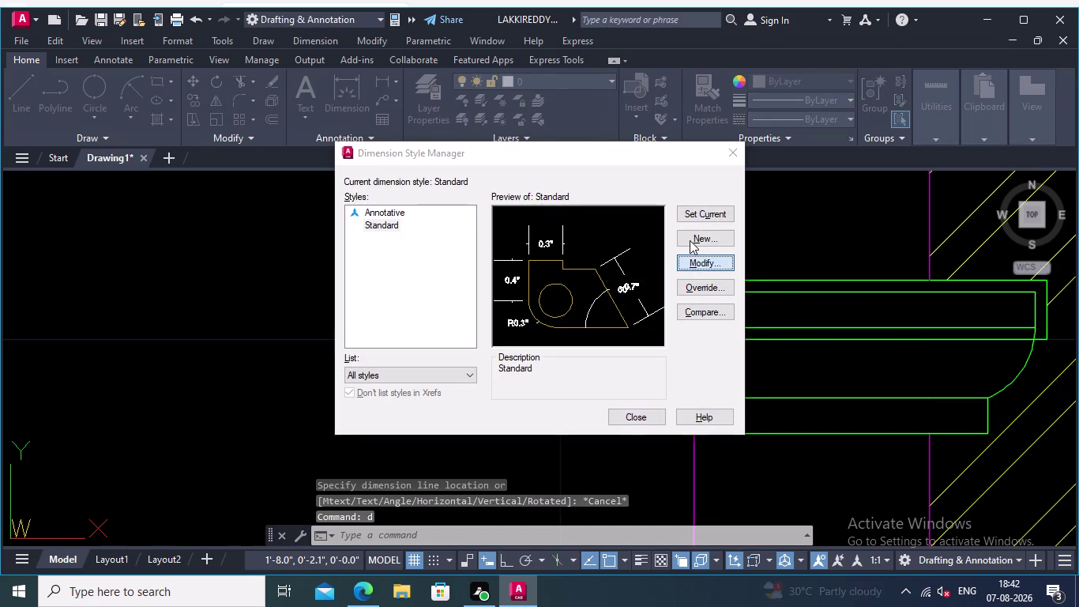
click(766, 197)
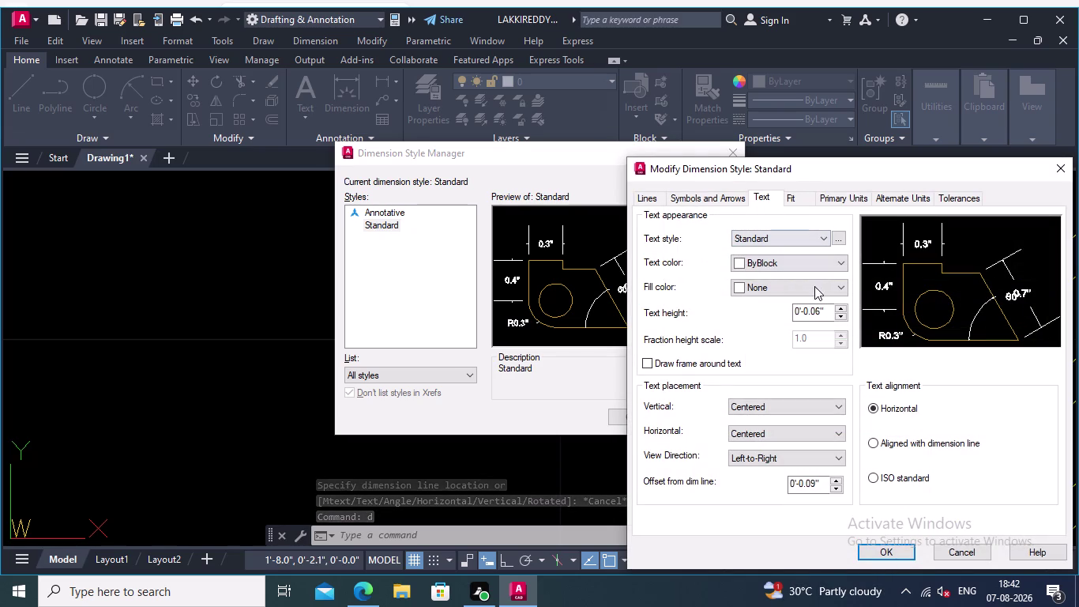
click(823, 314)
key(BackSpace)
key(BackSpace)
key(BackSpace)
key(BackSpace)
key(BackSpace)
key(BackSpace)
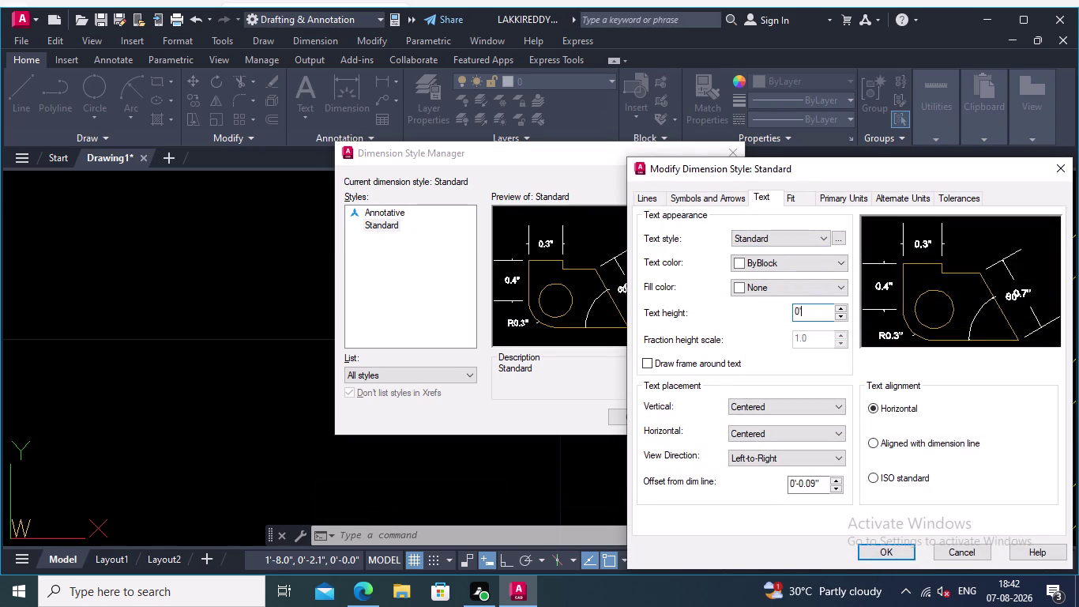
key(BackSpace)
key(BackSpace)
text(0.6)
key(apostrophe)
key(BackSpace)
key(Return)
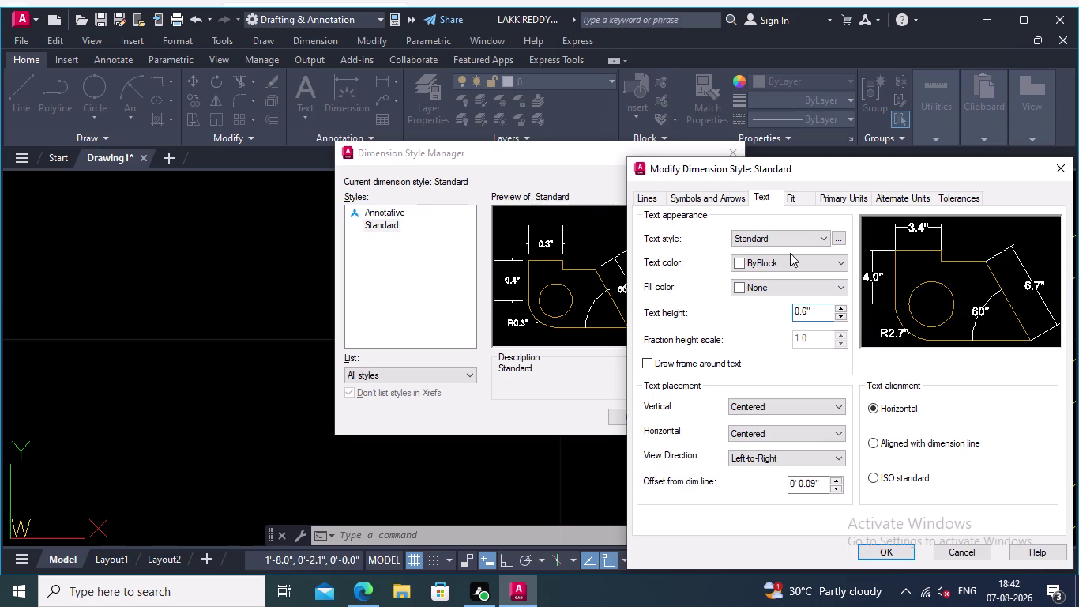
Set the arrow size to 0.6 inches on Symbols and Arrows.
click(692, 200)
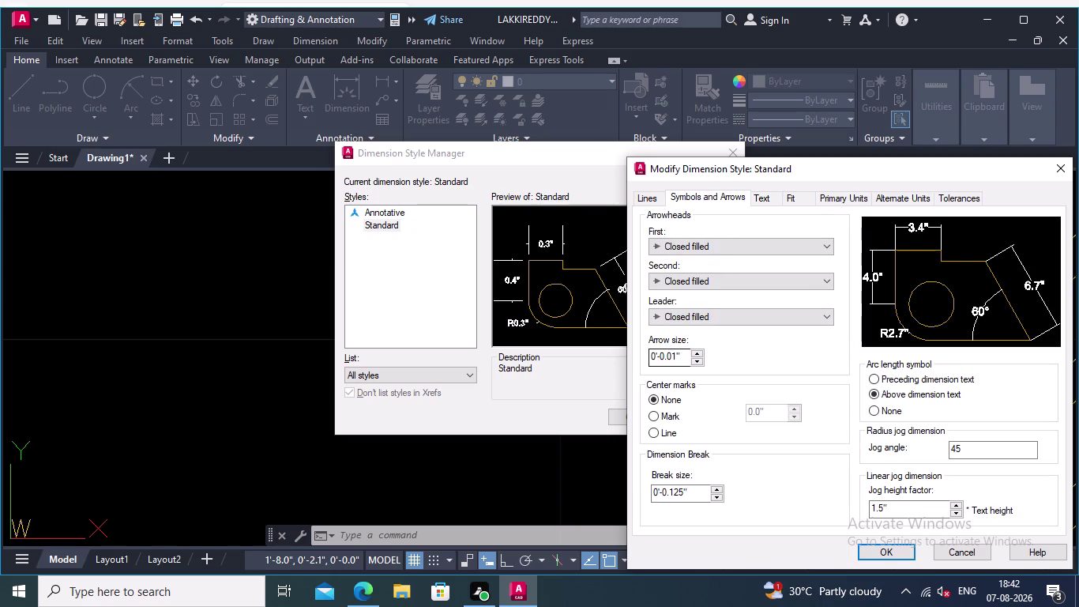
click(683, 356)
key(BackSpace)
key(BackSpace)
key(BackSpace)
text(0.6)
key(Return)
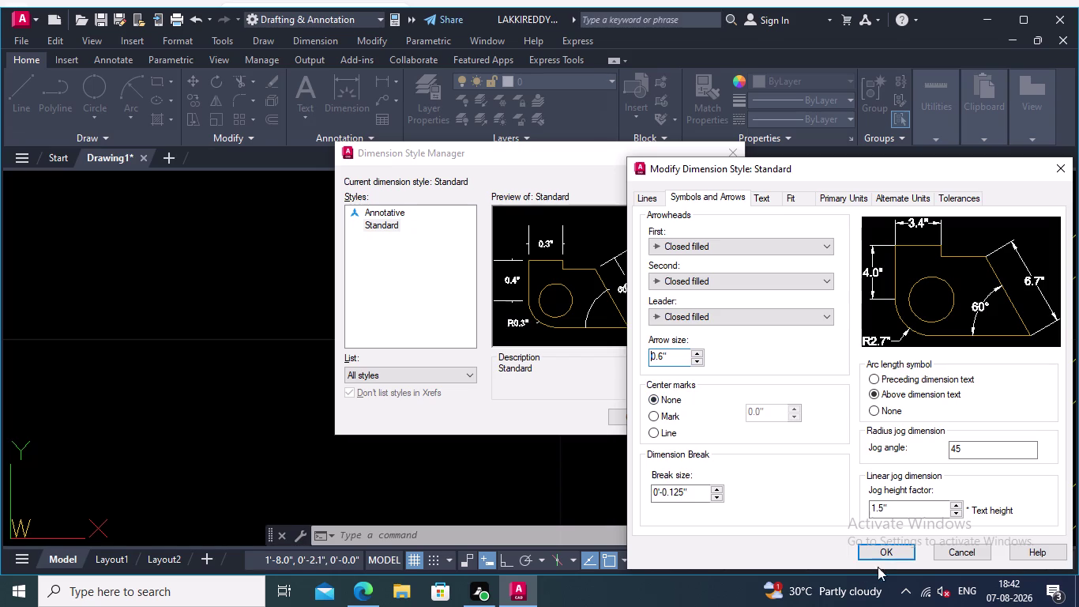
Accept the changes, set Standard current, and close the style manager.
click(887, 551)
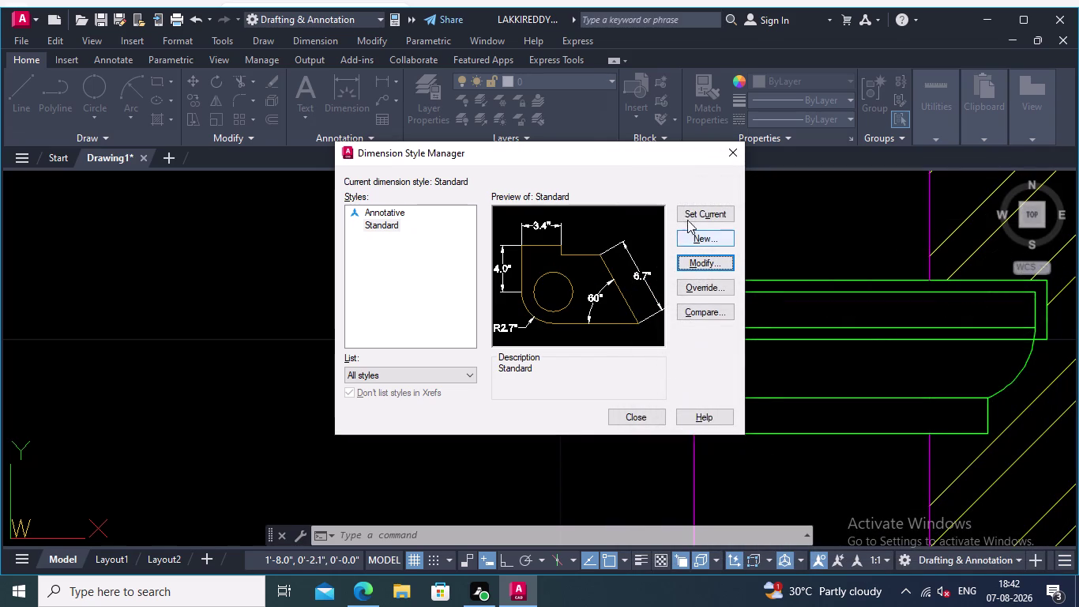
click(692, 211)
click(653, 412)
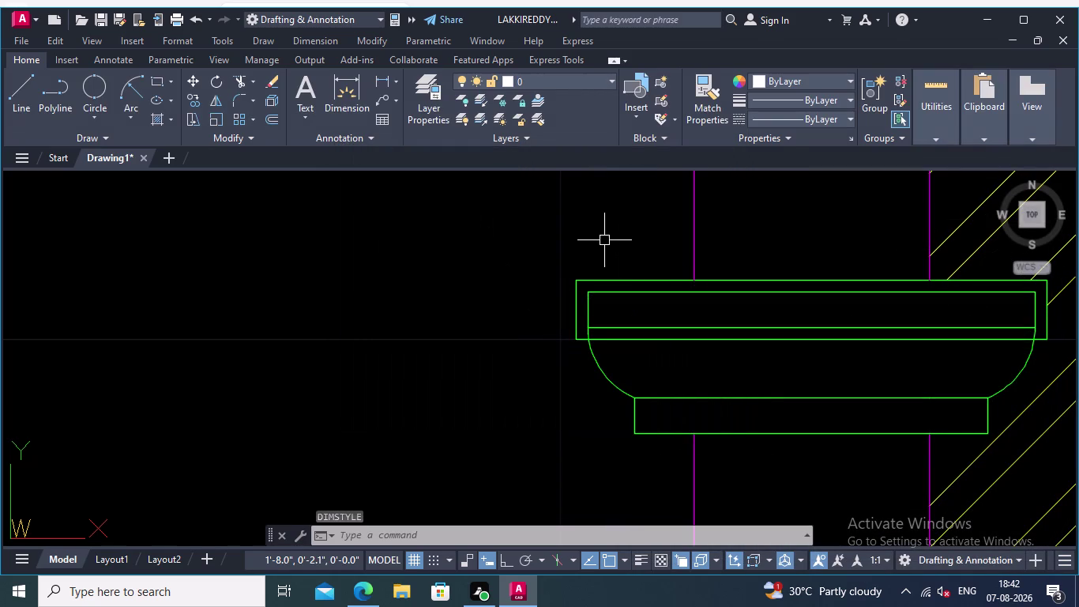
click(380, 74)
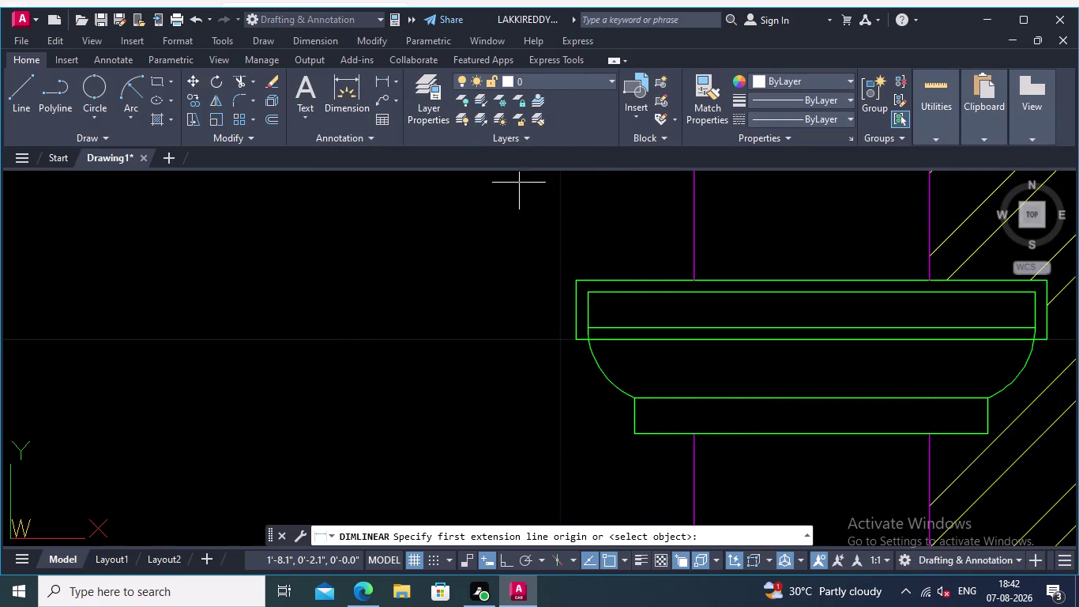
scroll(up, 3)
click(632, 295)
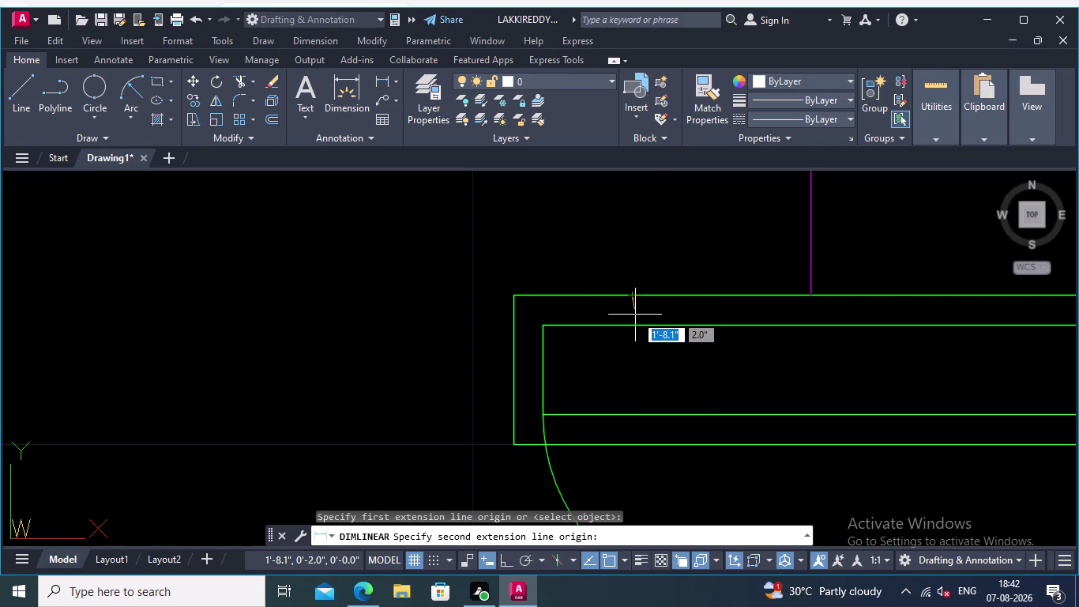
click(633, 326)
scroll(down, 3)
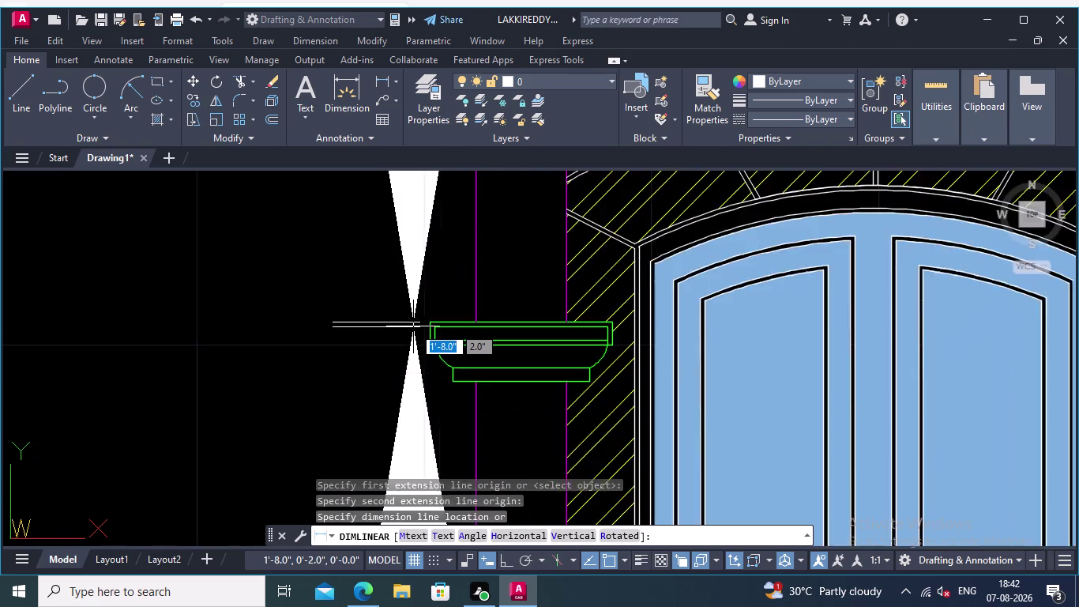
scroll(down, 3)
scroll(up, 3)
middle_drag(377, 320, 432, 320)
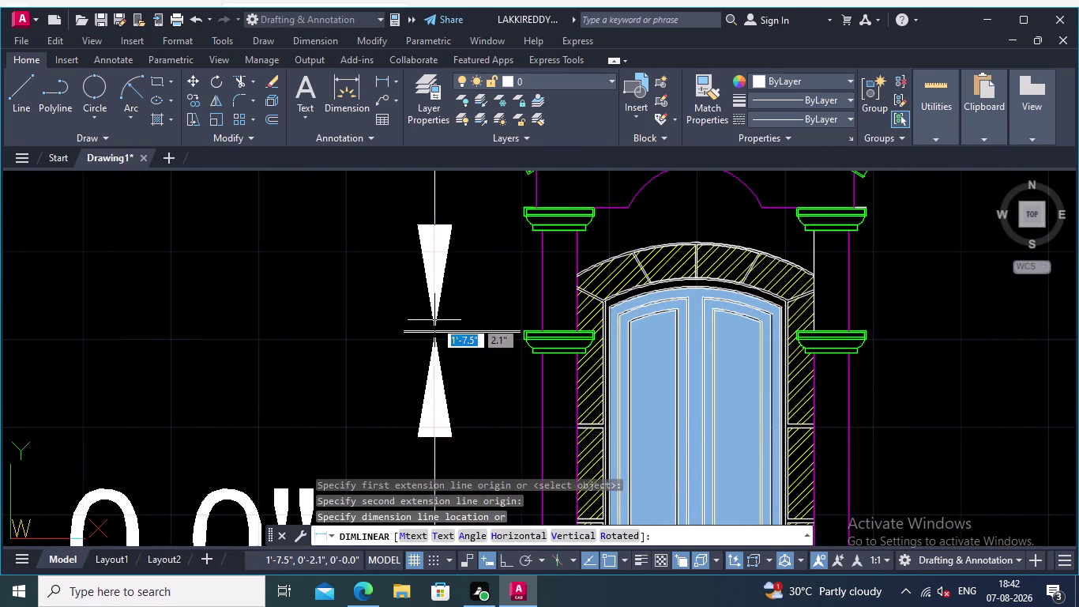
scroll(up, 3)
scroll(up, 3)
key(Escape)
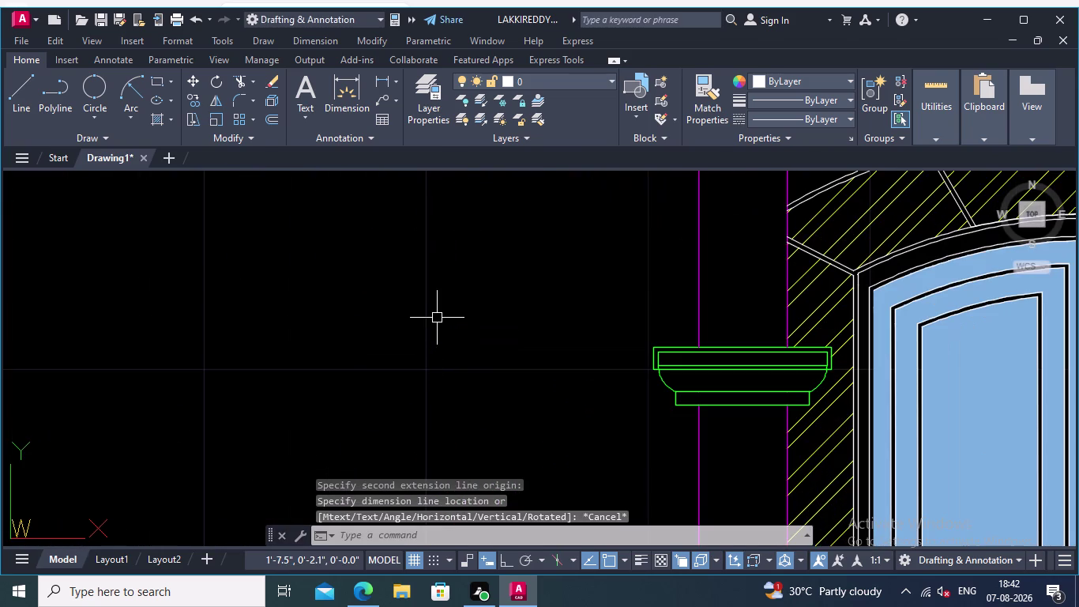
scroll(down, 3)
scroll(down, 3)
scroll(down, 3)
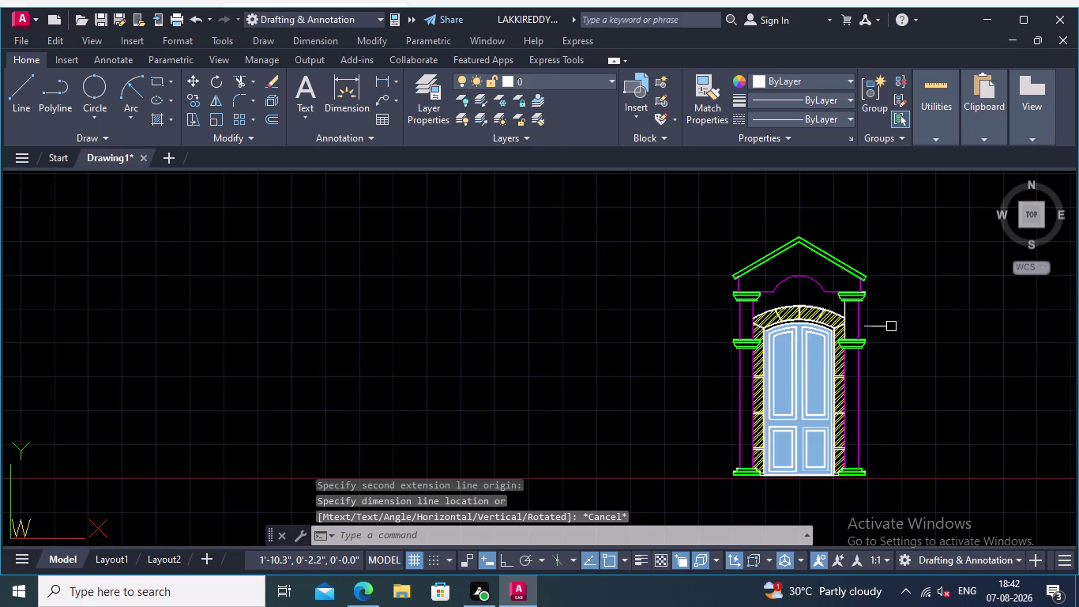
middle_drag(895, 323, 883, 286)
scroll(up, 3)
middle_drag(872, 293, 954, 259)
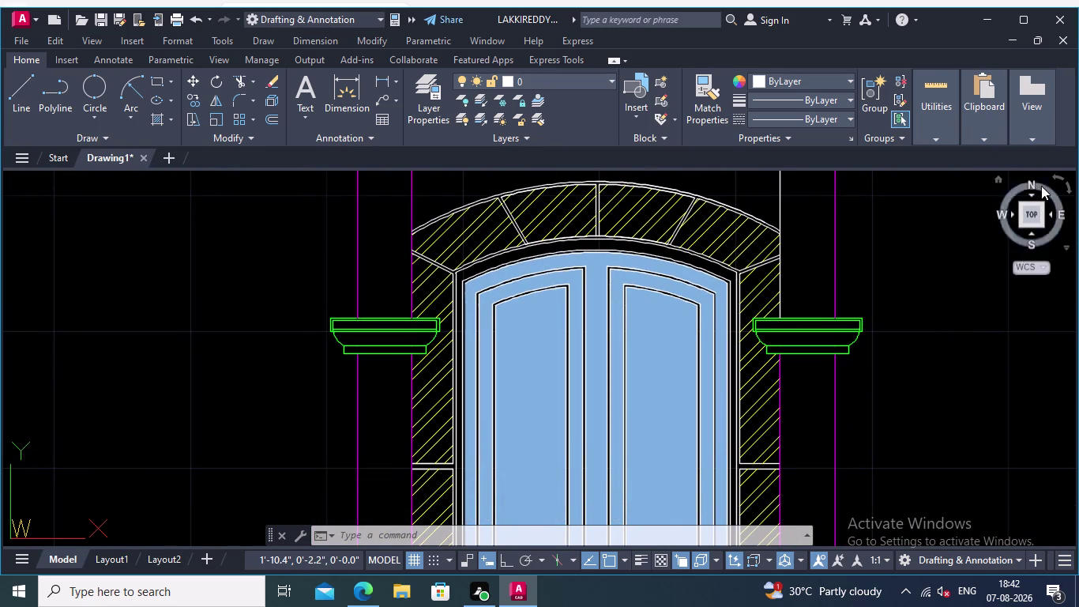
scroll(down, 3)
middle_drag(915, 433, 859, 467)
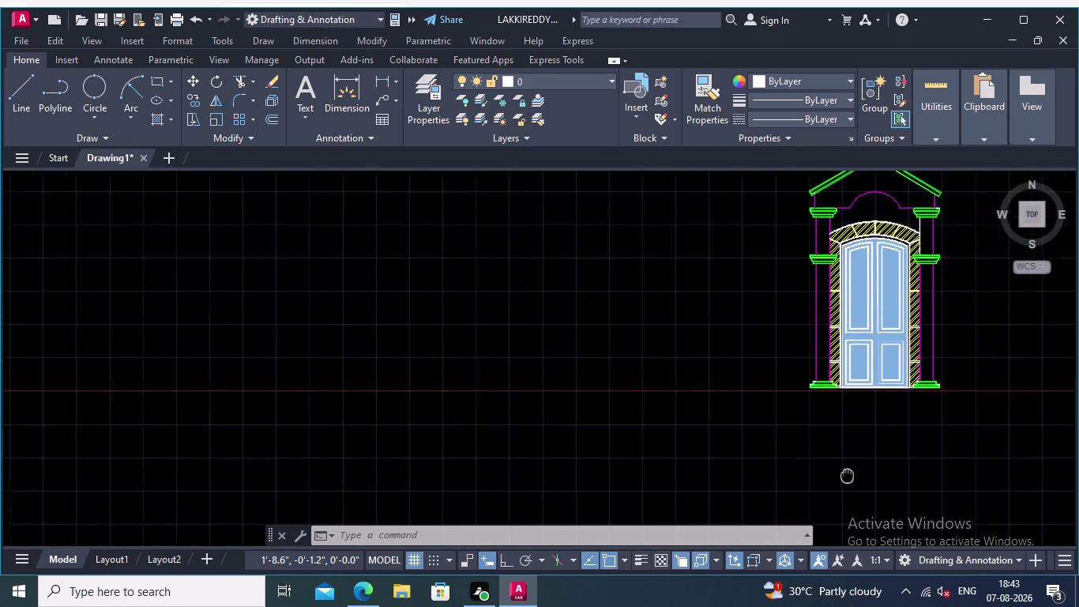
middle_drag(859, 466, 792, 503)
middle_drag(952, 382, 932, 417)
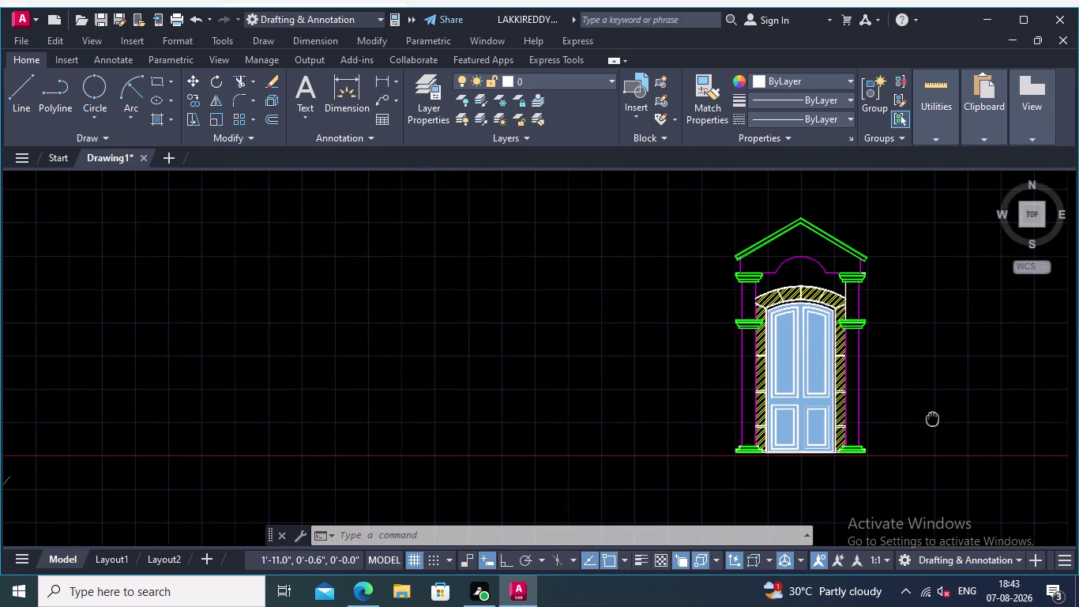
middle_drag(932, 417, 931, 418)
scroll(up, 3)
middle_drag(886, 400, 940, 364)
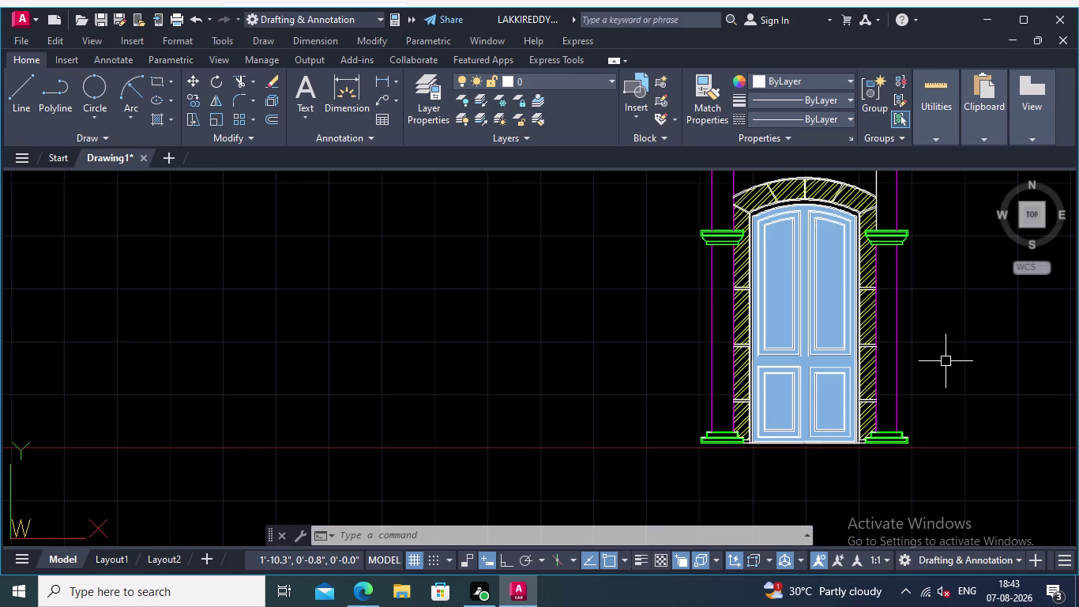
Set the Standard dimension style's primary unit precision to 0'-0.00" and make it current.
key(d)
key(Return)
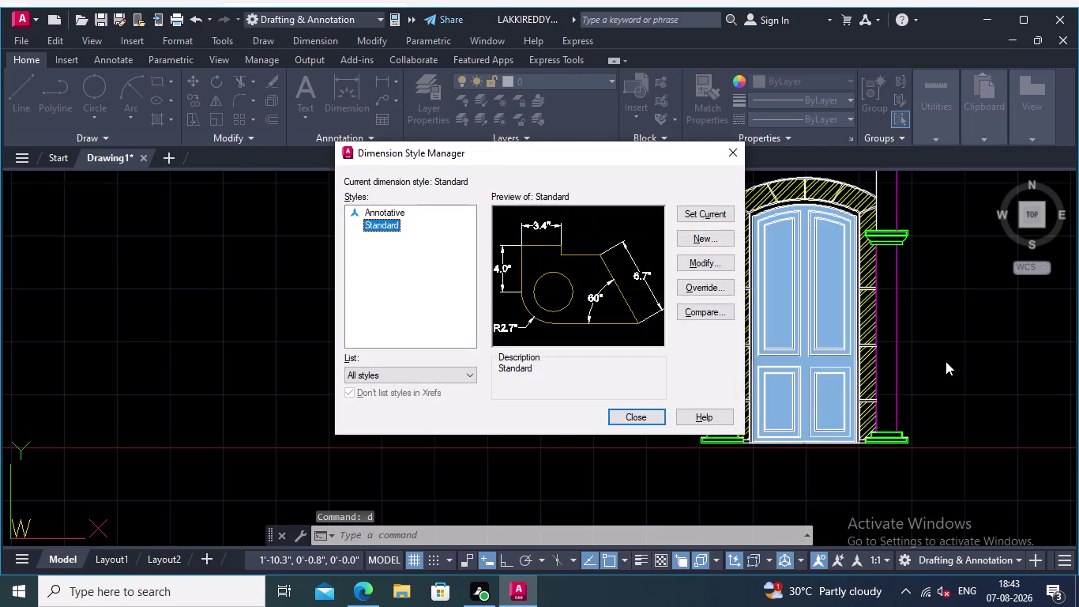
click(694, 262)
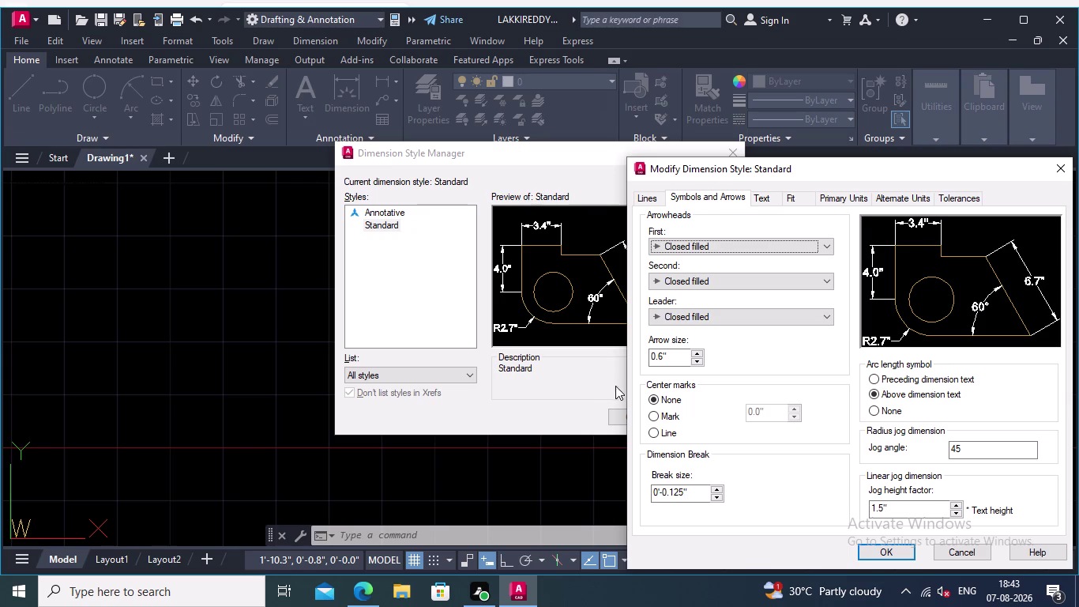
click(819, 195)
click(841, 252)
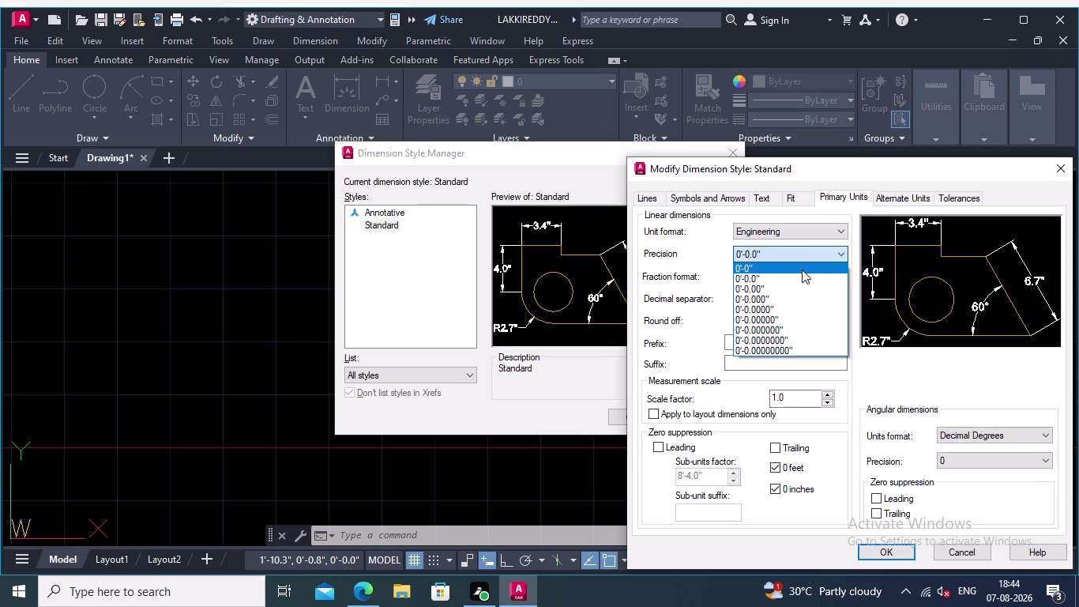
click(799, 280)
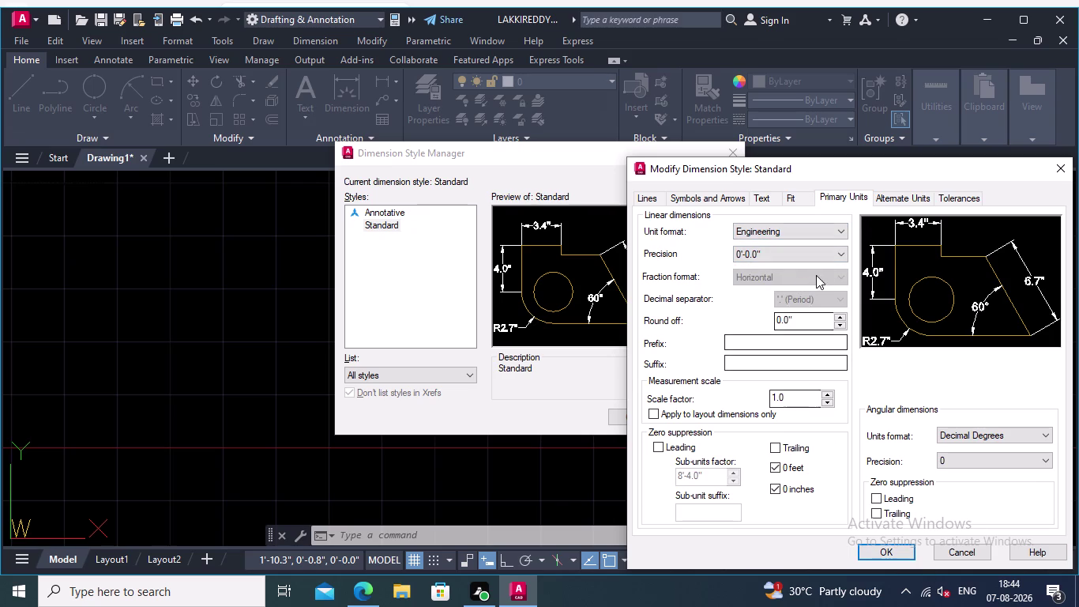
click(836, 252)
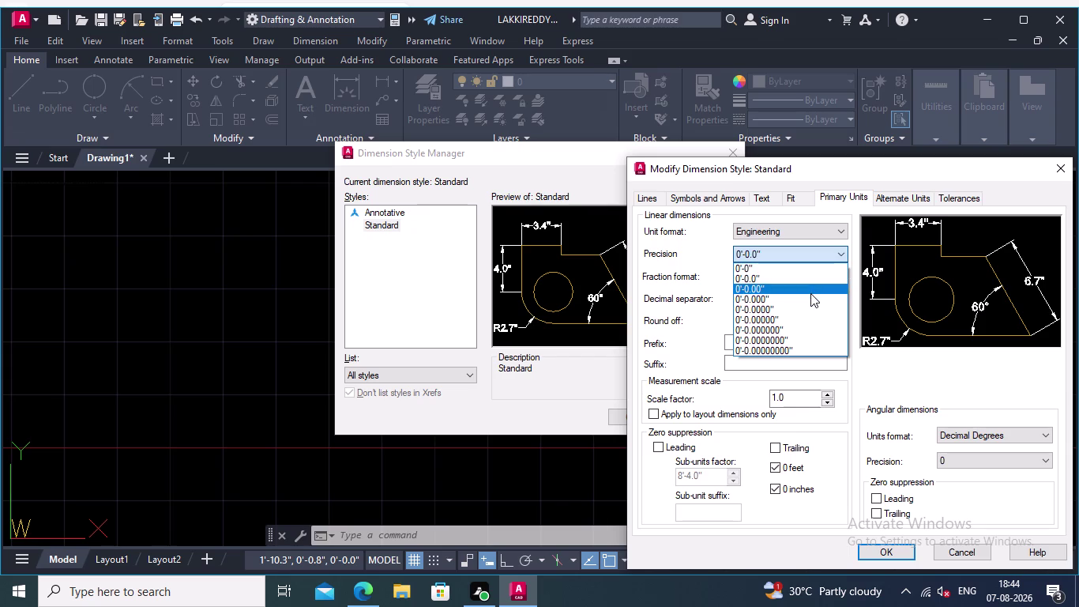
click(811, 293)
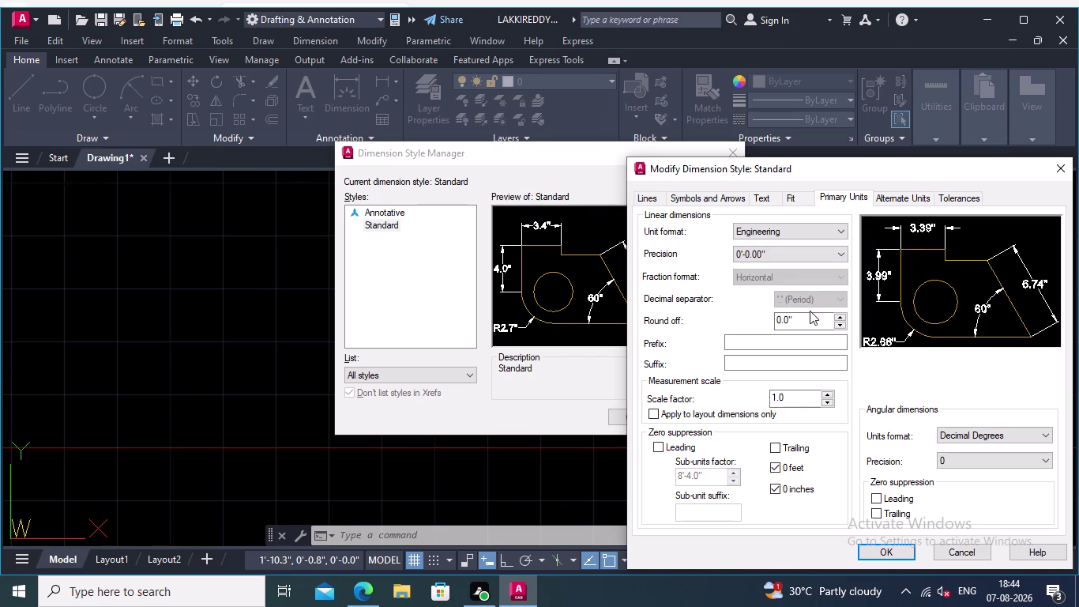
click(879, 550)
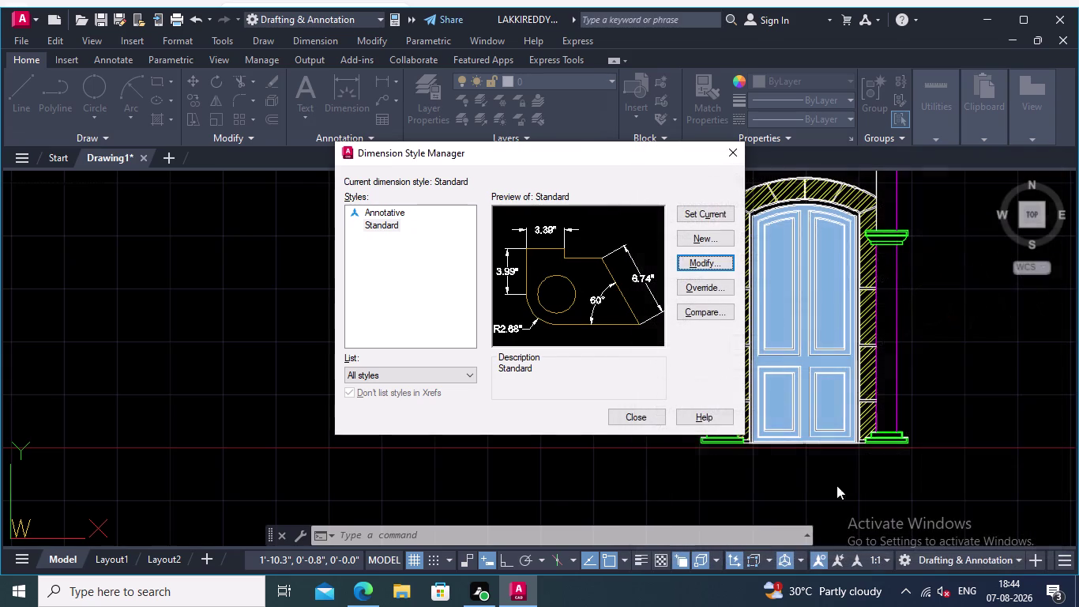
click(715, 216)
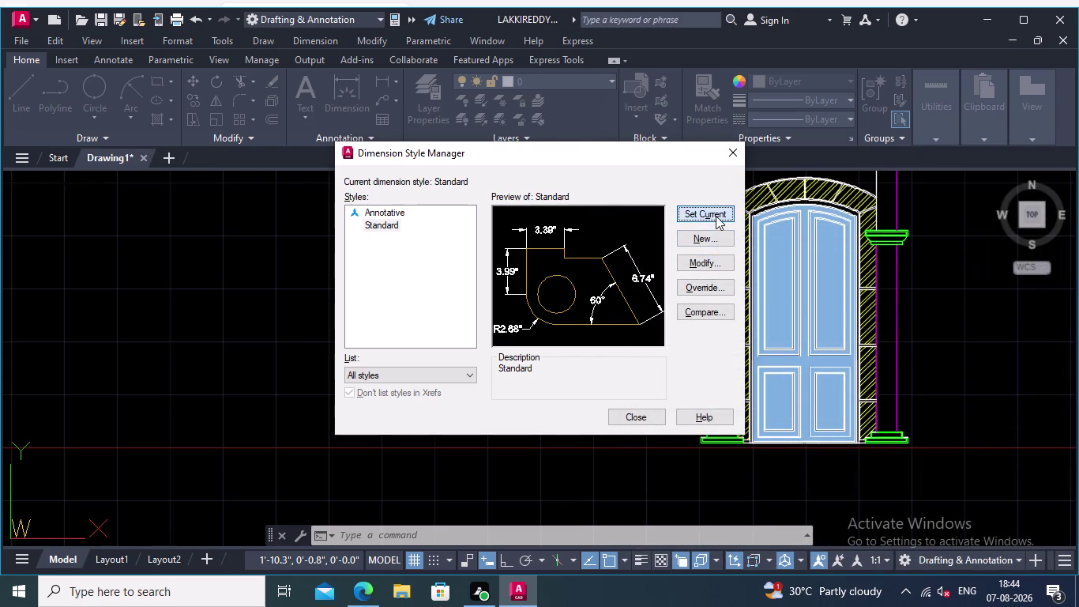
click(651, 413)
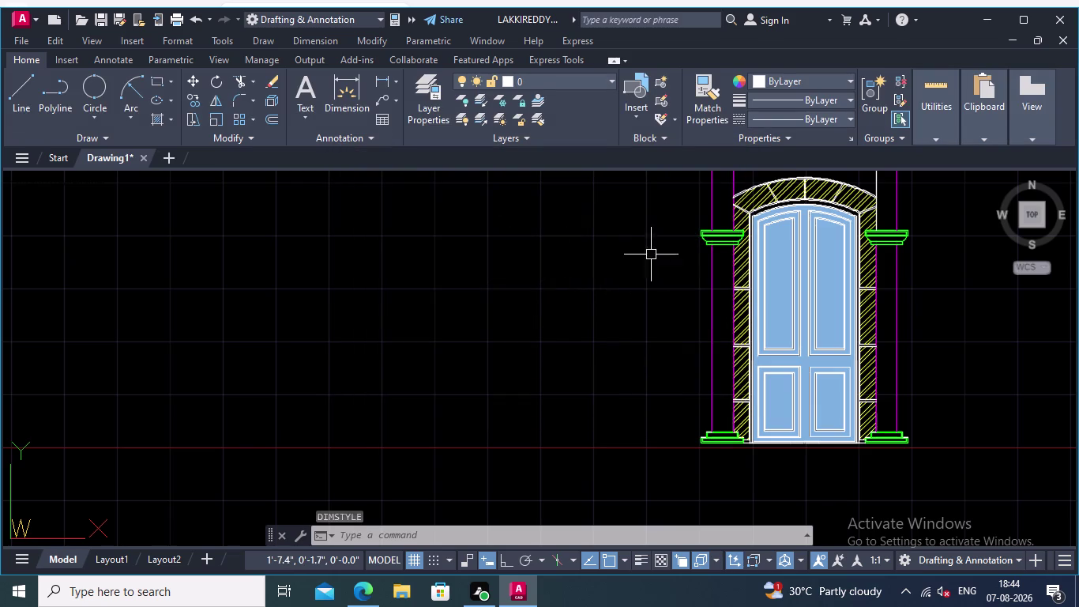
Start a trial linear dimension on the left capital's top edge.
click(377, 75)
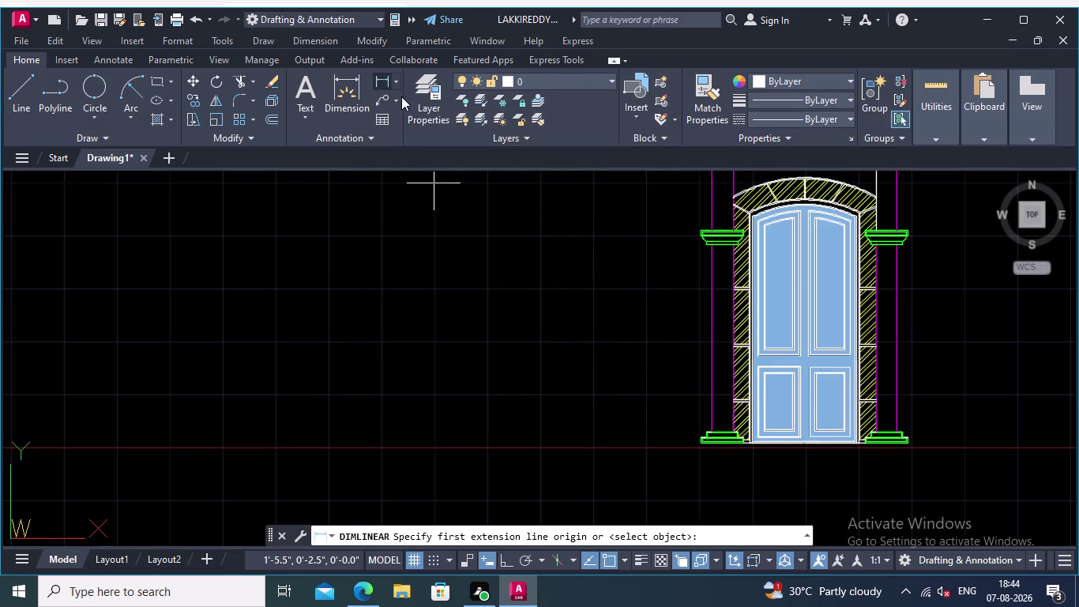
scroll(up, 3)
middle_drag(713, 340, 716, 507)
middle_drag(719, 343, 730, 484)
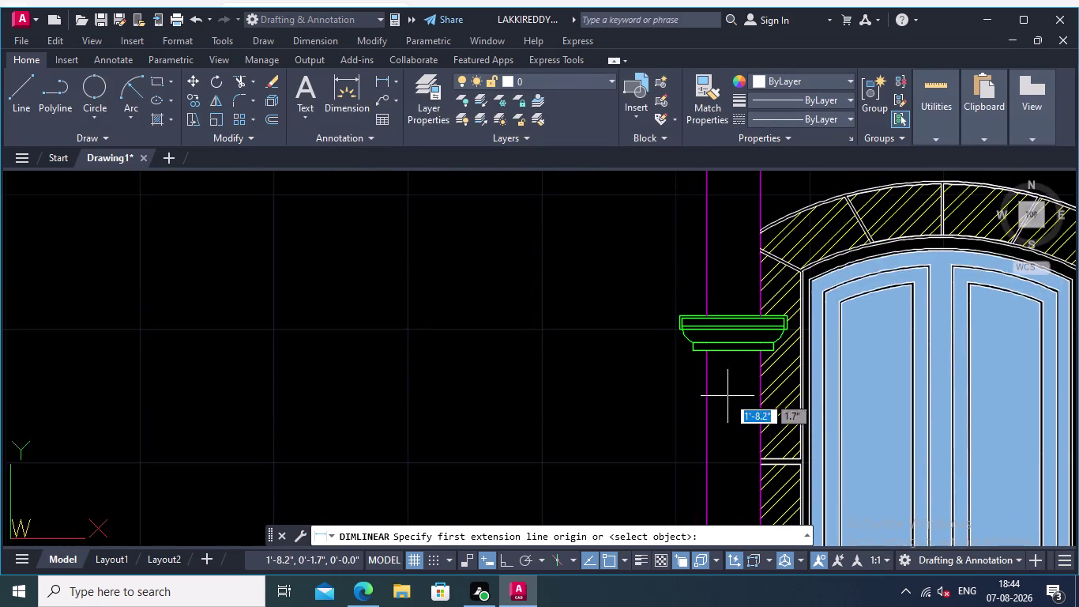
scroll(up, 3)
middle_drag(717, 373, 733, 521)
scroll(up, 3)
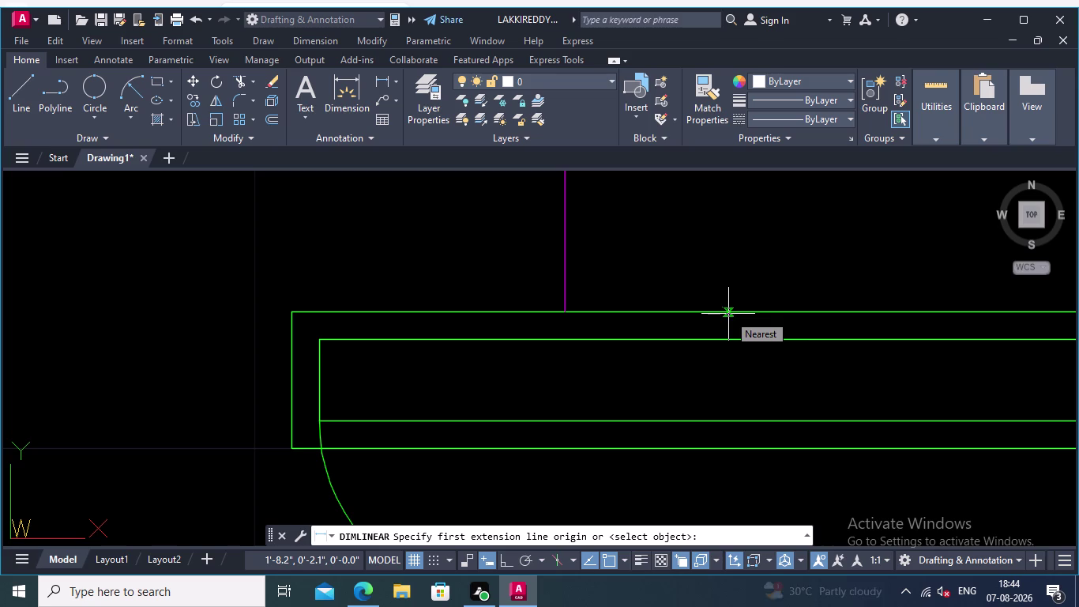
click(728, 314)
click(731, 339)
Cancel the unfinished dimension and reopen the Dimension Style Manager with D.
scroll(down, 3)
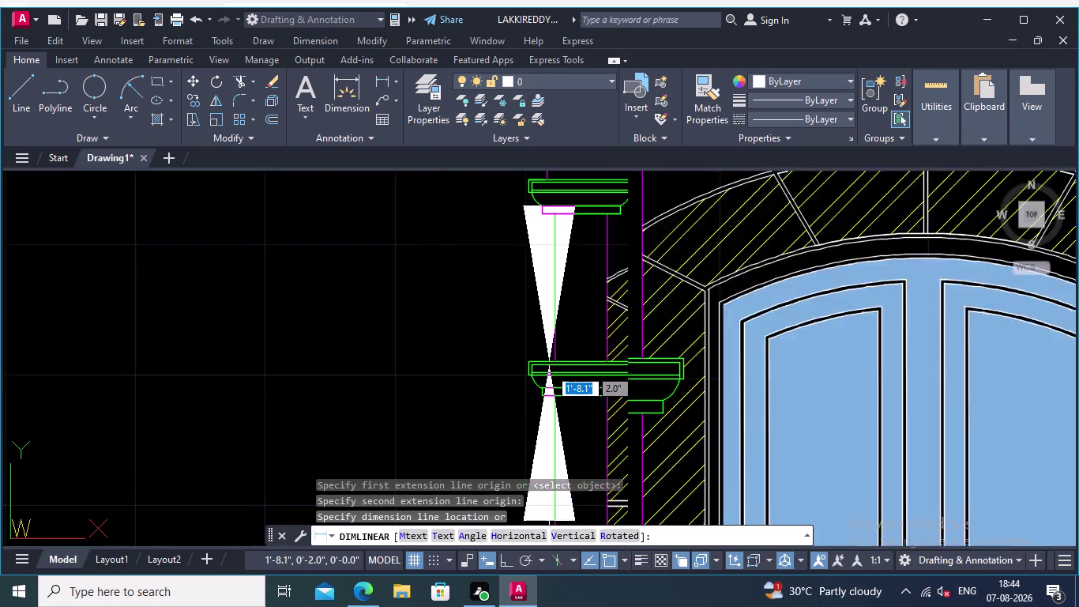
scroll(down, 3)
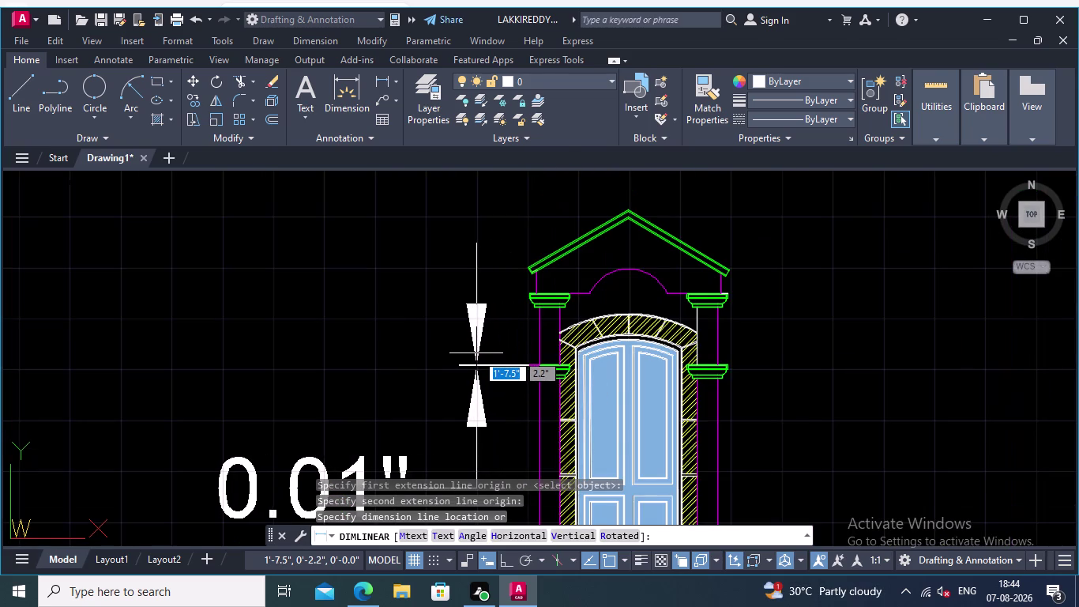
middle_drag(476, 353, 518, 353)
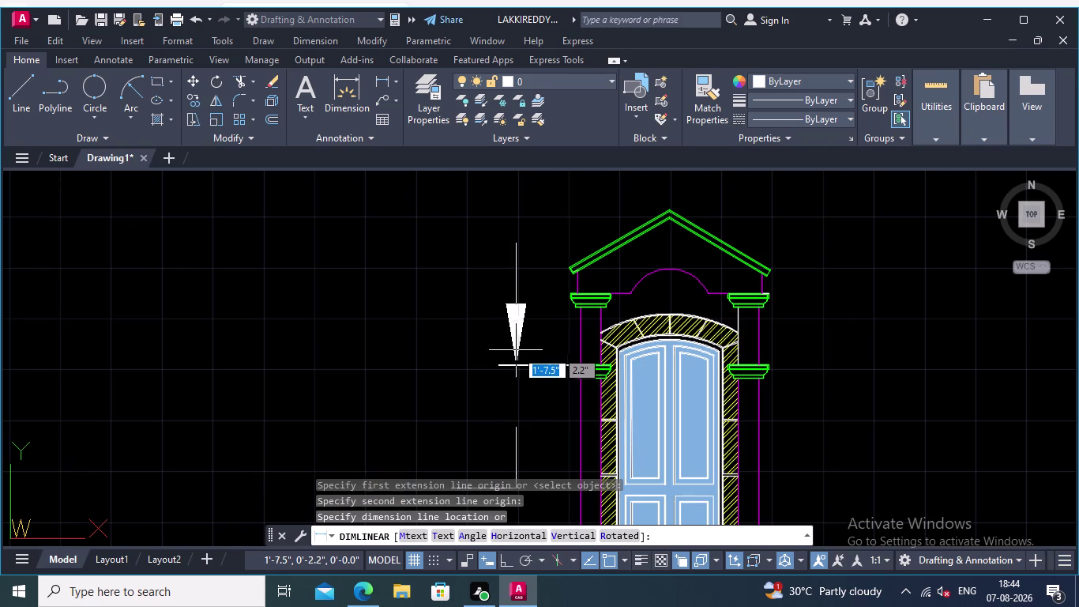
middle_drag(469, 360, 552, 350)
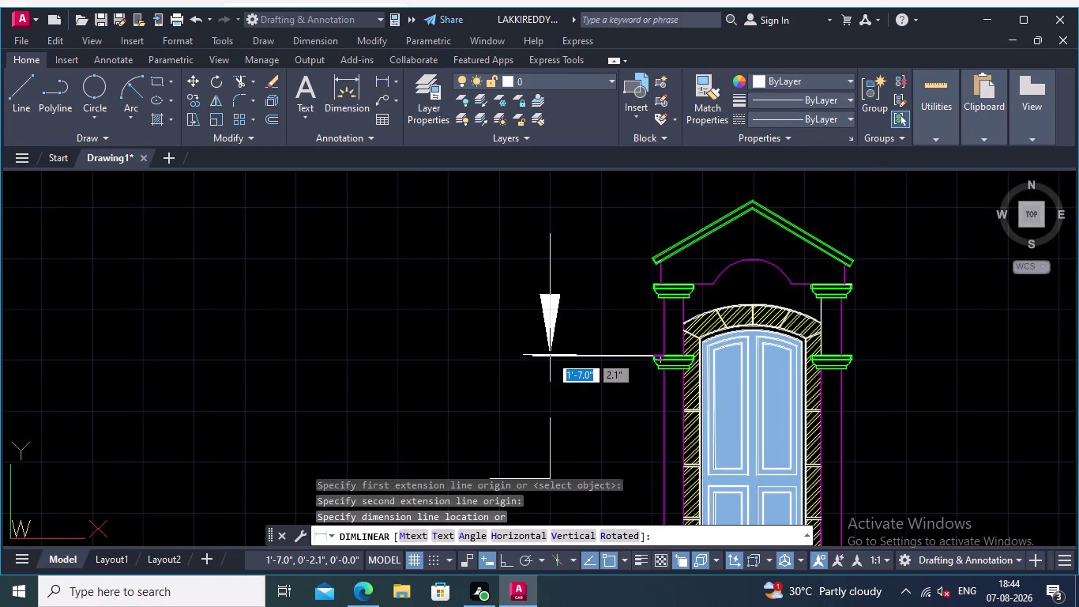
scroll(up, 3)
scroll(up, 3)
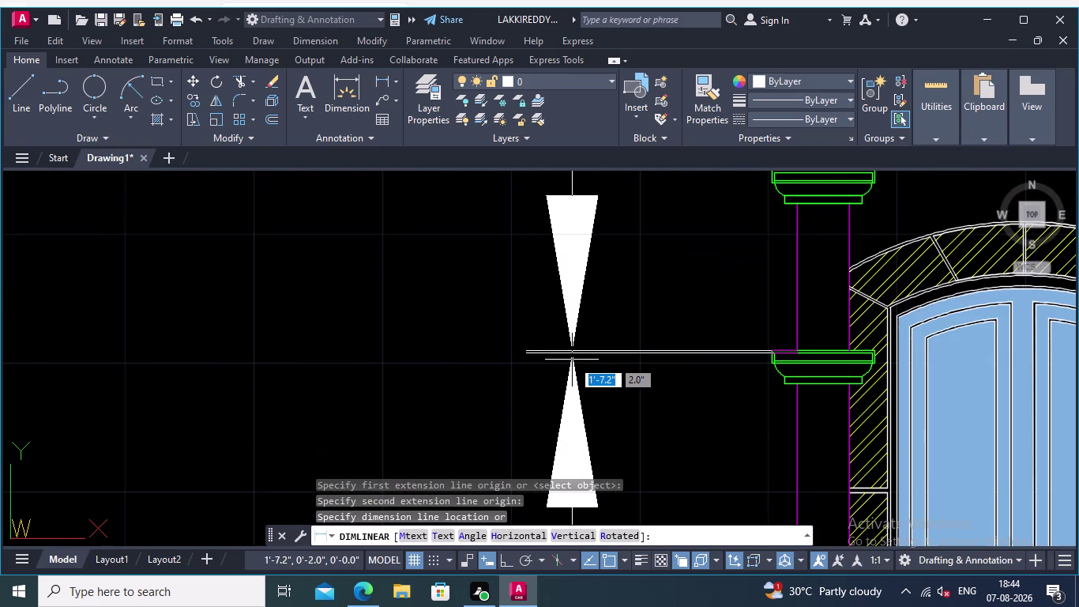
key(Escape)
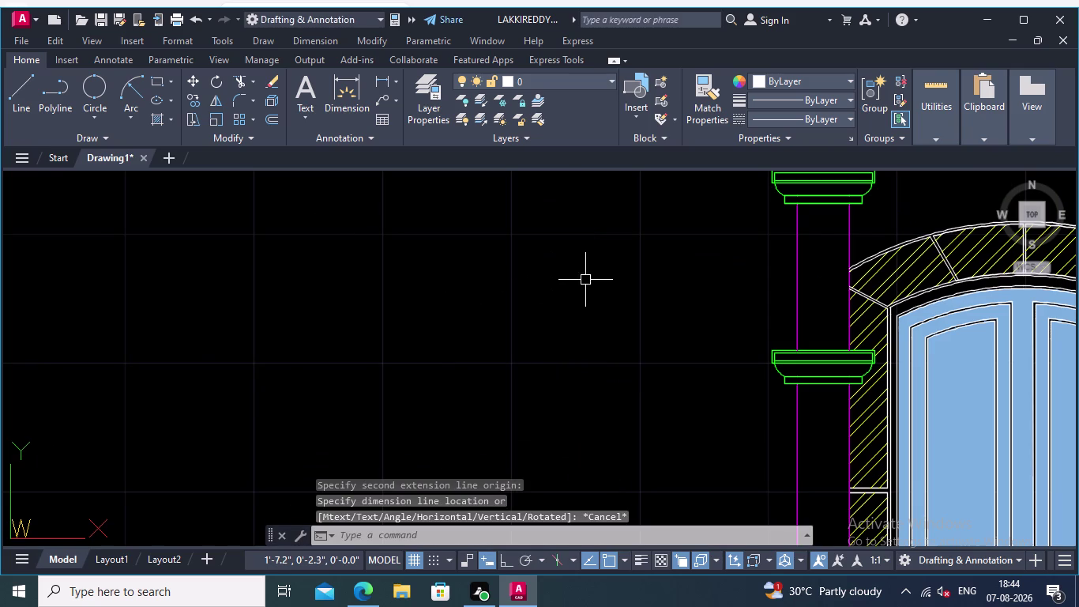
key(d)
key(Return)
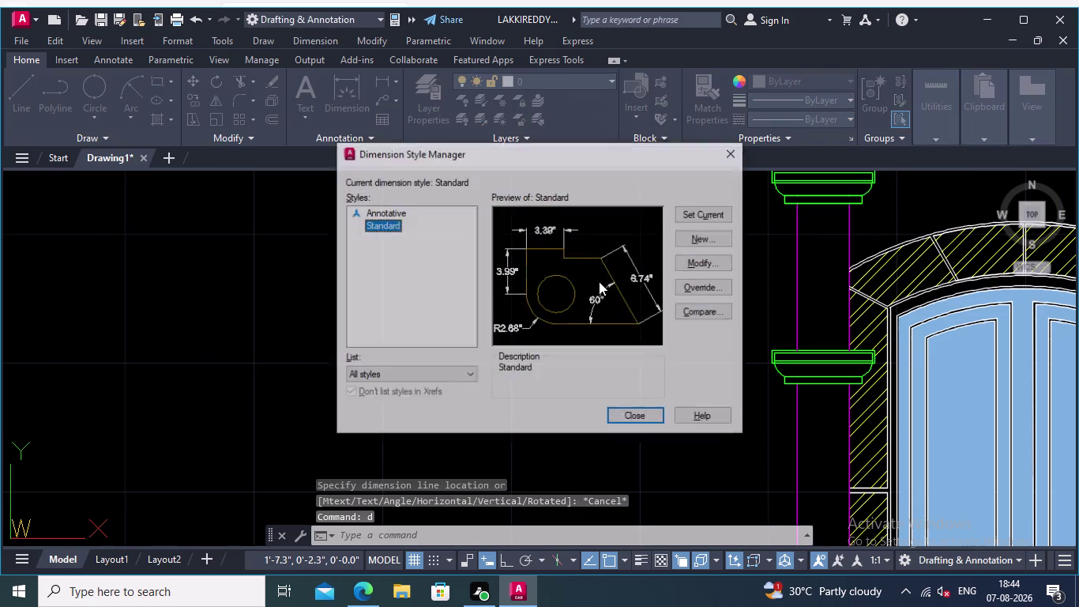
Set the Standard style's text height to 0.06".
click(701, 258)
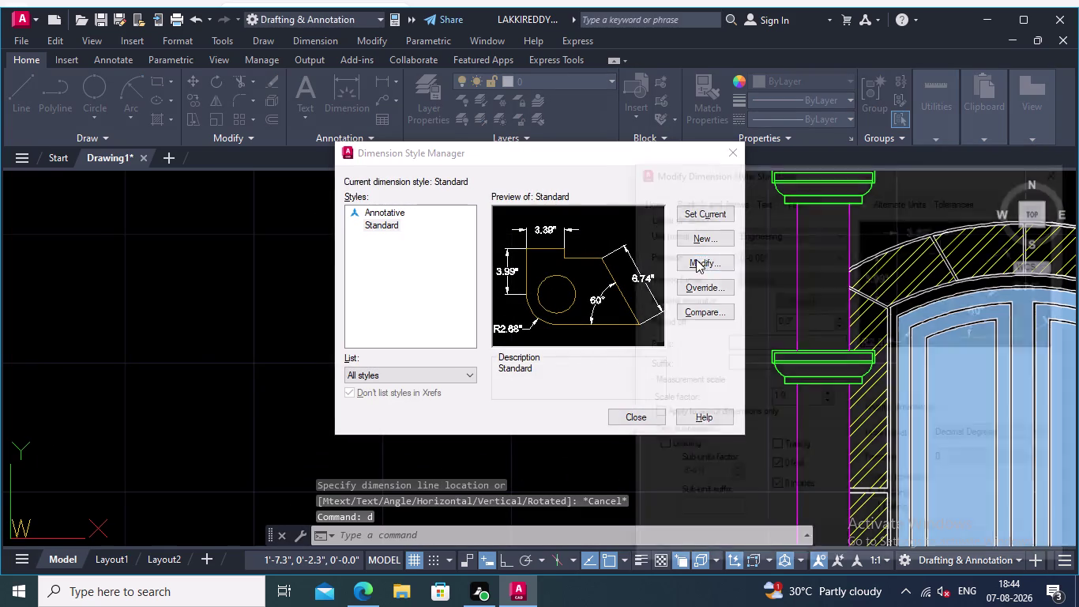
click(761, 199)
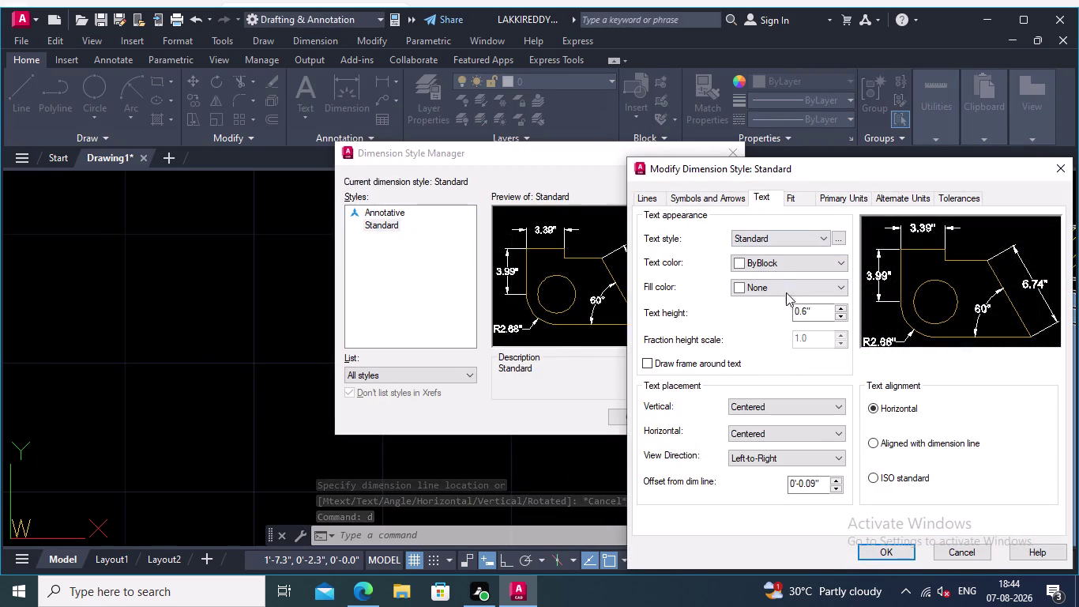
click(814, 315)
key(BackSpace)
key(BackSpace)
key(BackSpace)
key(BackSpace)
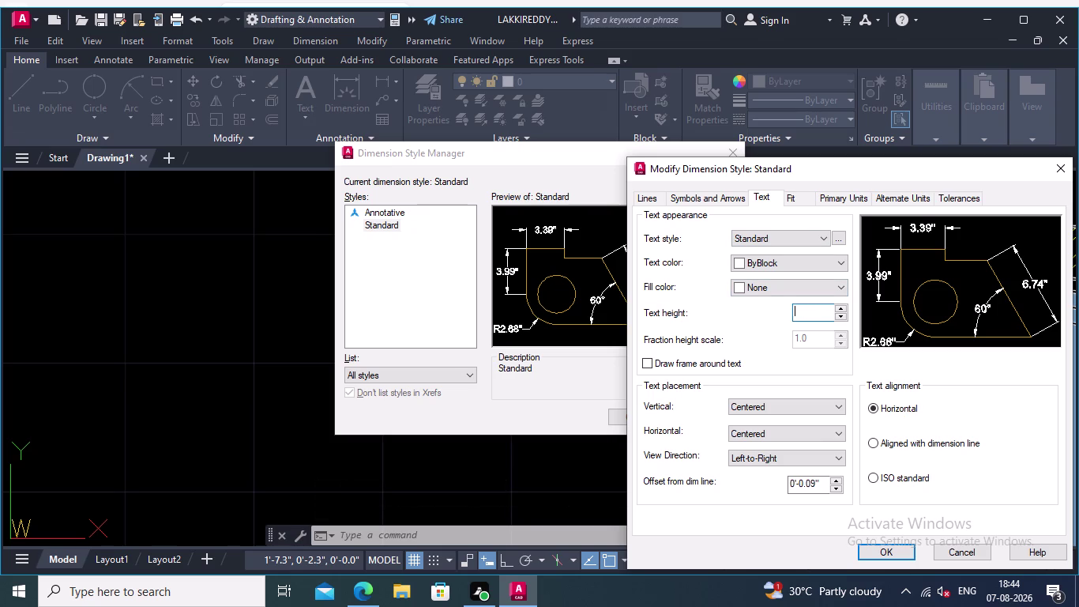
key(BackSpace)
text(0.0)
key(6)
key(Return)
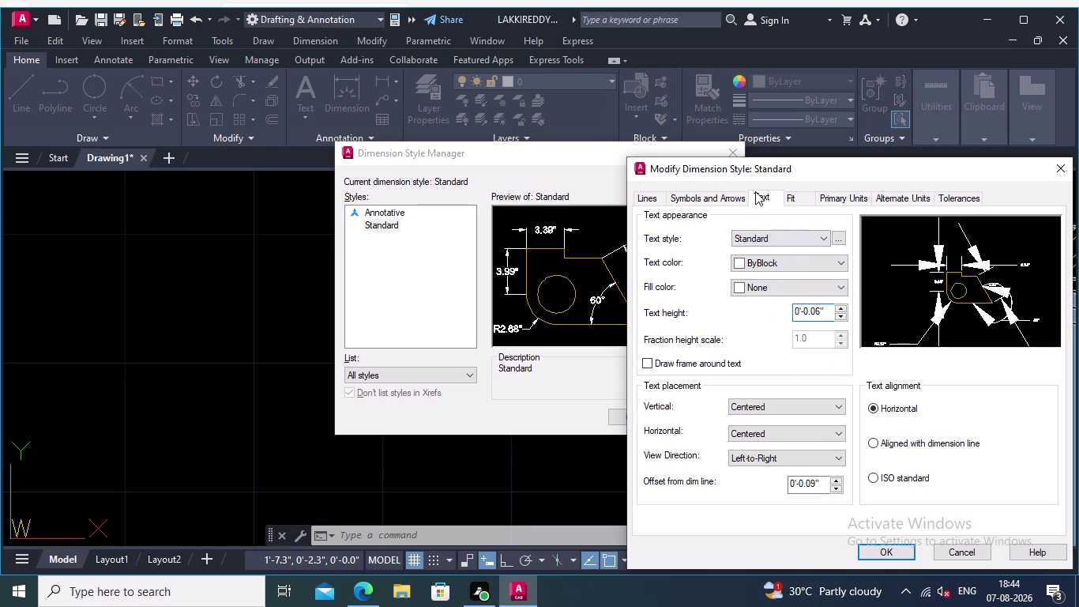
Set the Standard style's arrowhead size to 0.03".
click(729, 192)
click(674, 363)
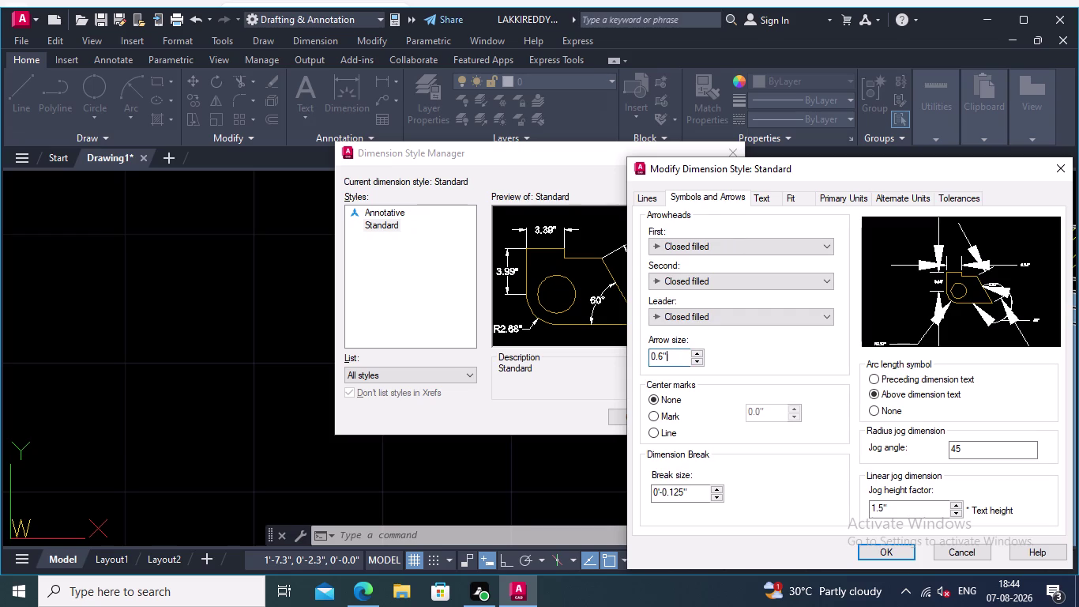
key(BackSpace)
key(BackSpace)
key(BackSpace)
key(BackSpace)
text(0)
text(.03)
key(Return)
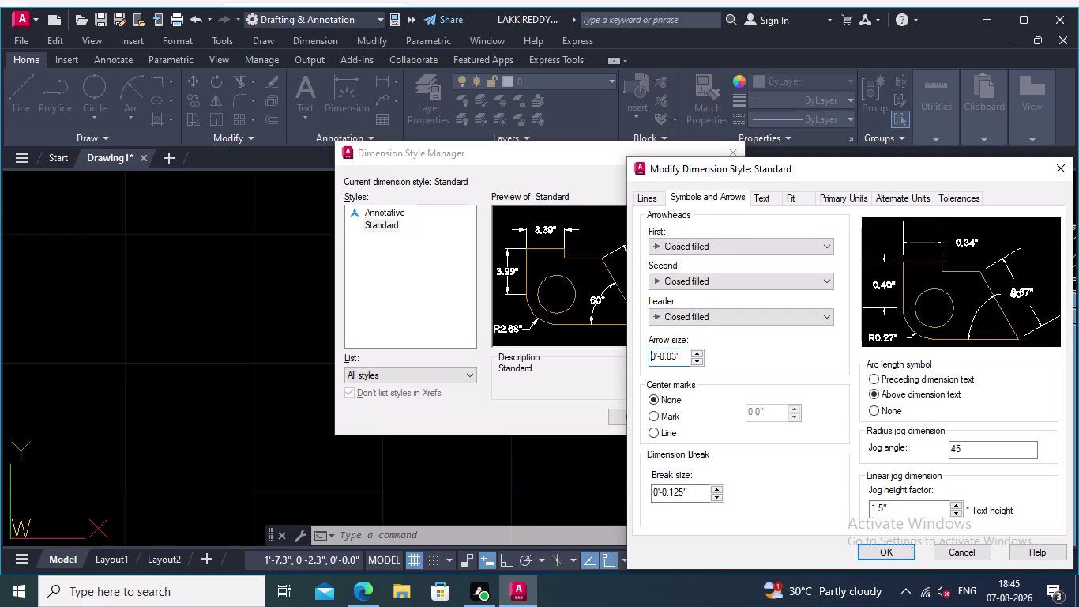
Confirm the Standard style changes, keep it current, and close the manager.
click(873, 544)
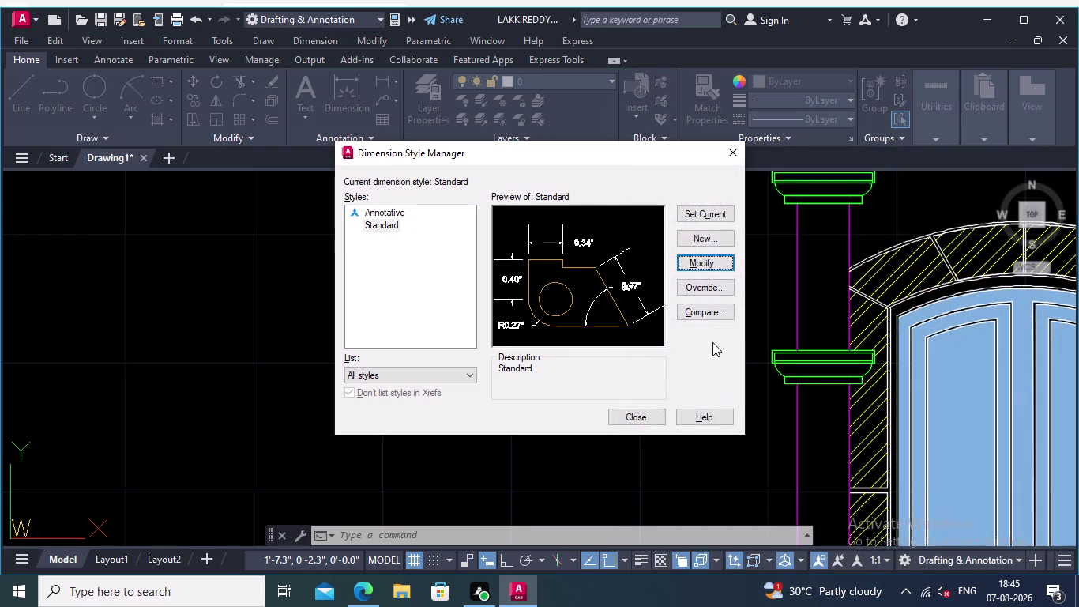
click(694, 206)
click(640, 413)
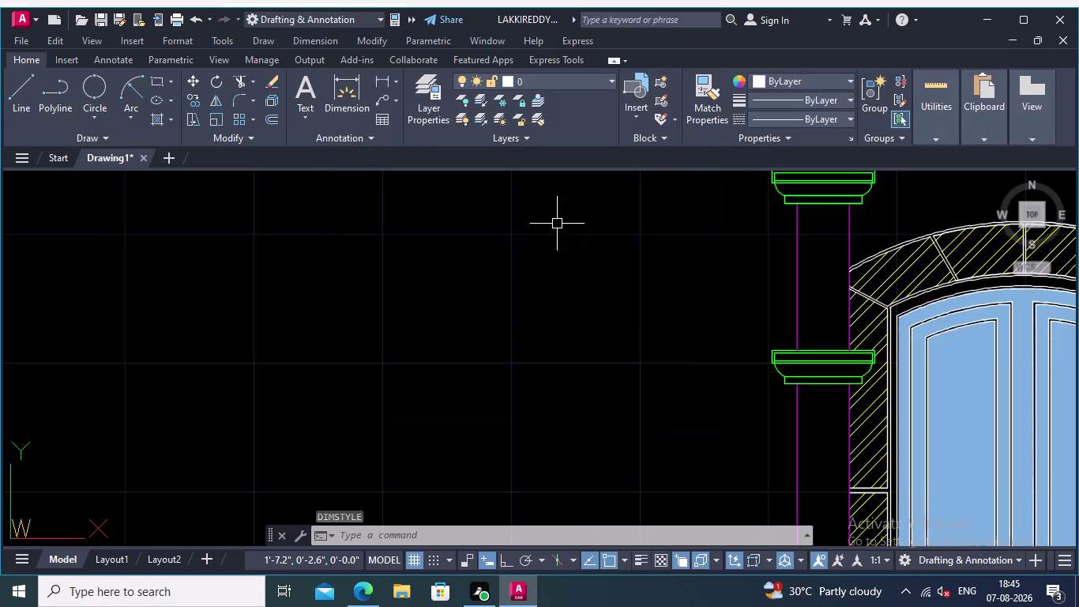
click(379, 75)
middle_drag(601, 324, 476, 302)
scroll(up, 3)
scroll(up, 3)
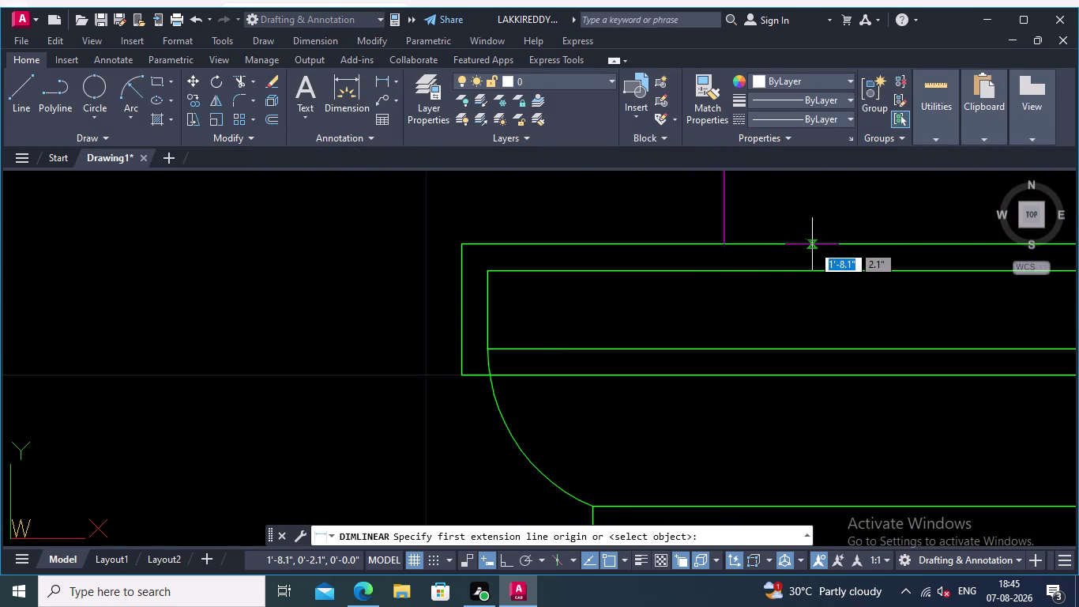
Add a 0.01" vertical dimension left of the capital's top band.
click(813, 244)
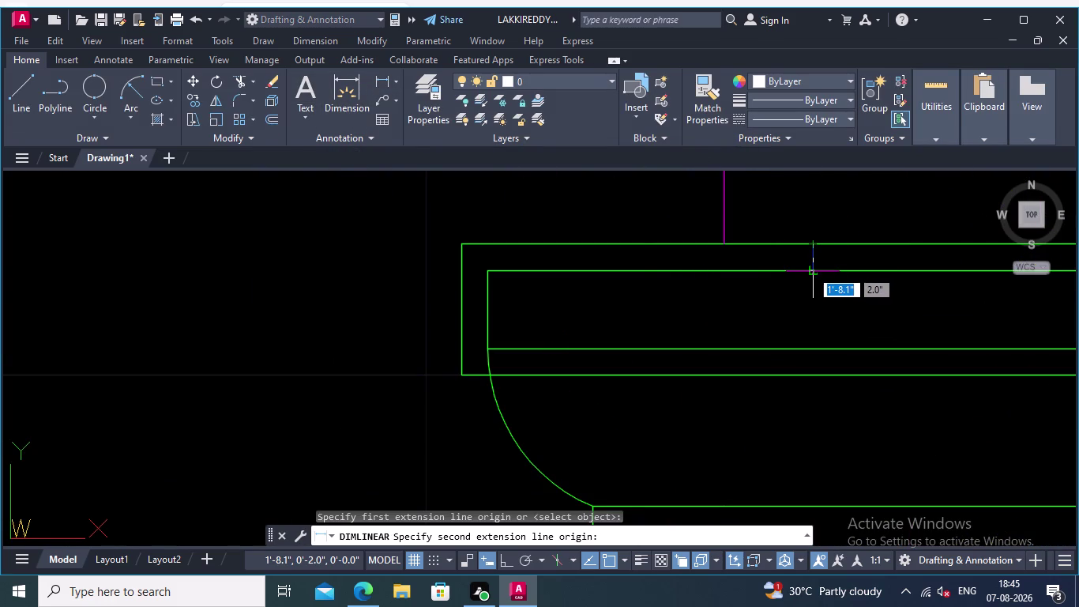
click(811, 269)
scroll(down, 3)
middle_drag(441, 289, 616, 287)
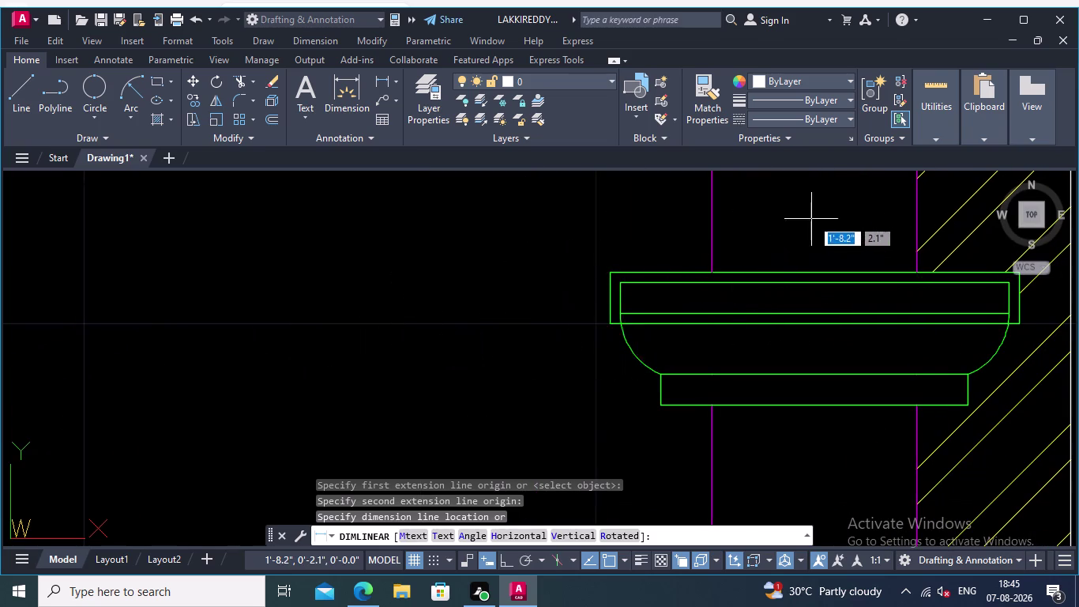
click(468, 300)
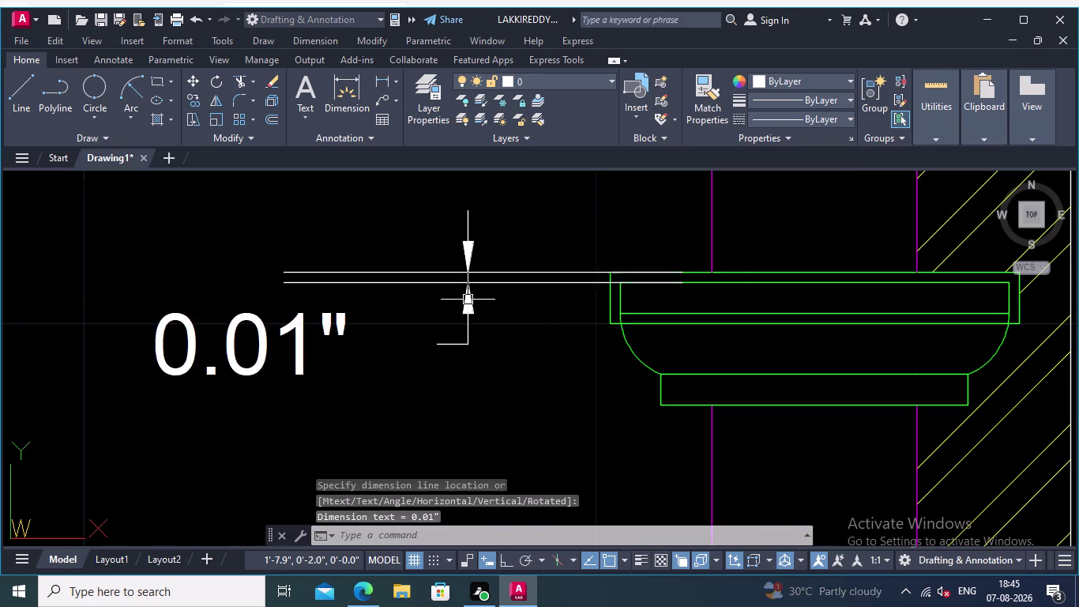
scroll(down, 3)
middle_drag(489, 182, 561, 189)
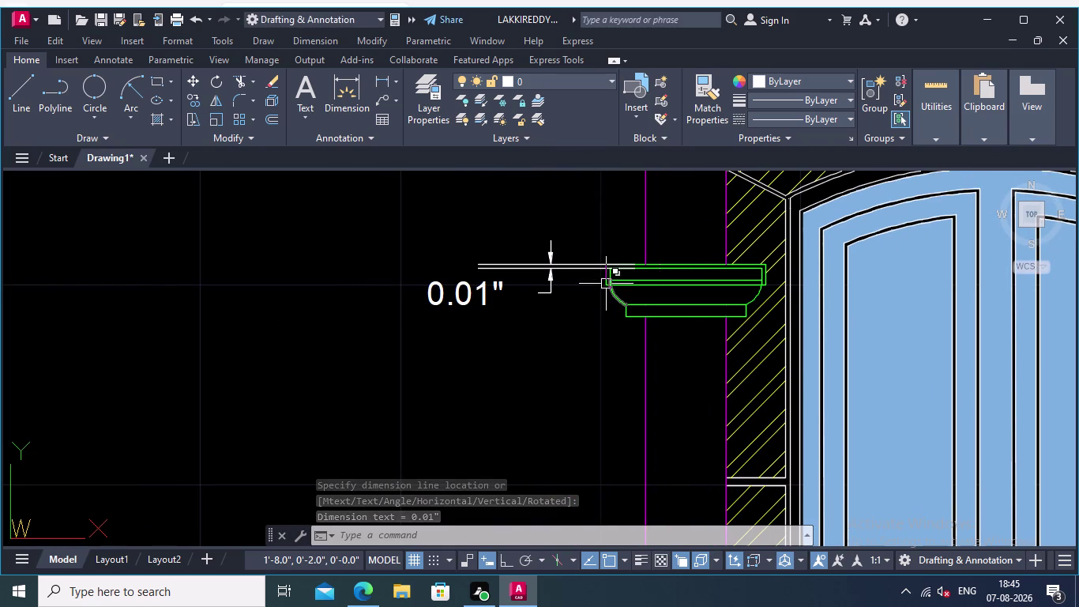
Add a 0.05" vertical dimension between the capital's bands, below the 0.01" one.
right_click(491, 212)
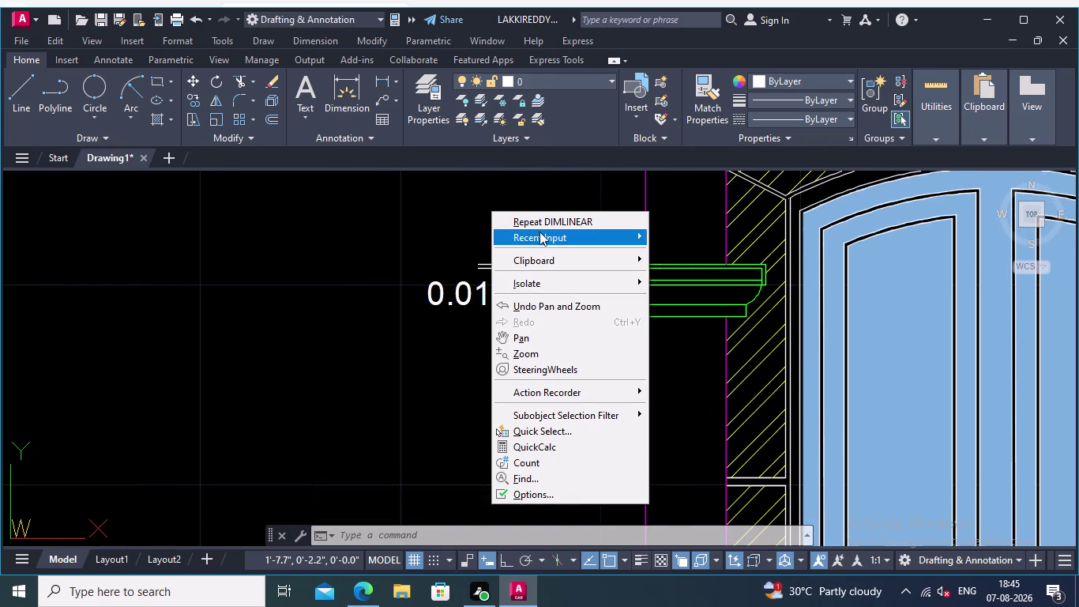
click(541, 223)
middle_drag(513, 245, 520, 334)
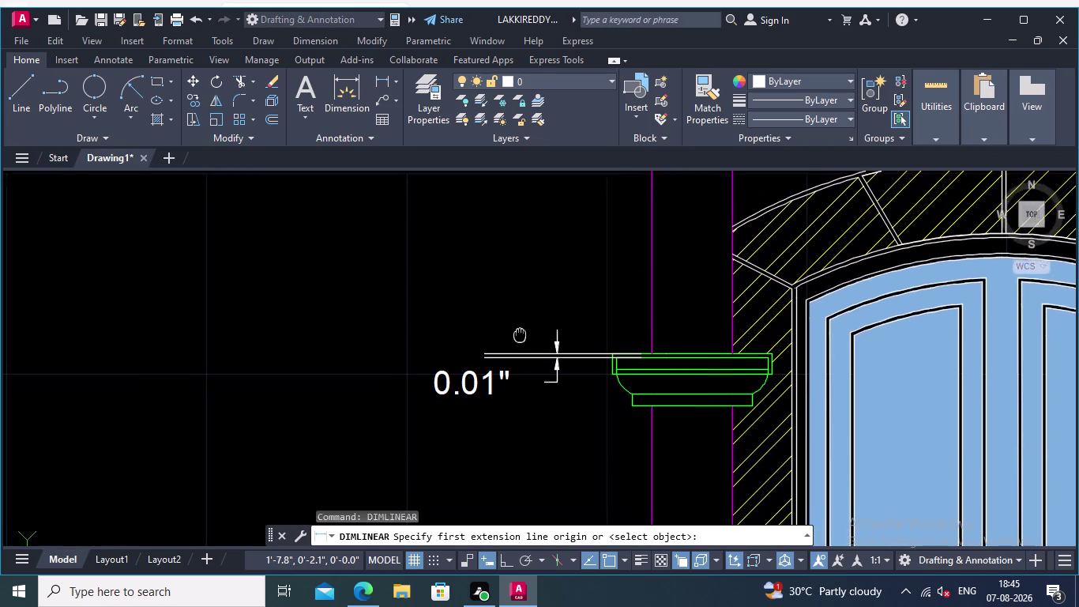
middle_drag(520, 335, 521, 281)
scroll(up, 3)
middle_drag(654, 323, 607, 348)
scroll(up, 3)
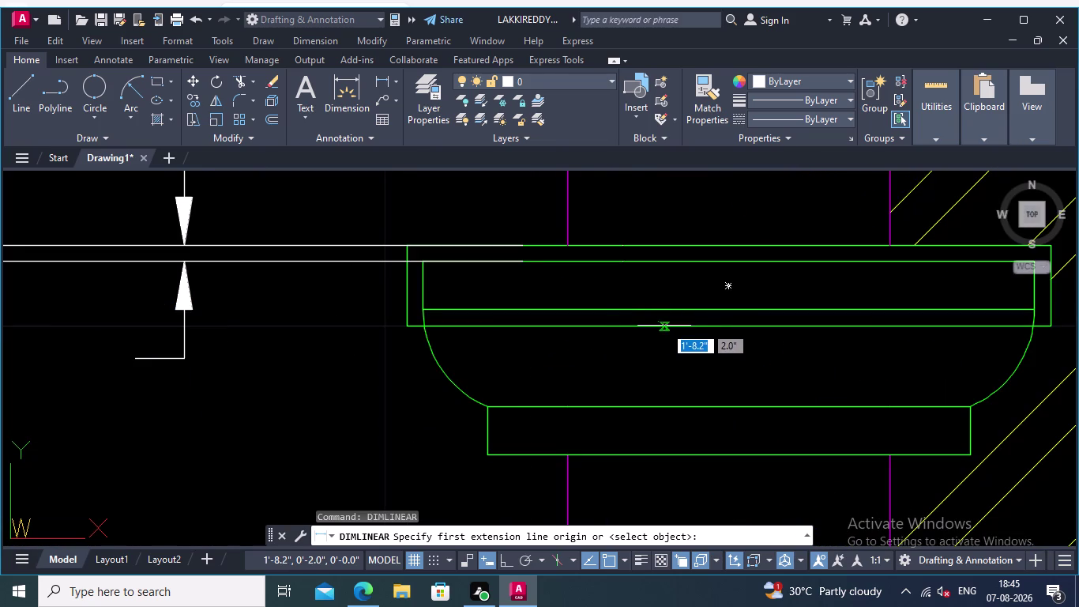
click(666, 325)
click(668, 405)
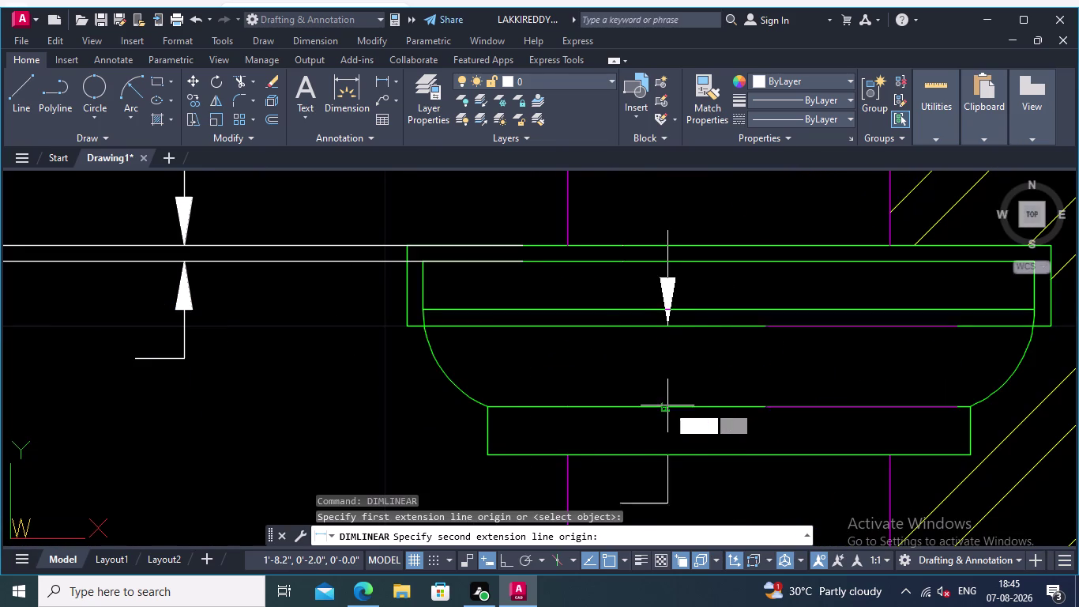
middle_drag(532, 412, 726, 385)
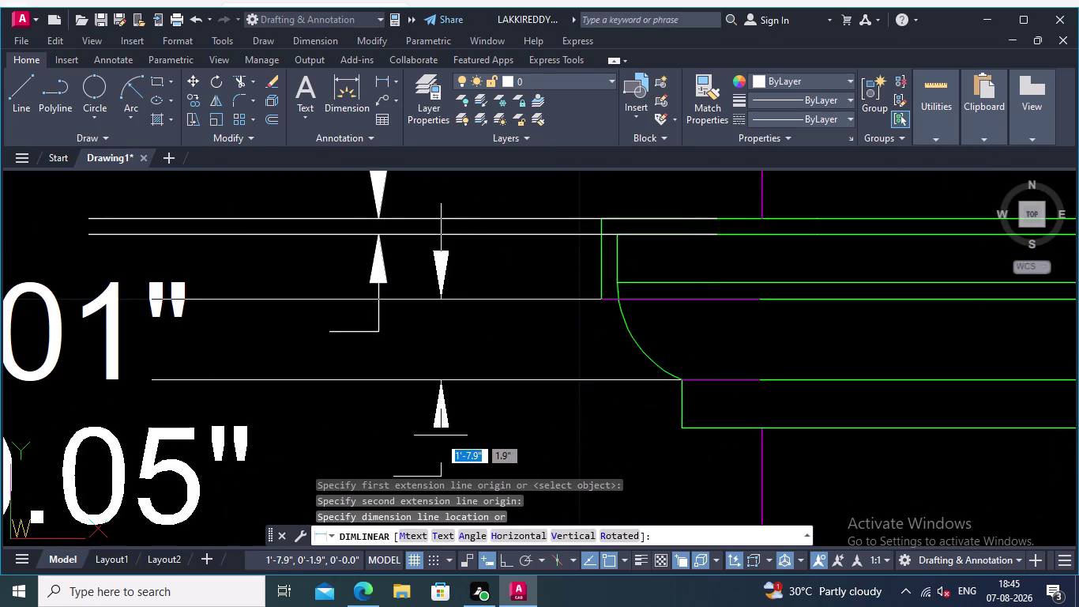
middle_drag(445, 435, 470, 437)
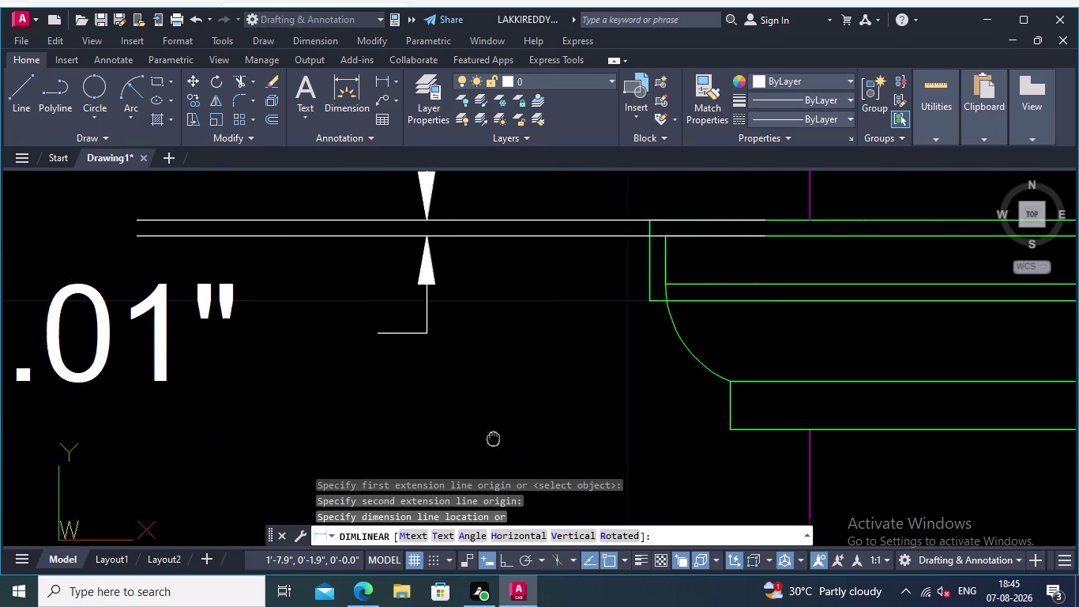
middle_drag(469, 437, 788, 399)
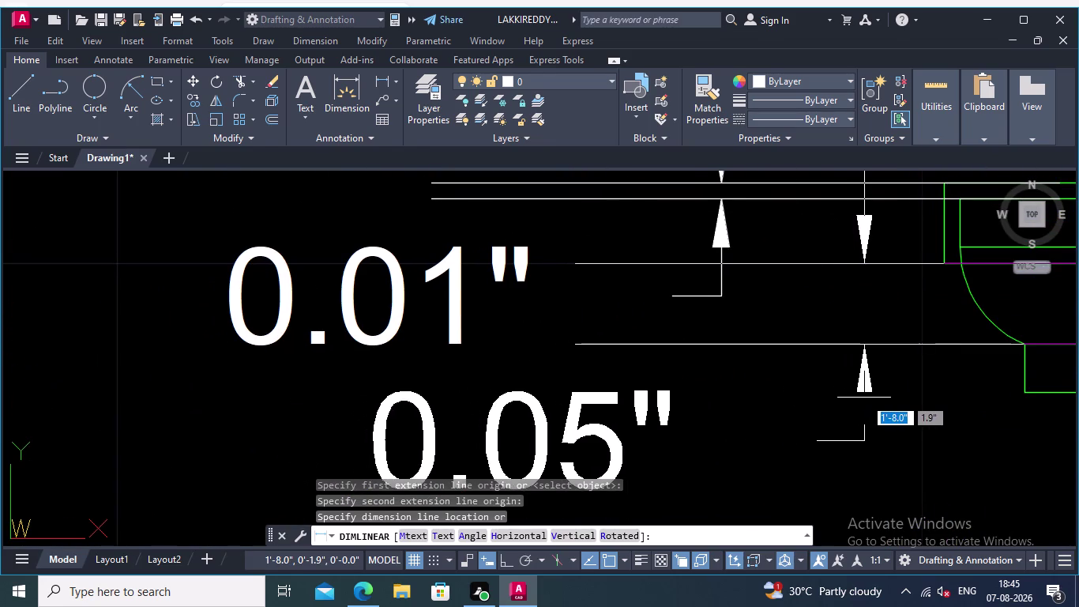
click(867, 395)
scroll(down, 3)
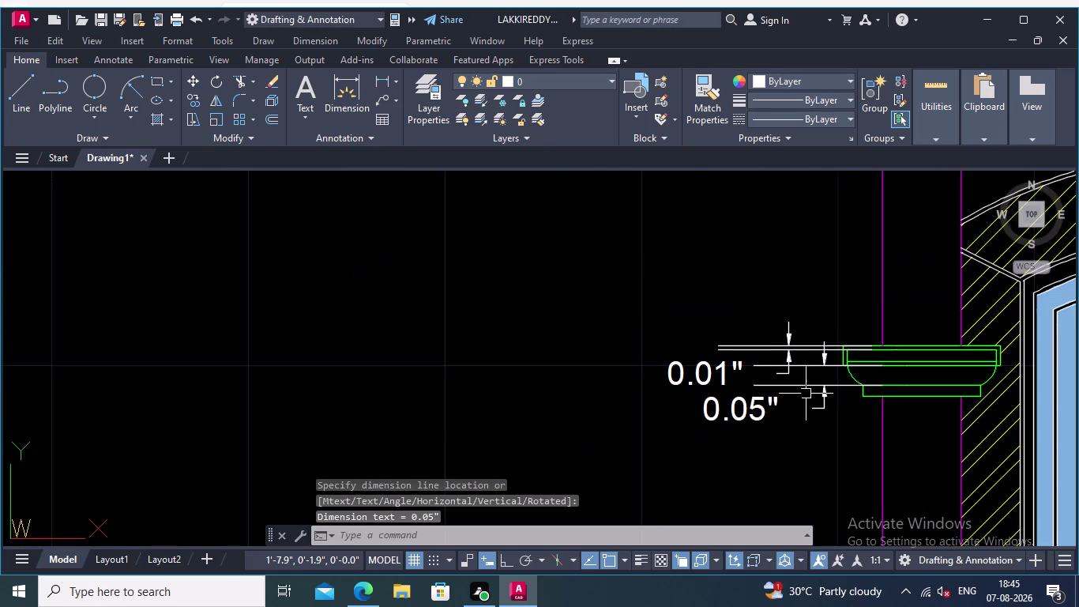
middle_drag(805, 392, 715, 383)
right_click(683, 251)
click(755, 261)
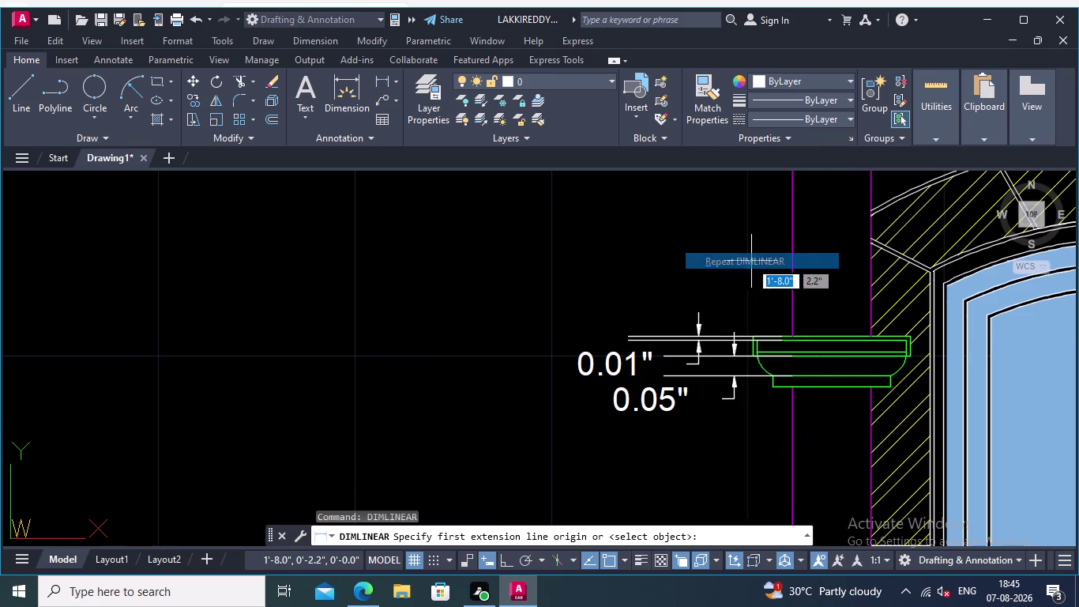
Bring the upper left capital and eave end into close view.
middle_drag(699, 287, 586, 247)
middle_drag(616, 264, 525, 223)
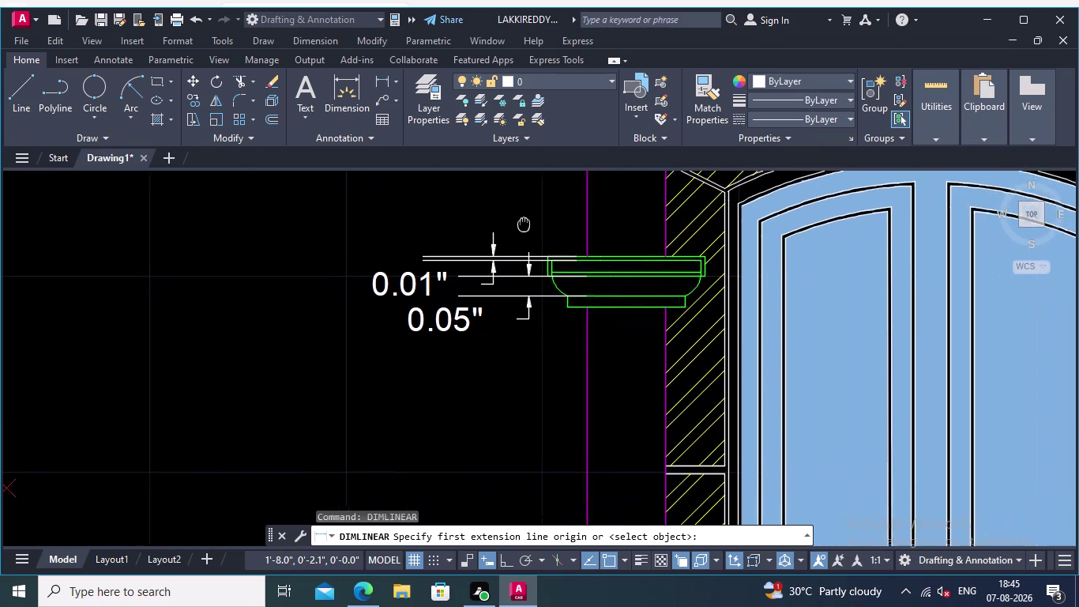
middle_drag(526, 224, 513, 210)
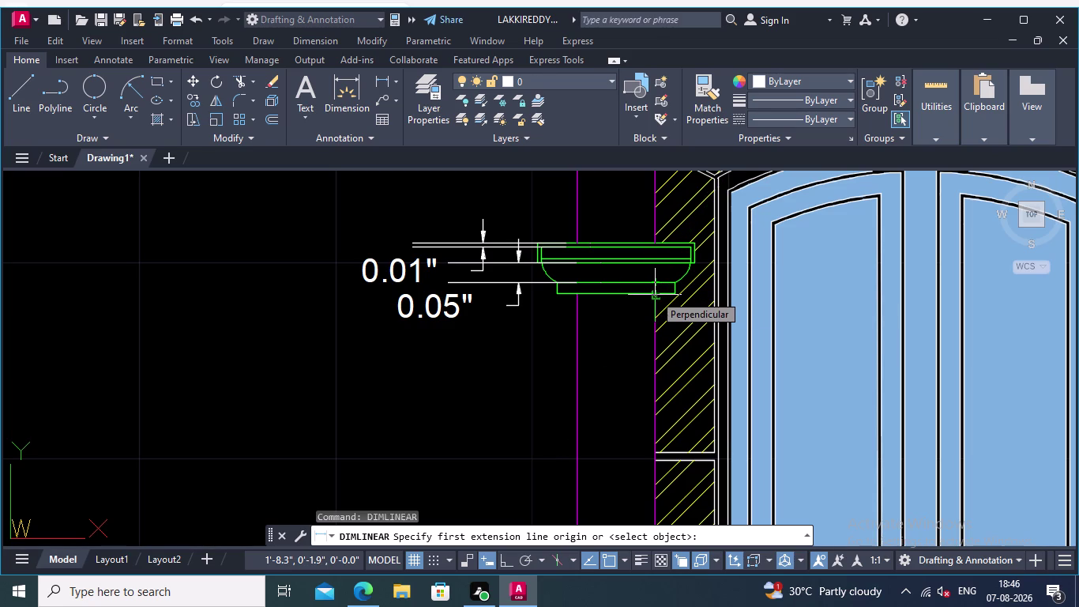
middle_drag(569, 378, 535, 271)
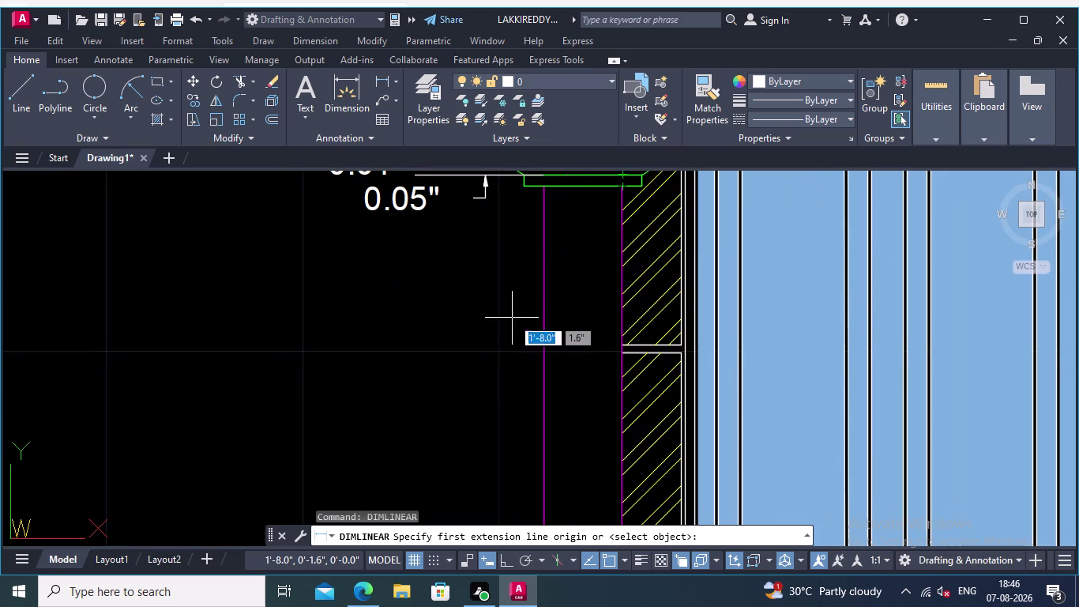
middle_drag(513, 324, 539, 433)
middle_drag(516, 222, 577, 407)
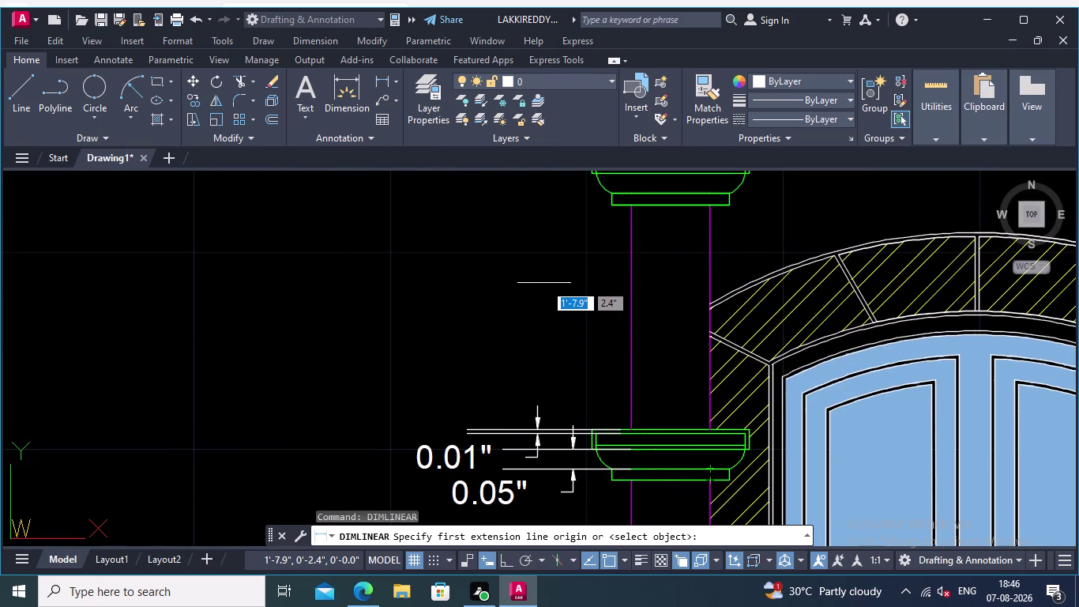
middle_drag(558, 267, 572, 343)
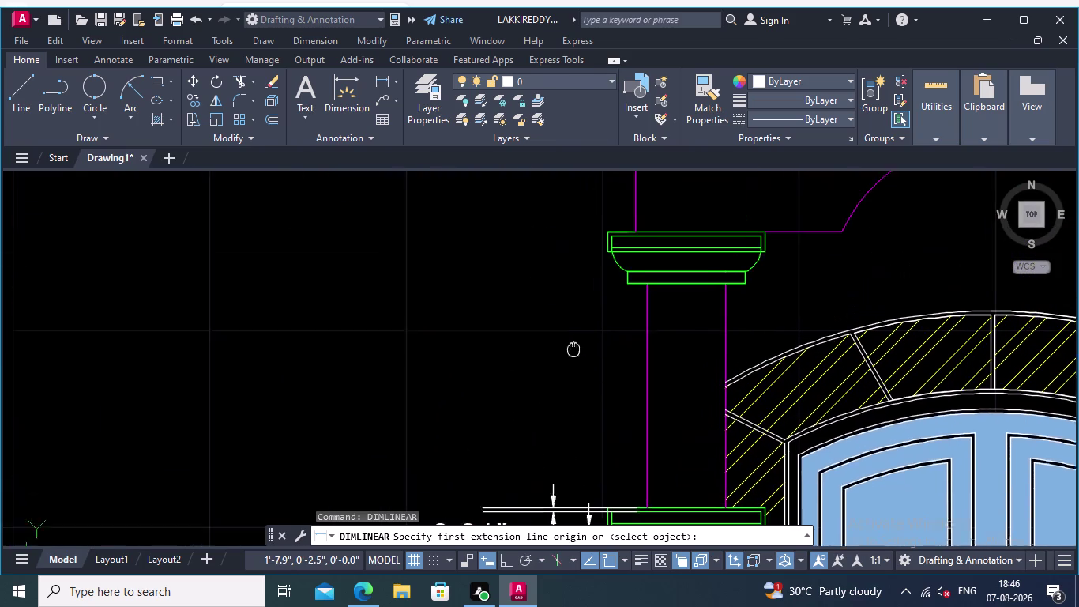
middle_drag(571, 343, 592, 377)
middle_drag(582, 368, 606, 437)
scroll(up, 3)
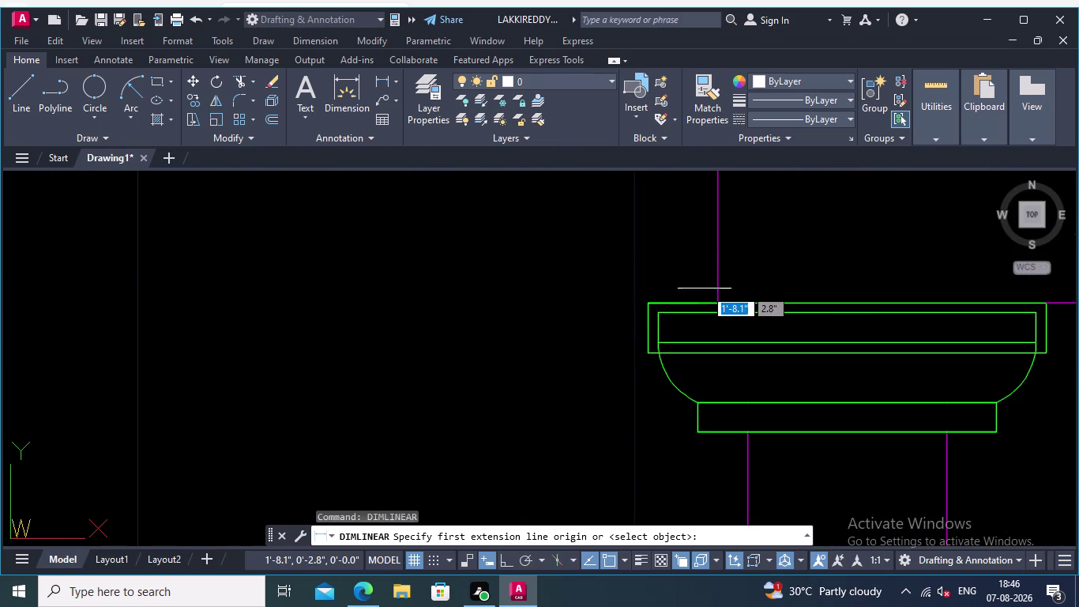
scroll(up, 3)
Dimension the 0.07" eave overhang from the capital edge to the eave end.
click(732, 322)
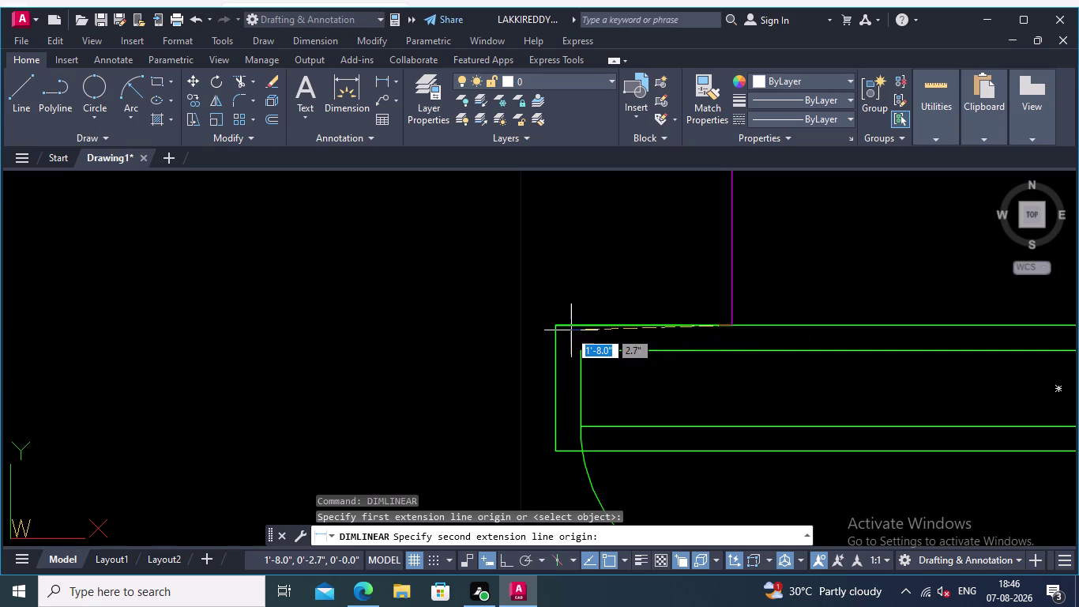
click(556, 325)
scroll(down, 3)
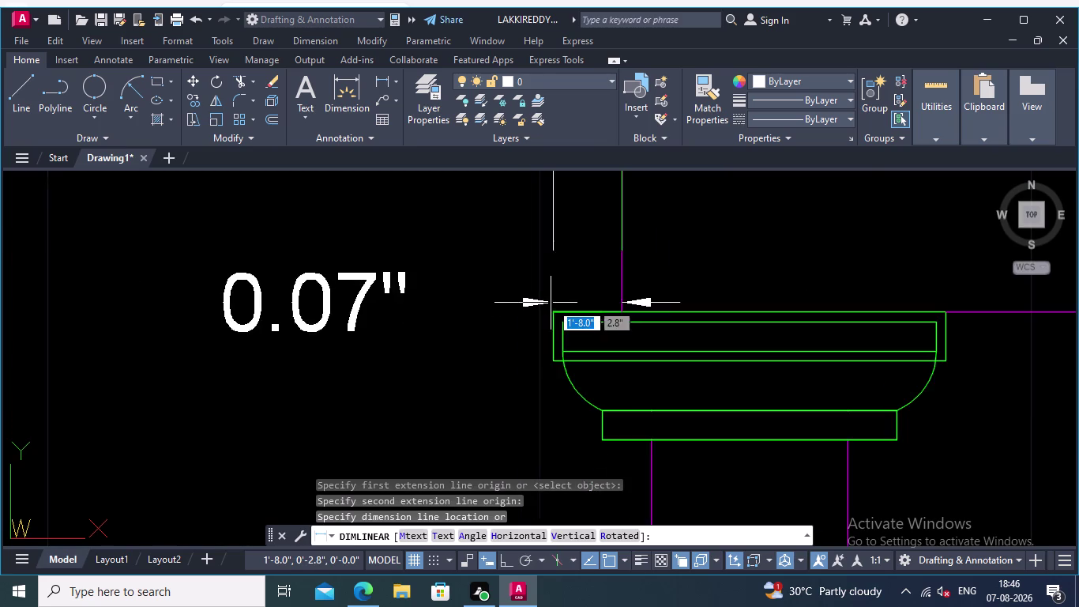
middle_drag(550, 303, 601, 317)
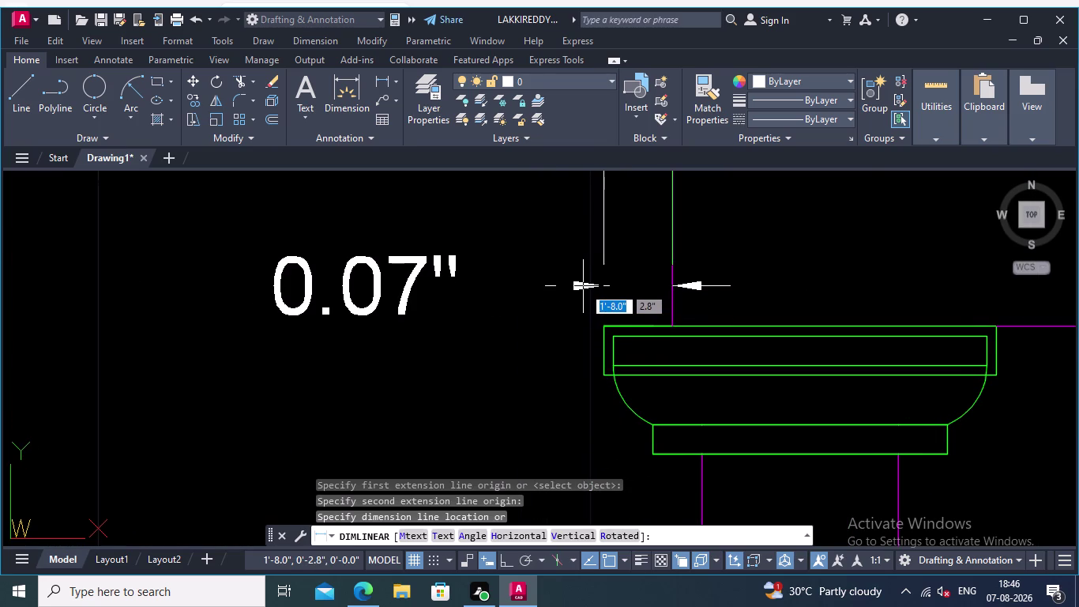
click(583, 286)
scroll(down, 3)
scroll(up, 3)
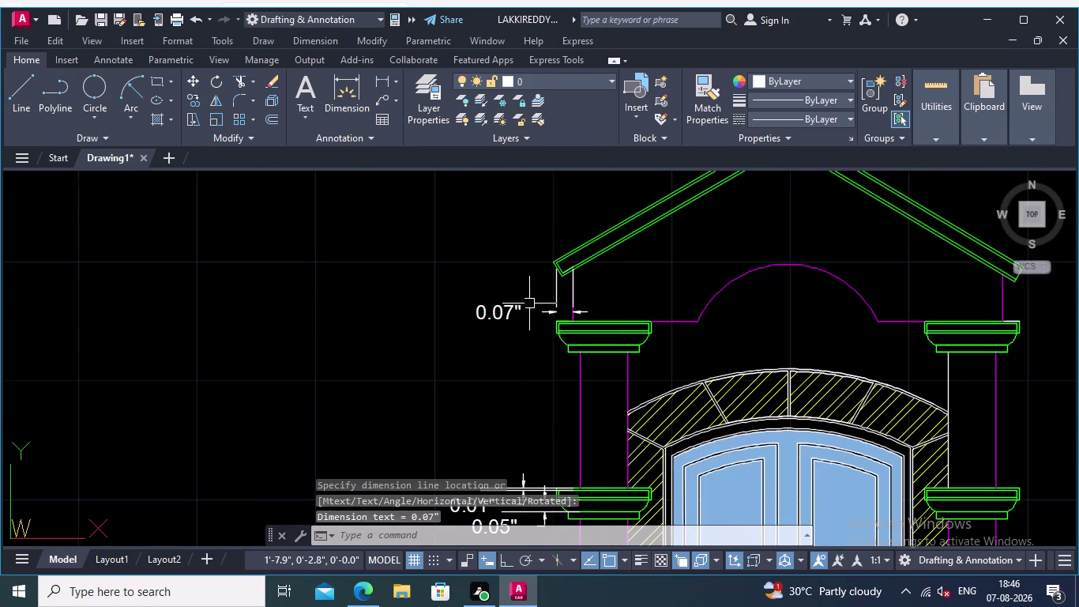
right_click(522, 193)
click(573, 200)
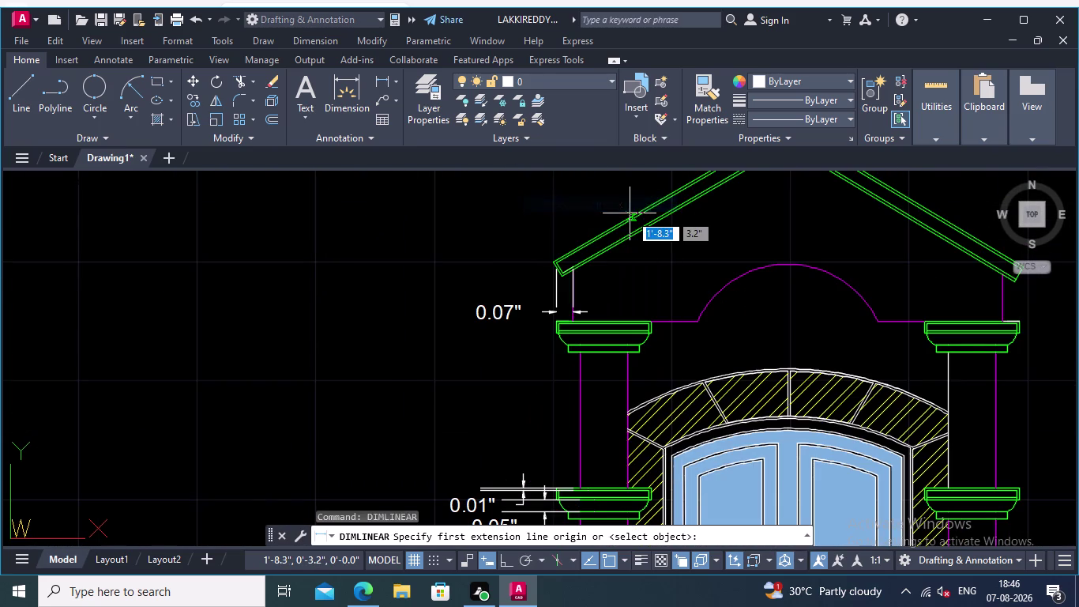
scroll(down, 3)
scroll(up, 3)
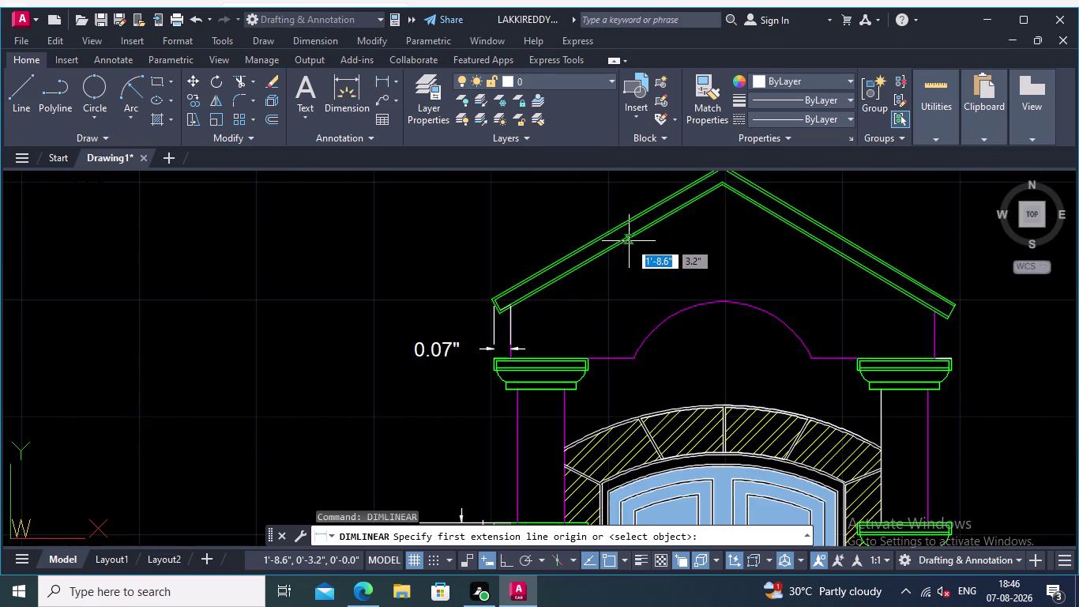
scroll(up, 3)
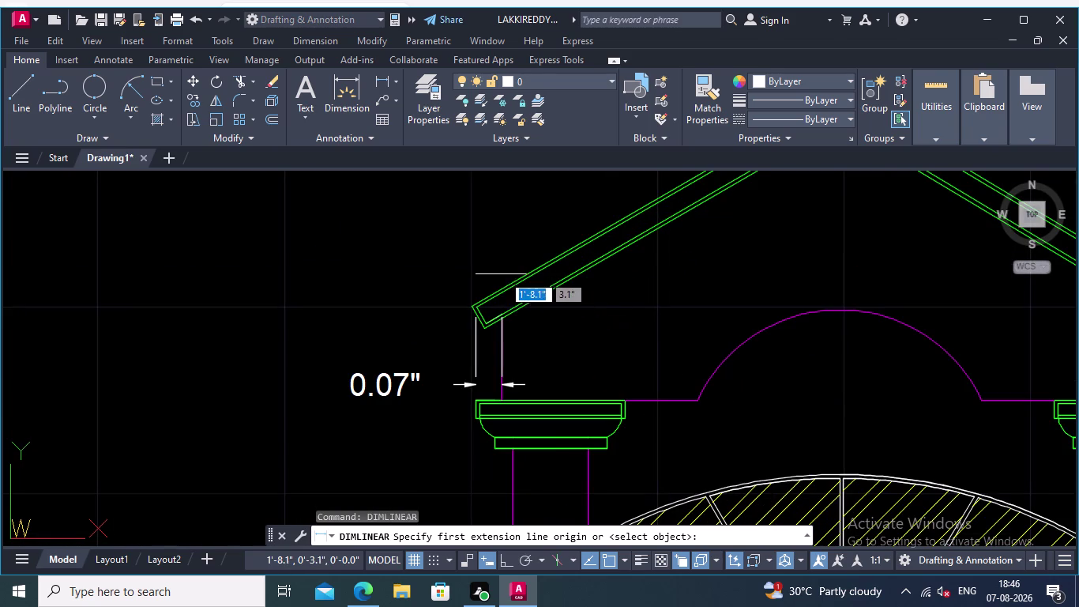
middle_drag(505, 268, 585, 359)
scroll(up, 3)
scroll(up, 3)
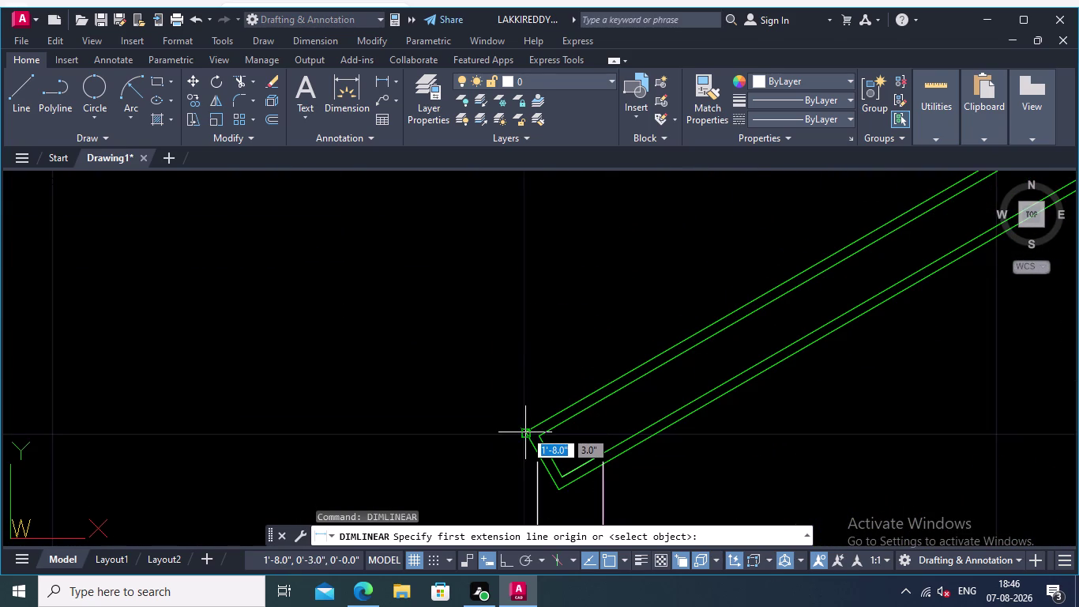
click(524, 430)
middle_drag(669, 309, 475, 377)
scroll(down, 3)
middle_drag(731, 218, 669, 308)
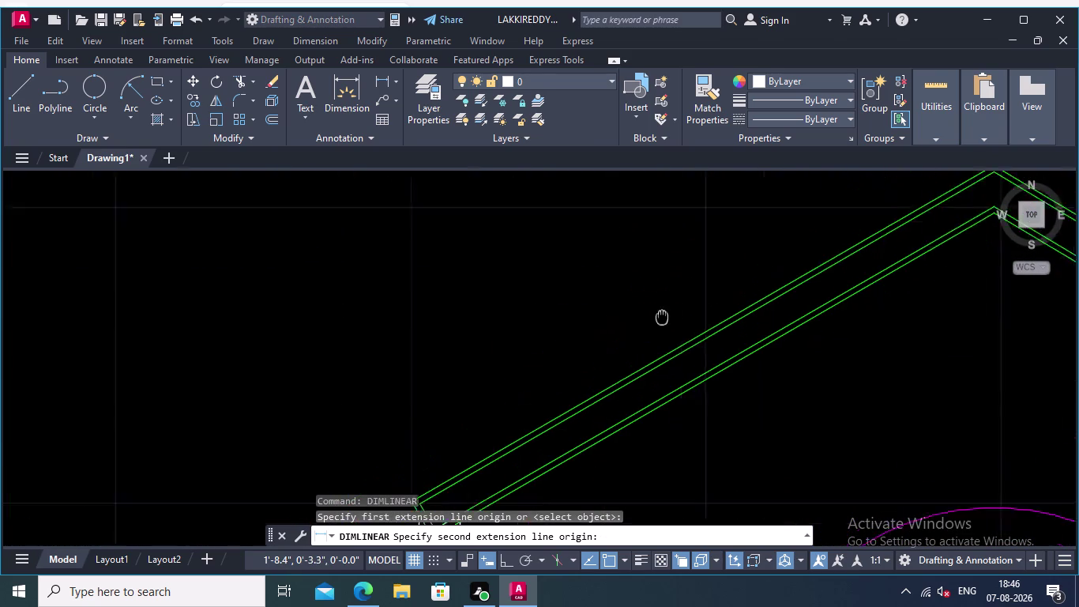
middle_drag(670, 309, 600, 356)
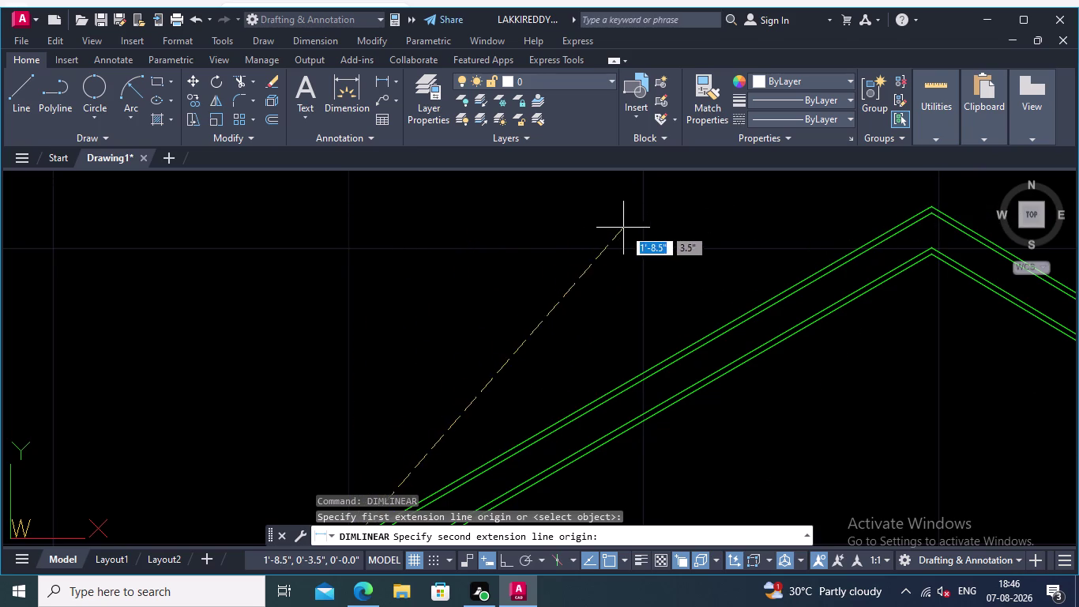
middle_drag(626, 228, 826, 156)
scroll(down, 3)
middle_drag(624, 245, 806, 247)
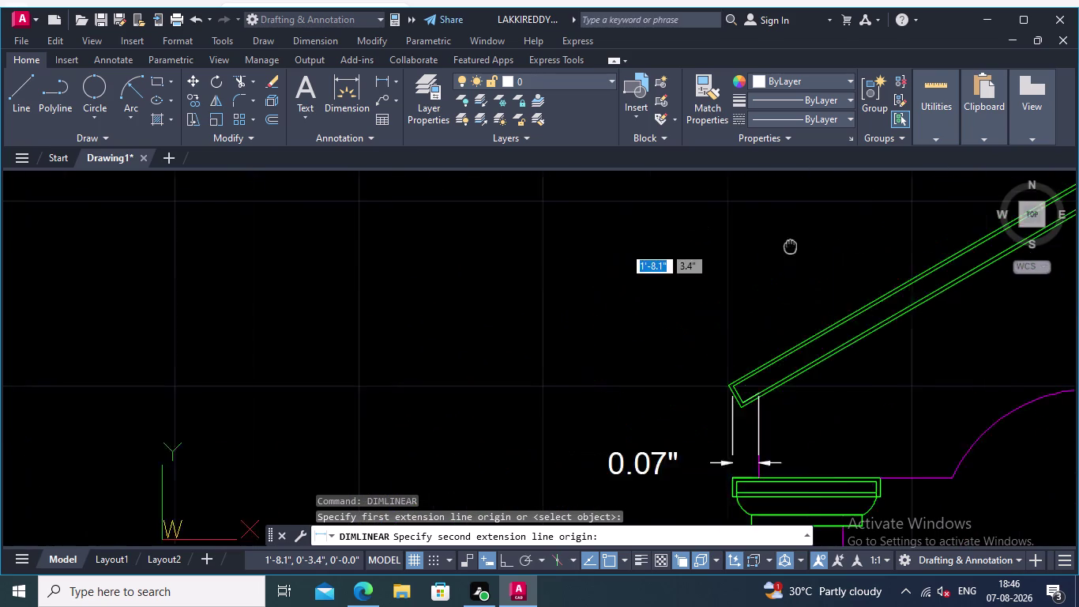
middle_drag(806, 246, 883, 226)
middle_drag(831, 200, 587, 286)
scroll(down, 3)
scroll(down, 3)
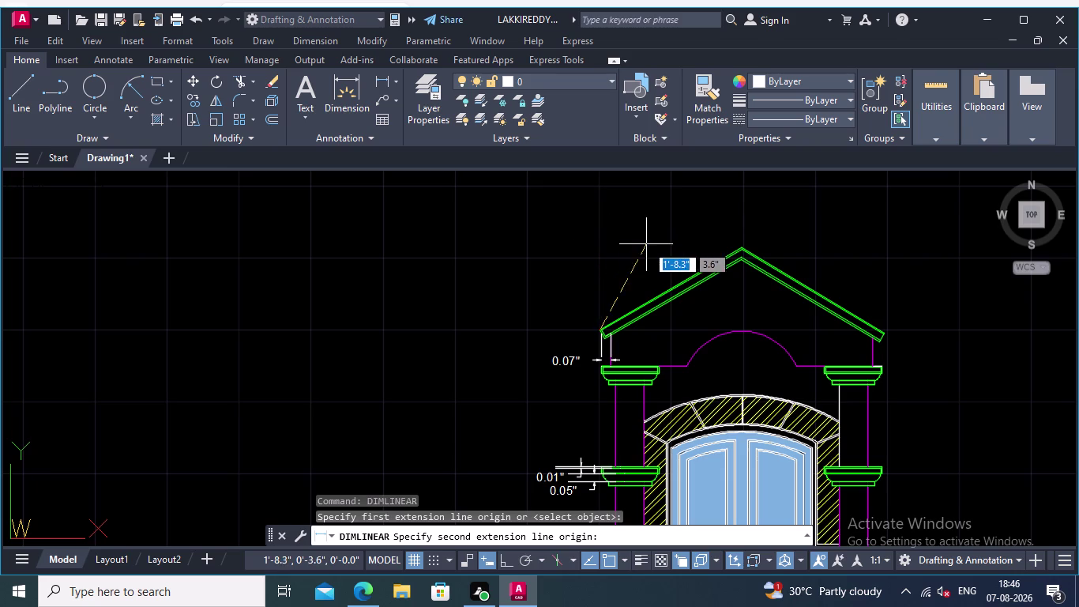
scroll(up, 3)
scroll(up, 3)
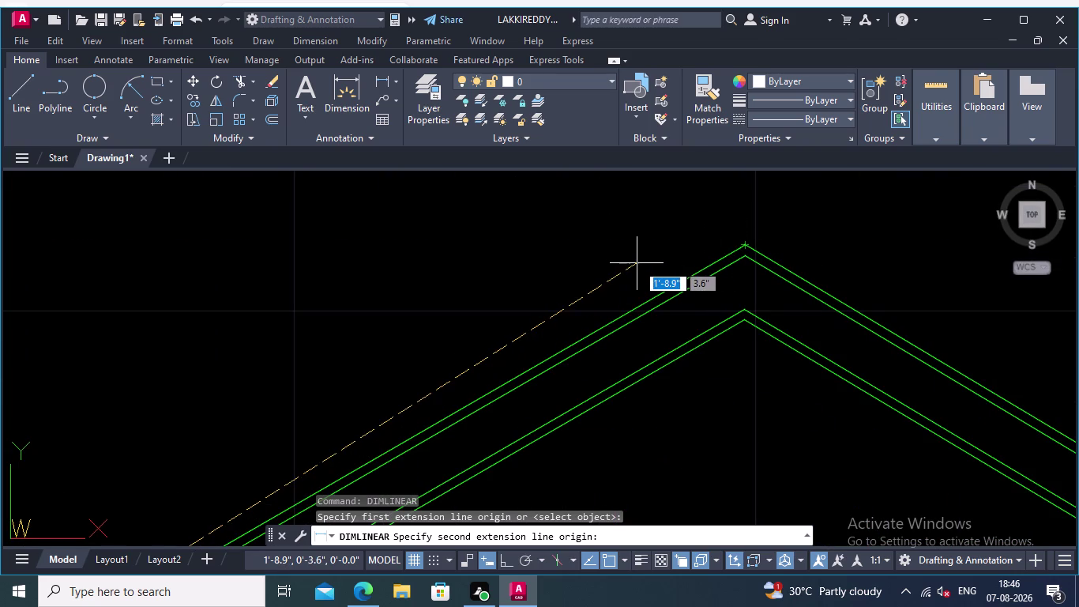
key(Escape)
scroll(down, 3)
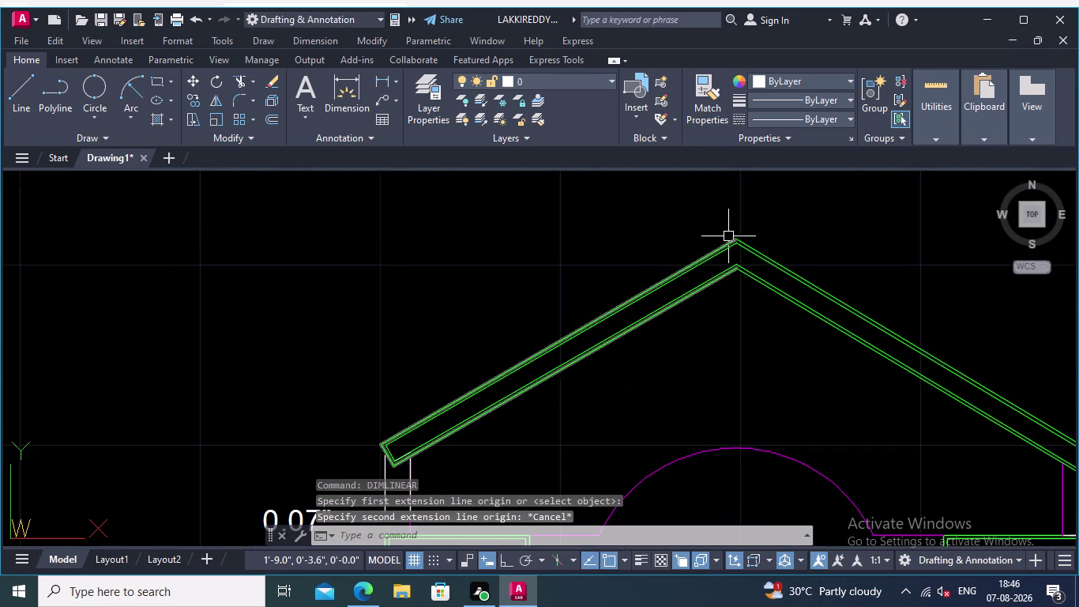
click(16, 83)
Draw a horizontal line running left from the ridge apex.
scroll(up, 3)
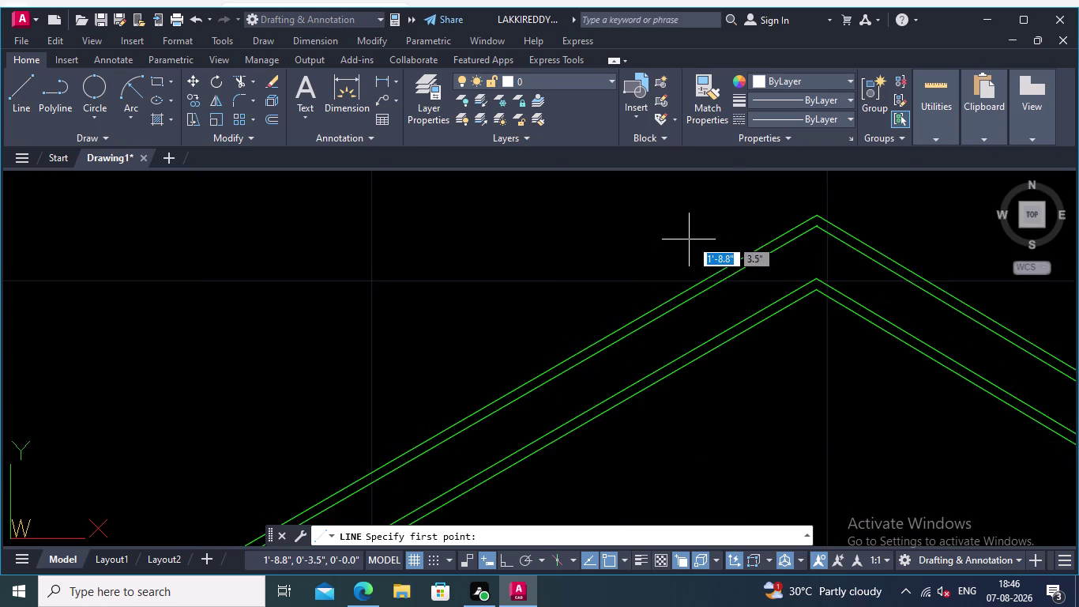
scroll(up, 3)
click(862, 206)
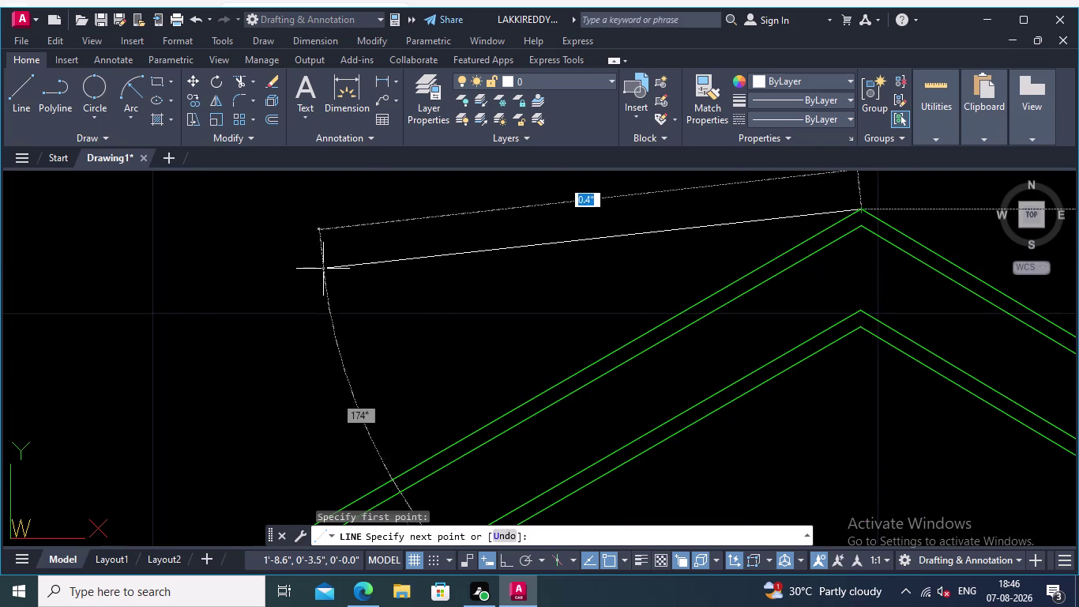
click(153, 212)
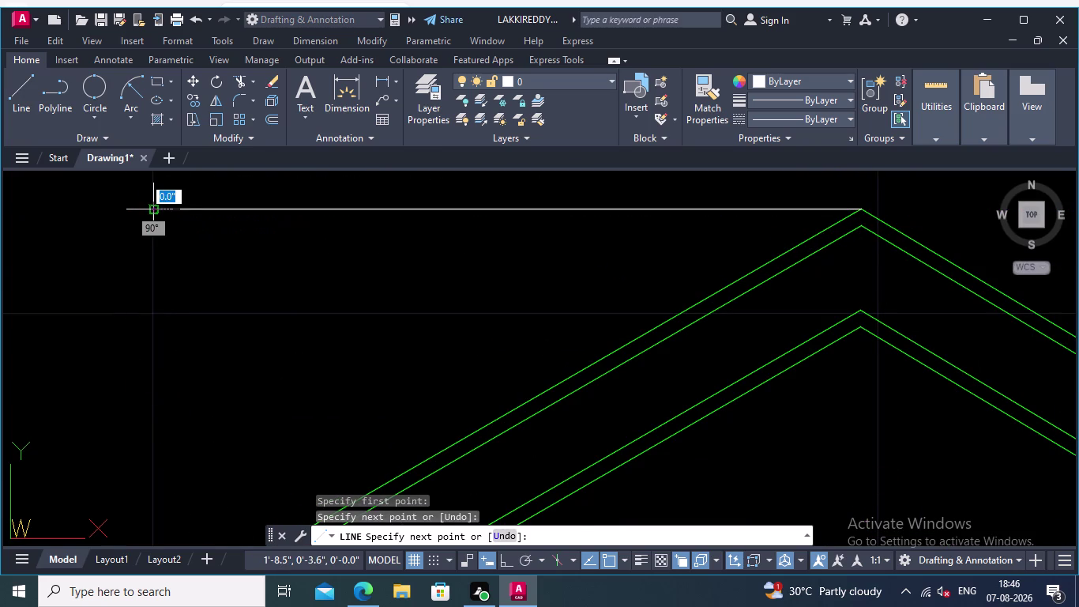
key(Return)
Redraw the ridge-level reference as a polyline running left from the apex.
right_drag(222, 301, 230, 300)
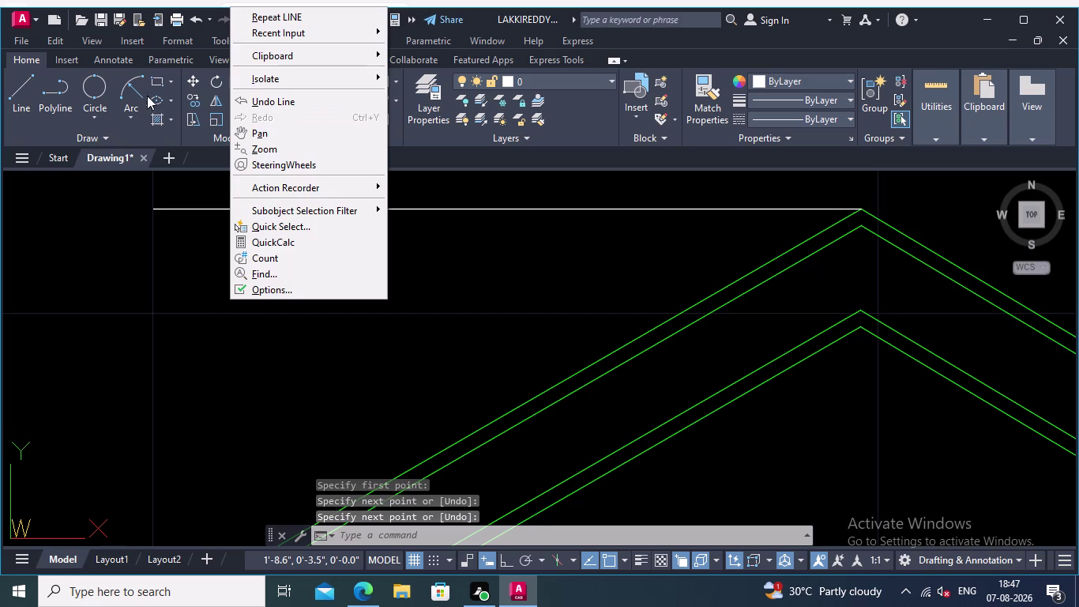
click(144, 286)
click(379, 76)
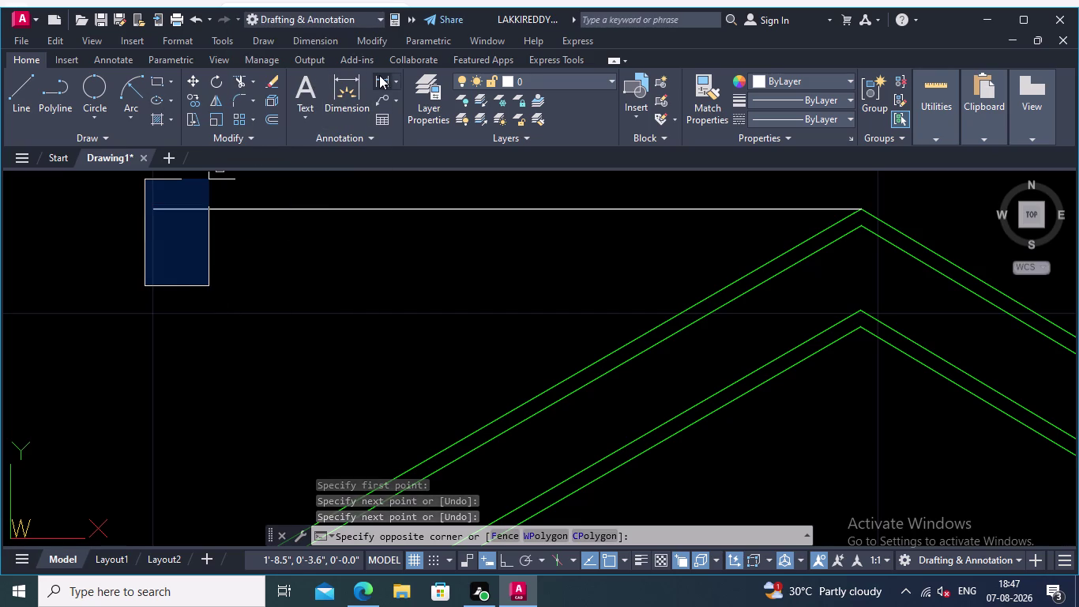
middle_drag(395, 316, 442, 229)
middle_drag(372, 376, 474, 280)
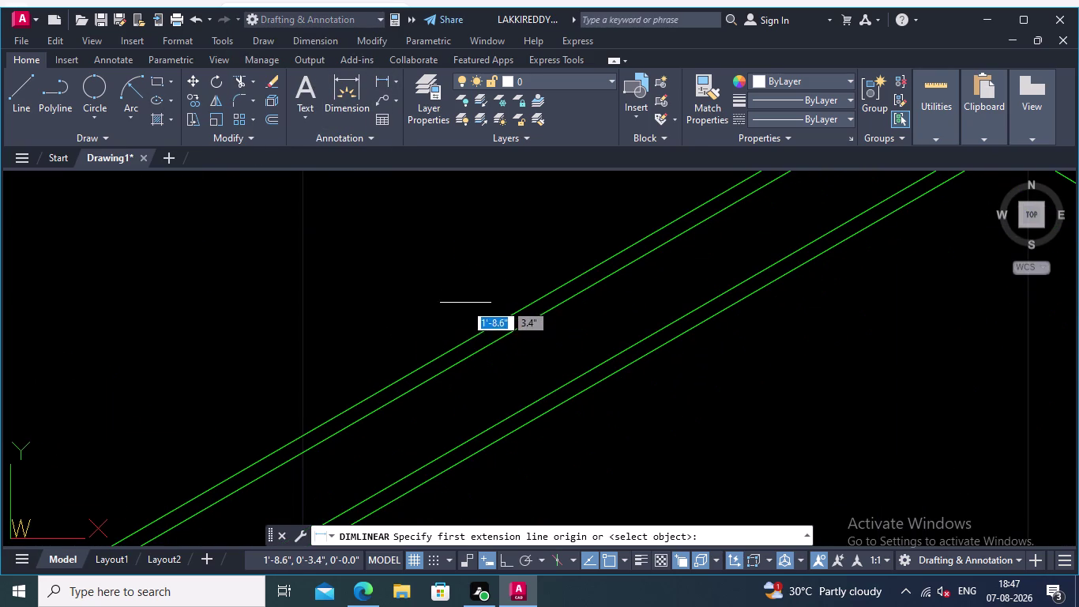
middle_drag(299, 445, 561, 298)
scroll(down, 3)
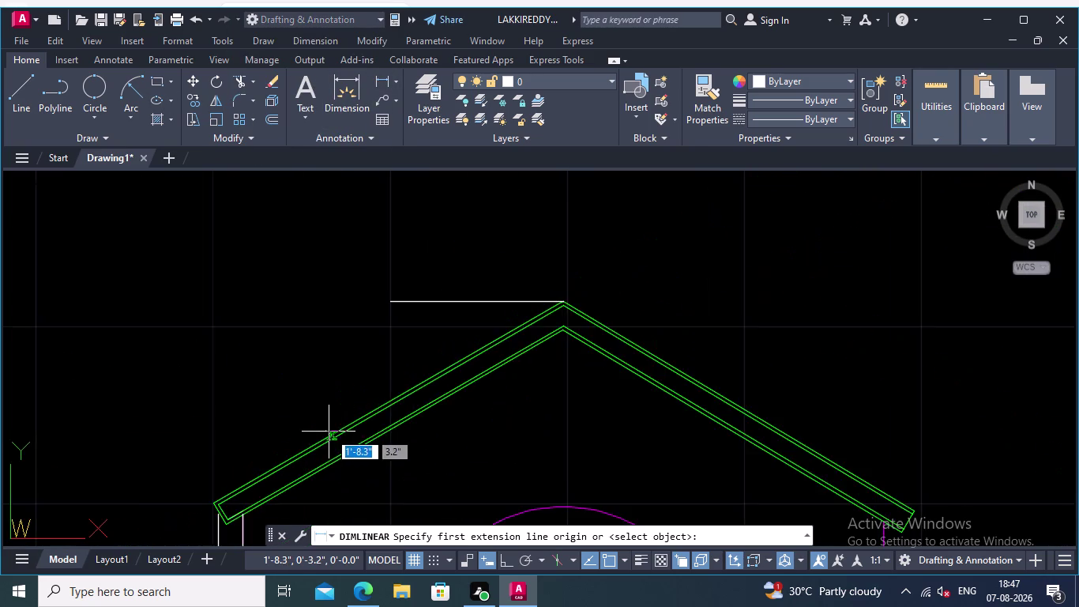
middle_drag(326, 424, 517, 340)
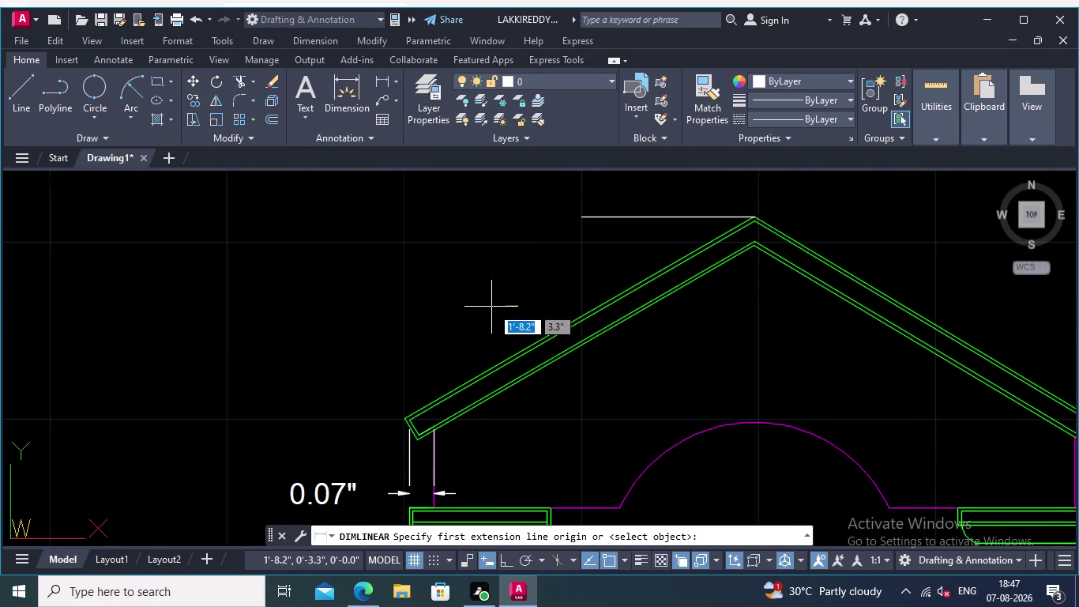
click(52, 86)
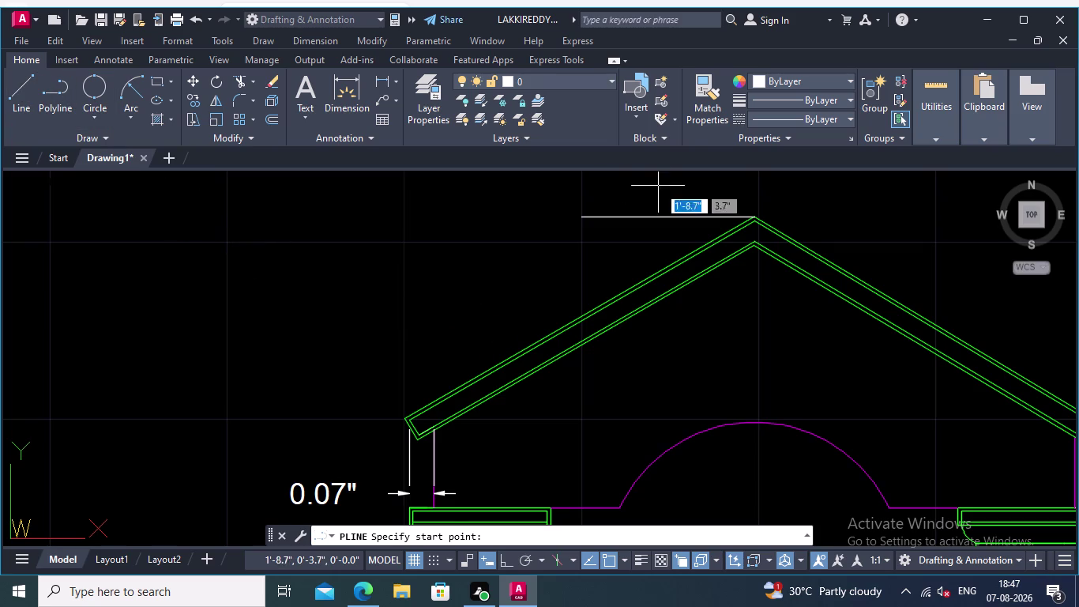
click(584, 218)
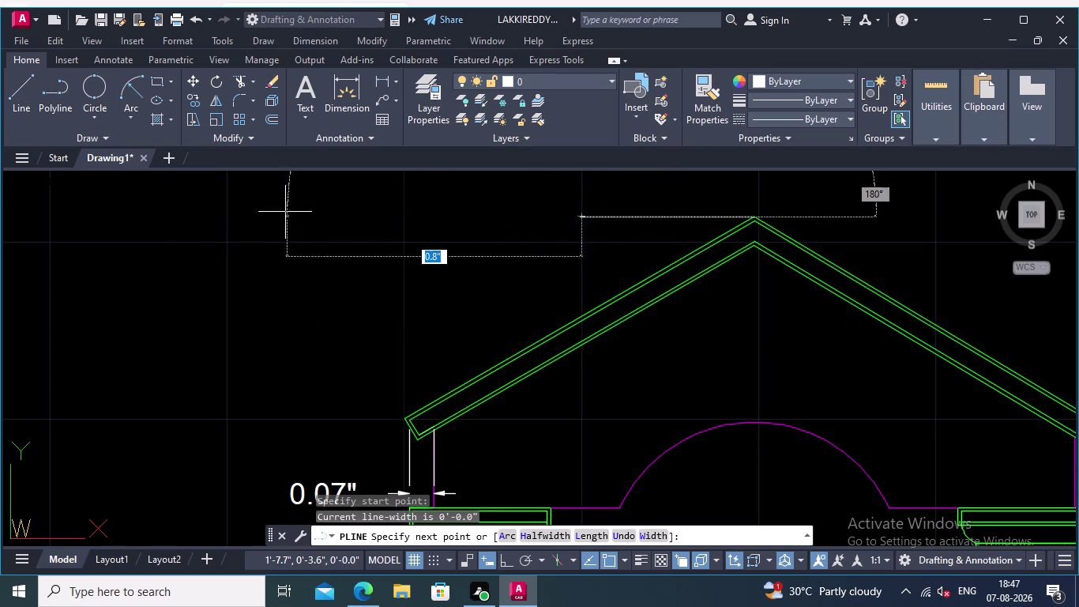
click(245, 218)
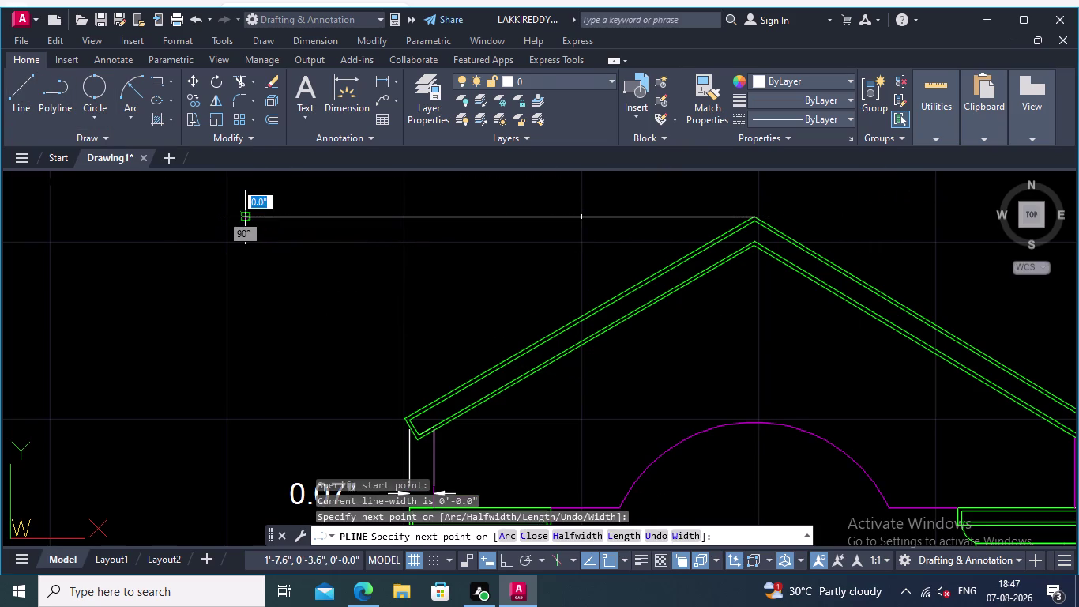
key(Return)
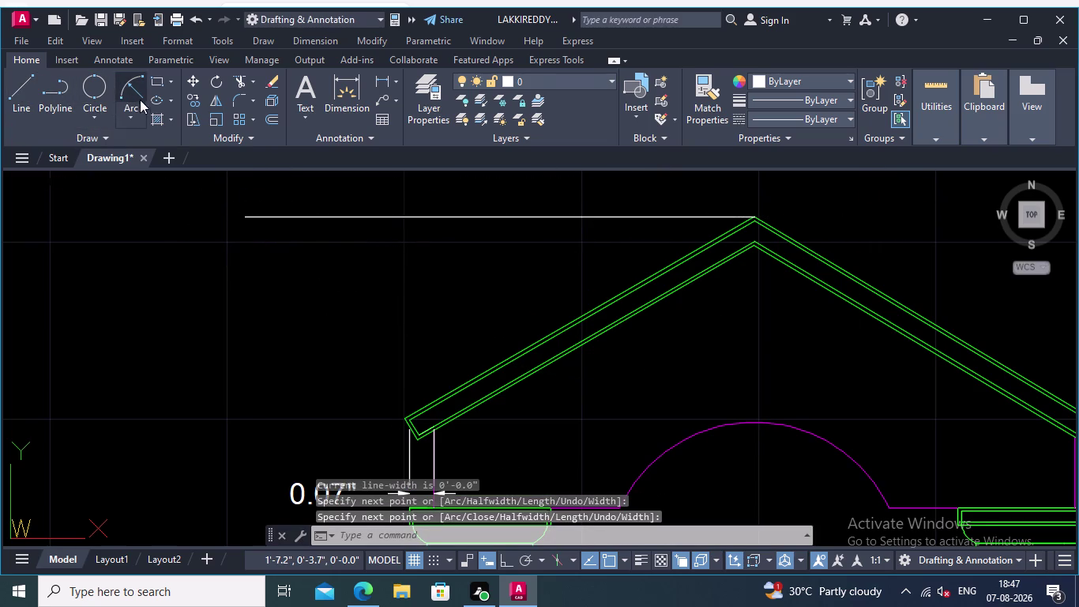
click(383, 78)
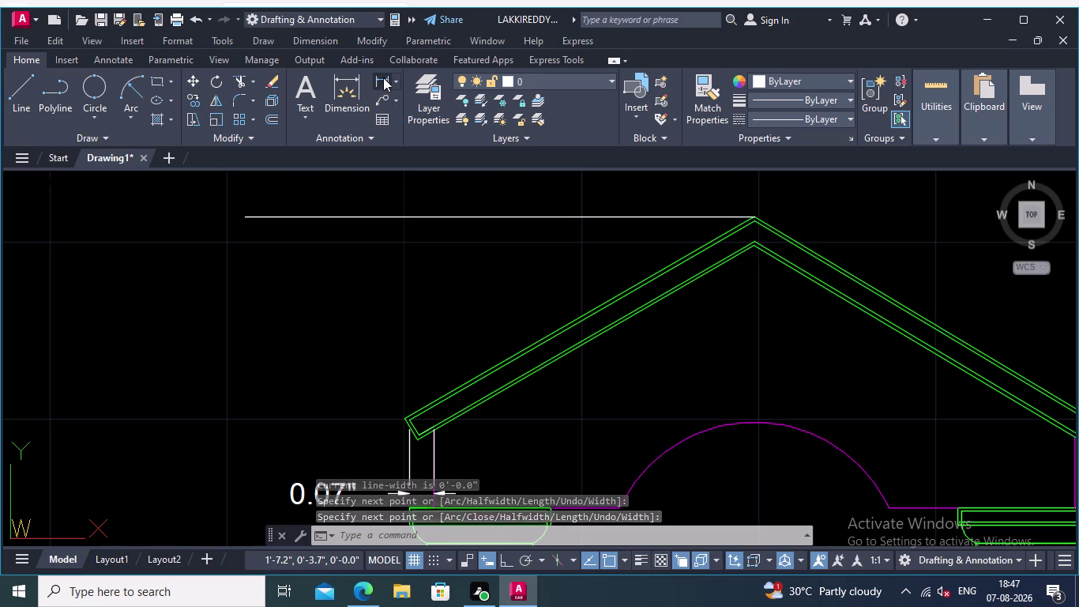
scroll(up, 3)
middle_drag(399, 406, 399, 366)
scroll(up, 3)
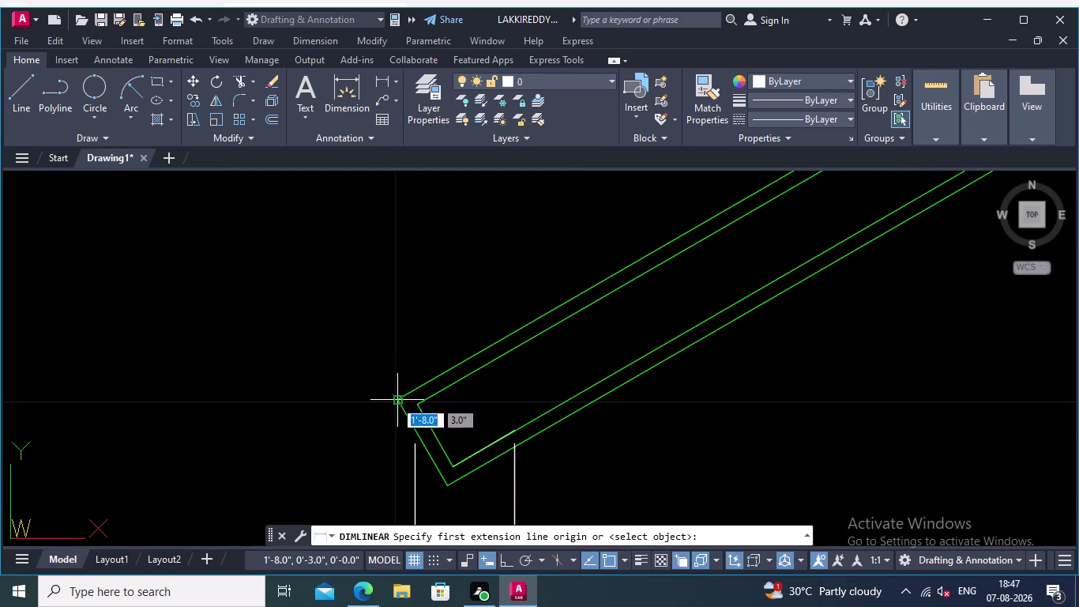
drag(398, 401, 400, 391)
middle_drag(399, 219, 399, 353)
scroll(down, 3)
middle_drag(390, 286, 412, 430)
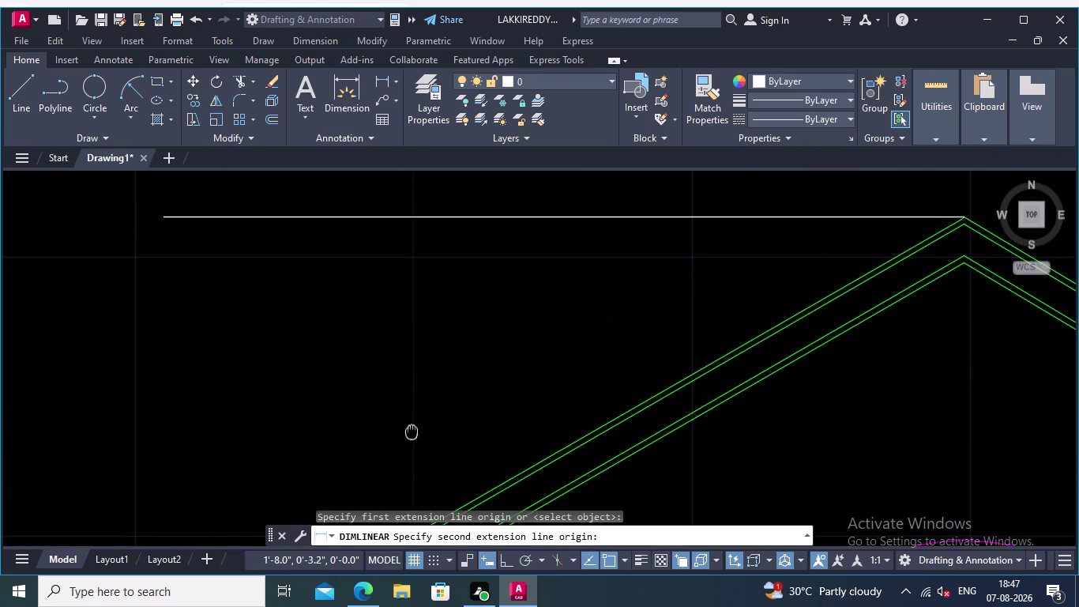
scroll(down, 3)
scroll(up, 3)
scroll(up, 3)
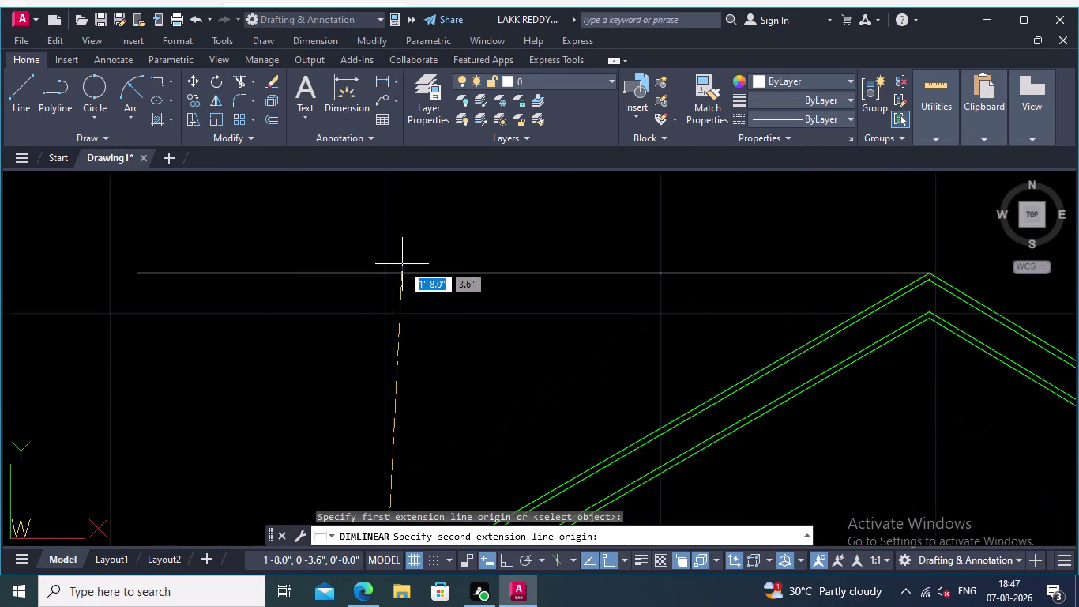
middle_drag(383, 331, 383, 291)
click(385, 232)
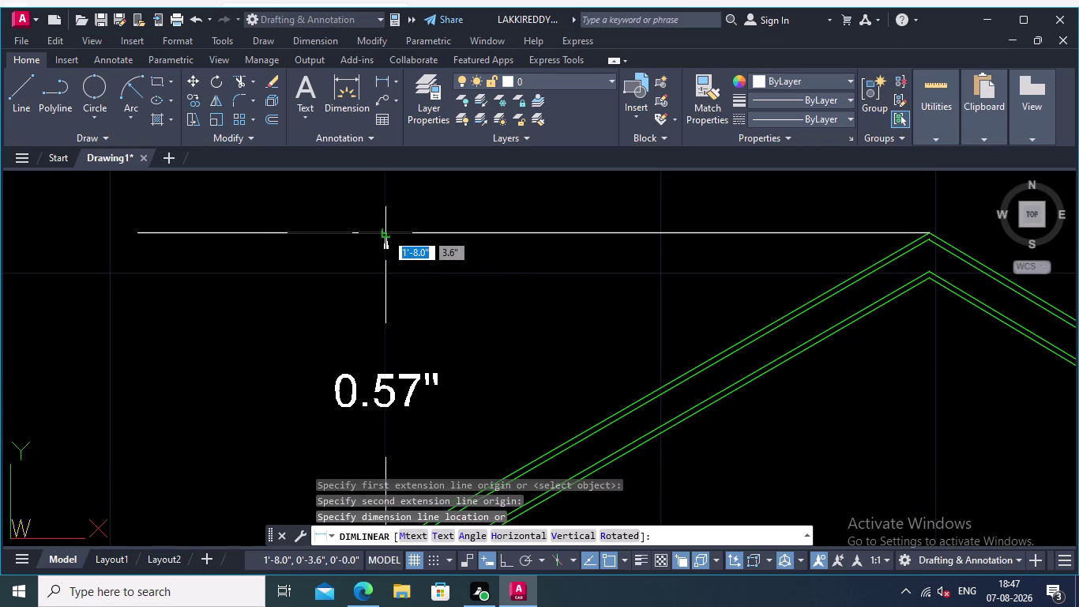
key(Return)
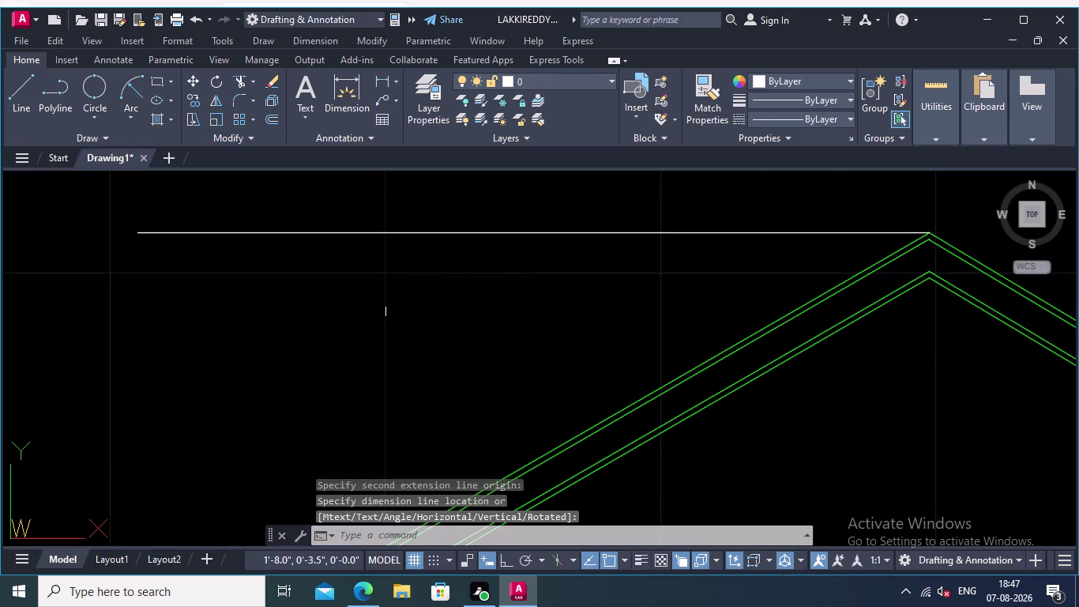
middle_drag(424, 357, 391, 212)
middle_drag(415, 249, 415, 319)
middle_drag(425, 272, 416, 216)
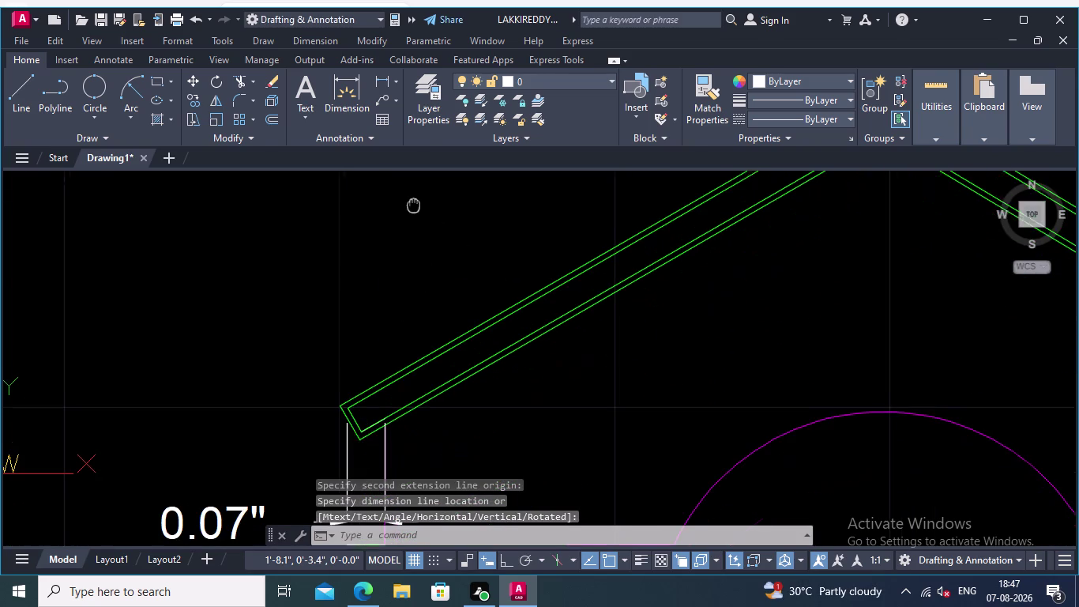
middle_drag(416, 216, 409, 239)
right_click(303, 267)
click(363, 271)
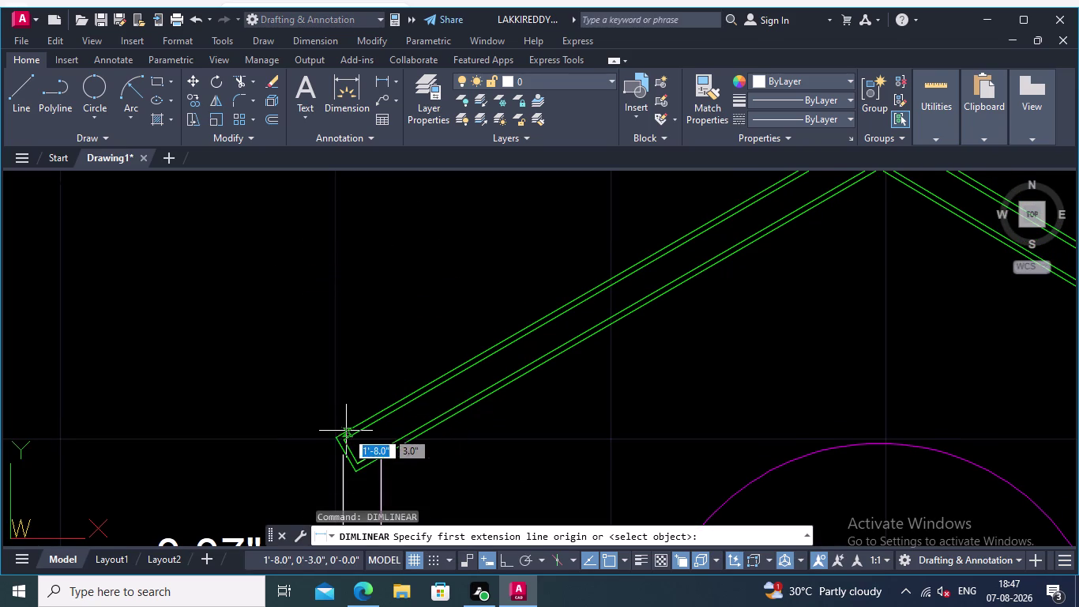
scroll(up, 3)
scroll(up, 3)
click(317, 446)
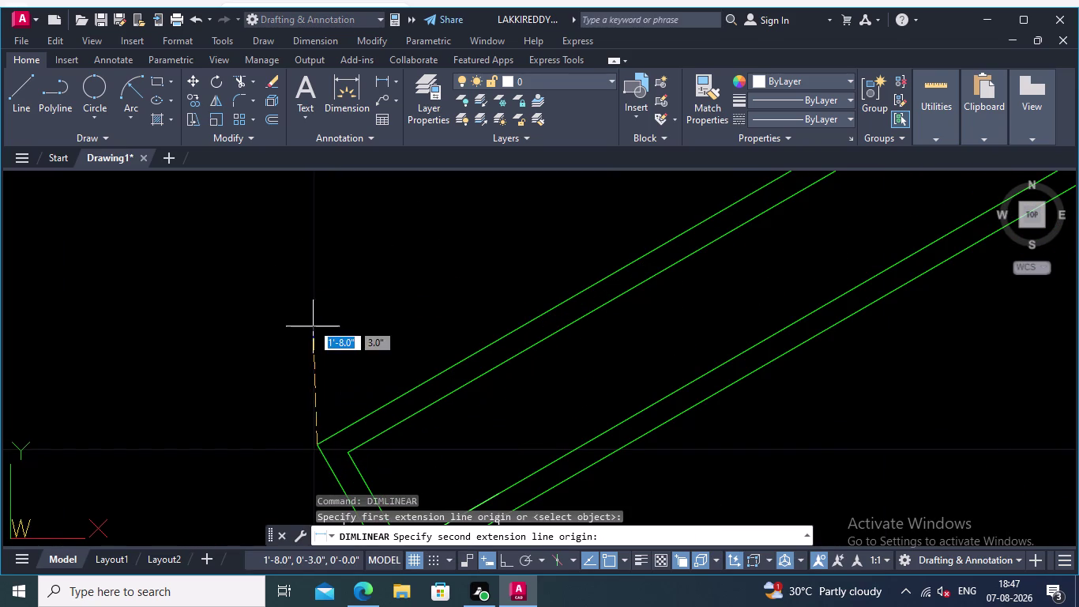
middle_drag(313, 338, 323, 369)
scroll(down, 3)
middle_drag(334, 263, 332, 395)
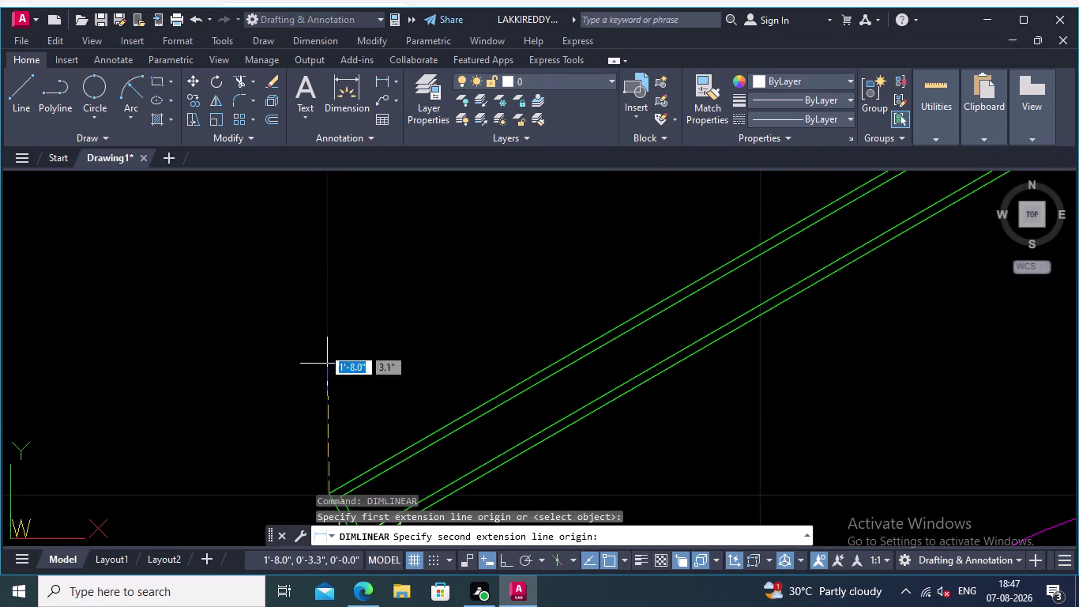
scroll(down, 3)
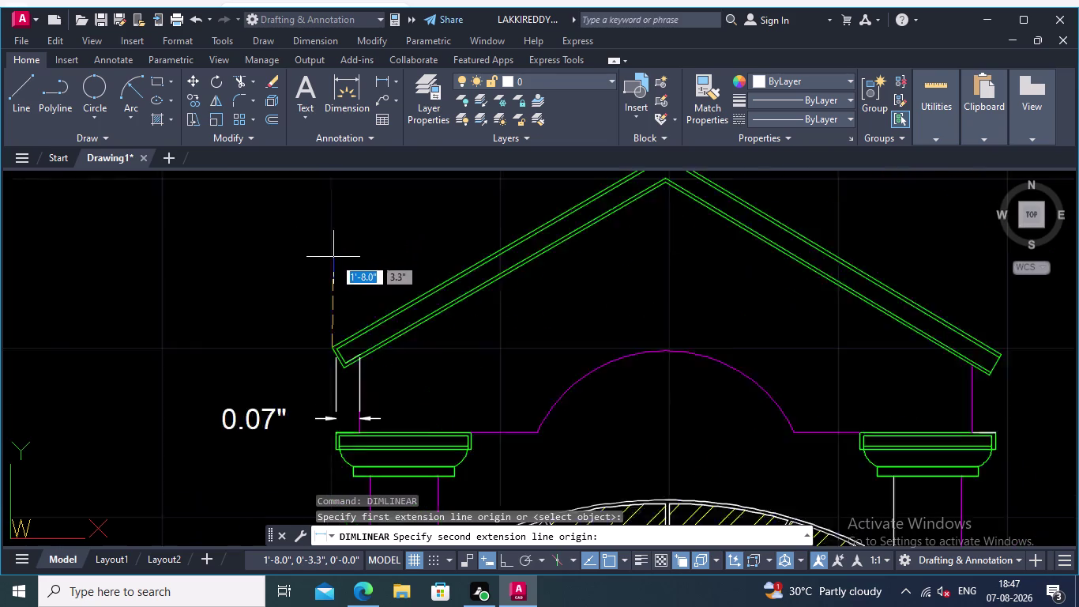
scroll(down, 3)
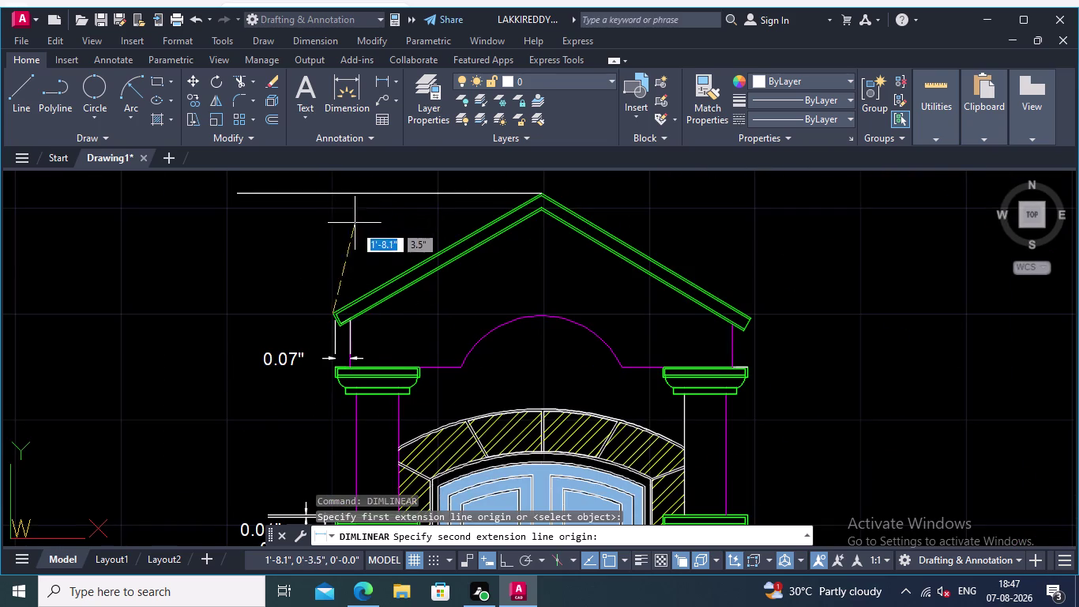
click(484, 560)
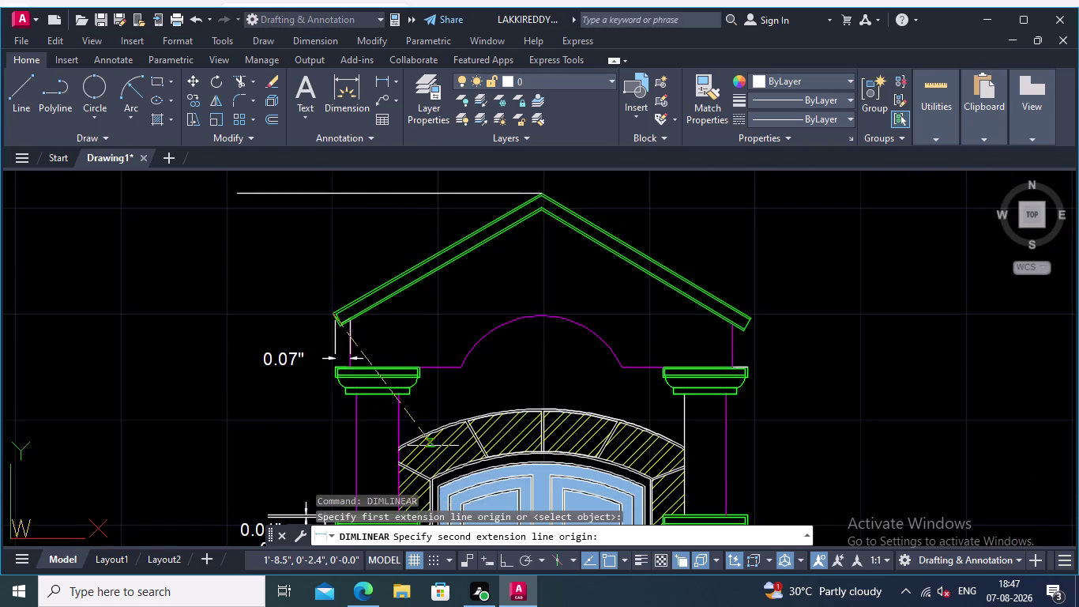
middle_drag(329, 215, 369, 285)
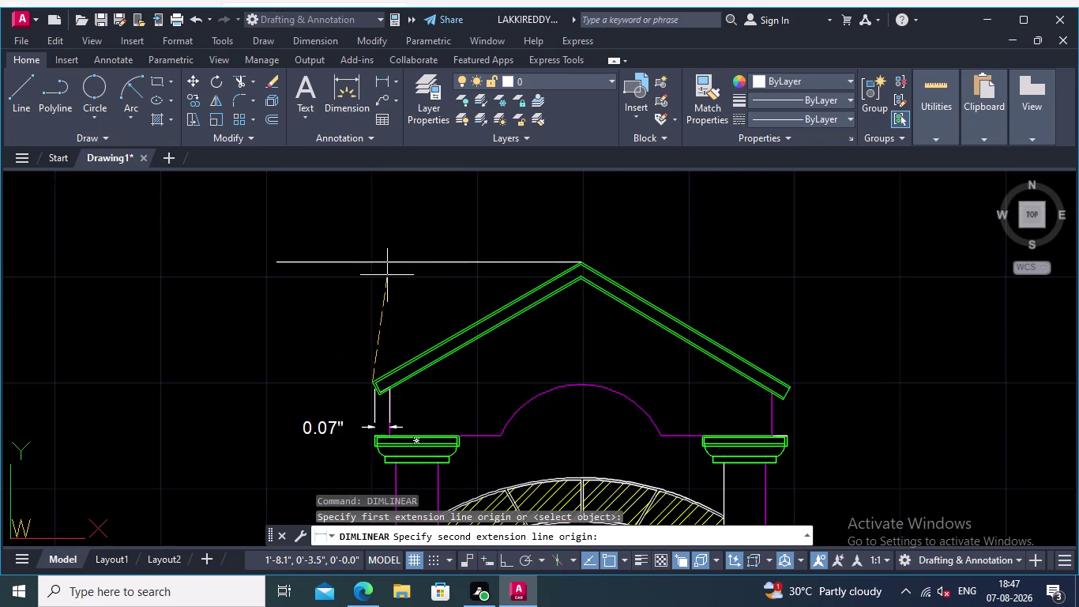
click(506, 561)
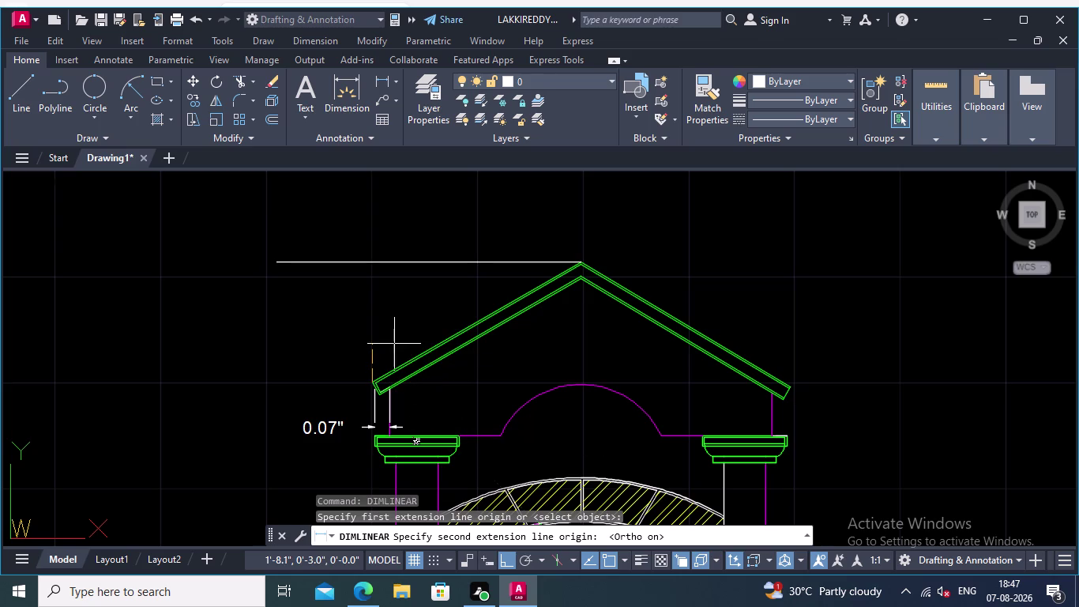
scroll(up, 3)
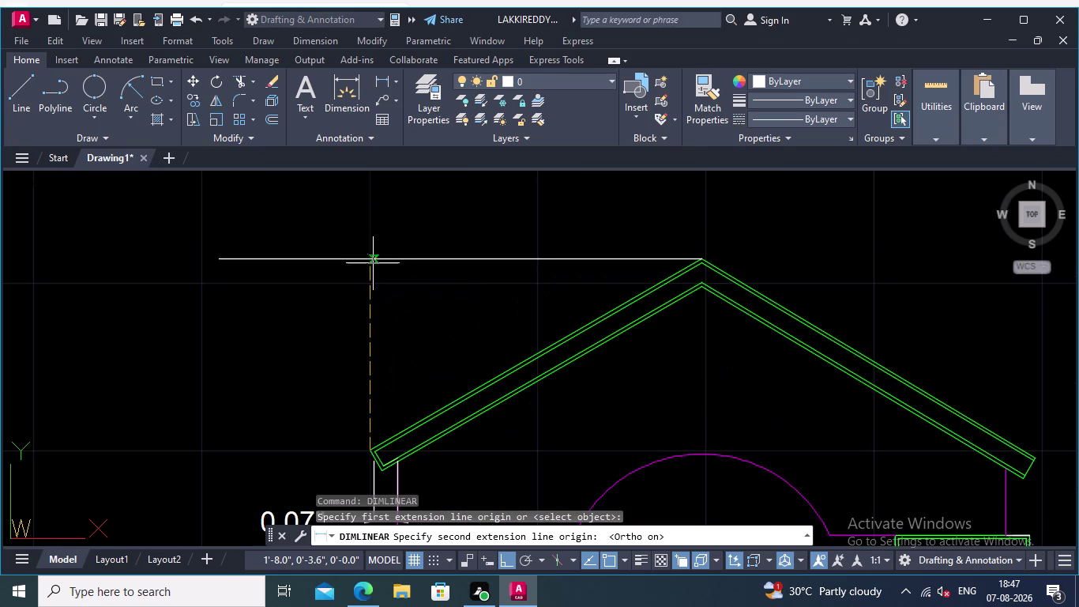
click(372, 257)
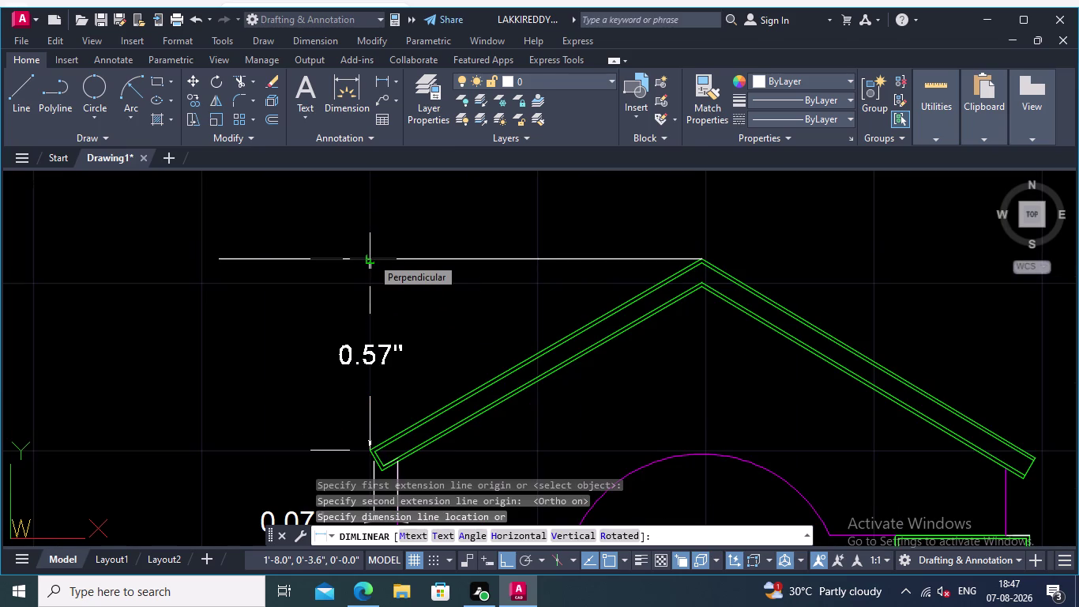
key(Escape)
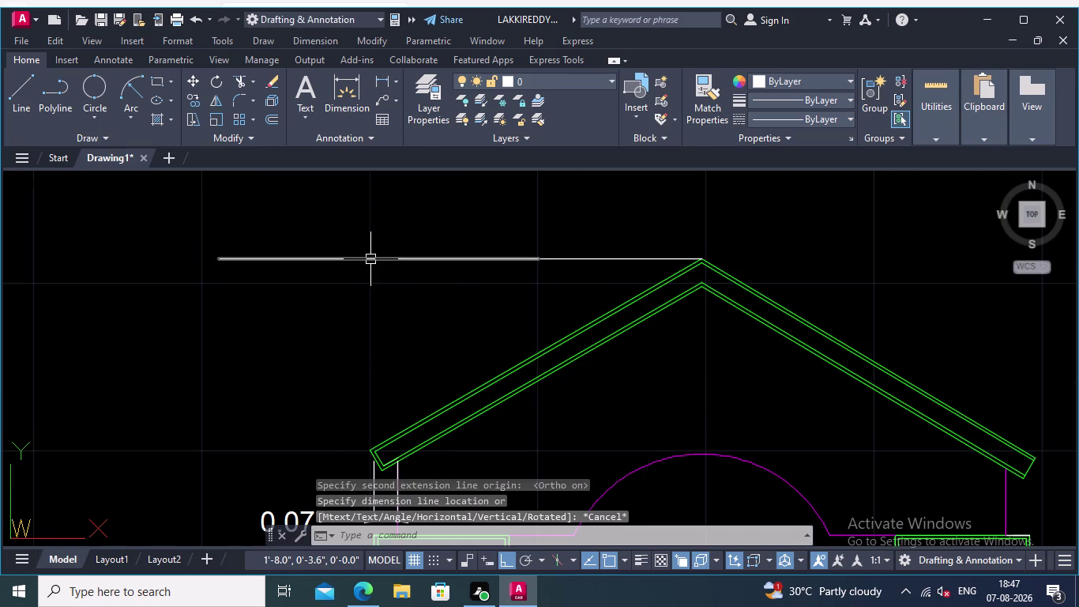
Erase both pieces of the ridge-height horizontal line.
click(371, 259)
right_click(363, 228)
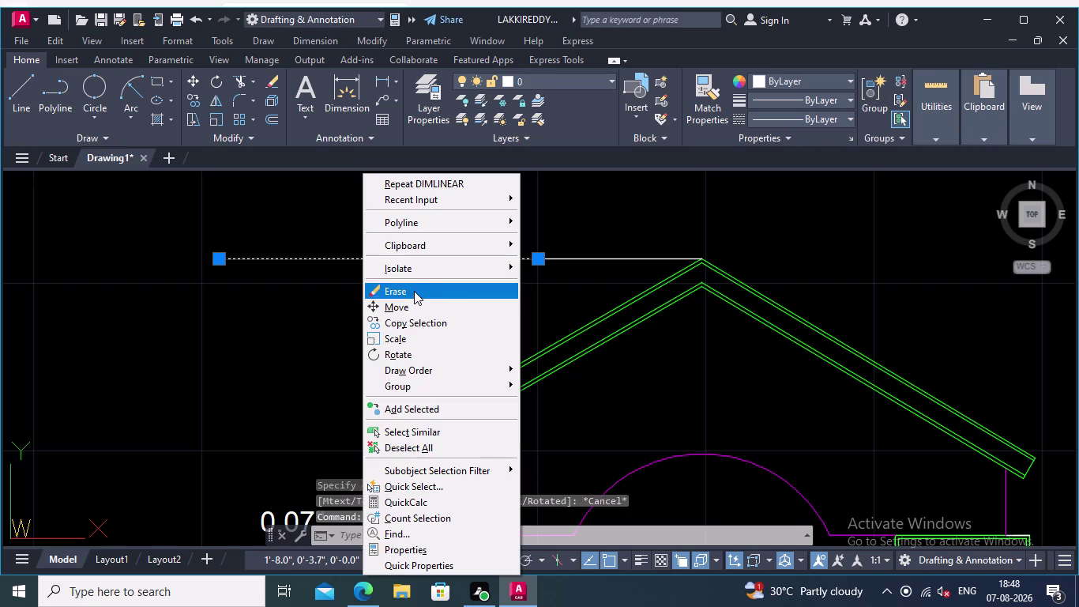
click(411, 293)
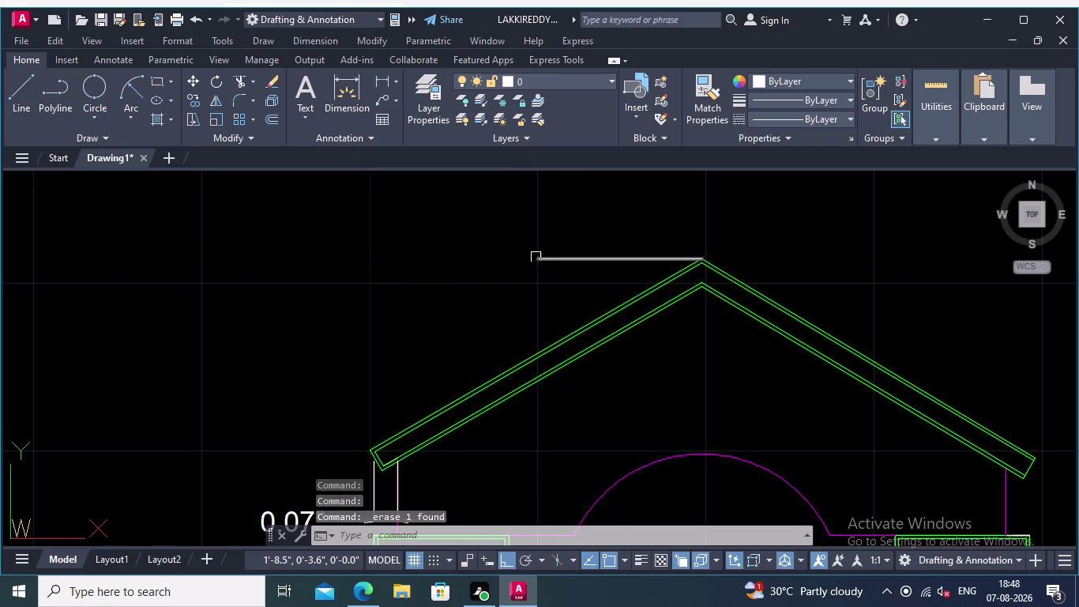
click(564, 259)
right_click(538, 255)
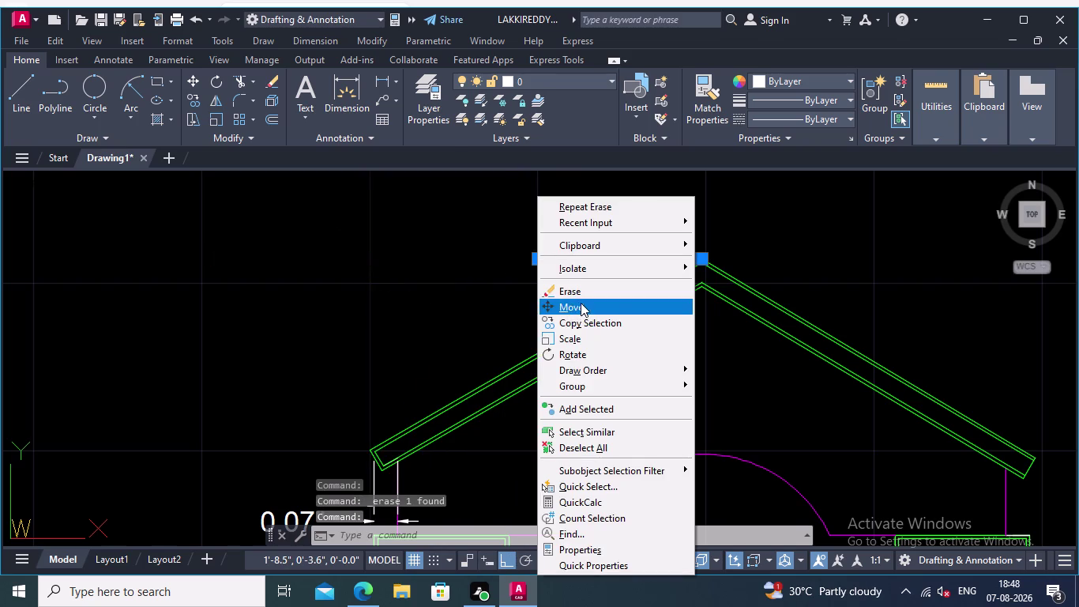
click(577, 291)
Pan around the gable and eave and begin a new linear dimension.
middle_drag(484, 287, 493, 320)
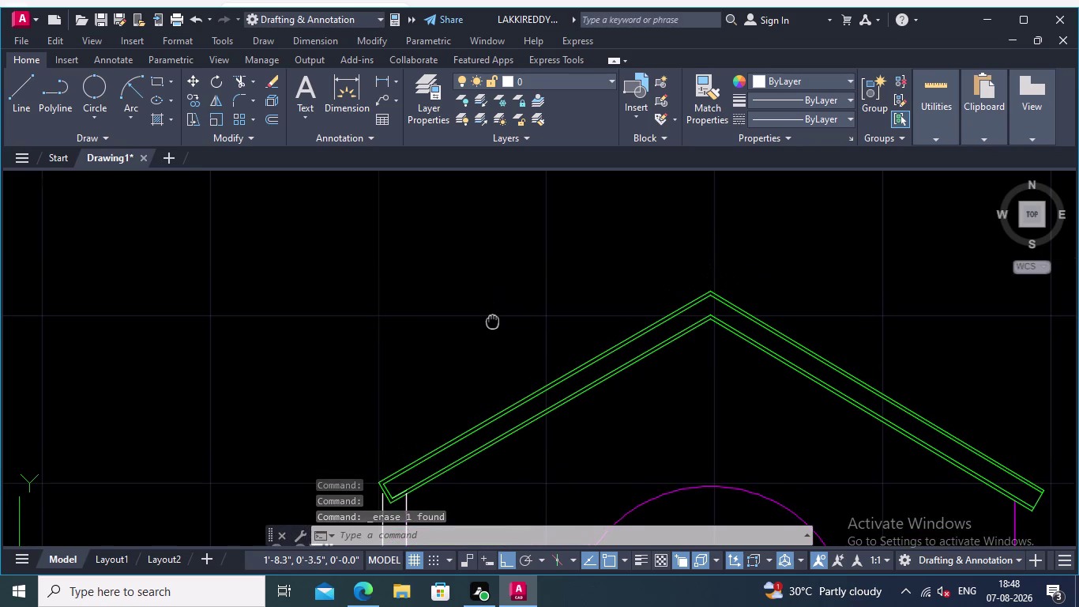
middle_drag(492, 320, 488, 330)
middle_drag(475, 339, 478, 332)
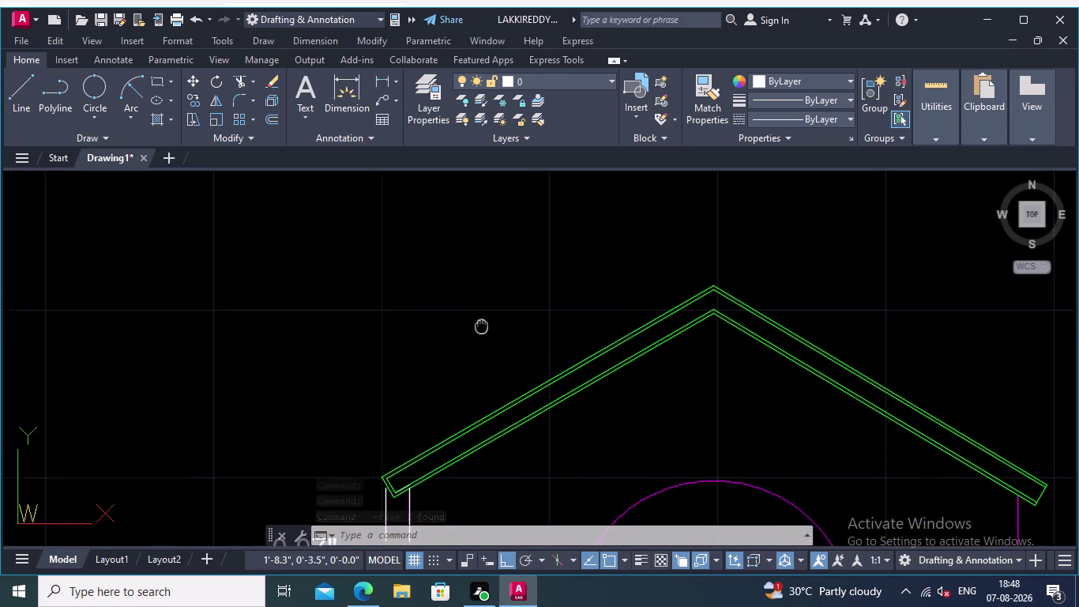
middle_drag(478, 332, 530, 248)
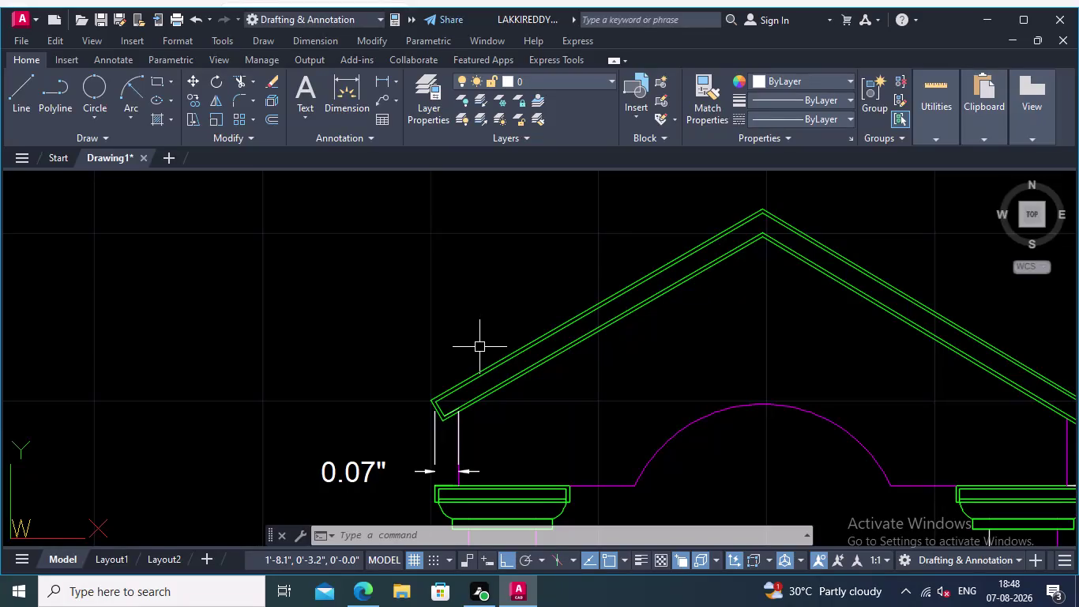
middle_drag(475, 366, 475, 400)
scroll(down, 3)
middle_click(467, 382)
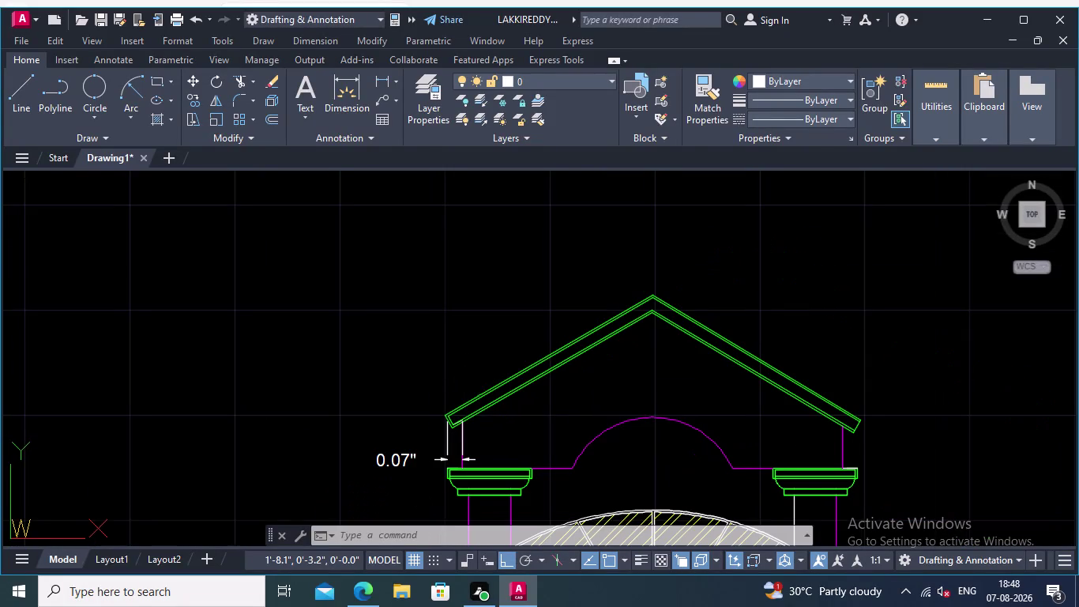
right_click(433, 326)
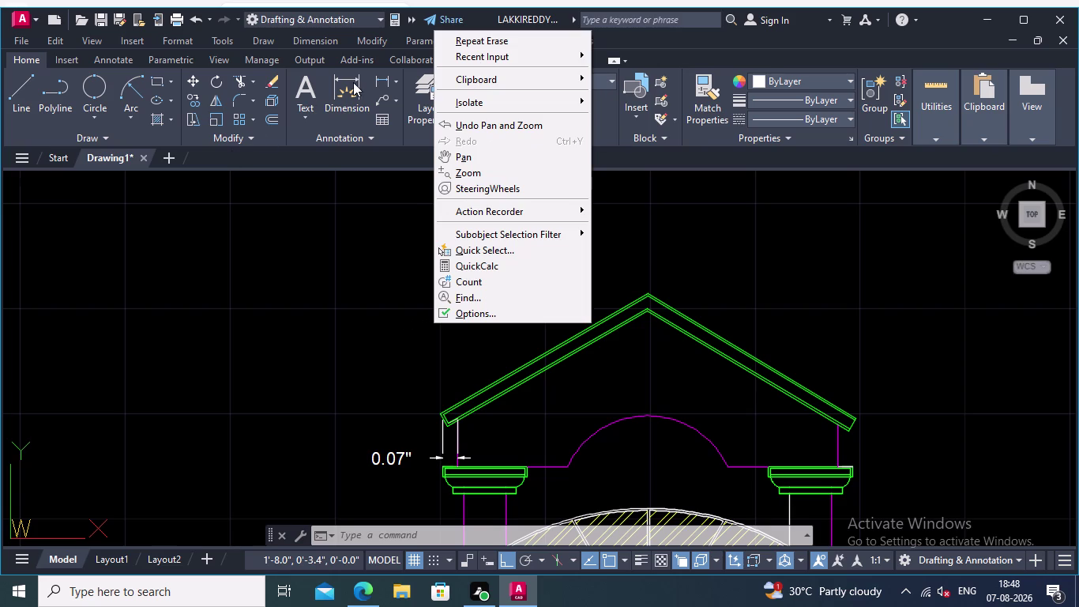
click(379, 74)
scroll(up, 3)
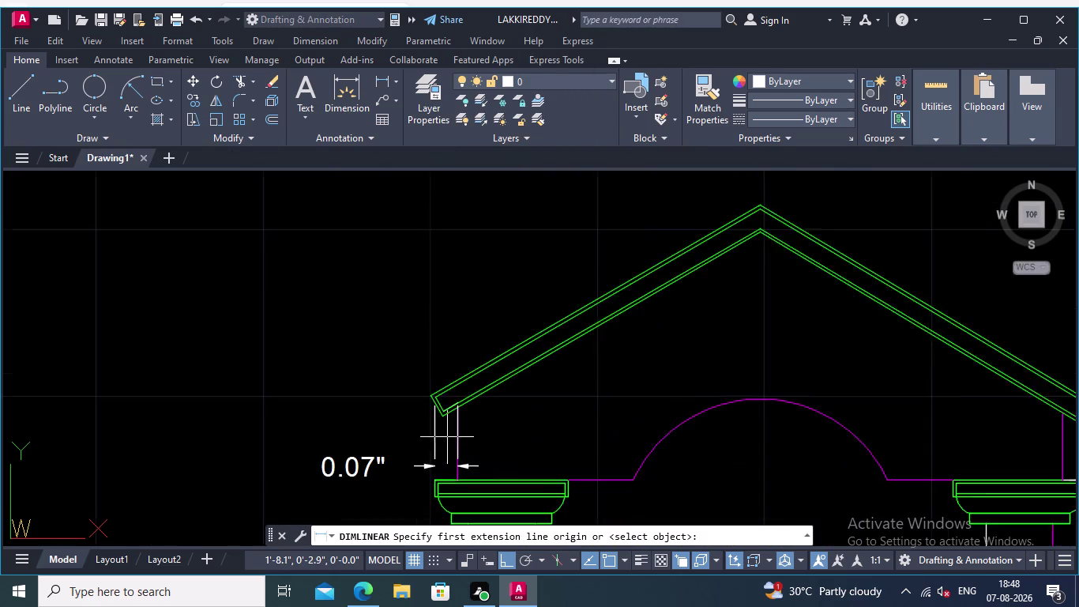
middle_drag(368, 340, 251, 418)
scroll(down, 3)
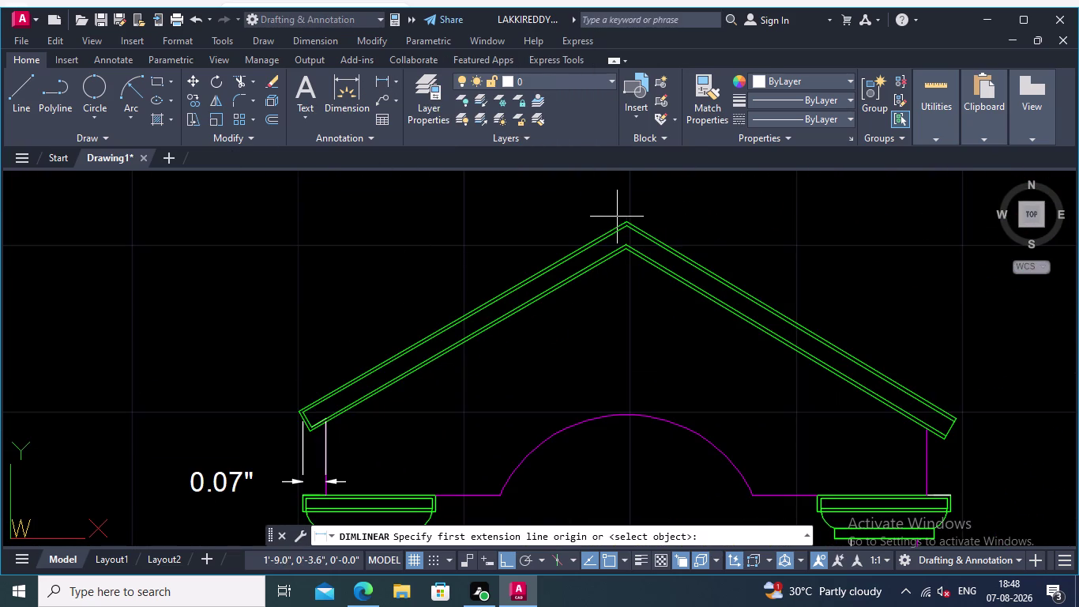
scroll(up, 3)
click(391, 74)
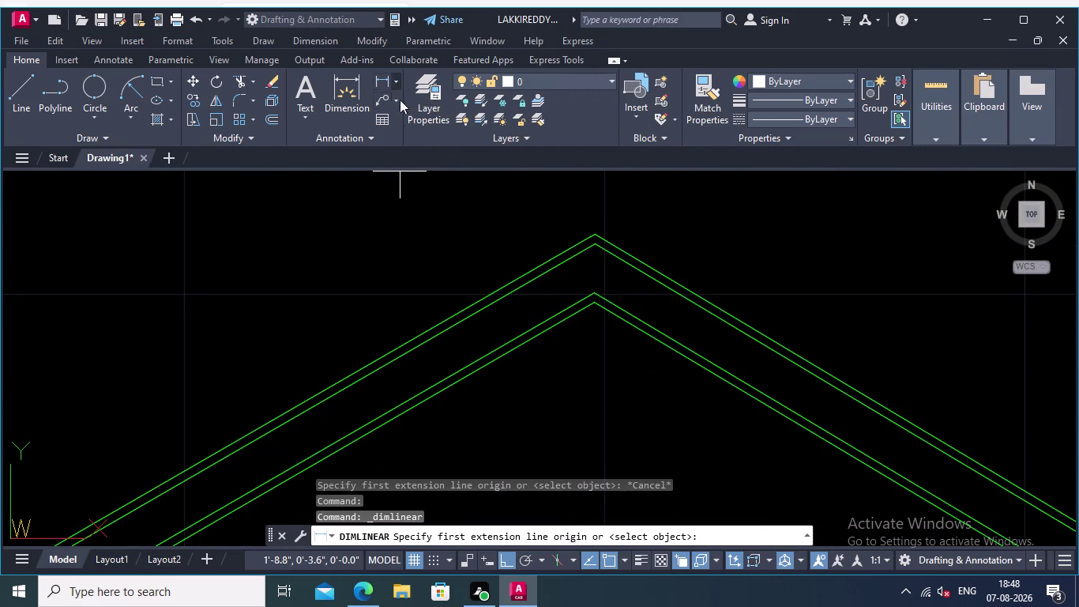
click(396, 79)
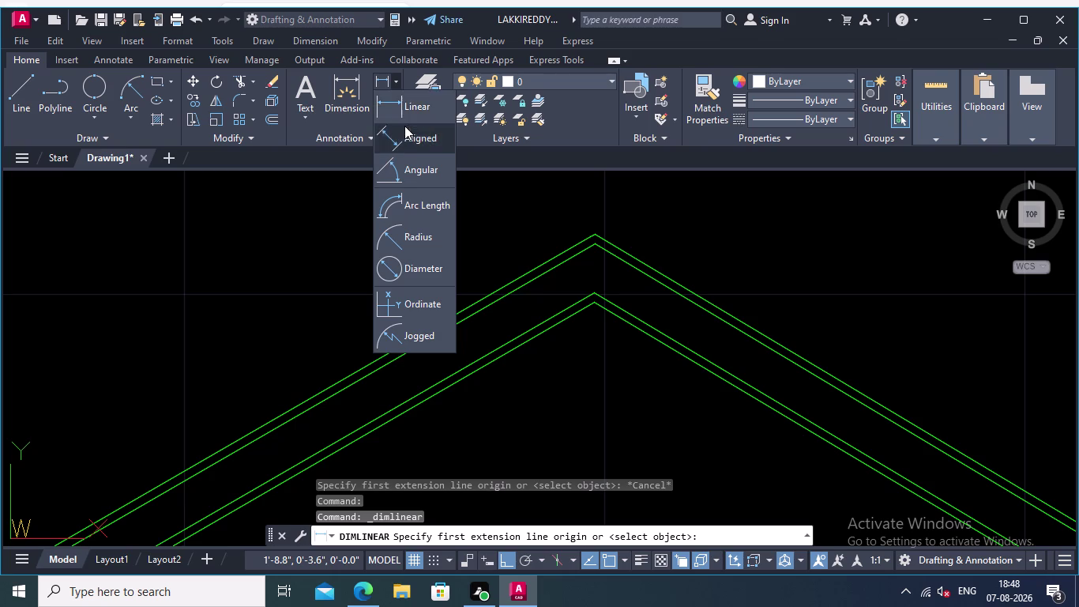
click(406, 139)
middle_drag(457, 185, 708, 145)
scroll(down, 3)
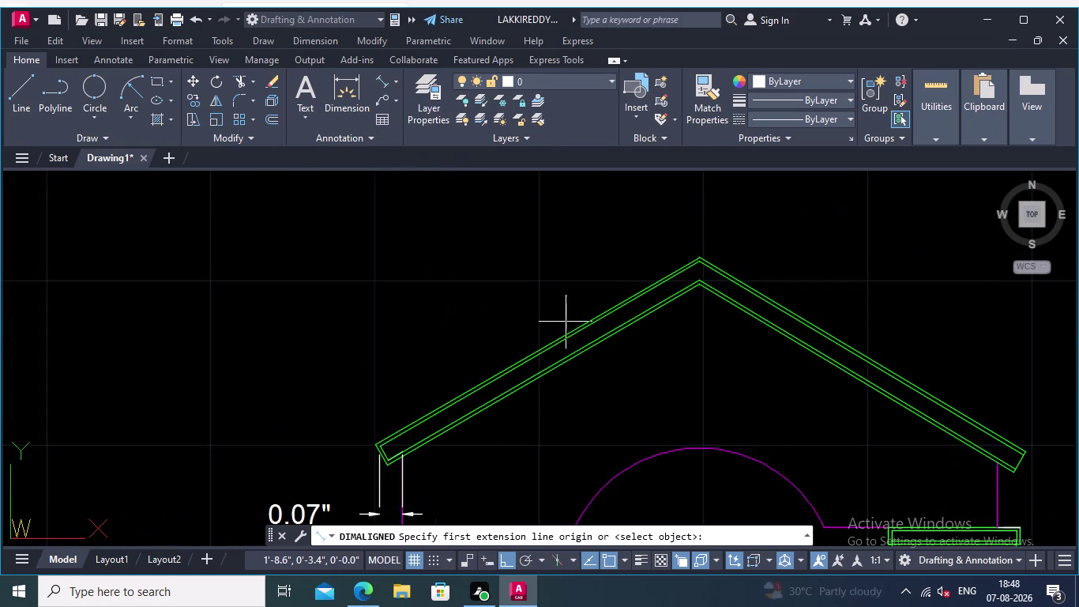
middle_drag(566, 322, 557, 223)
scroll(up, 3)
click(420, 344)
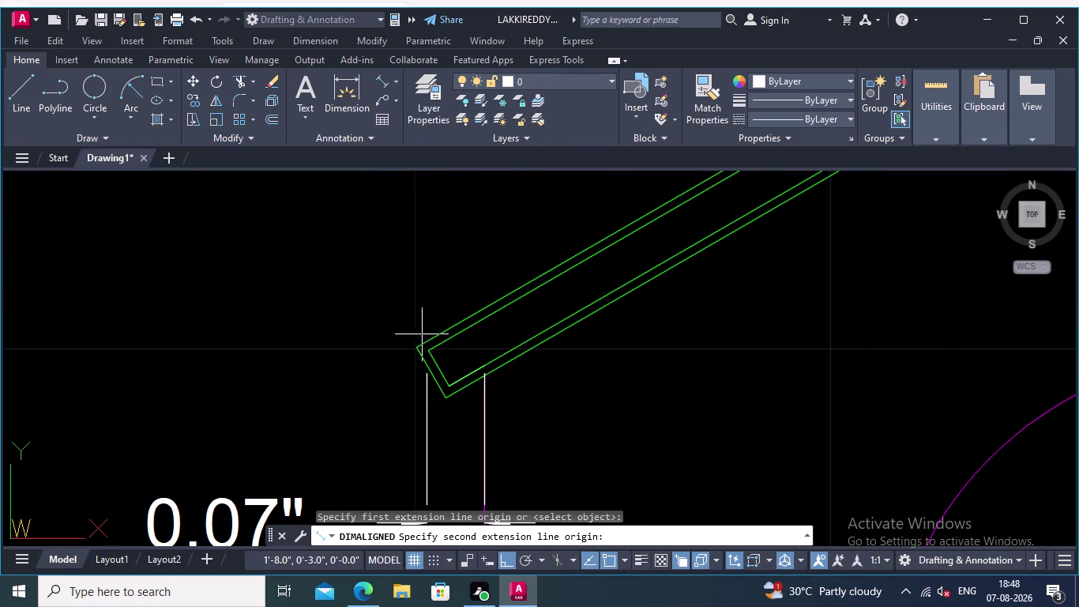
middle_drag(441, 299, 211, 348)
middle_drag(454, 235, 424, 268)
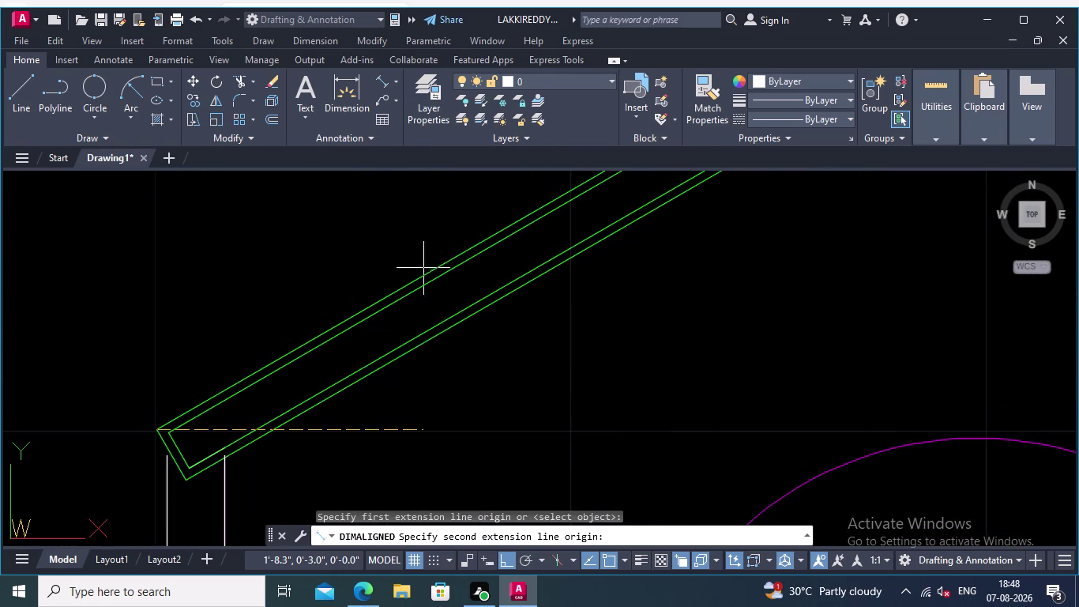
click(520, 555)
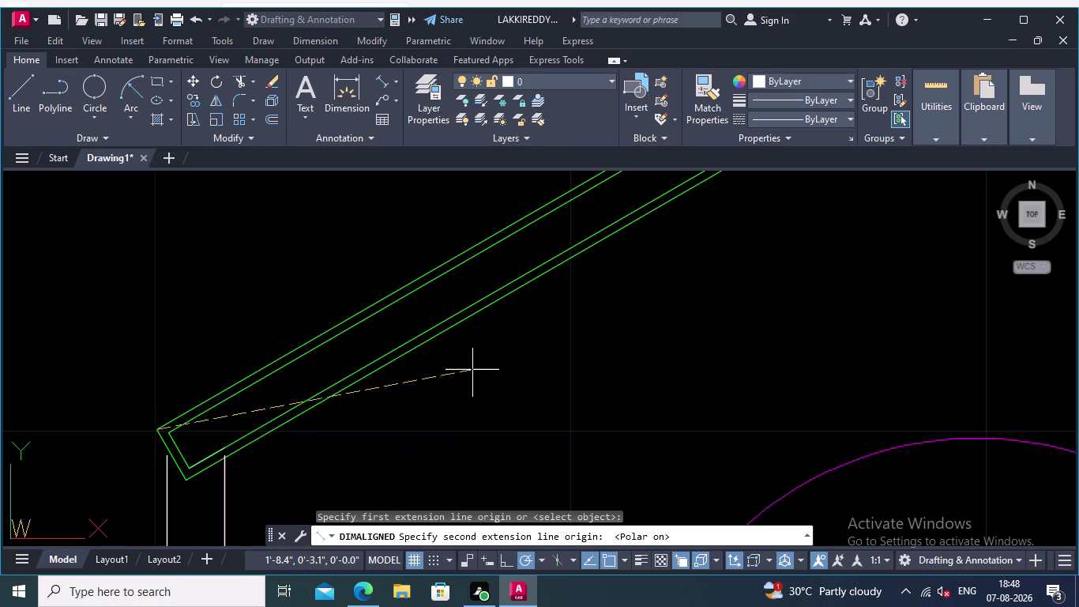
middle_drag(444, 253, 0, 413)
scroll(down, 3)
middle_drag(340, 256, 327, 321)
scroll(up, 3)
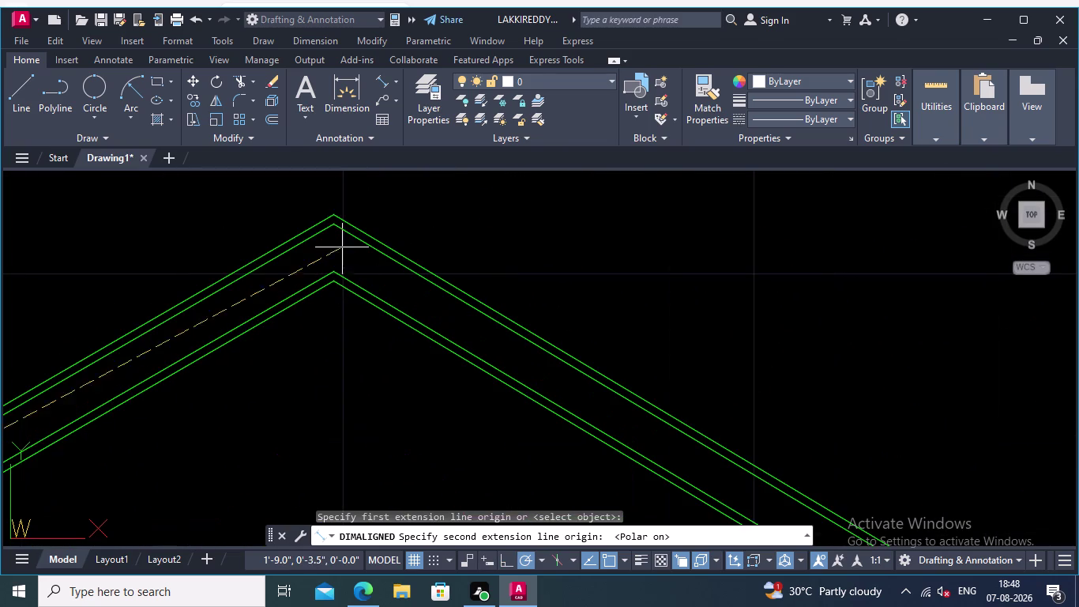
click(332, 212)
middle_drag(290, 193, 404, 209)
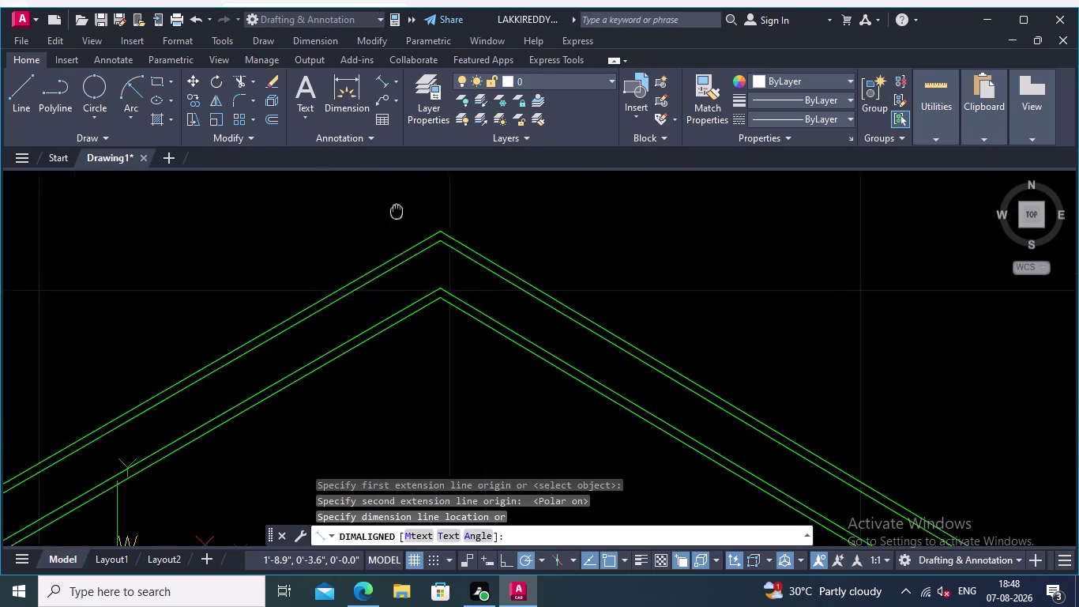
middle_drag(403, 209, 472, 224)
scroll(down, 3)
middle_drag(428, 203, 504, 219)
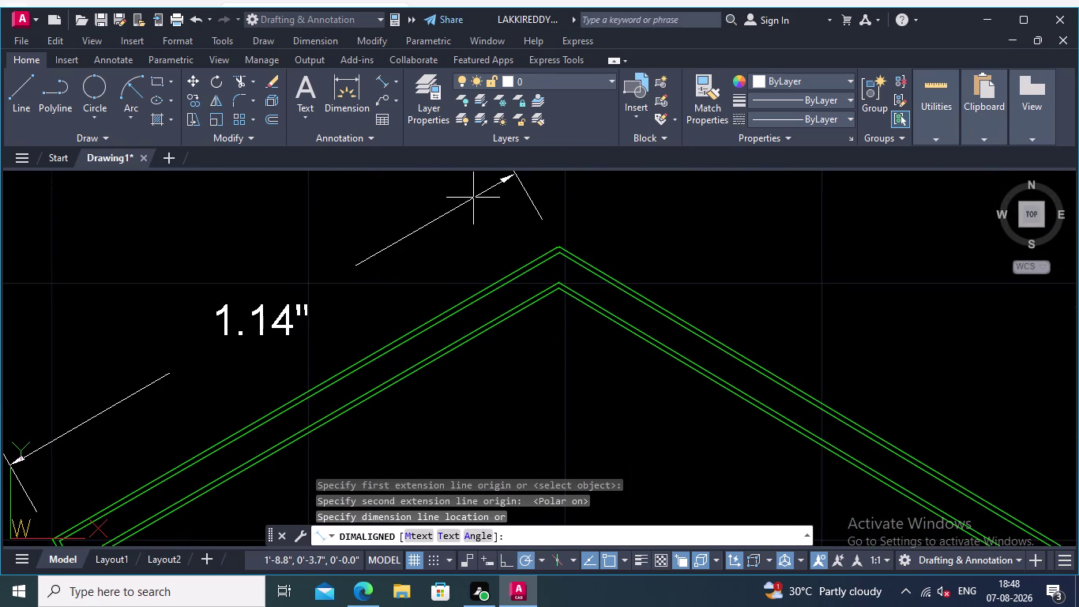
key(Escape)
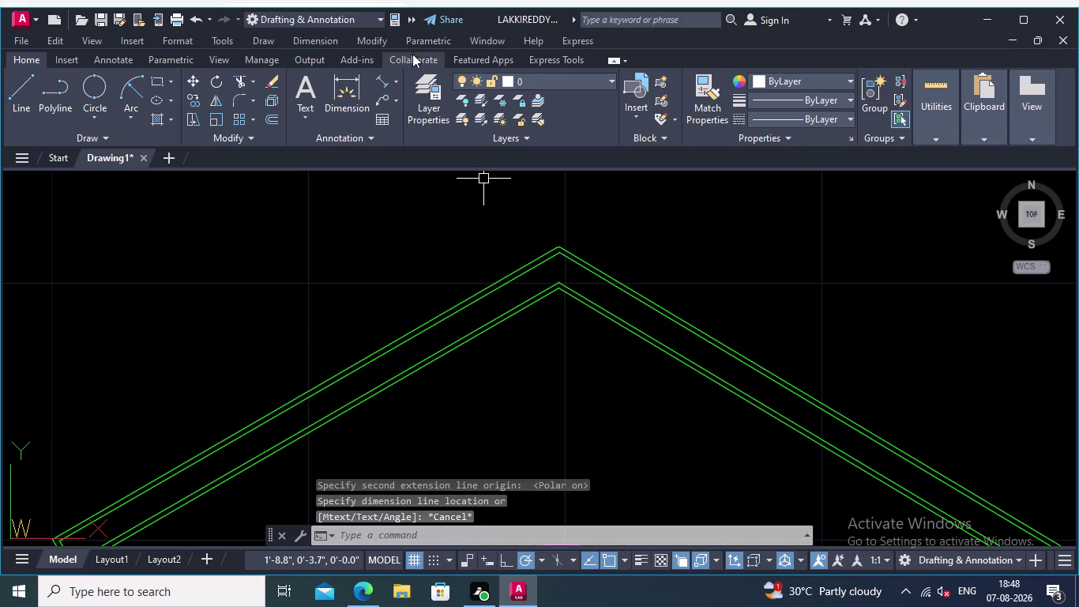
click(393, 78)
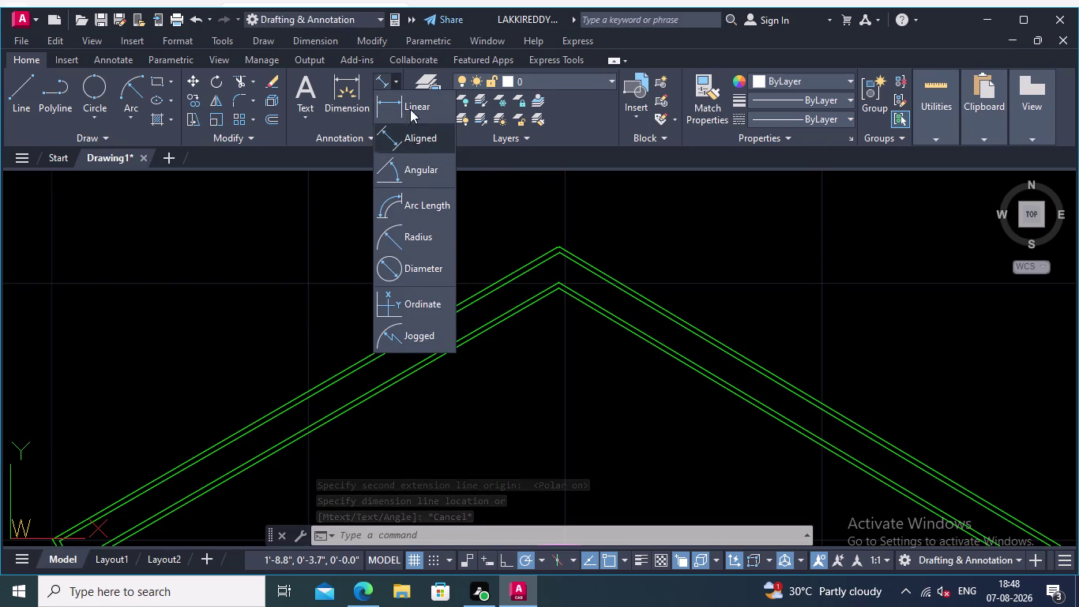
click(416, 104)
scroll(down, 3)
middle_drag(445, 337, 595, 165)
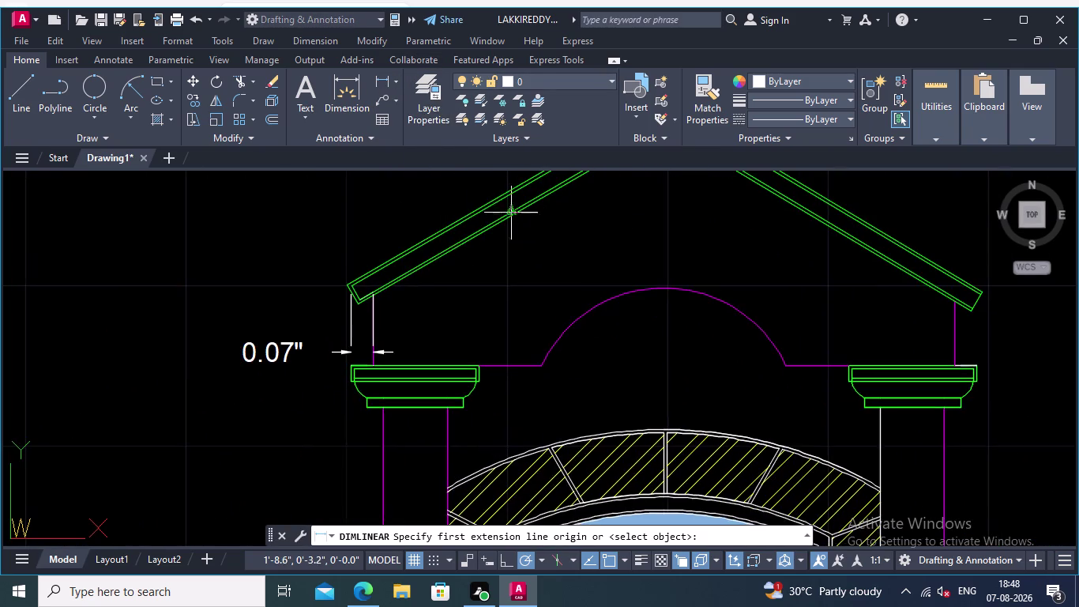
scroll(up, 3)
scroll(up, 3)
click(310, 292)
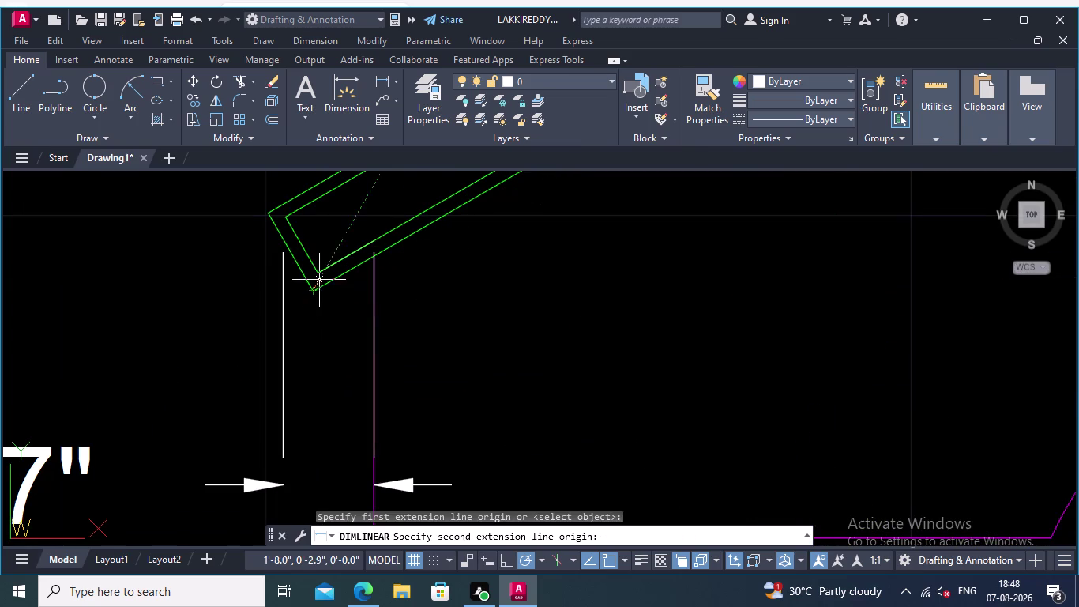
middle_drag(329, 264, 242, 395)
scroll(down, 3)
middle_drag(392, 256, 379, 332)
scroll(up, 3)
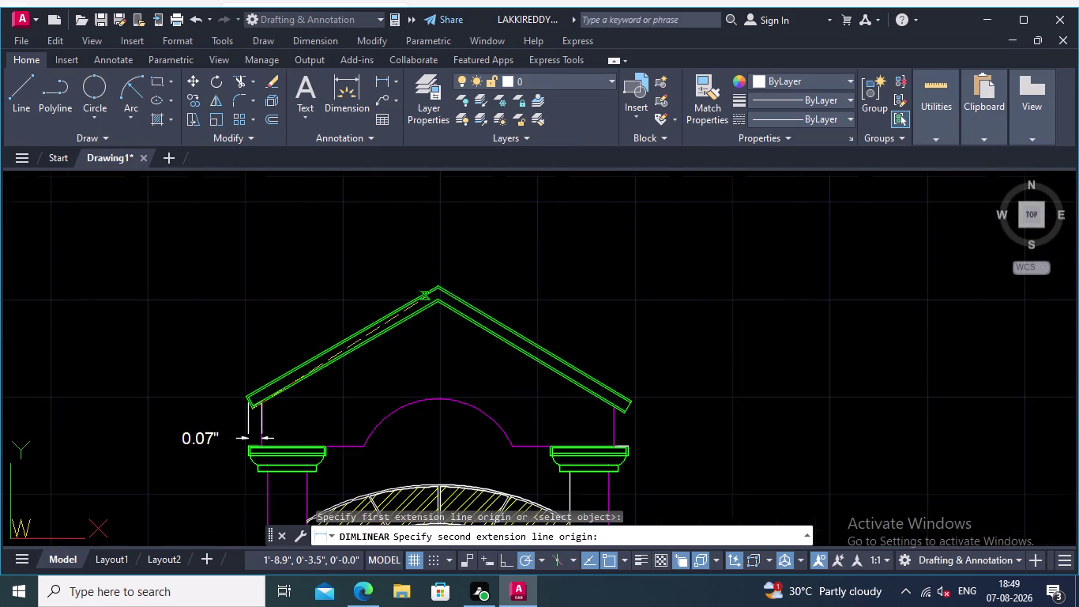
scroll(up, 3)
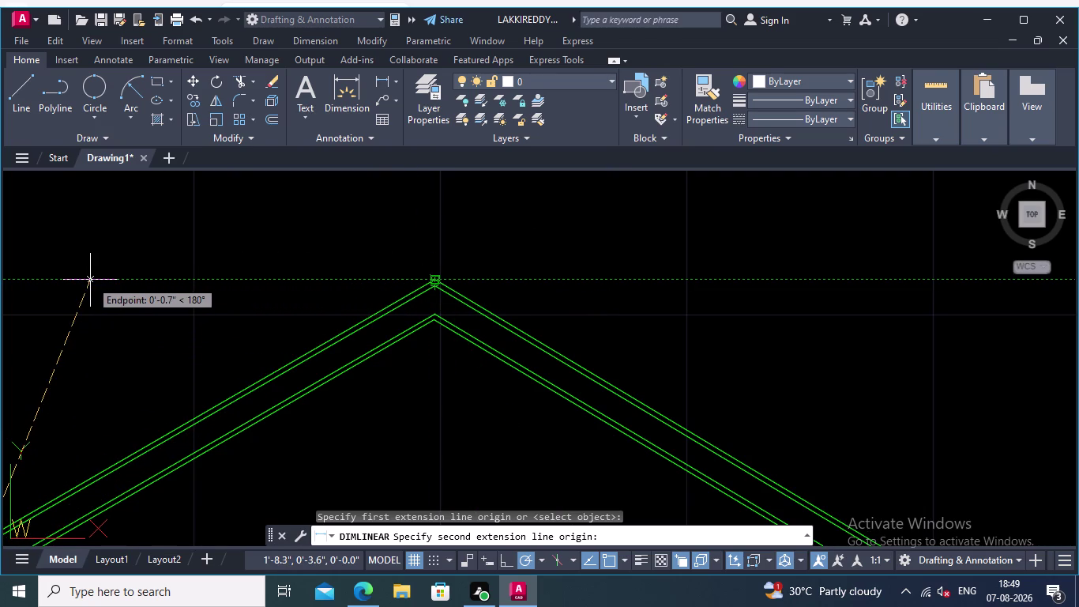
middle_drag(175, 279, 281, 274)
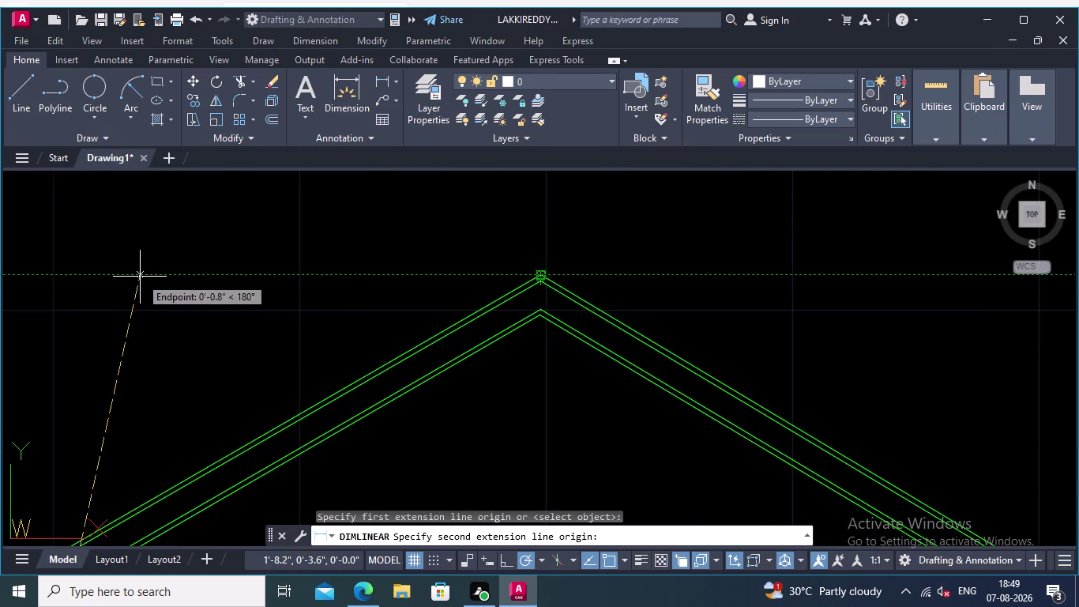
middle_drag(140, 276, 365, 255)
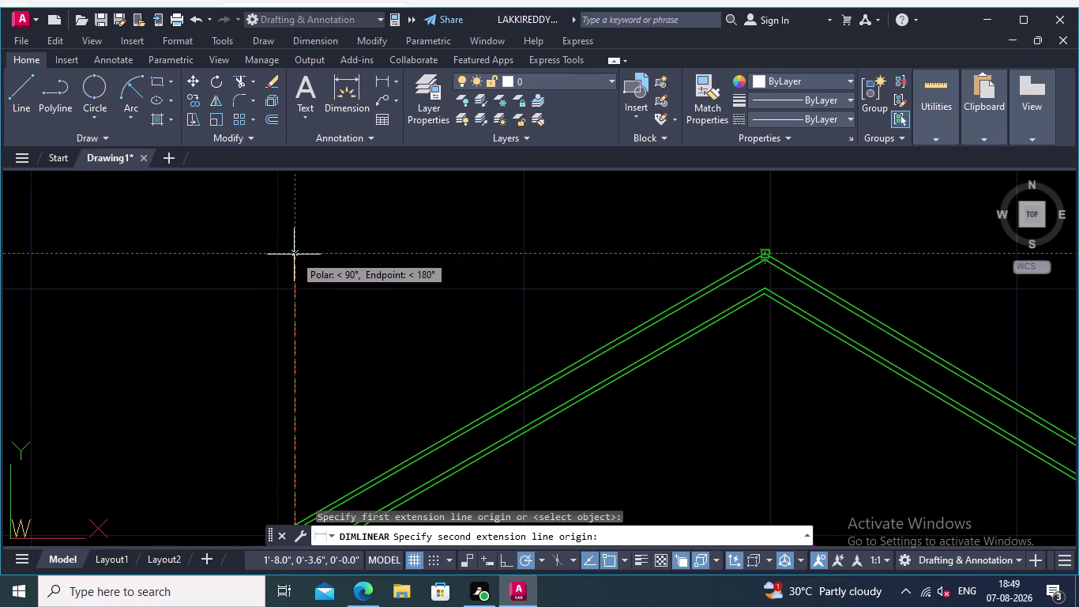
click(293, 258)
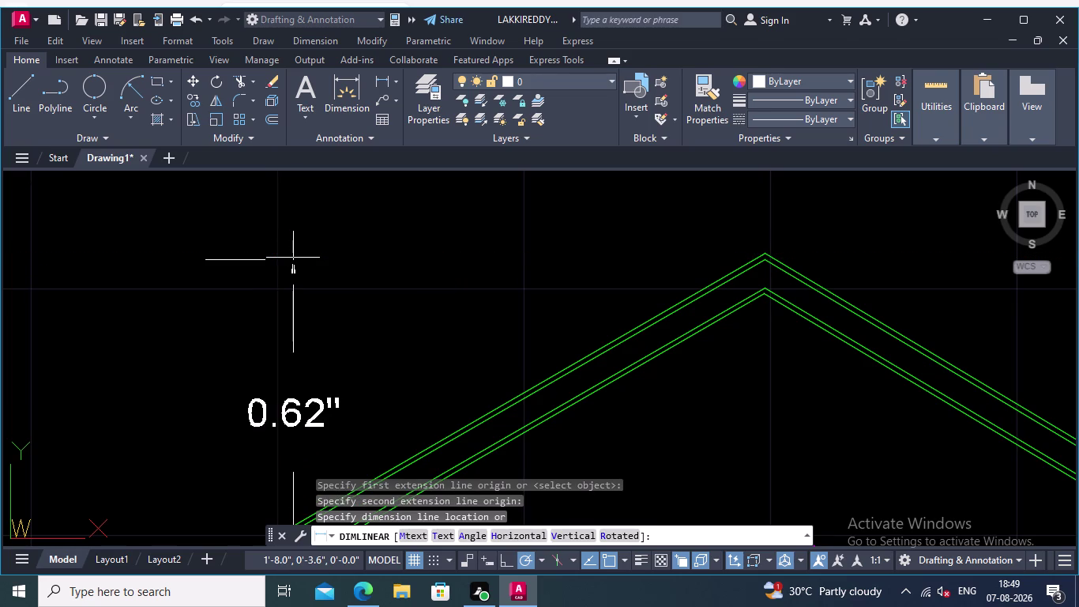
key(Return)
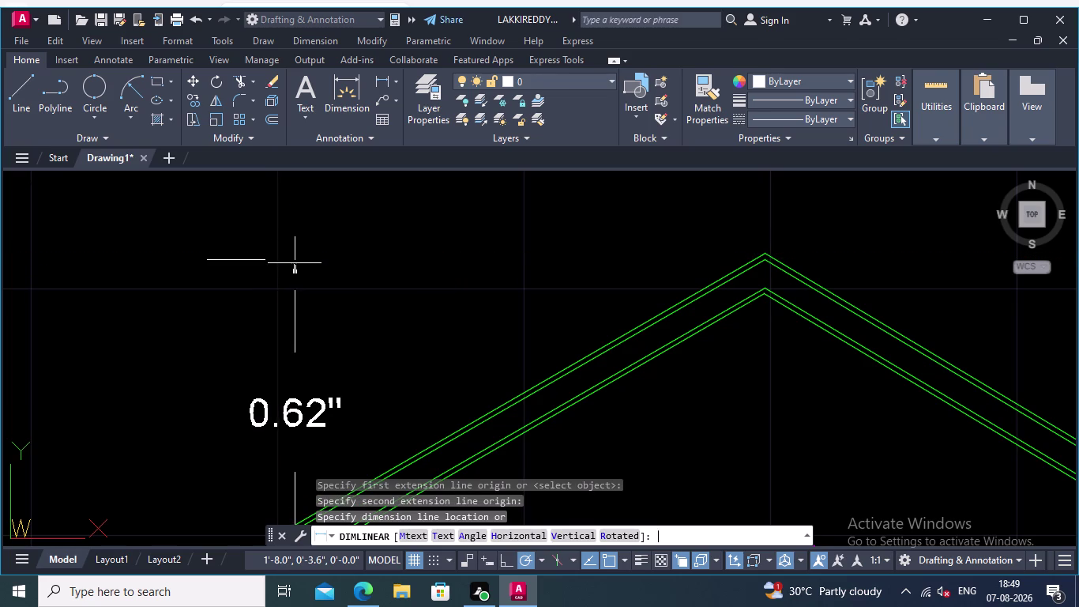
scroll(down, 3)
scroll(up, 3)
middle_drag(304, 372, 334, 306)
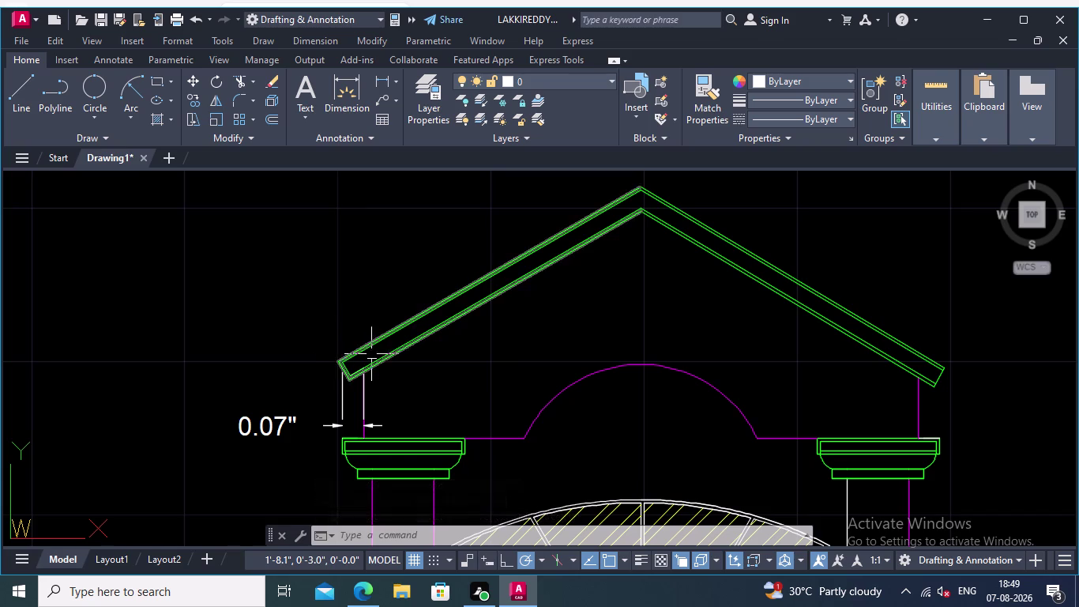
scroll(down, 3)
scroll(up, 3)
scroll(up, 3)
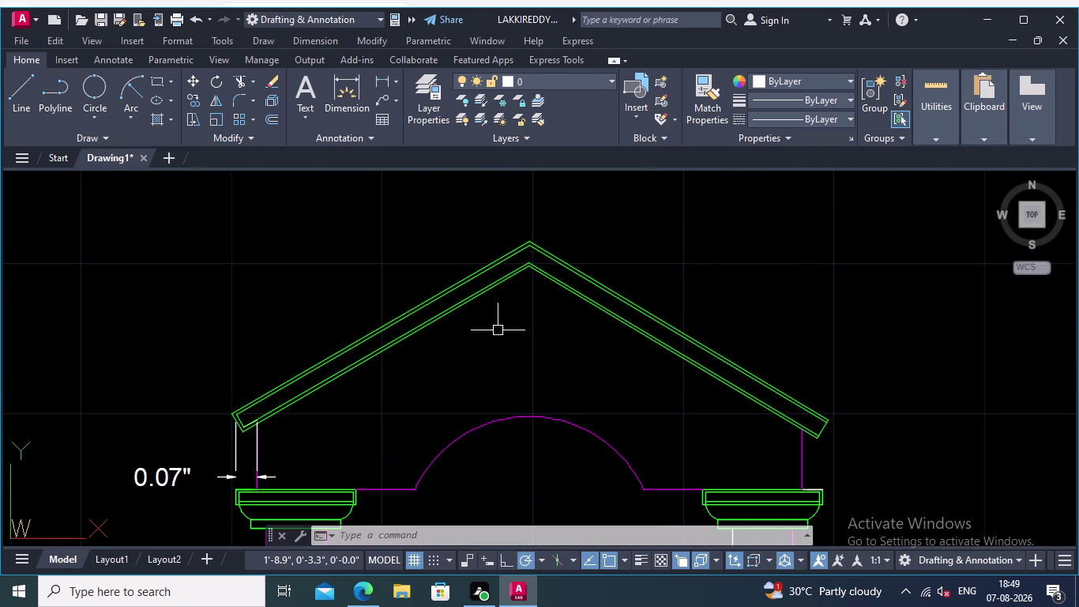
middle_drag(497, 361, 495, 378)
scroll(up, 3)
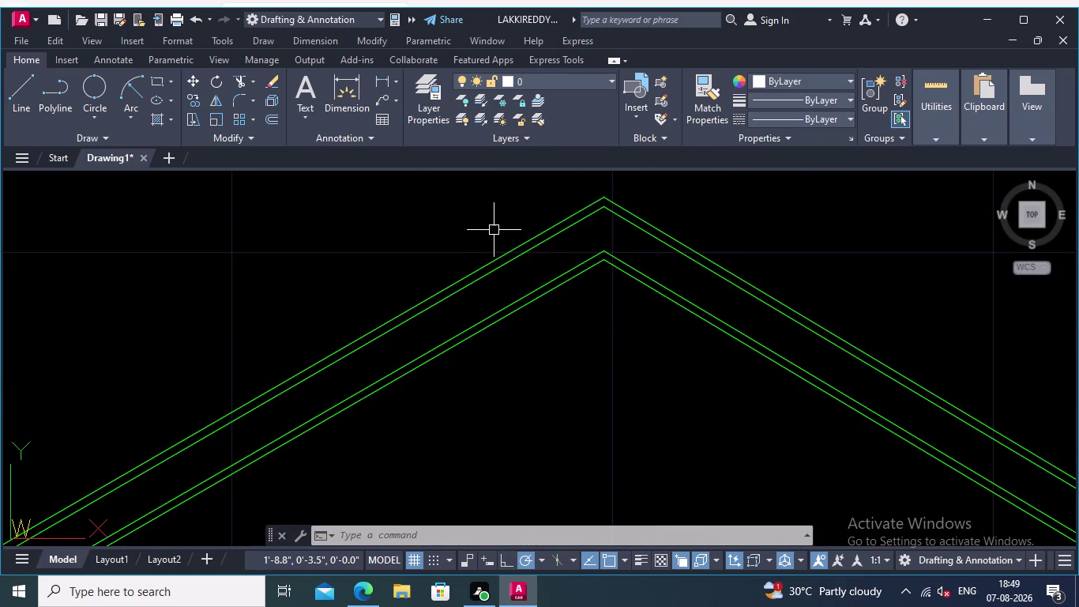
middle_drag(494, 230, 414, 230)
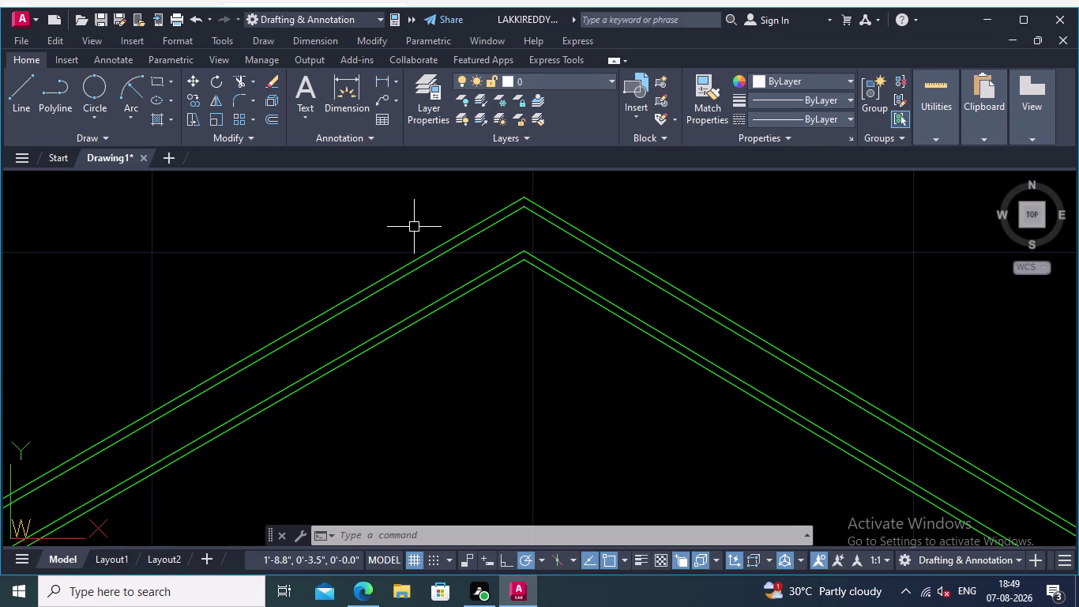
scroll(down, 3)
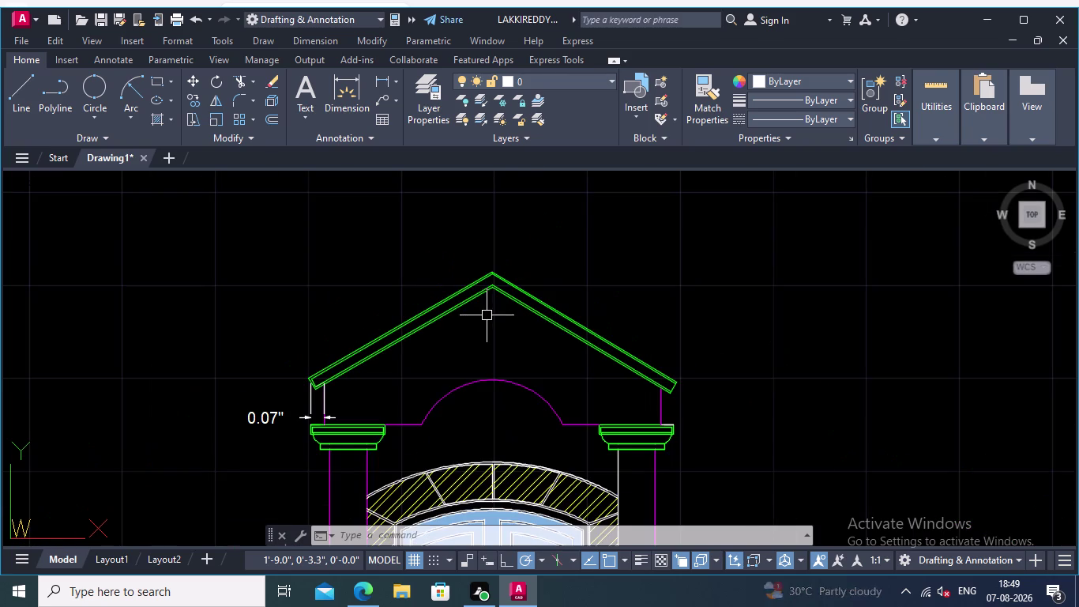
middle_drag(485, 316, 525, 287)
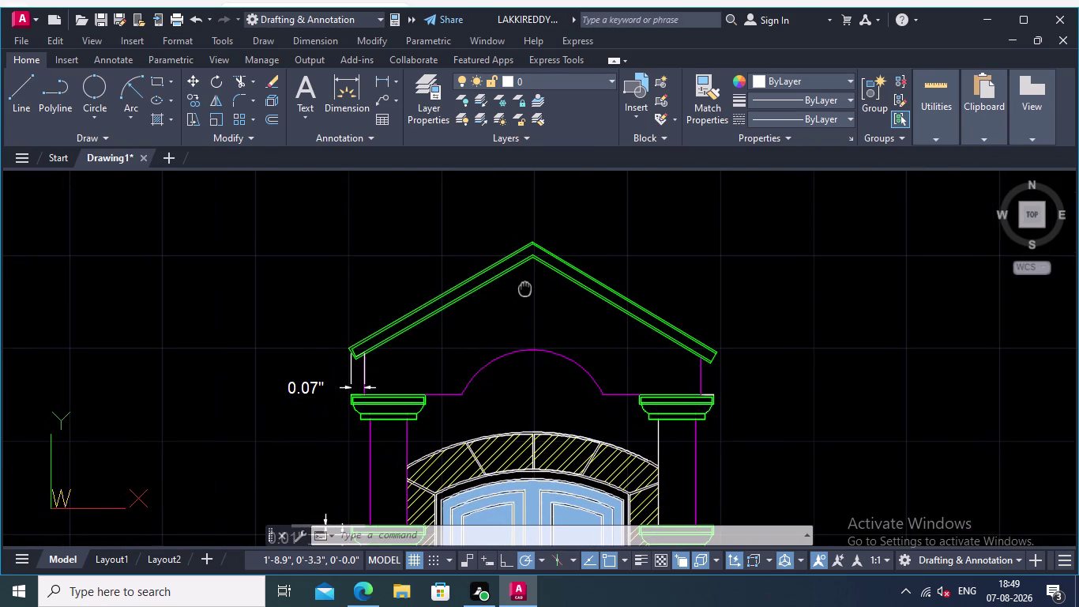
middle_drag(524, 287, 529, 286)
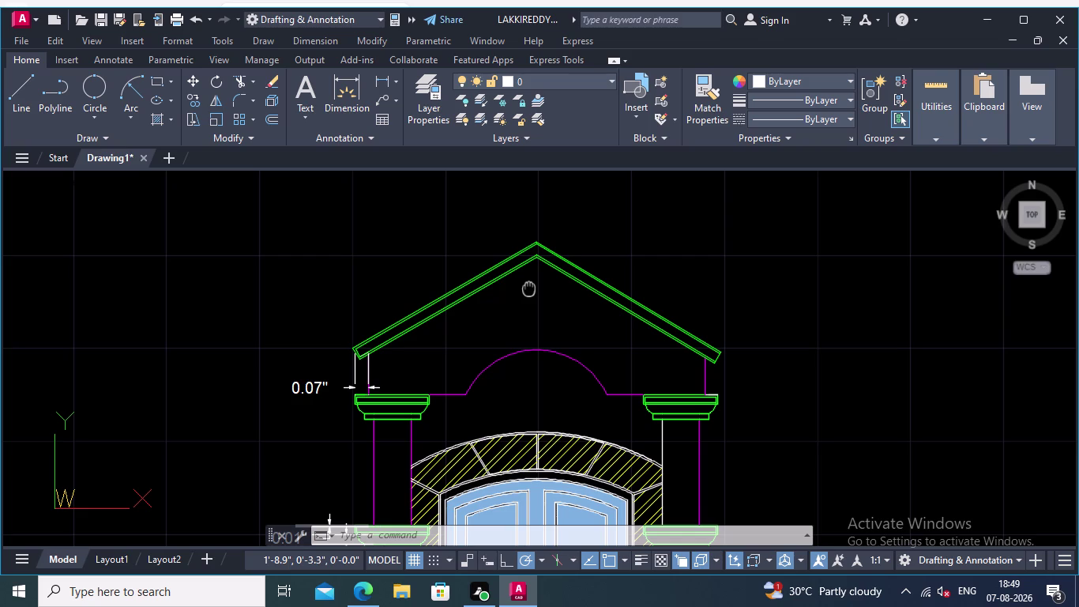
middle_drag(528, 286, 528, 290)
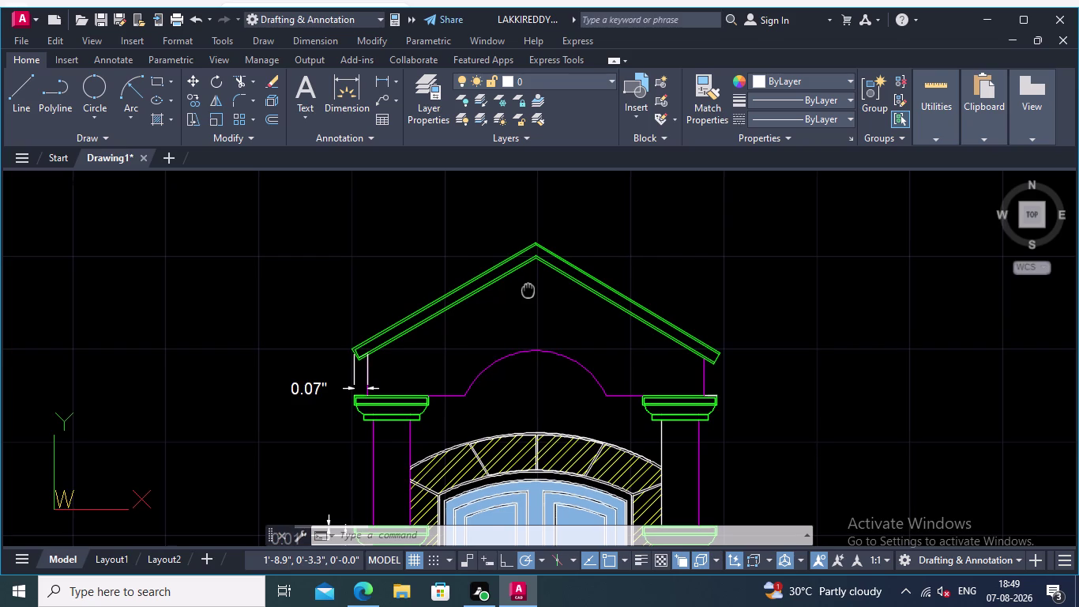
middle_drag(528, 289, 538, 330)
middle_drag(452, 297, 462, 260)
middle_click(463, 260)
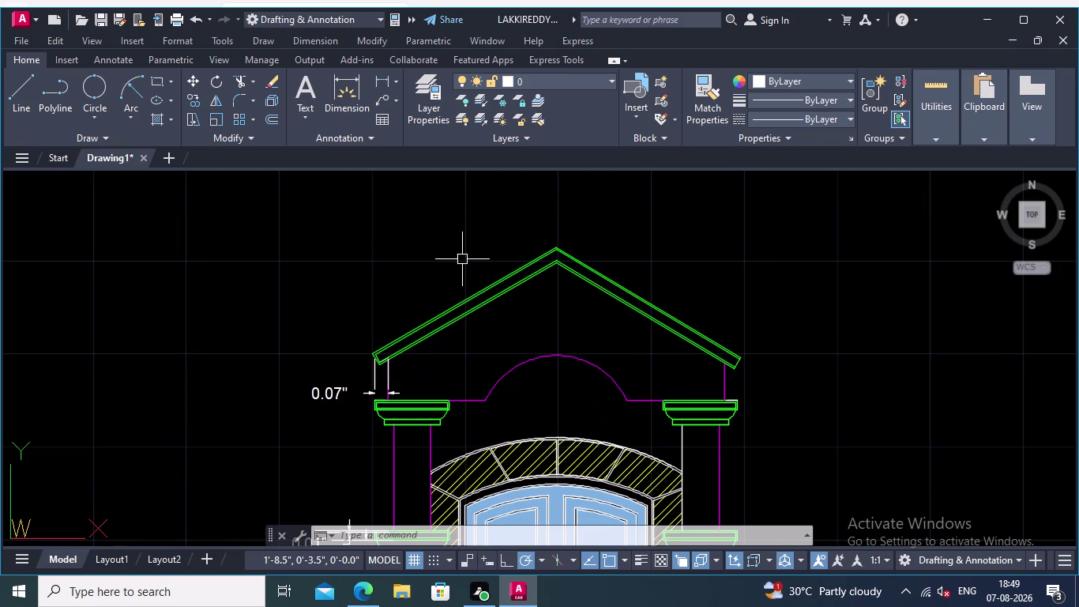
scroll(up, 3)
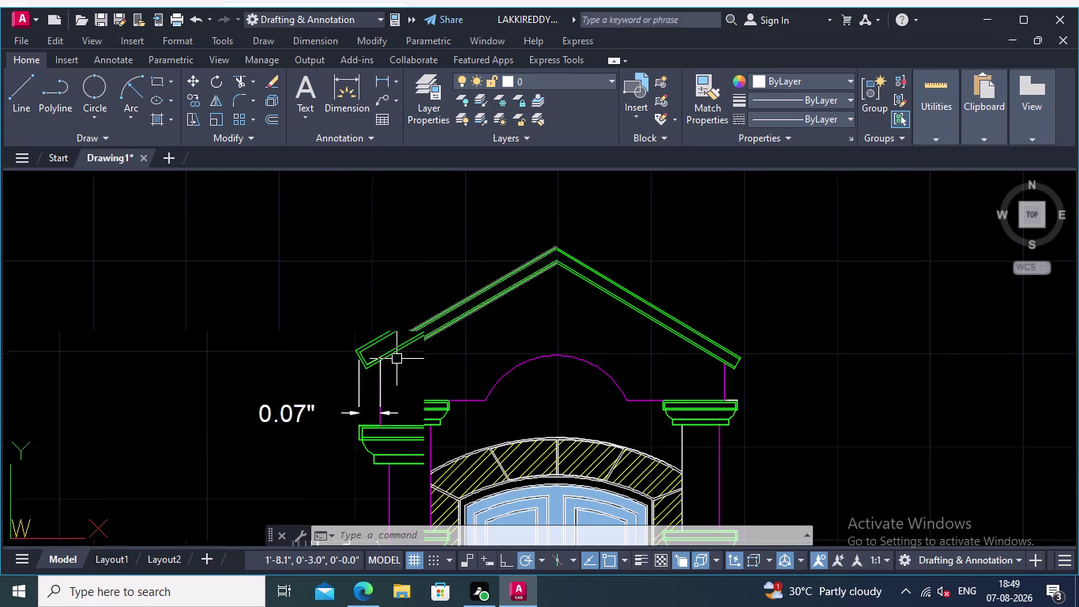
scroll(up, 3)
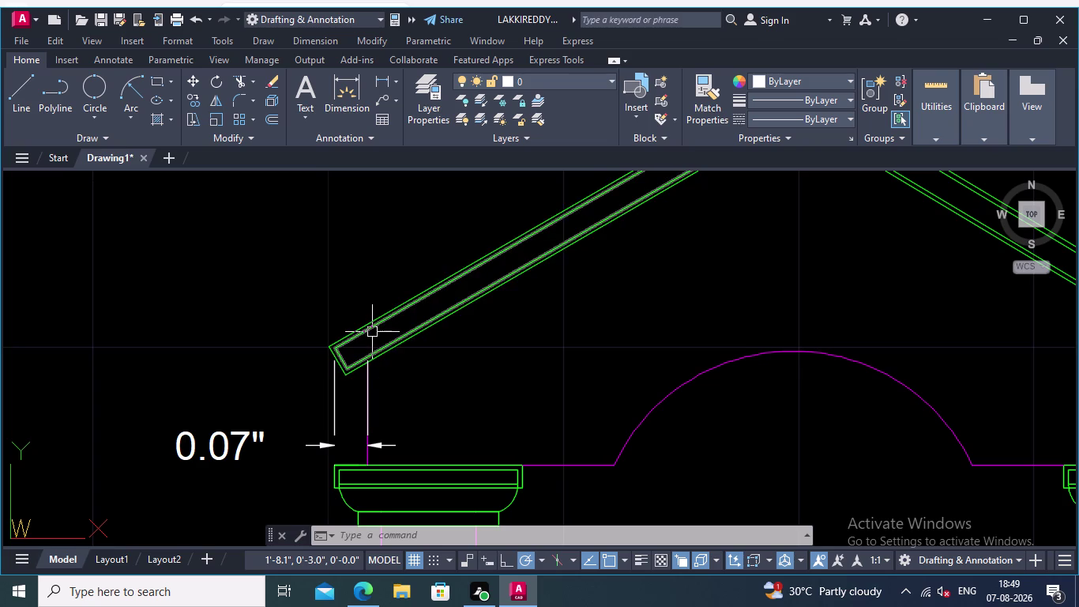
middle_drag(430, 374, 403, 412)
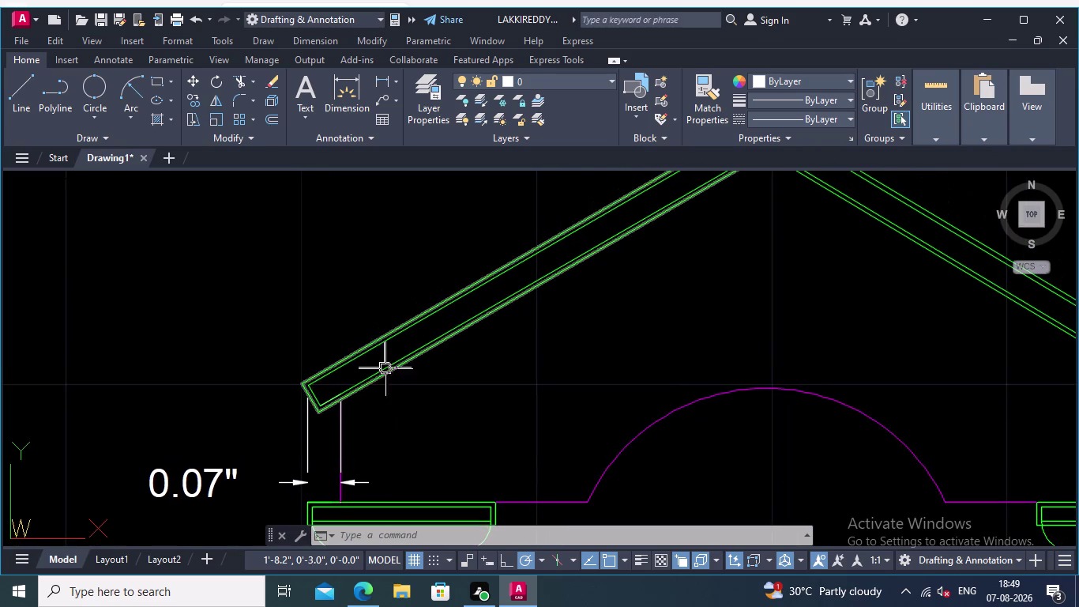
scroll(up, 3)
scroll(down, 3)
middle_drag(457, 368, 433, 397)
scroll(up, 3)
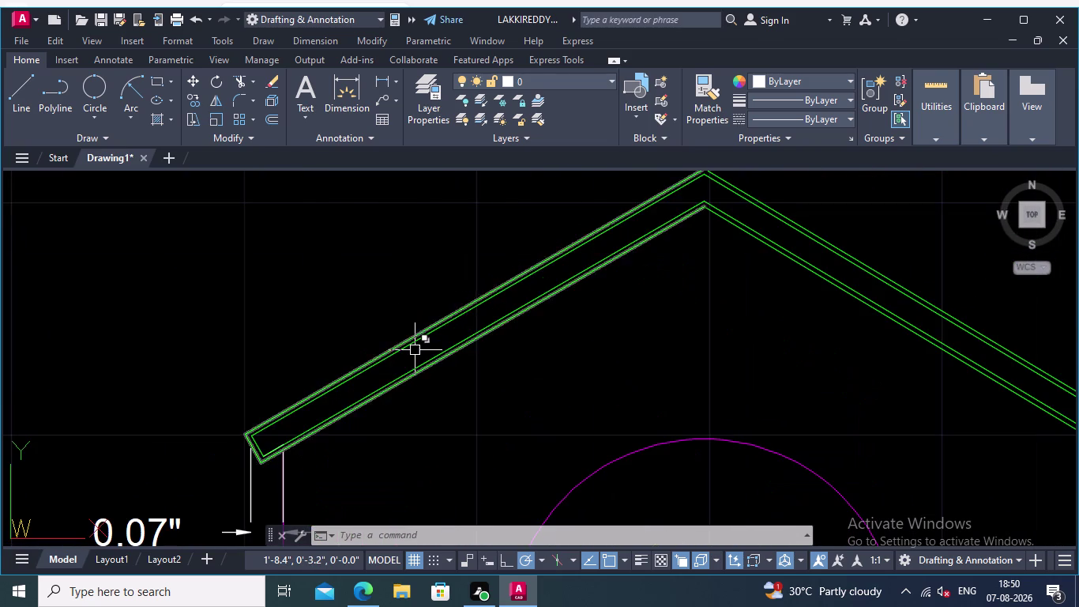
Trim away the doubled line on the left roof slope.
click(241, 75)
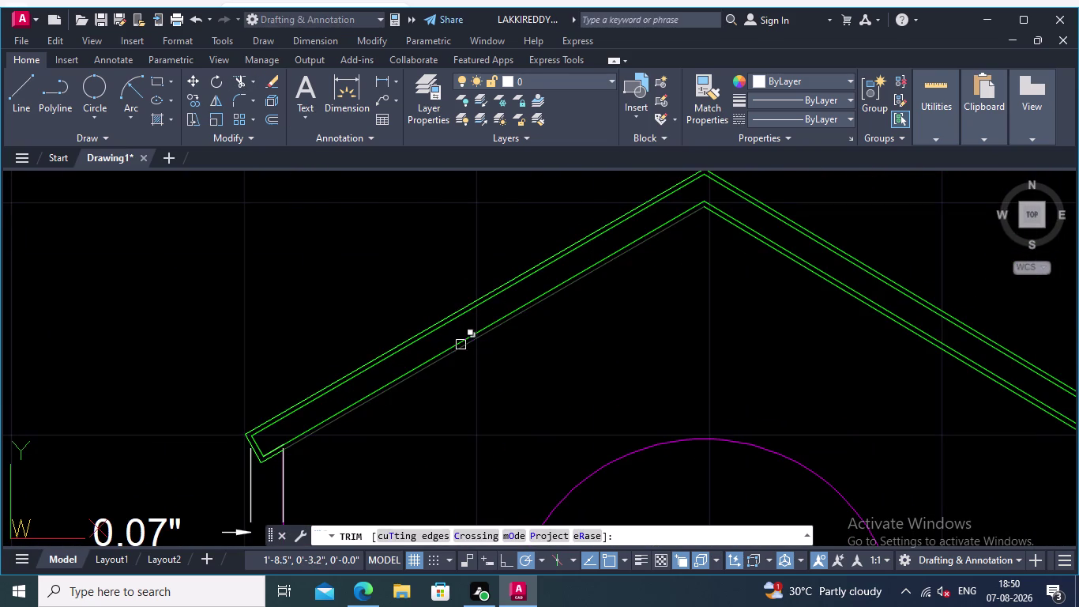
click(444, 322)
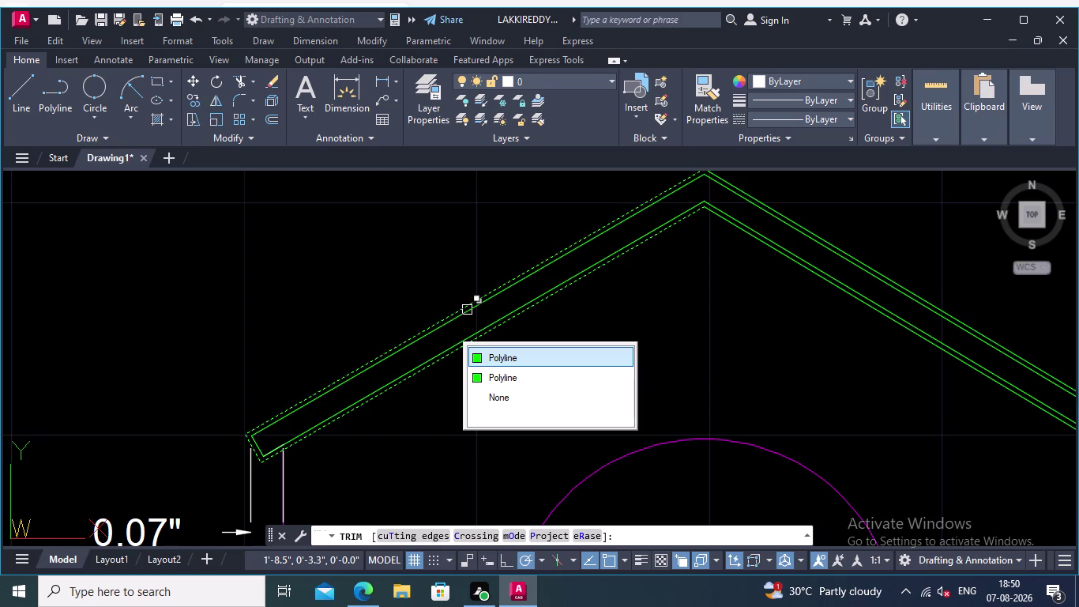
key(Return)
click(441, 329)
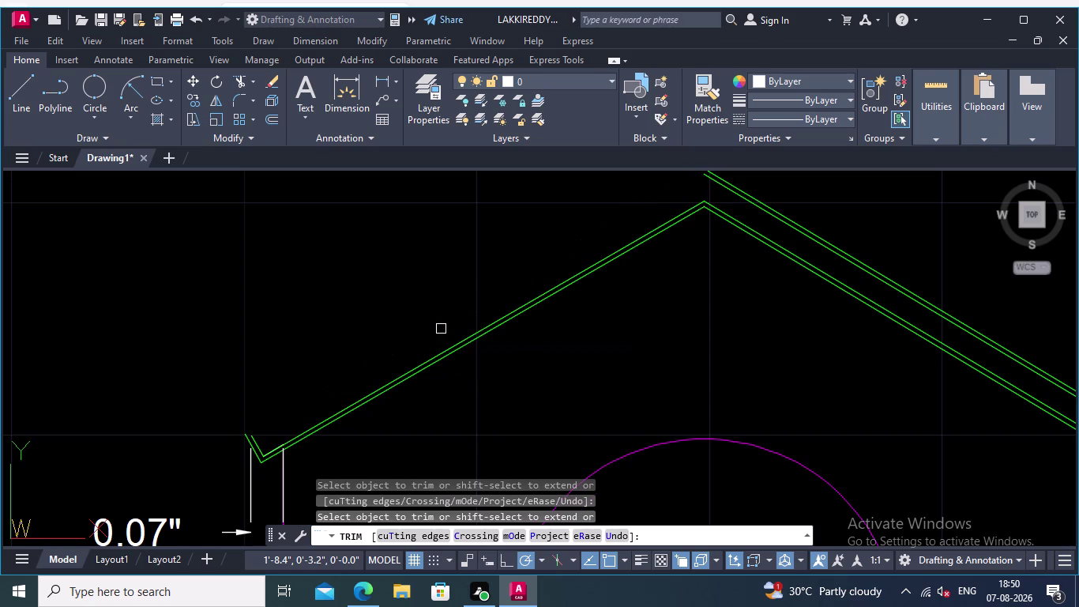
key(Return)
scroll(down, 3)
middle_drag(492, 381, 417, 359)
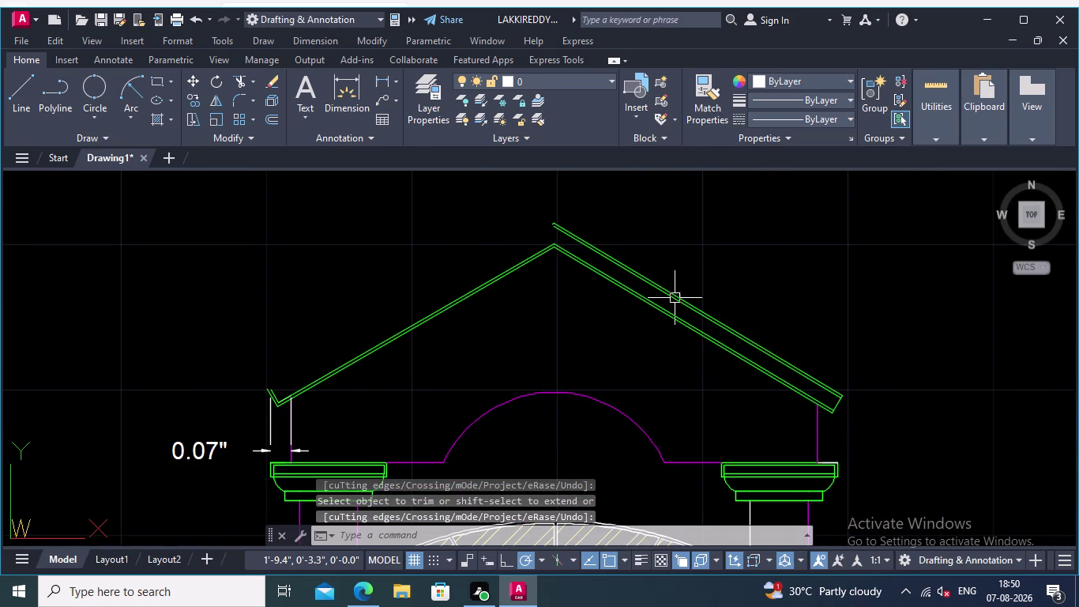
scroll(up, 3)
Fence-trim the double roof lines along the right slope and right eave.
click(676, 327)
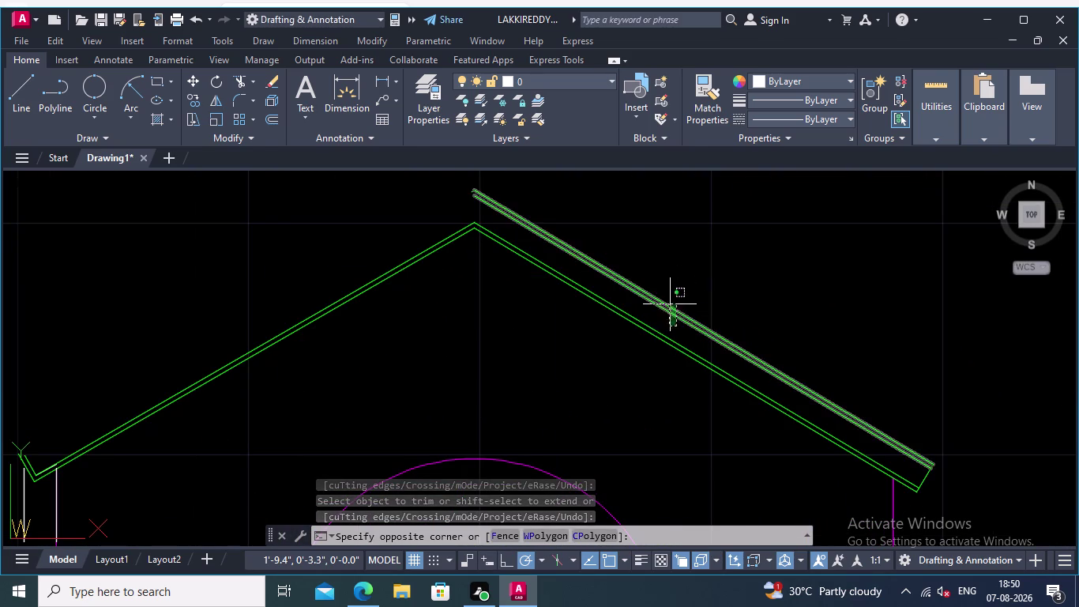
scroll(up, 3)
click(643, 275)
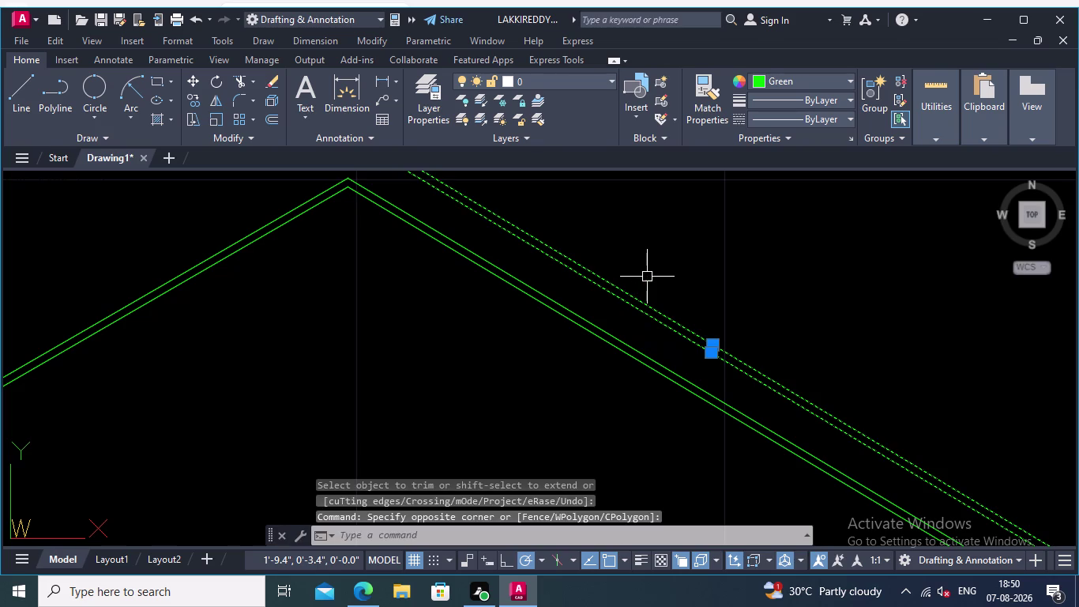
key(Return)
key(Delete)
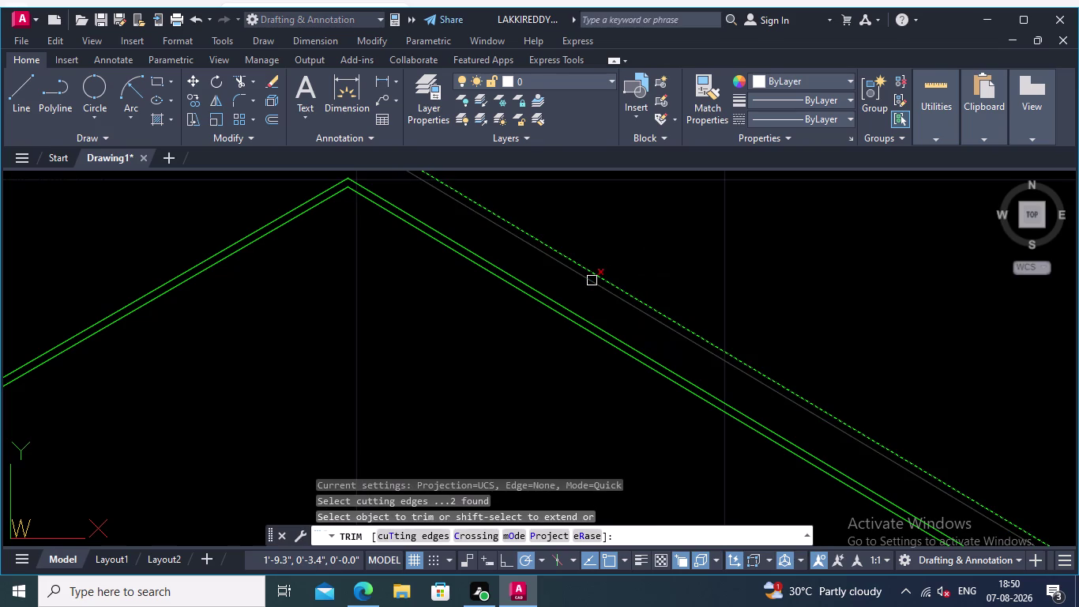
click(599, 279)
click(618, 259)
click(585, 296)
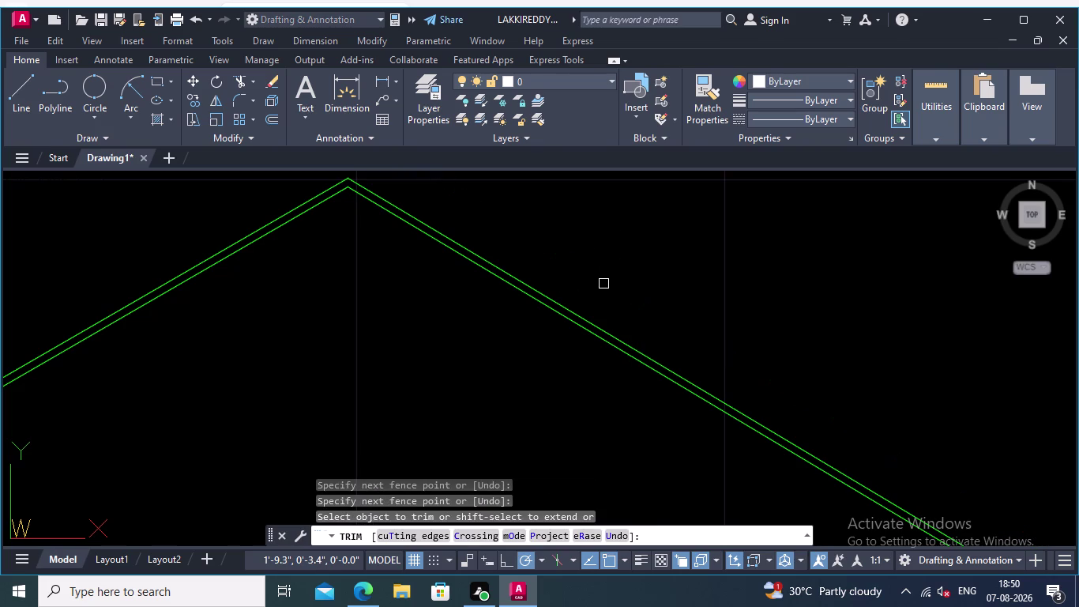
scroll(down, 3)
middle_drag(603, 287, 610, 262)
click(641, 266)
click(616, 313)
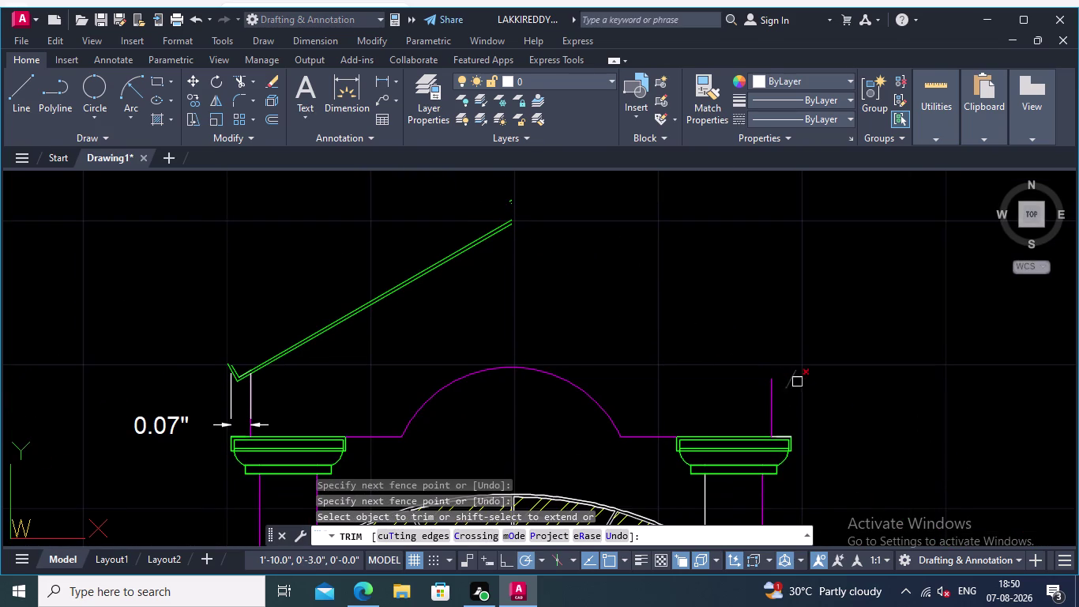
scroll(up, 3)
click(755, 384)
click(702, 332)
scroll(down, 3)
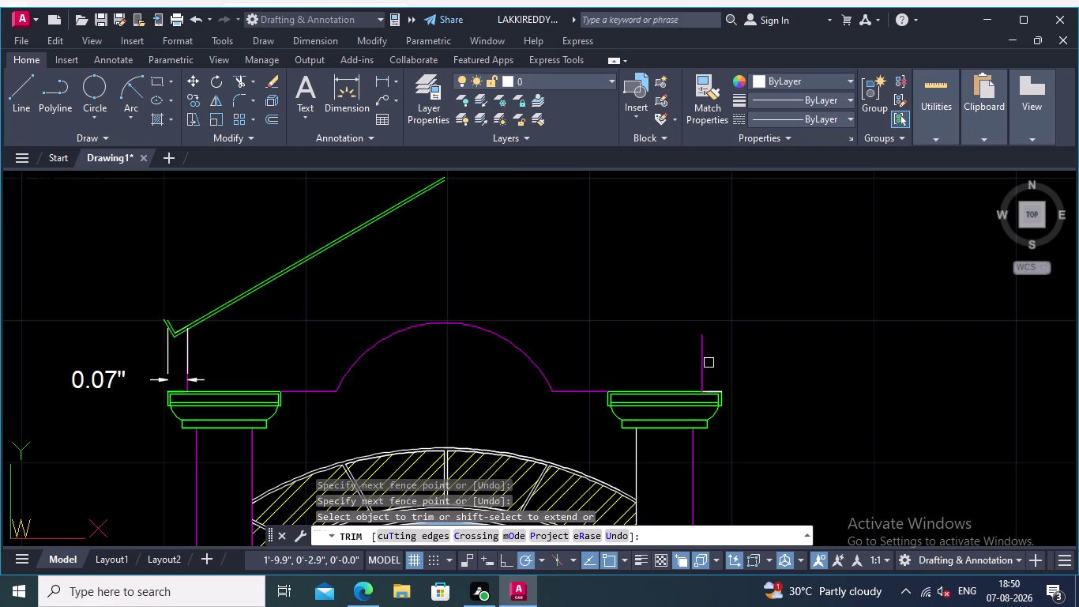
scroll(up, 3)
scroll(up, 3)
scroll(down, 3)
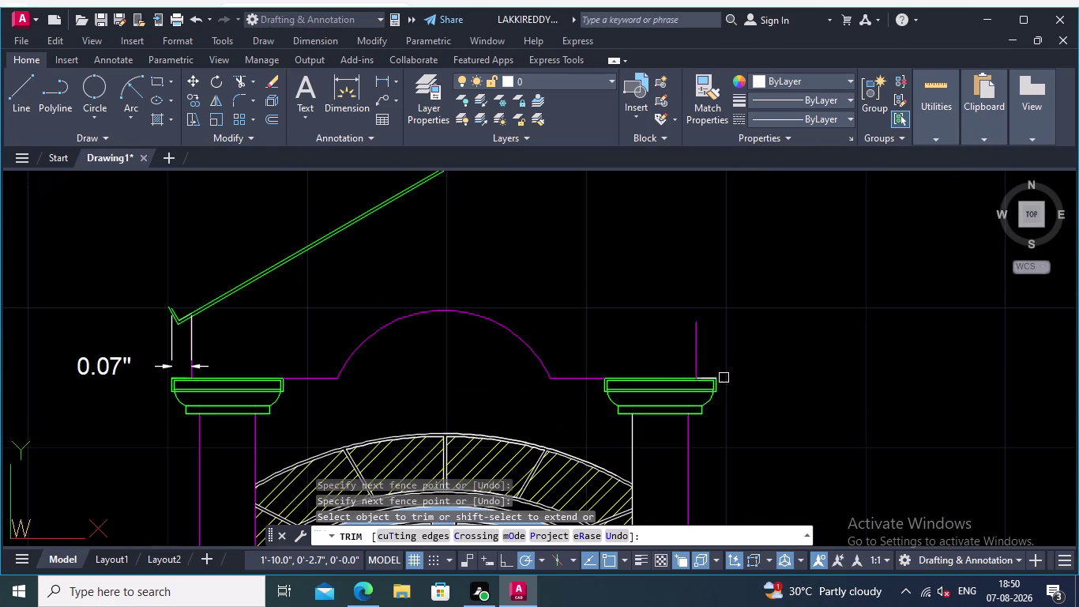
Fence-trim the roof lines at the left eave, keeping the angled end cap.
middle_drag(710, 327, 772, 320)
scroll(up, 3)
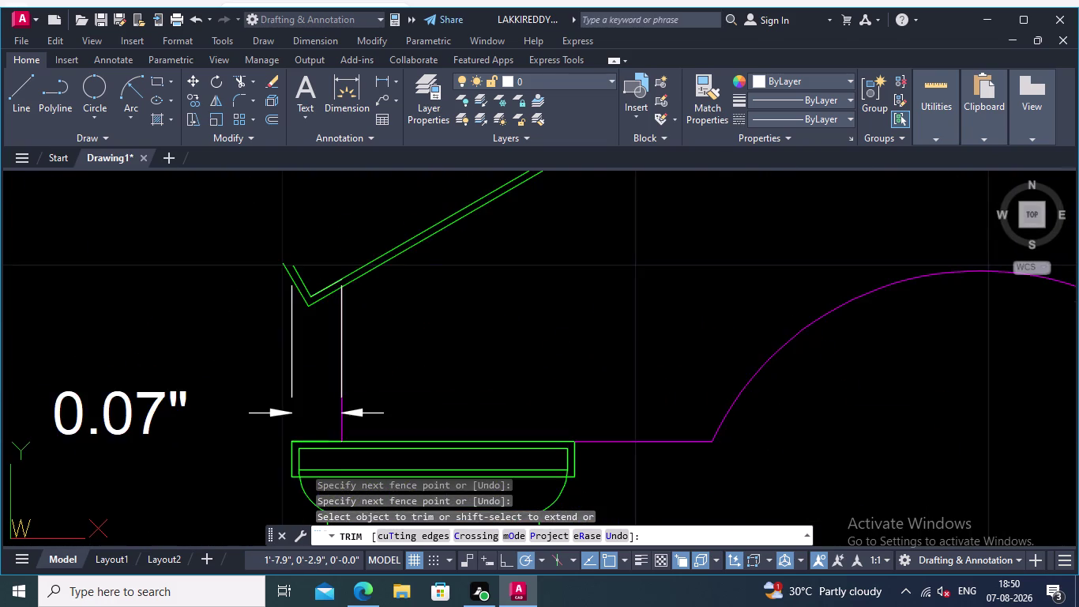
scroll(up, 3)
middle_drag(231, 290, 179, 348)
click(341, 300)
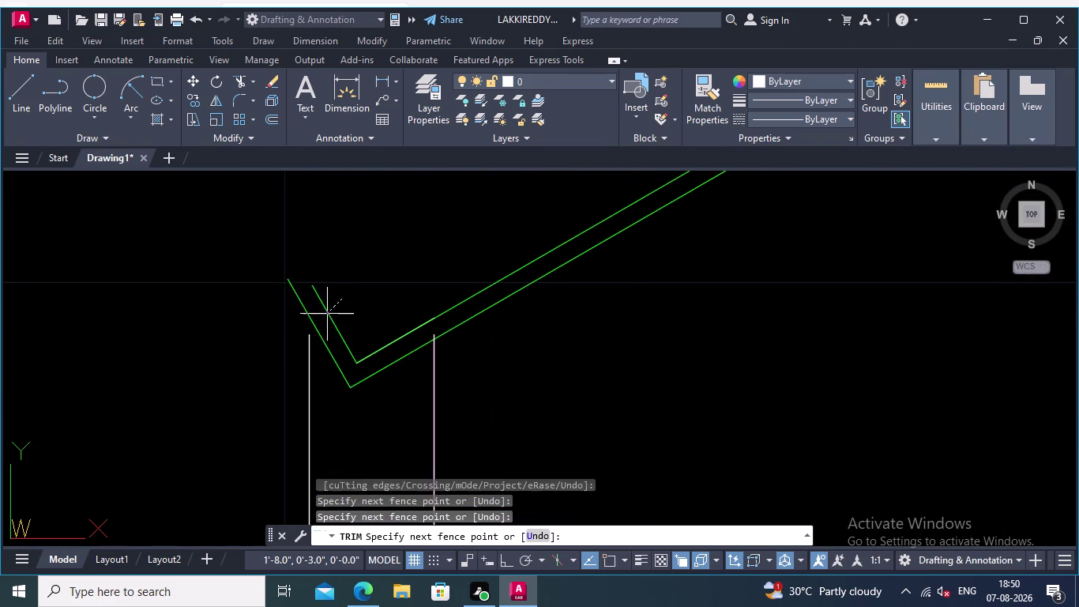
click(323, 351)
scroll(down, 3)
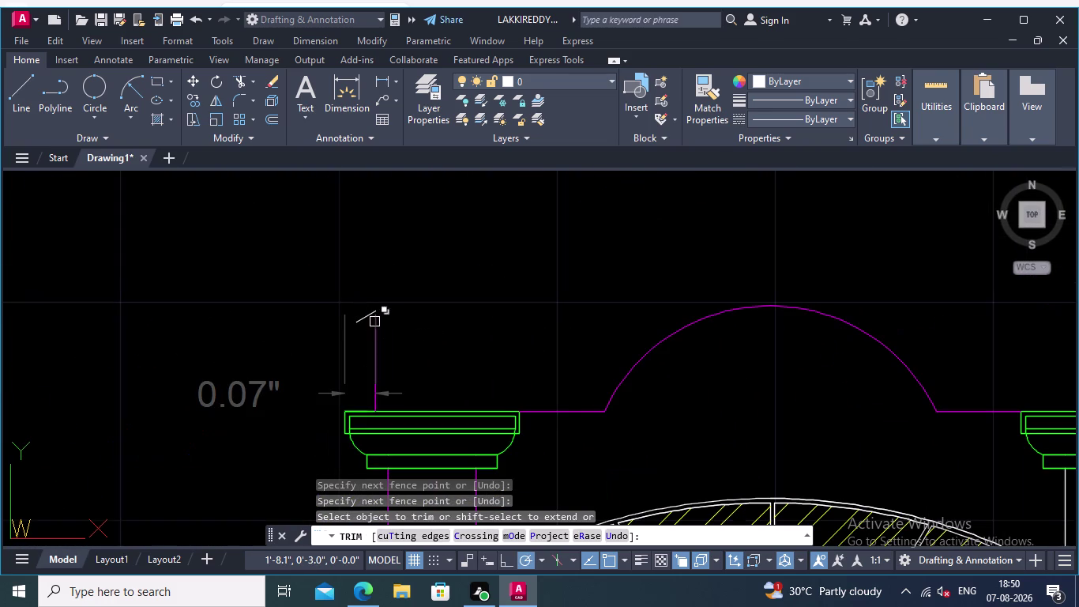
scroll(up, 3)
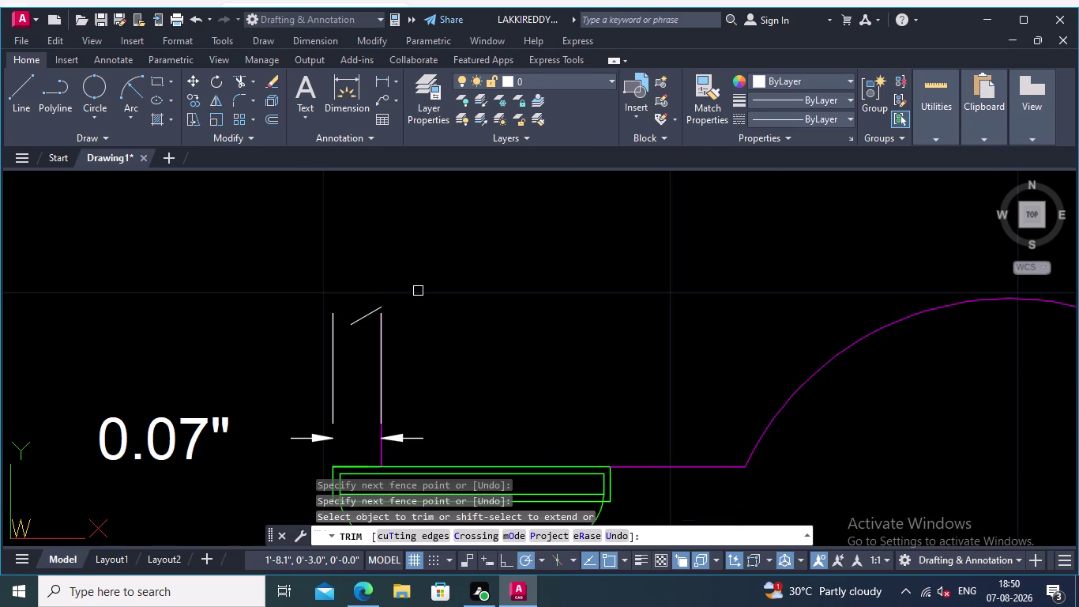
key(Escape)
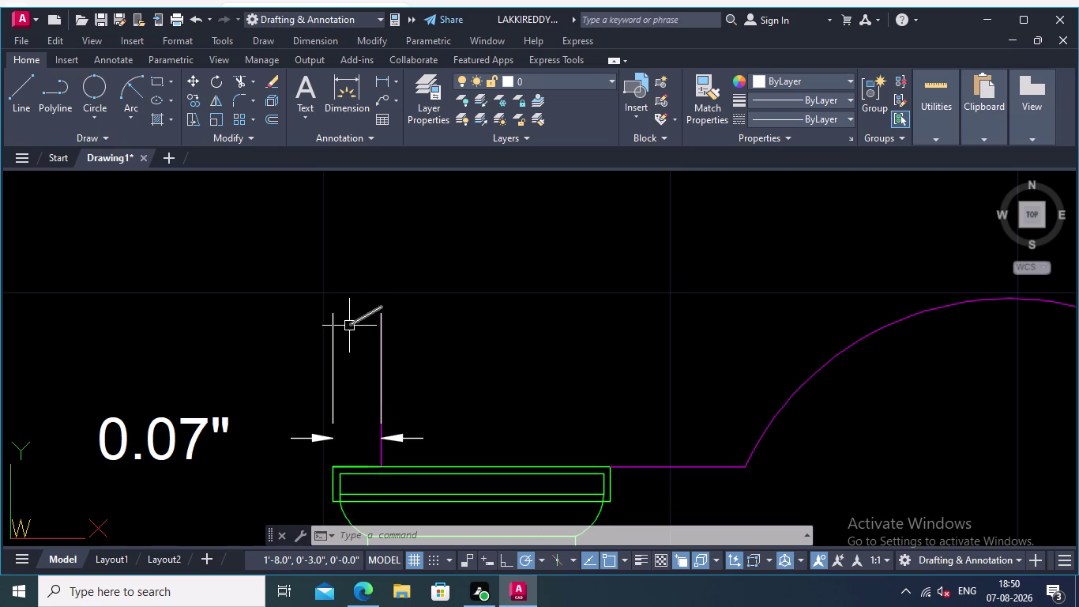
scroll(down, 3)
scroll(up, 3)
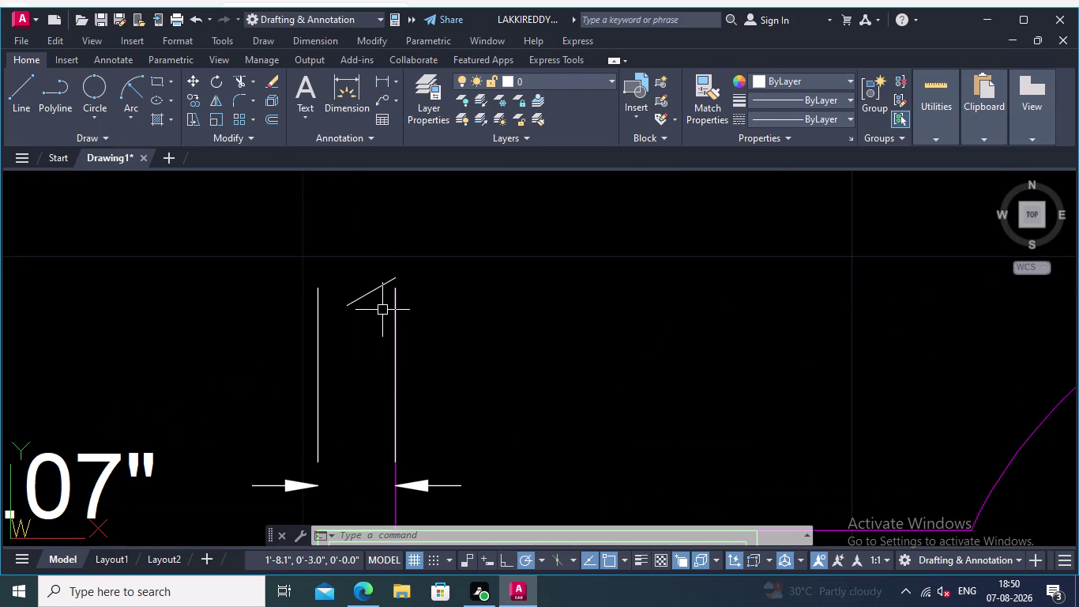
middle_drag(404, 291, 356, 286)
scroll(down, 3)
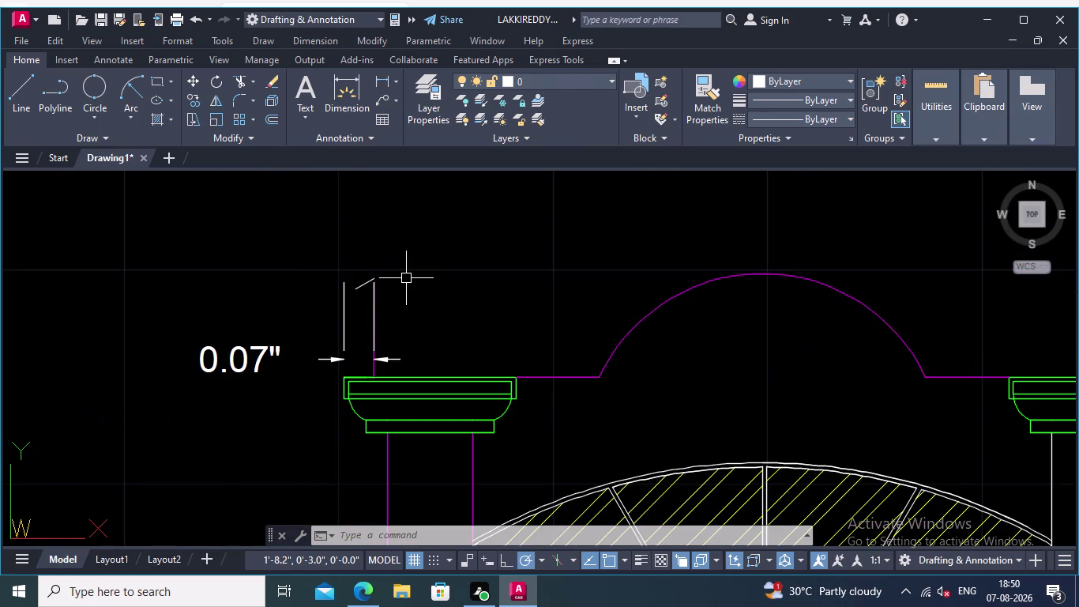
middle_drag(407, 278, 366, 281)
middle_click(366, 281)
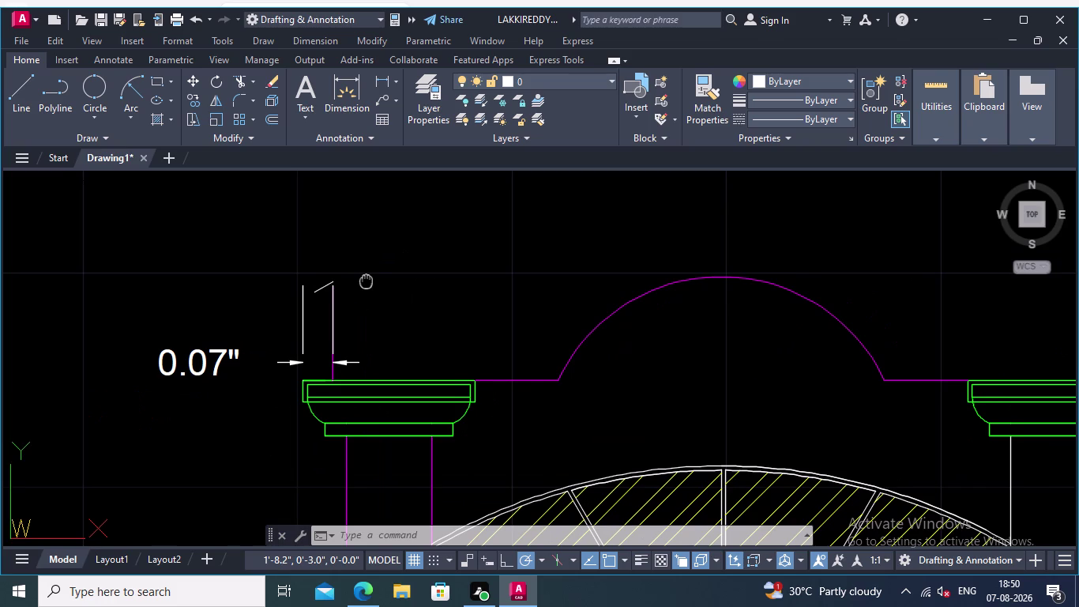
scroll(down, 3)
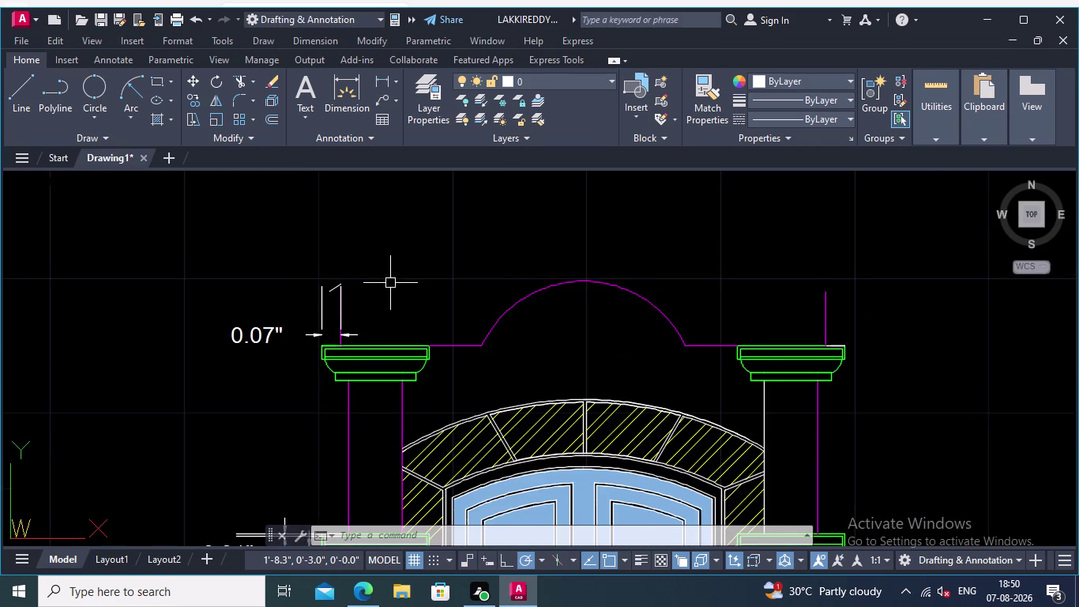
middle_drag(389, 285, 386, 297)
scroll(down, 3)
middle_drag(388, 286, 372, 313)
scroll(up, 3)
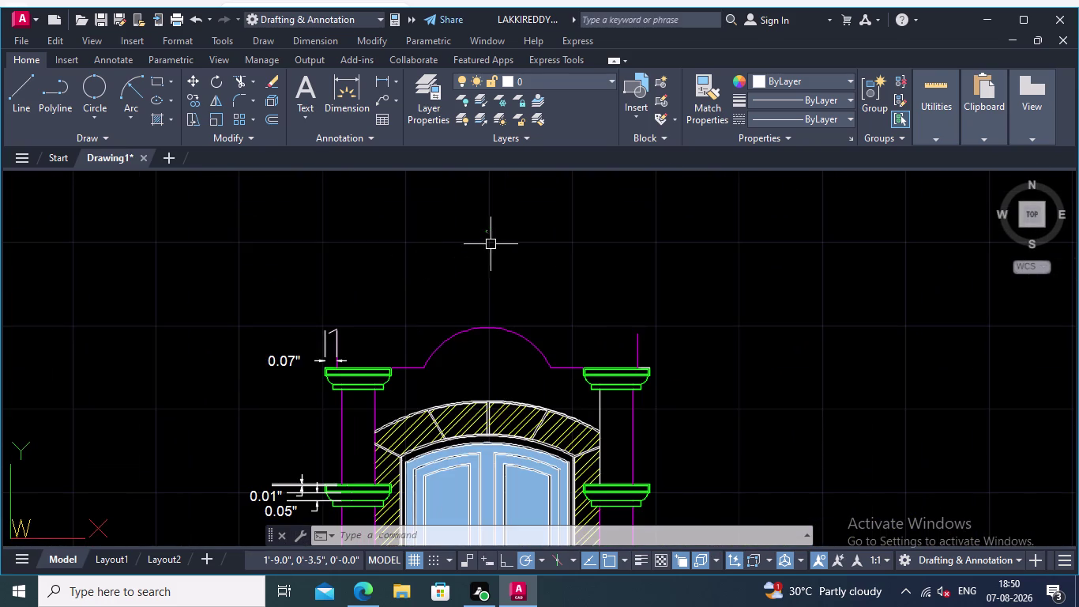
Window-select and erase the two leftover lines.
scroll(up, 3)
click(500, 242)
click(470, 224)
right_click(466, 226)
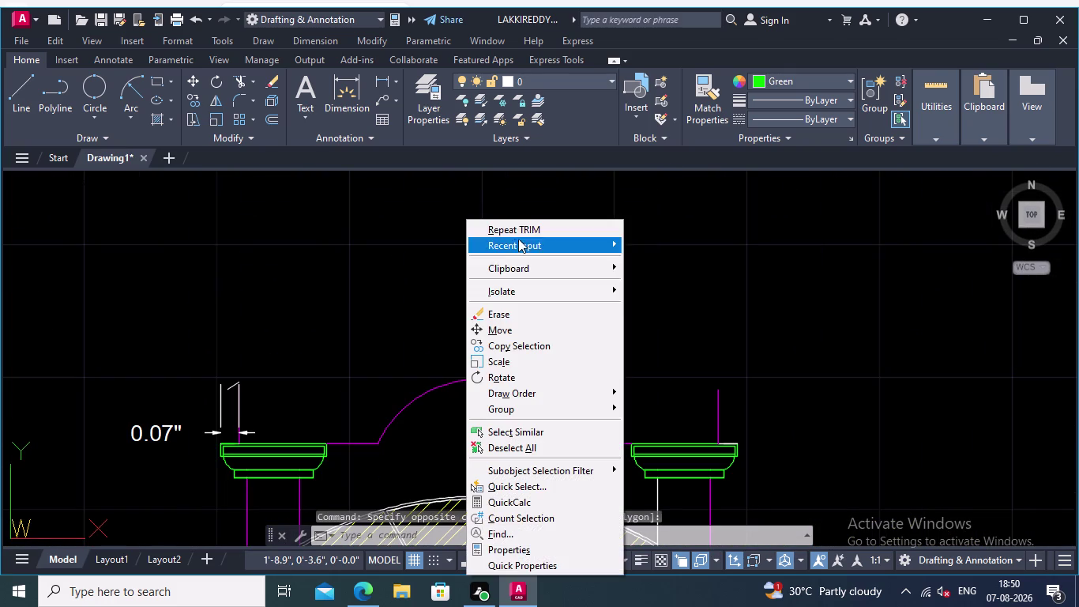
click(516, 315)
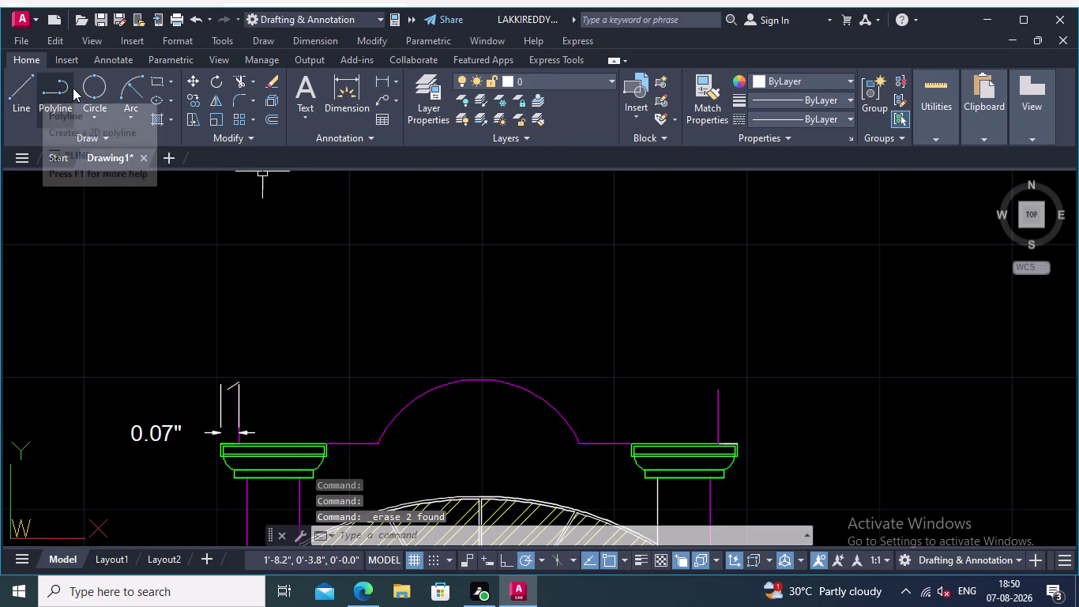
Draw a vertical centre line straight up from the top of the arch.
click(31, 83)
click(23, 81)
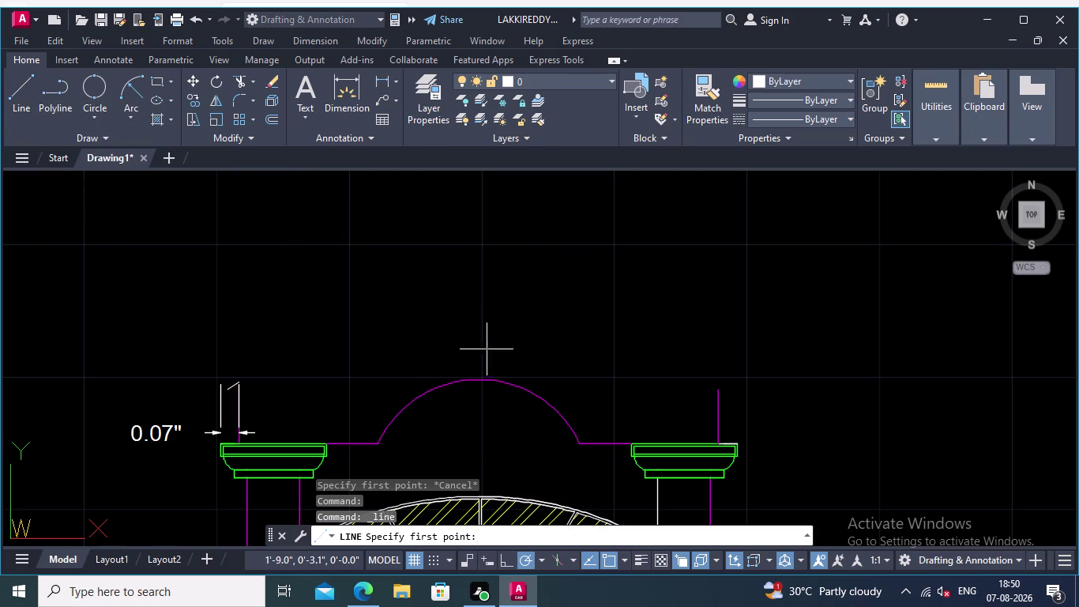
drag(478, 379, 479, 369)
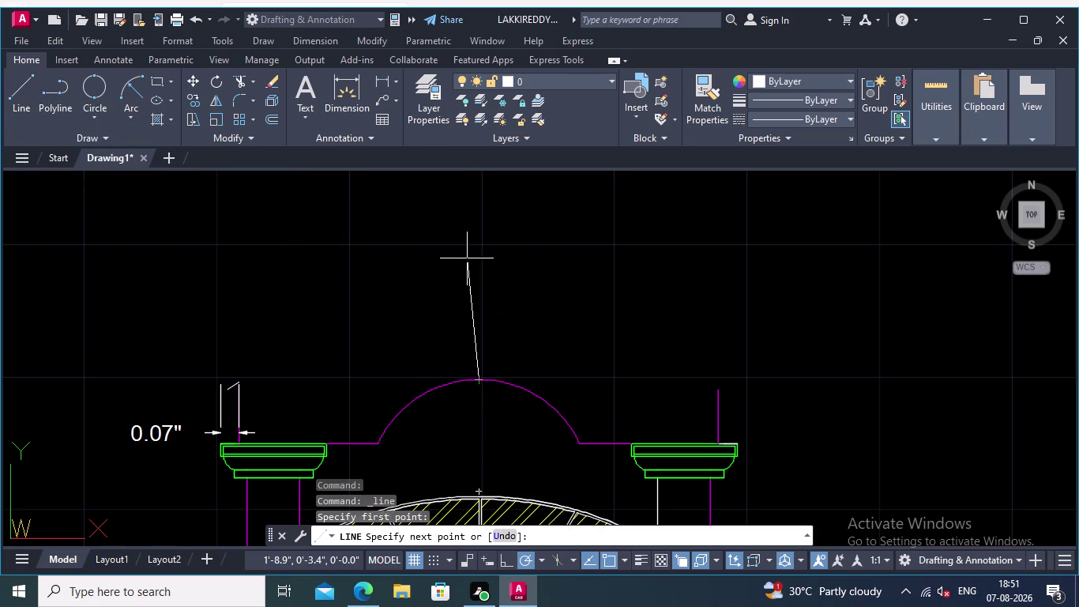
middle_drag(467, 261, 496, 379)
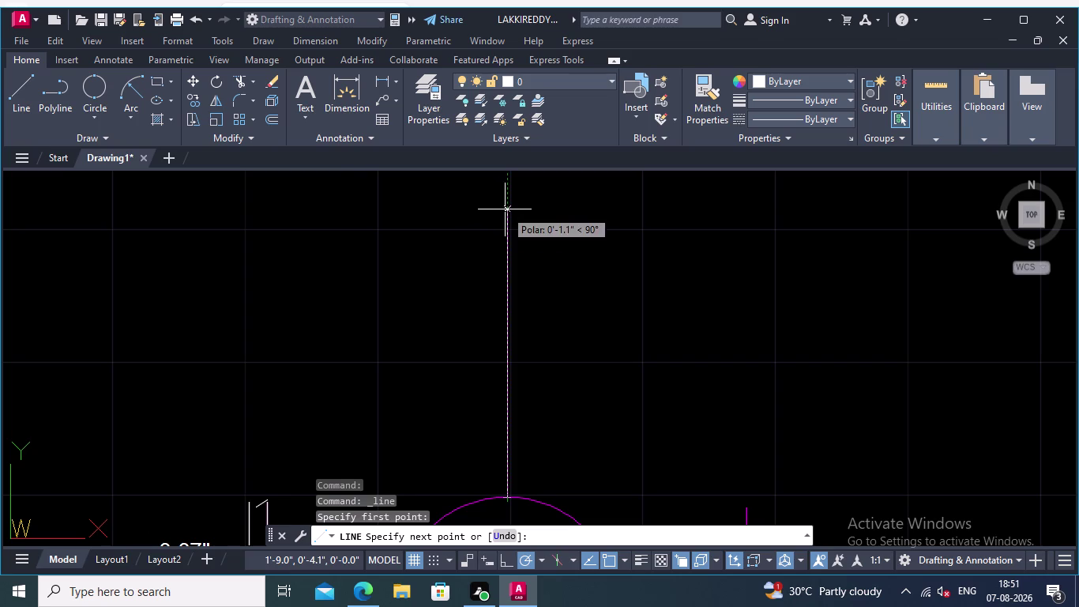
click(505, 210)
key(Return)
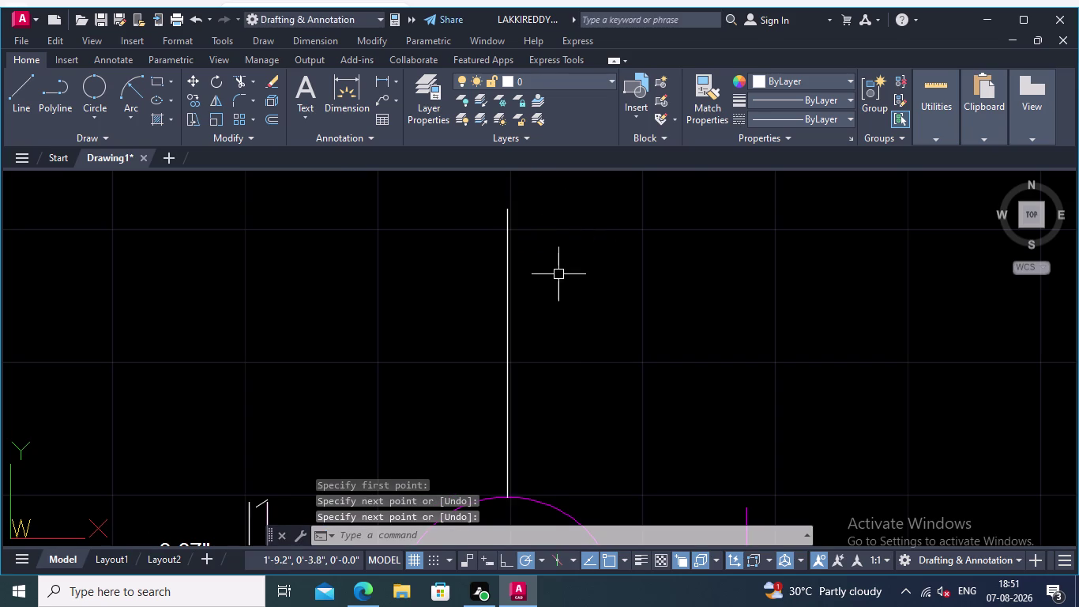
scroll(down, 3)
middle_drag(559, 278, 500, 252)
scroll(up, 3)
middle_drag(328, 358, 341, 237)
scroll(up, 3)
scroll(up, 3)
scroll(up, 3)
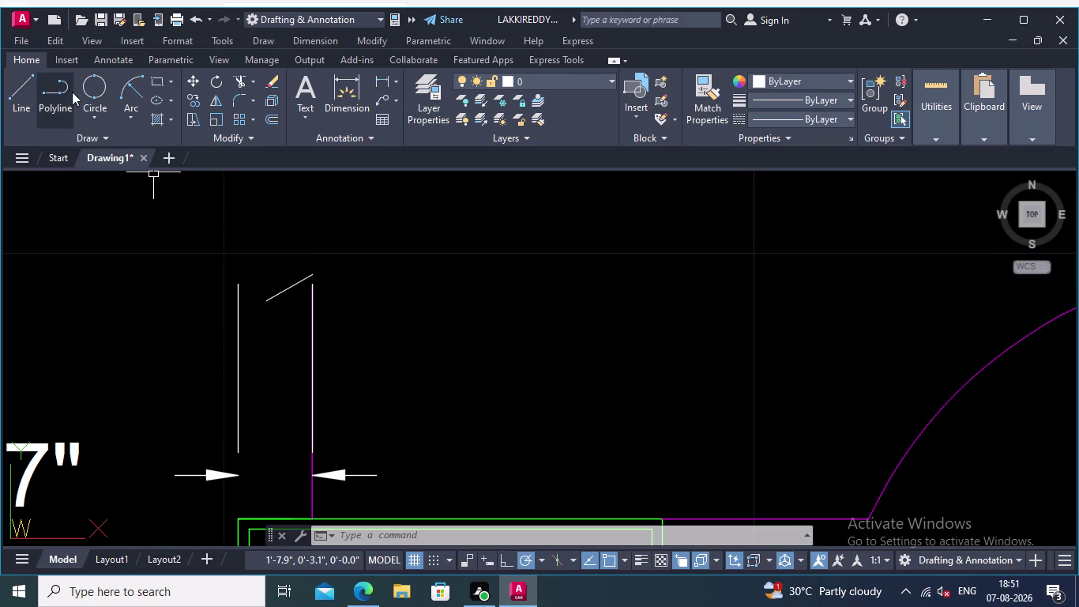
click(48, 90)
middle_drag(355, 398, 365, 298)
click(483, 554)
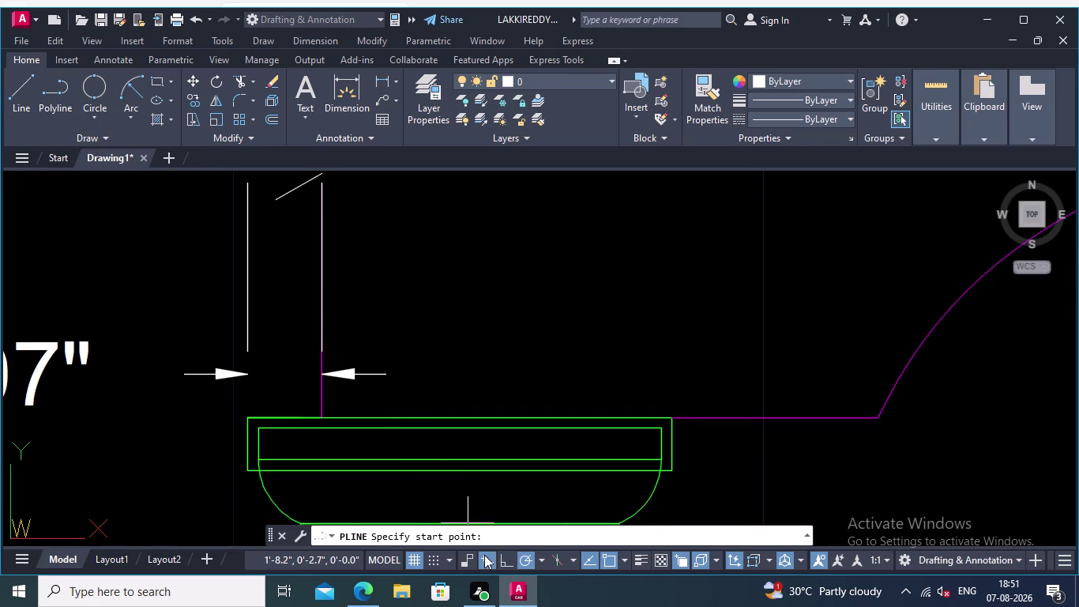
middle_drag(299, 263, 340, 377)
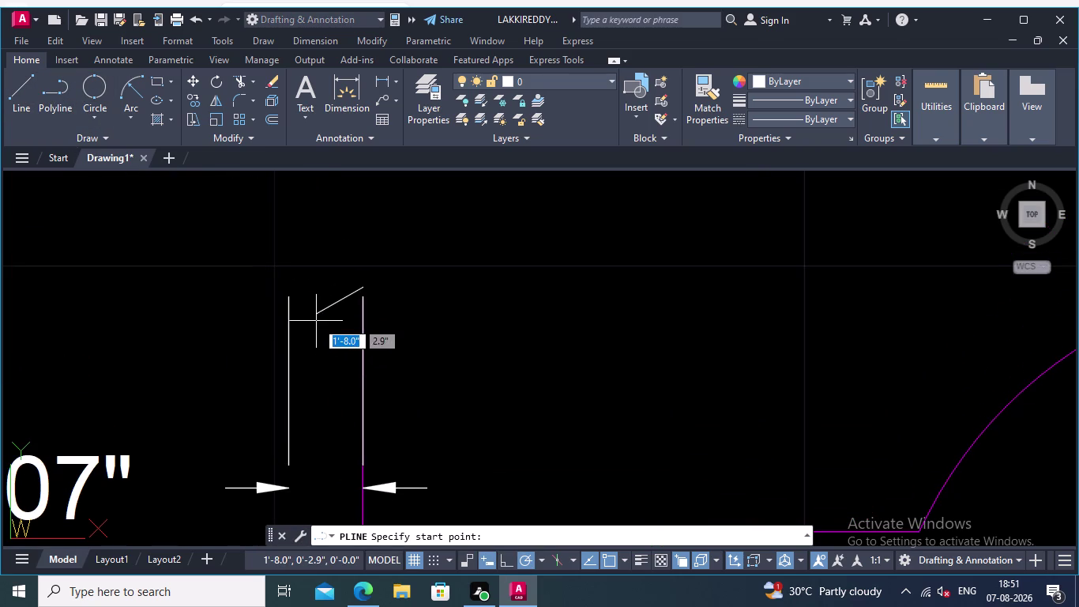
click(316, 312)
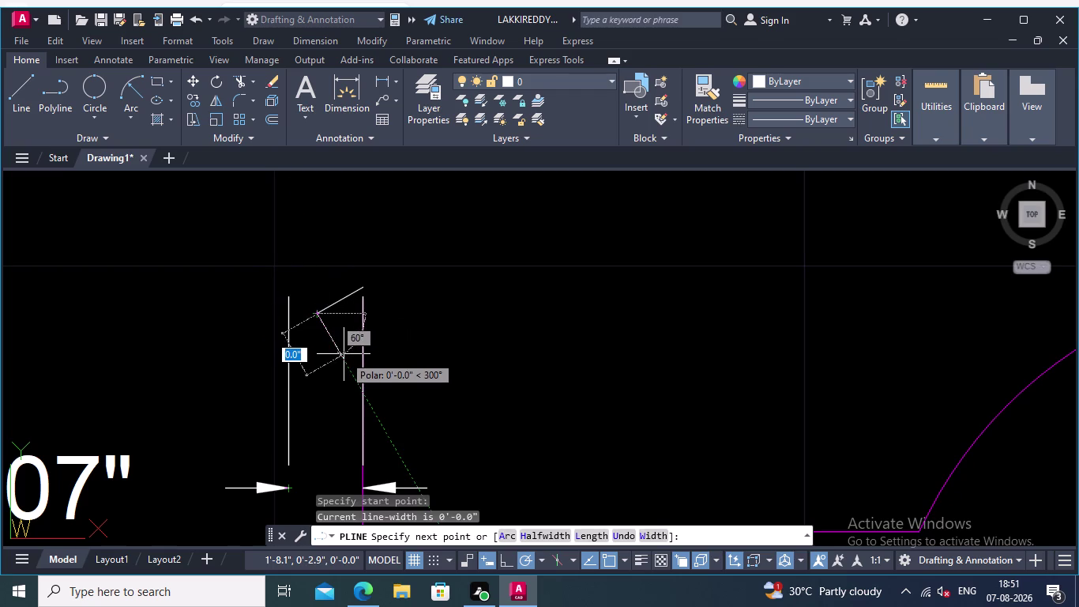
middle_drag(342, 351, 300, 255)
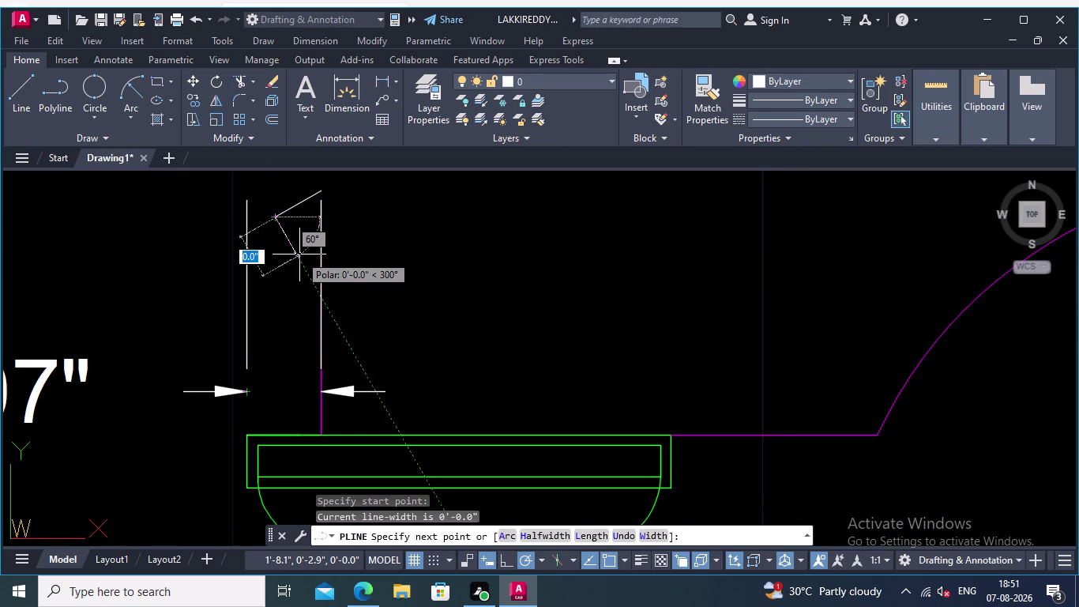
key(Escape)
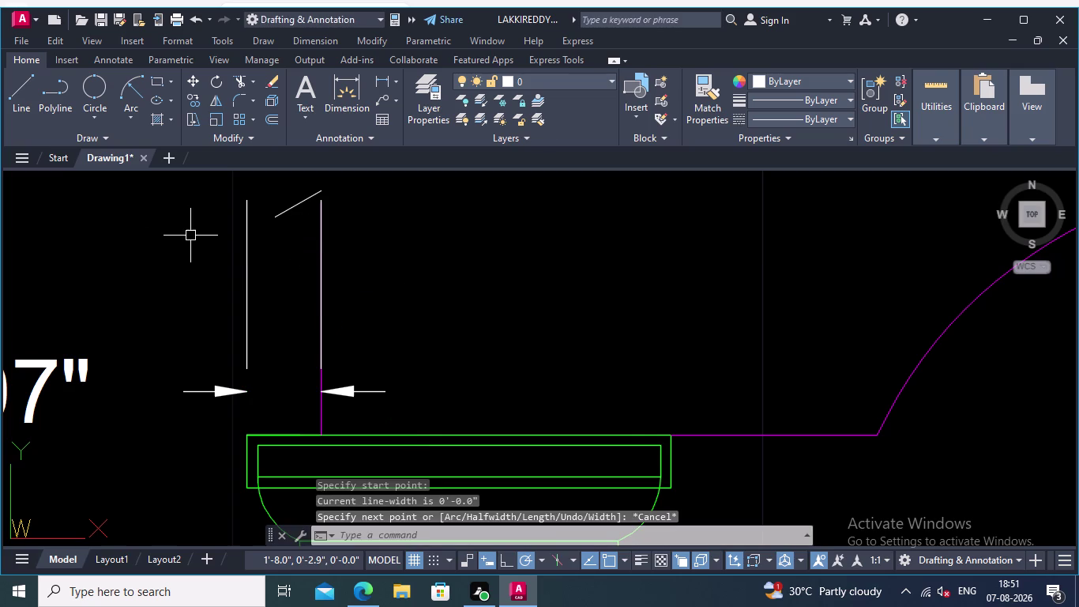
Cancel the polyline and erase the angled end cap line at the left eave.
middle_drag(280, 260, 229, 353)
click(241, 299)
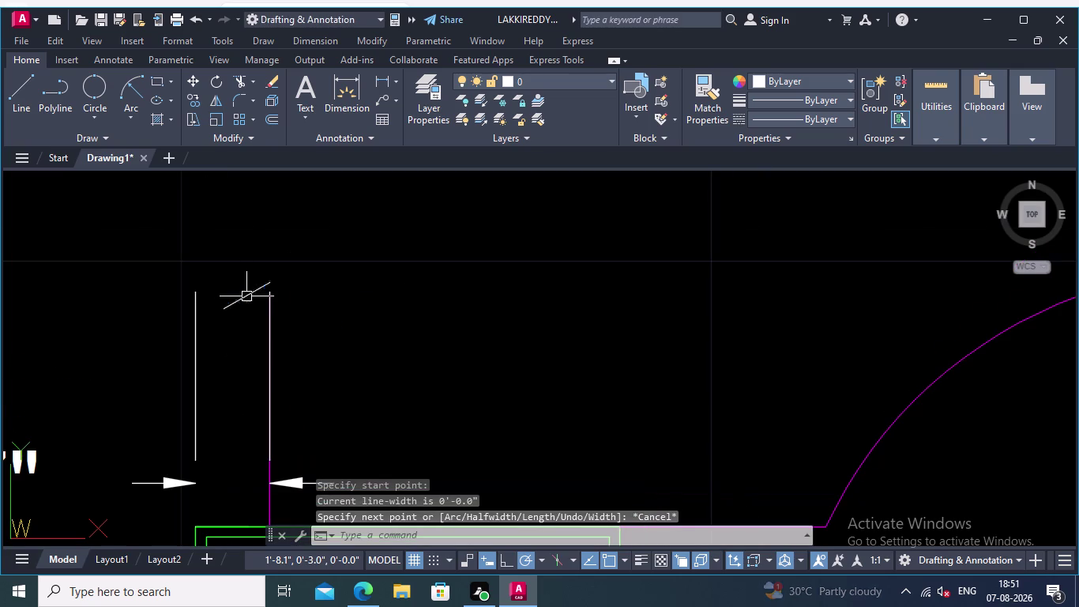
key(Return)
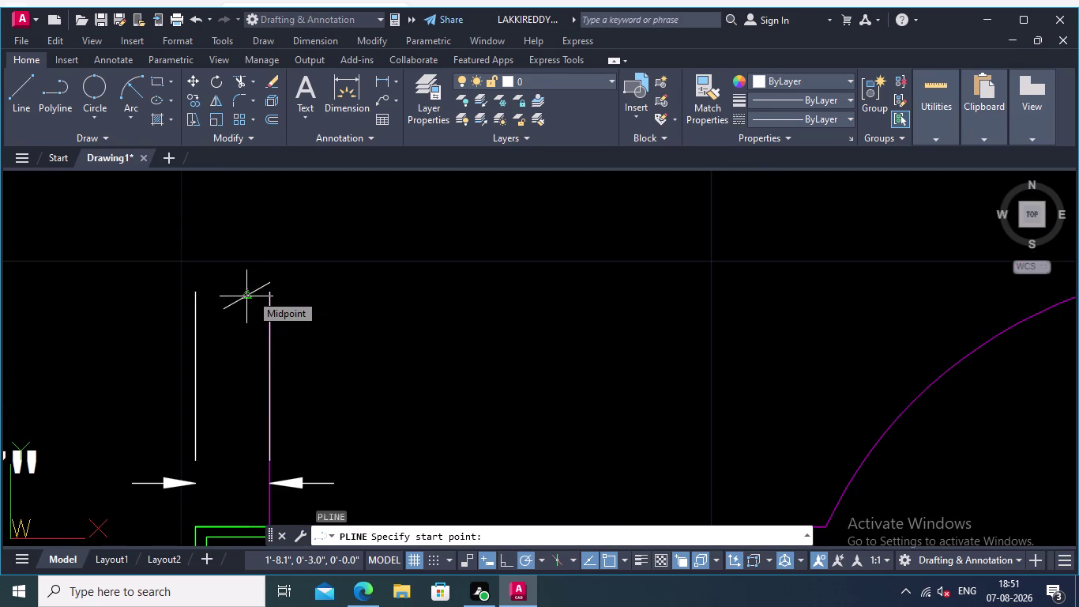
key(Escape)
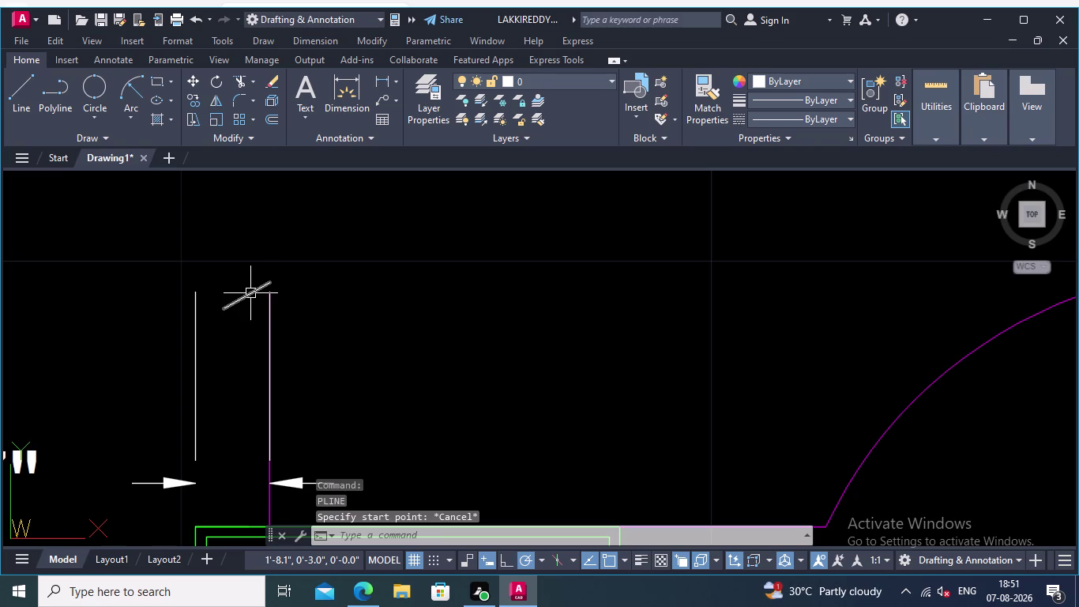
click(271, 283)
right_click(290, 267)
click(353, 293)
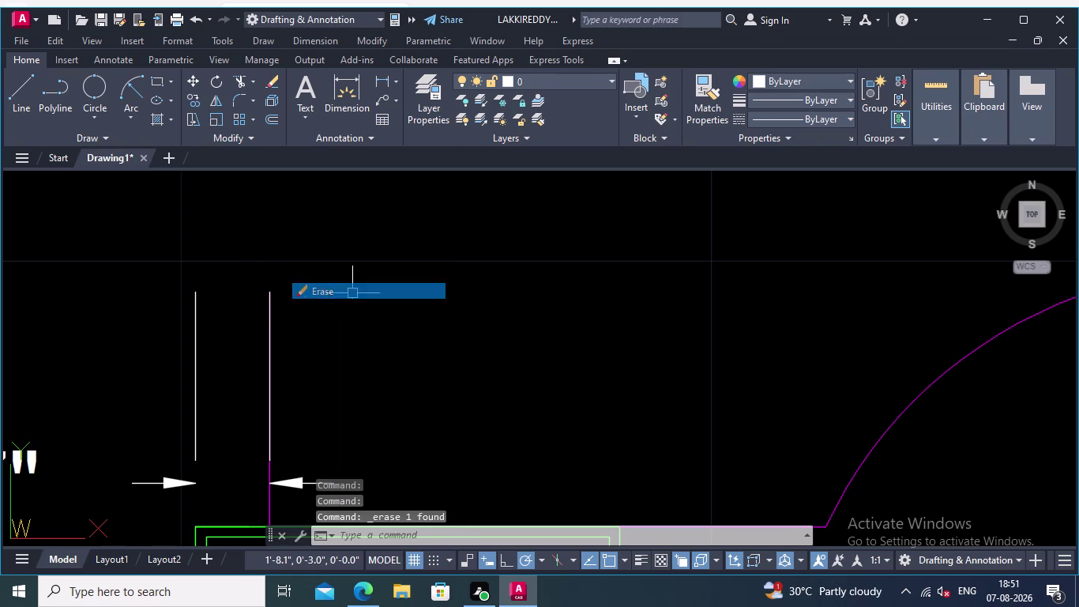
Delete the white construction uprights and the 0.07" dimension.
scroll(down, 3)
middle_drag(333, 321, 287, 323)
middle_drag(314, 362, 276, 364)
scroll(up, 3)
scroll(down, 3)
scroll(up, 3)
scroll(up, 3)
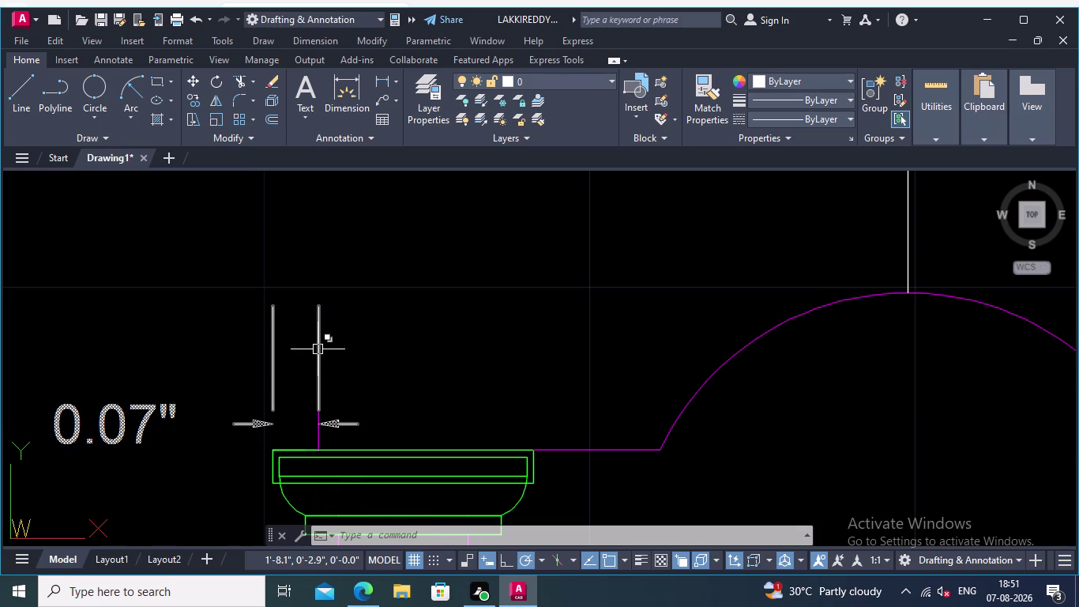
click(320, 350)
key(Delete)
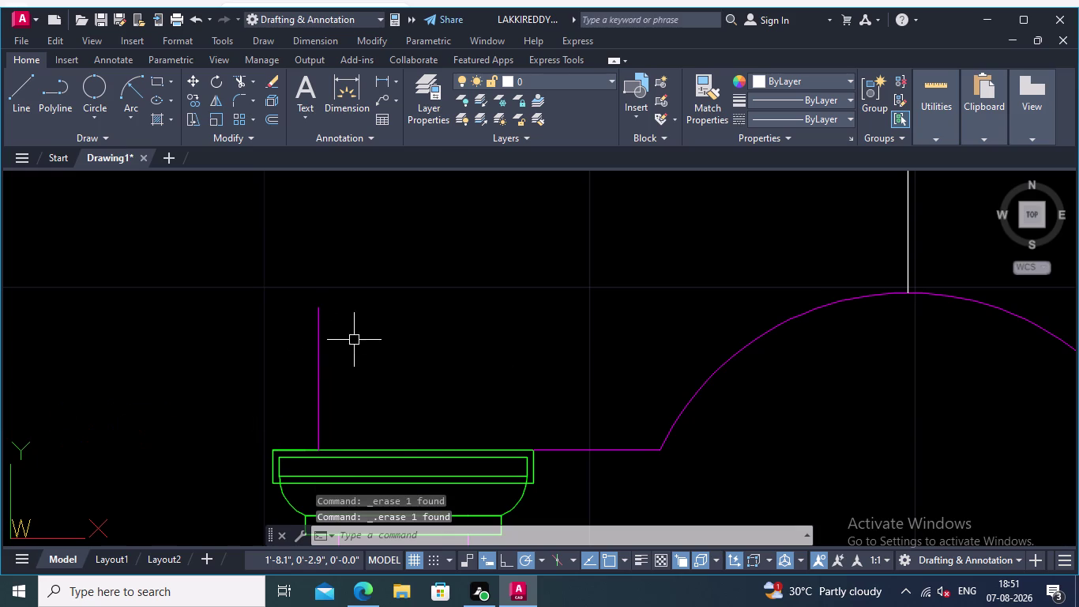
middle_drag(367, 323, 178, 384)
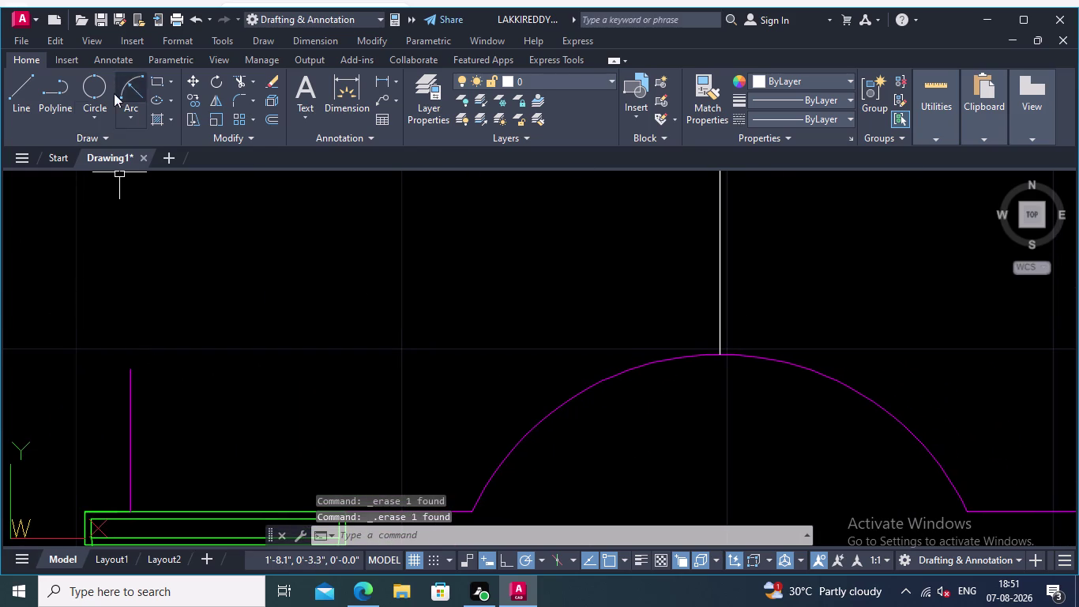
Draw the left roof line at 30° from the left column top to the centre line.
click(19, 82)
middle_drag(210, 400, 237, 420)
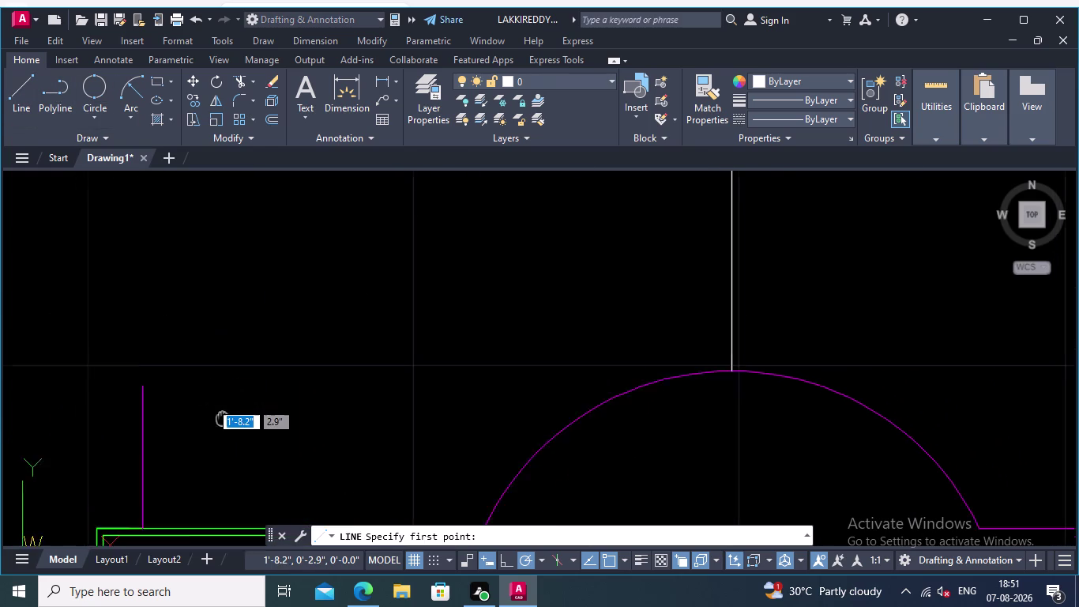
middle_drag(238, 420, 282, 427)
scroll(down, 3)
scroll(up, 3)
scroll(up, 3)
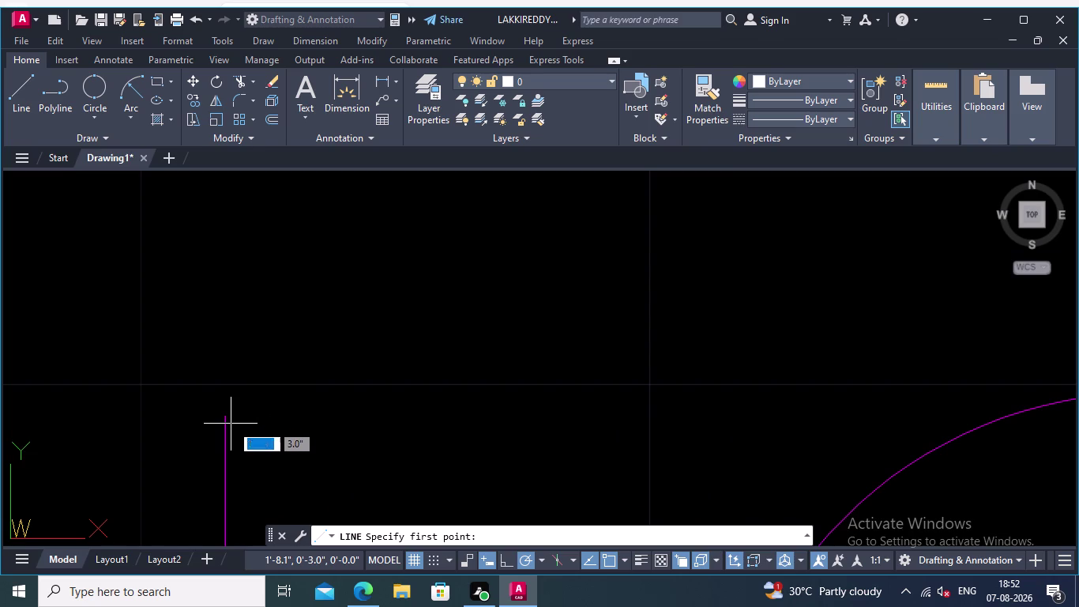
click(226, 414)
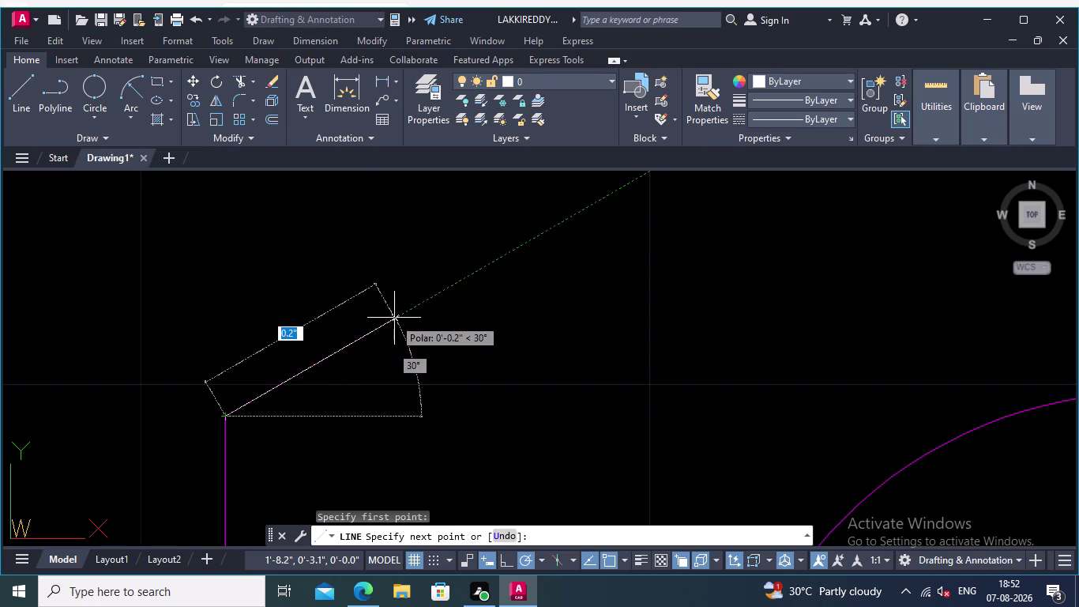
middle_drag(398, 317, 191, 433)
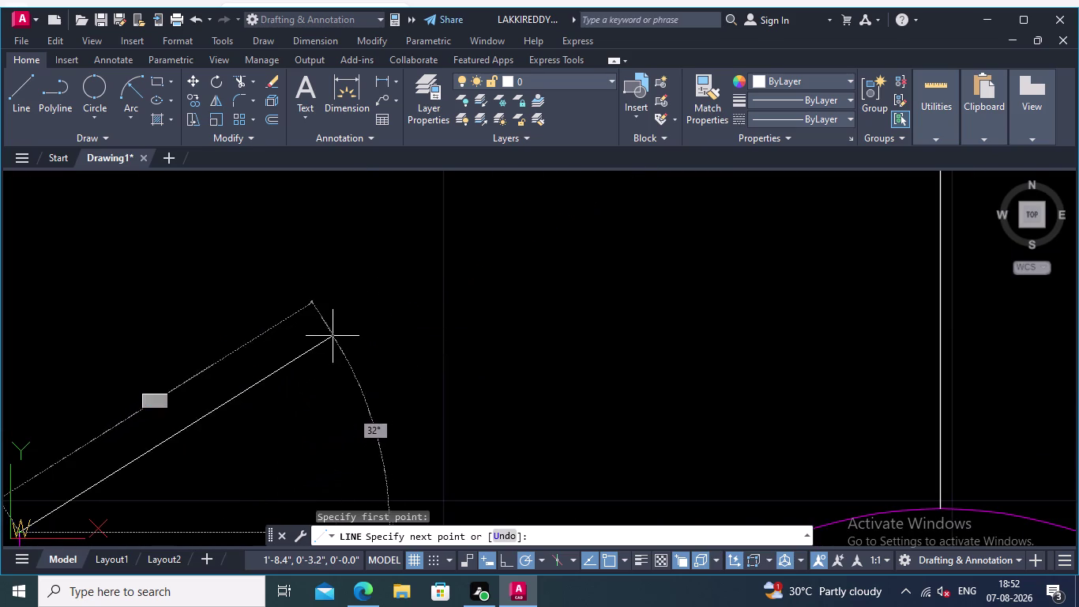
middle_drag(391, 324, 249, 424)
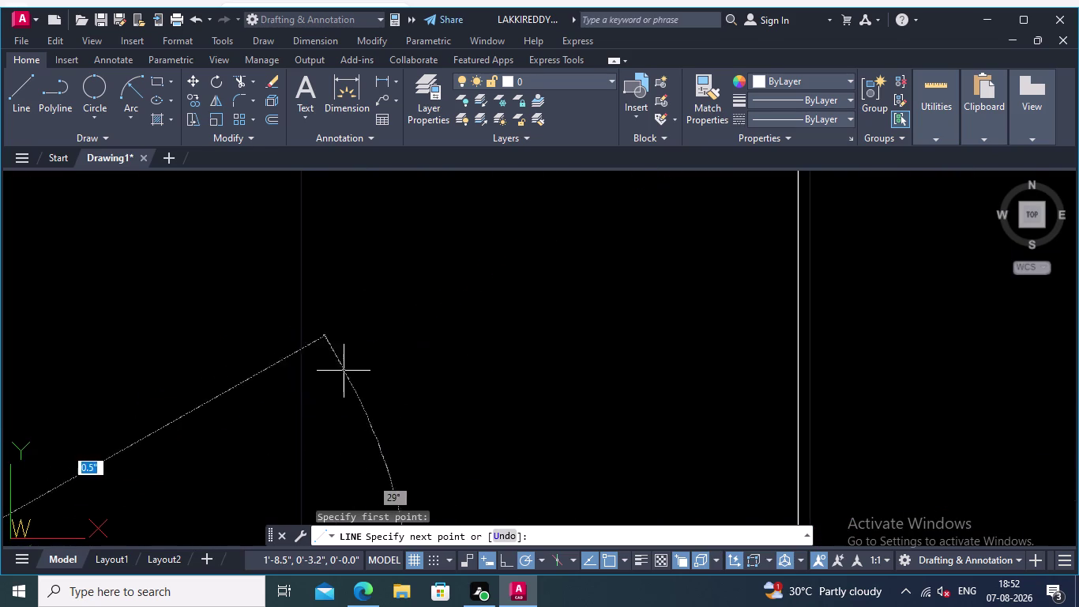
middle_drag(422, 318, 377, 358)
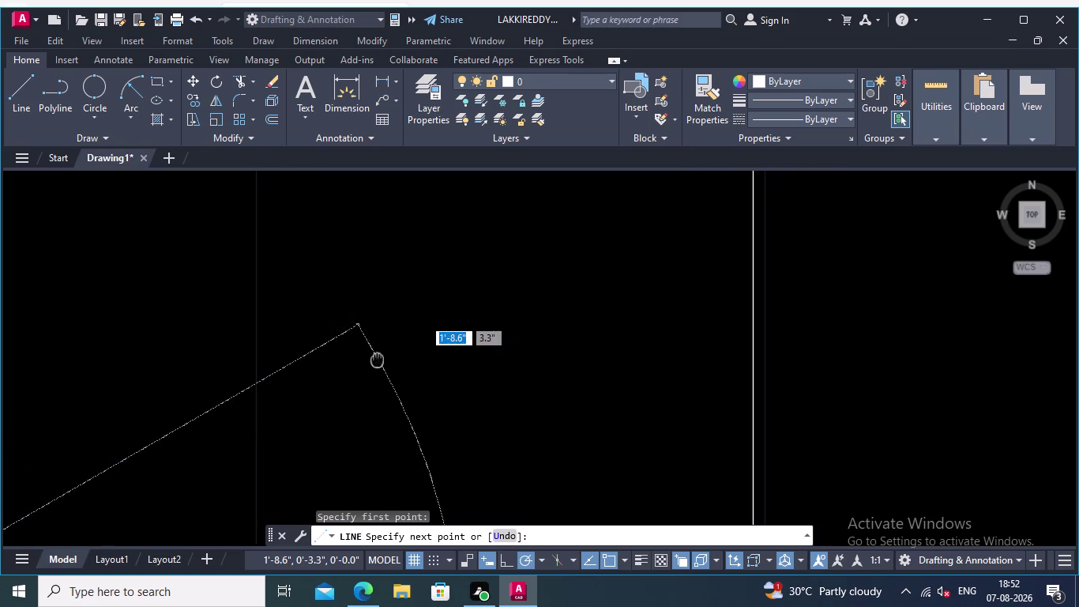
middle_drag(377, 358, 376, 358)
middle_drag(439, 312, 290, 417)
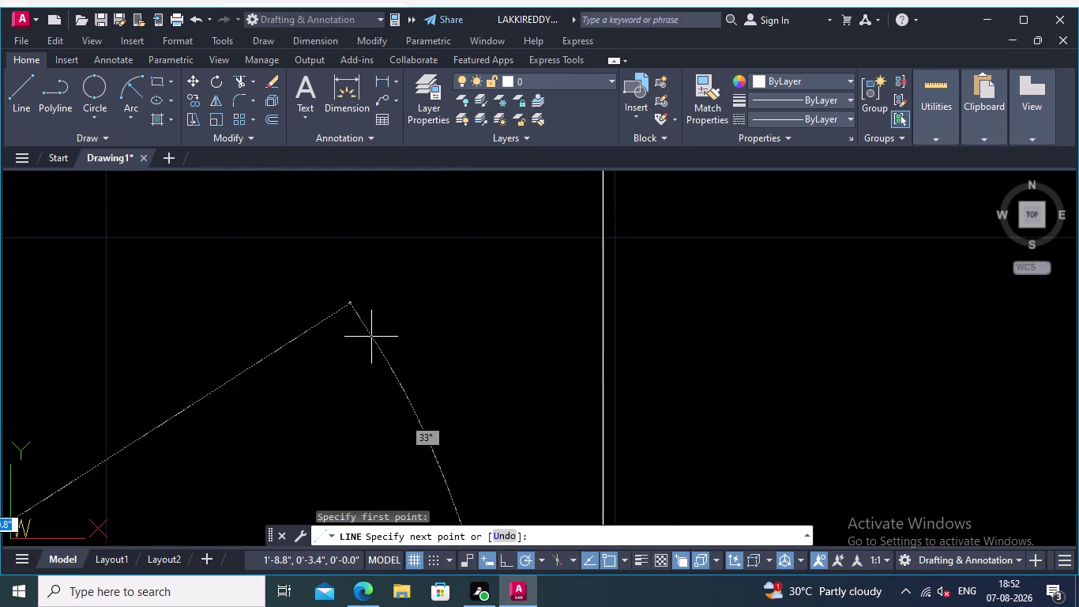
middle_drag(352, 339, 337, 306)
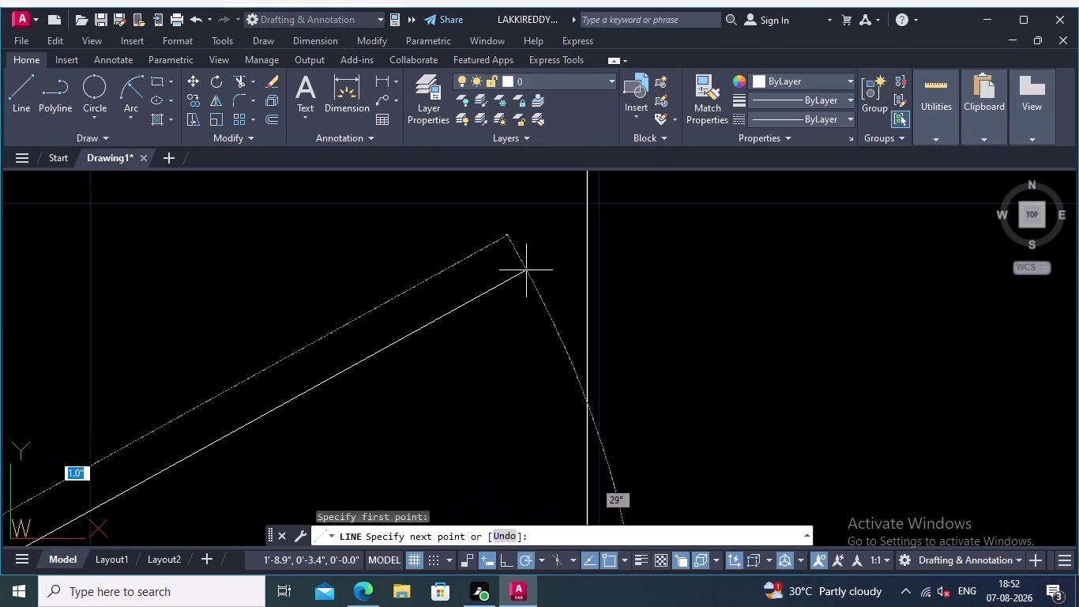
click(587, 213)
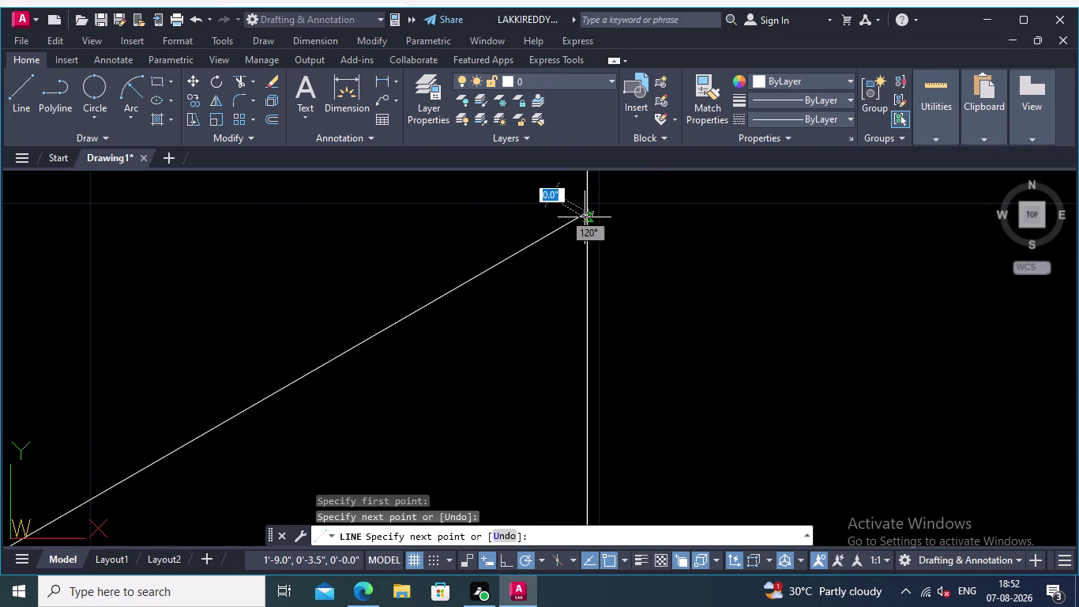
key(Return)
scroll(down, 3)
middle_drag(638, 321, 672, 264)
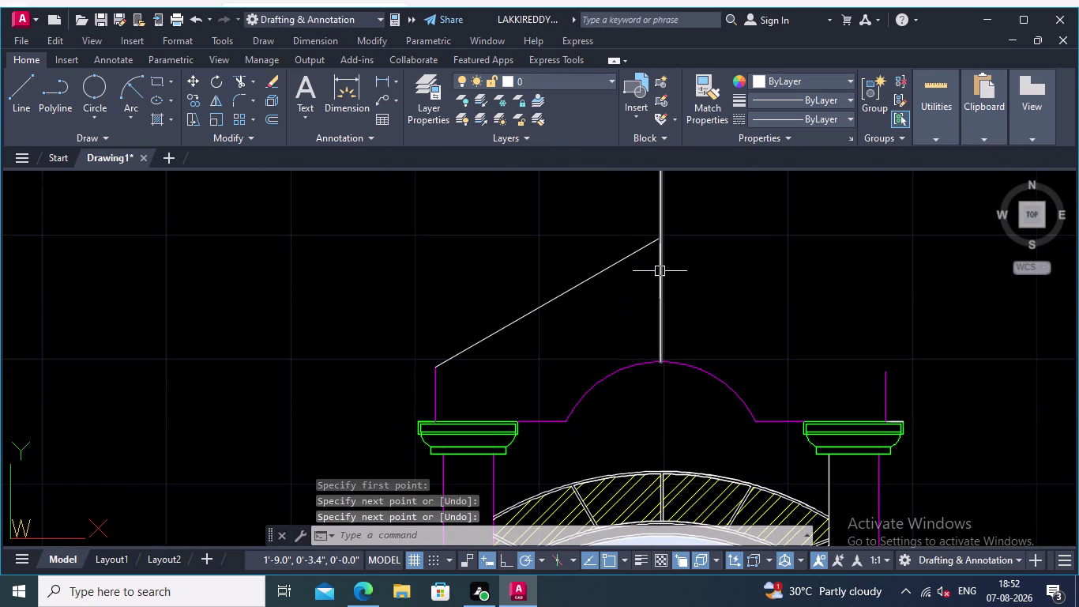
middle_drag(646, 307, 647, 318)
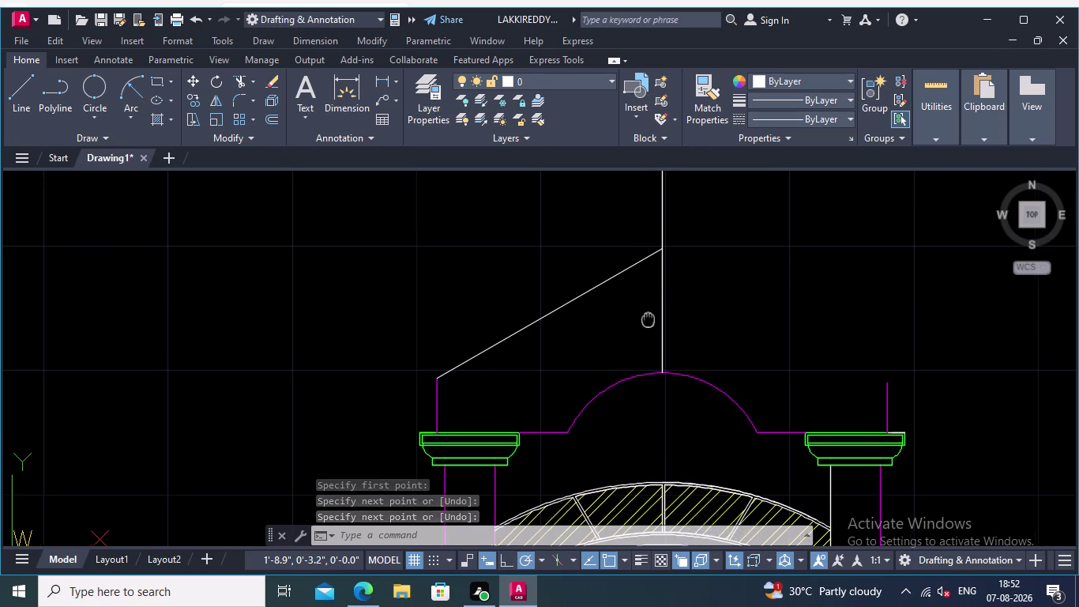
middle_drag(648, 317, 600, 316)
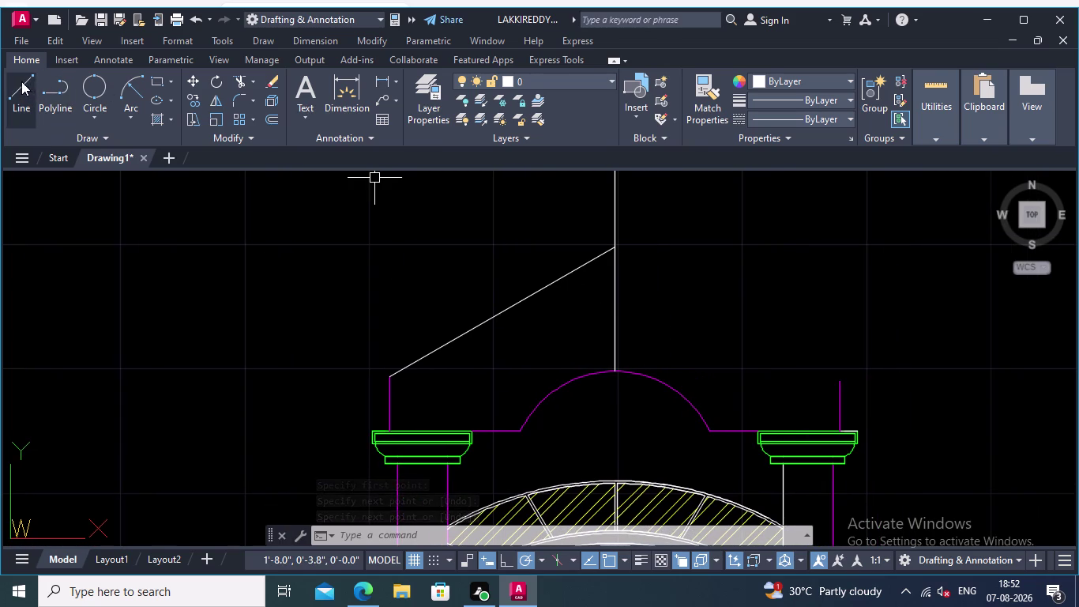
Draw the right roof line from the ridge down to the right column top.
click(20, 80)
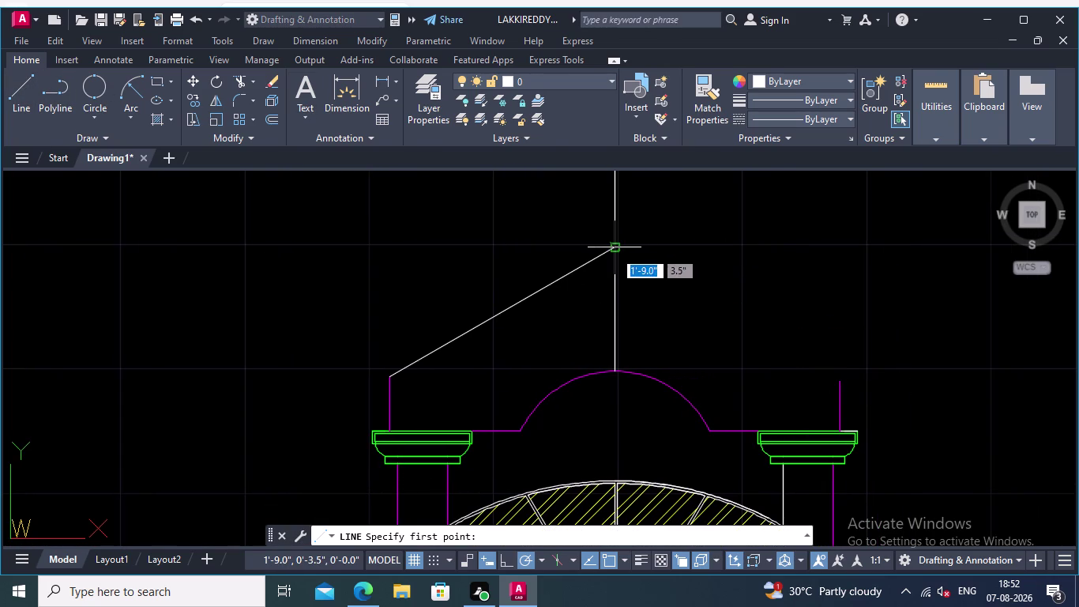
click(614, 250)
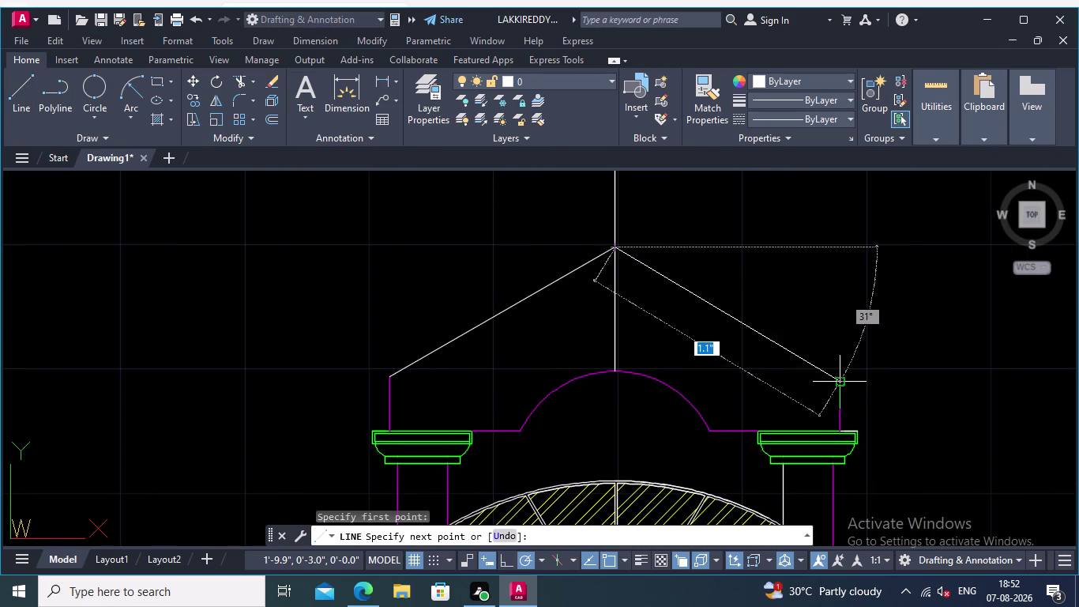
click(841, 382)
key(Return)
middle_drag(588, 316, 586, 326)
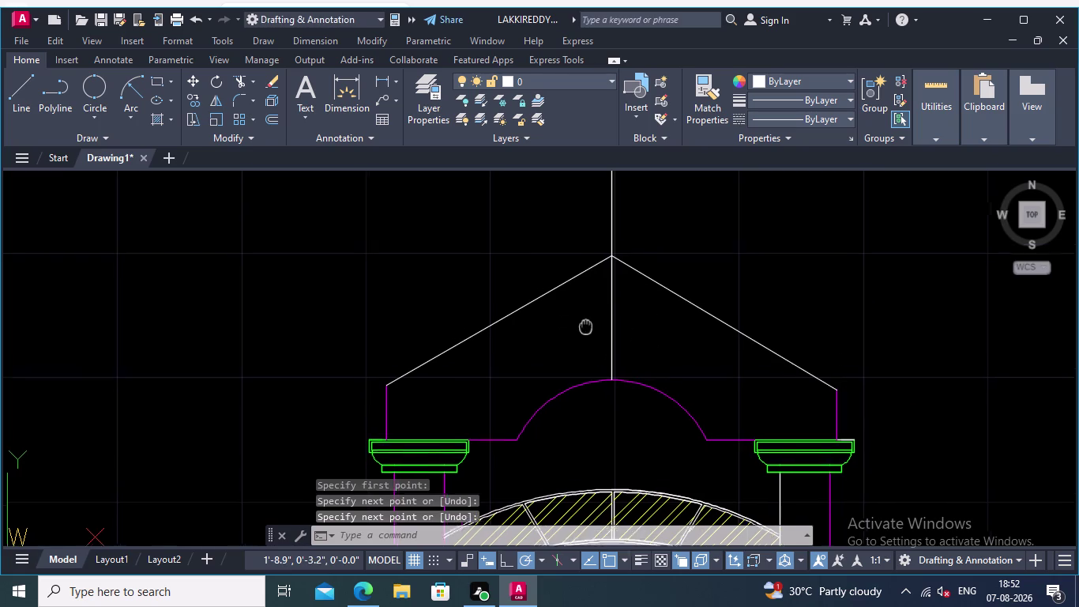
middle_drag(586, 326, 618, 346)
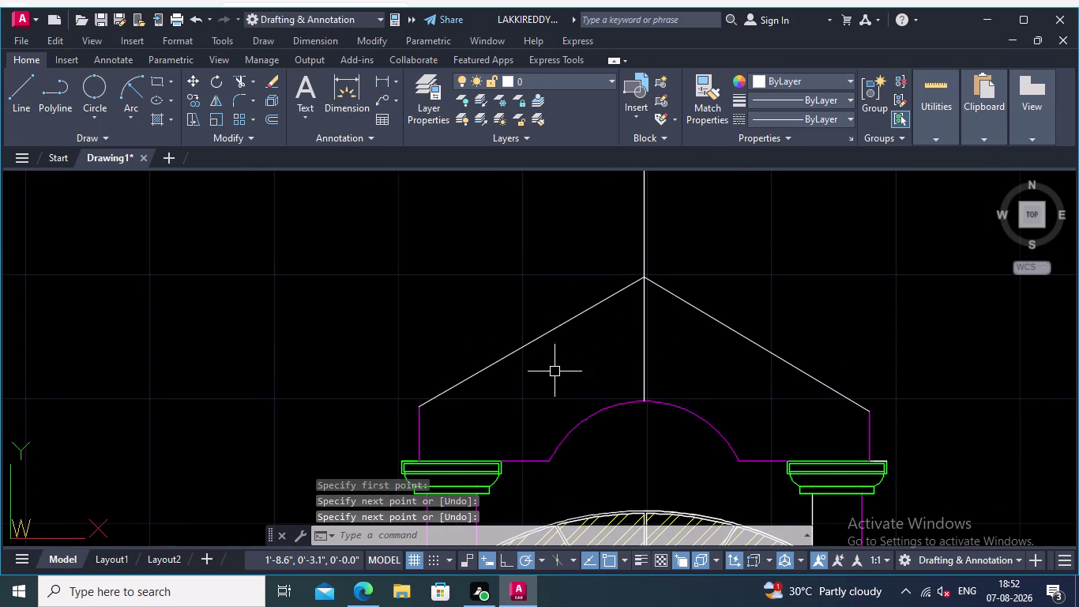
middle_drag(478, 367, 534, 313)
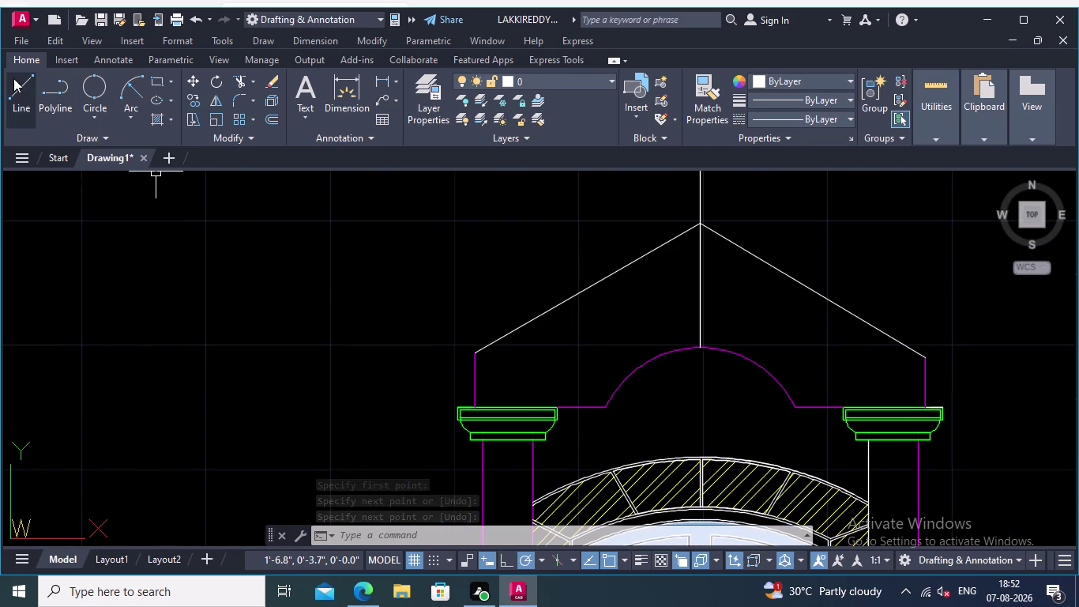
Extend the left eave with a 0.05 polyline segment down the slope at 210°.
click(57, 90)
scroll(up, 3)
scroll(up, 3)
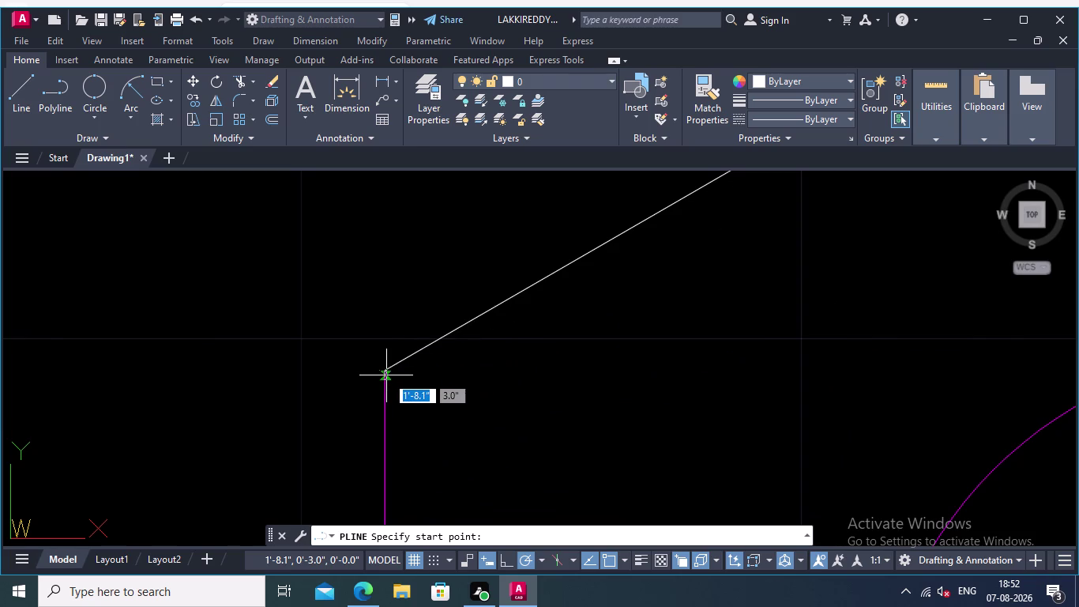
click(385, 374)
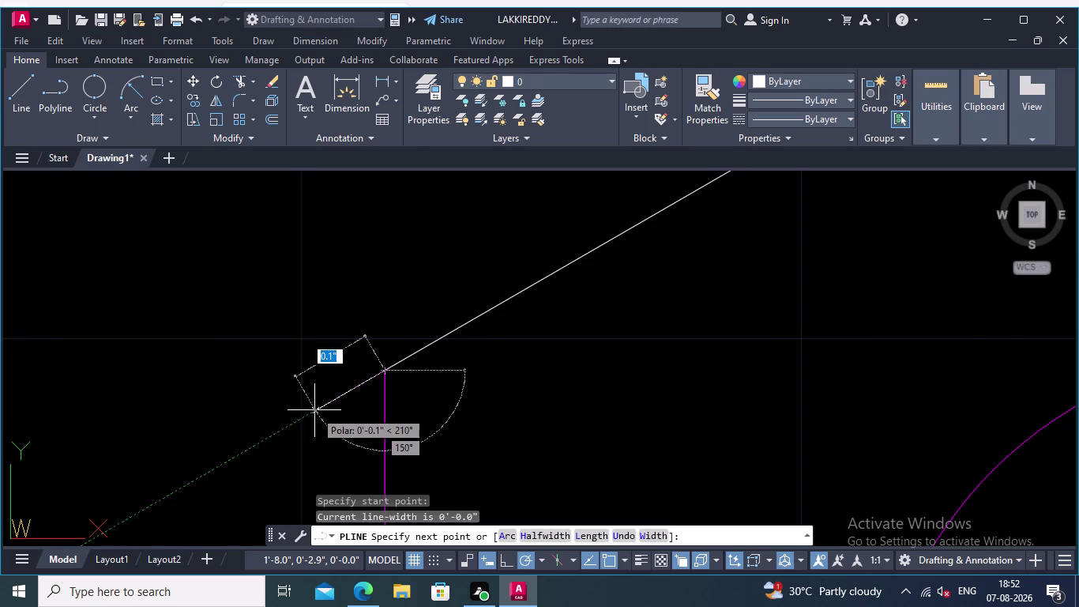
text(0.05)
key(Return)
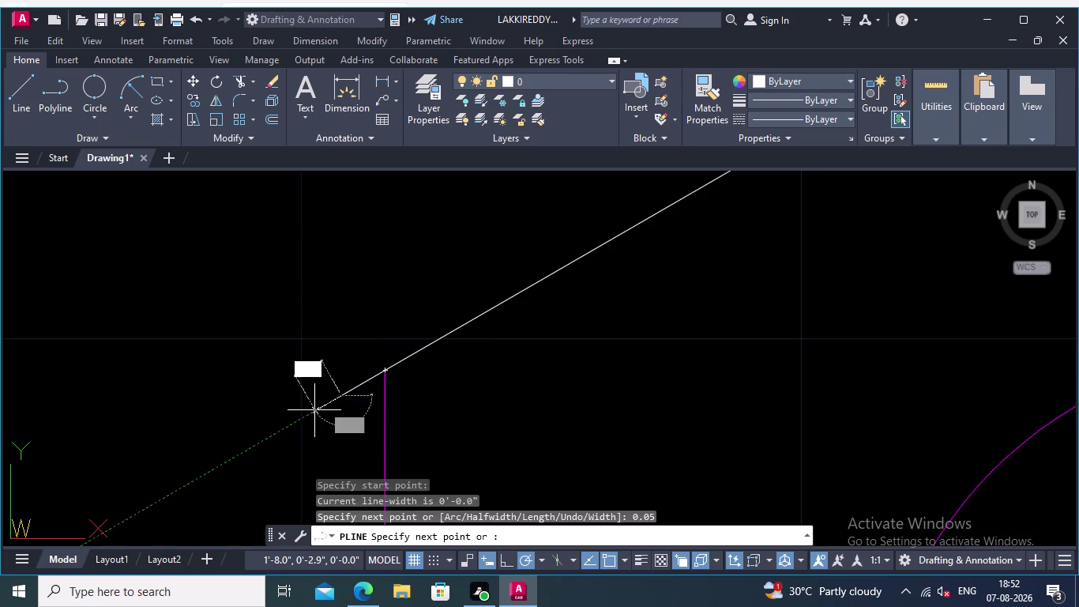
key(Return)
scroll(down, 3)
middle_drag(534, 425, 269, 422)
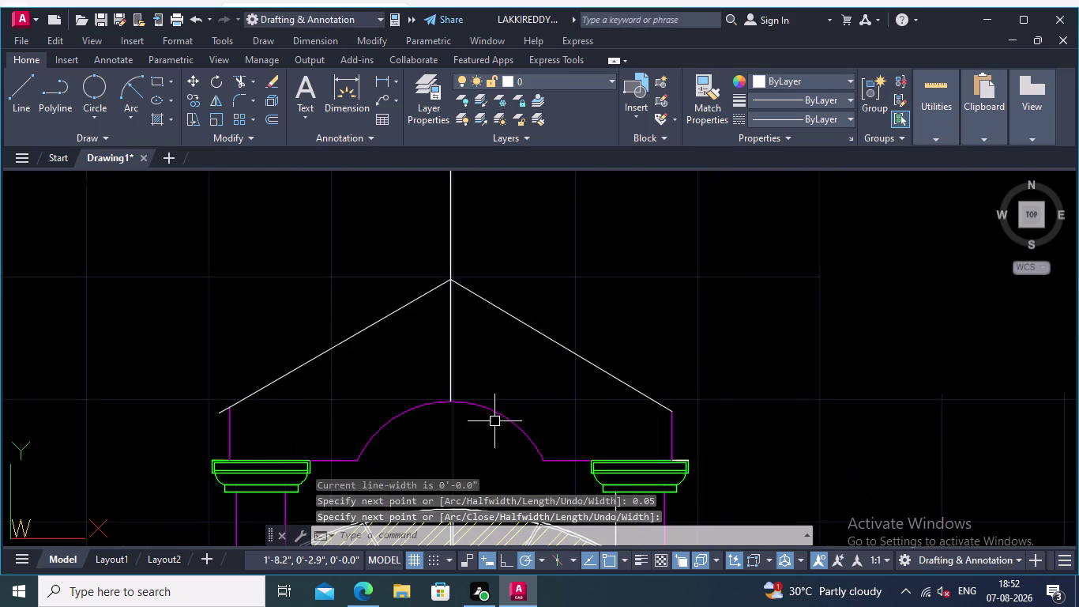
Extend the right eave with a 0.05 polyline segment down the slope at 330°.
right_click(719, 365)
click(784, 85)
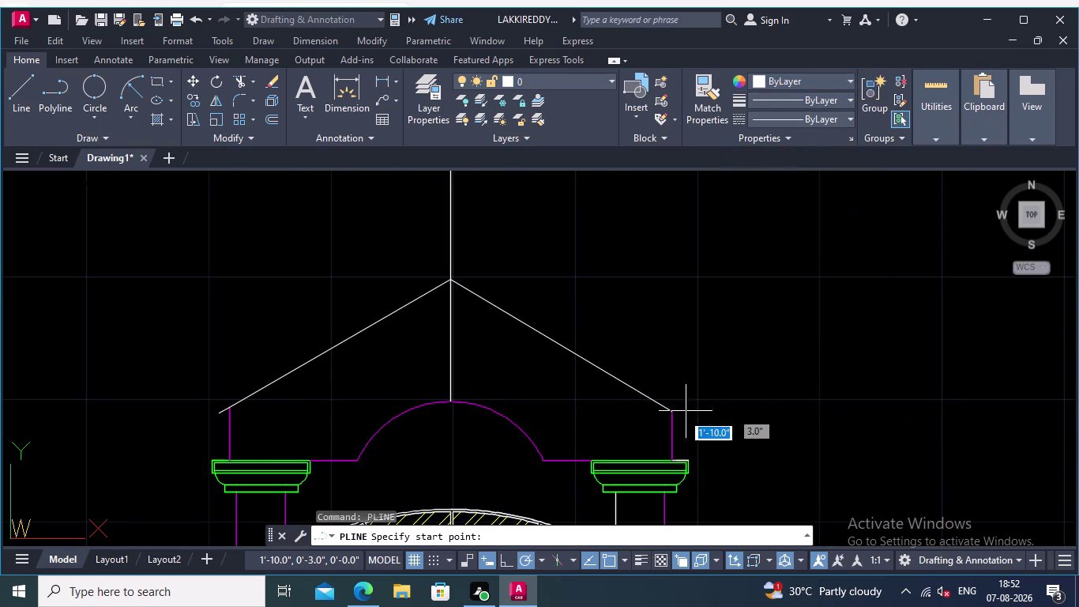
scroll(up, 3)
click(671, 398)
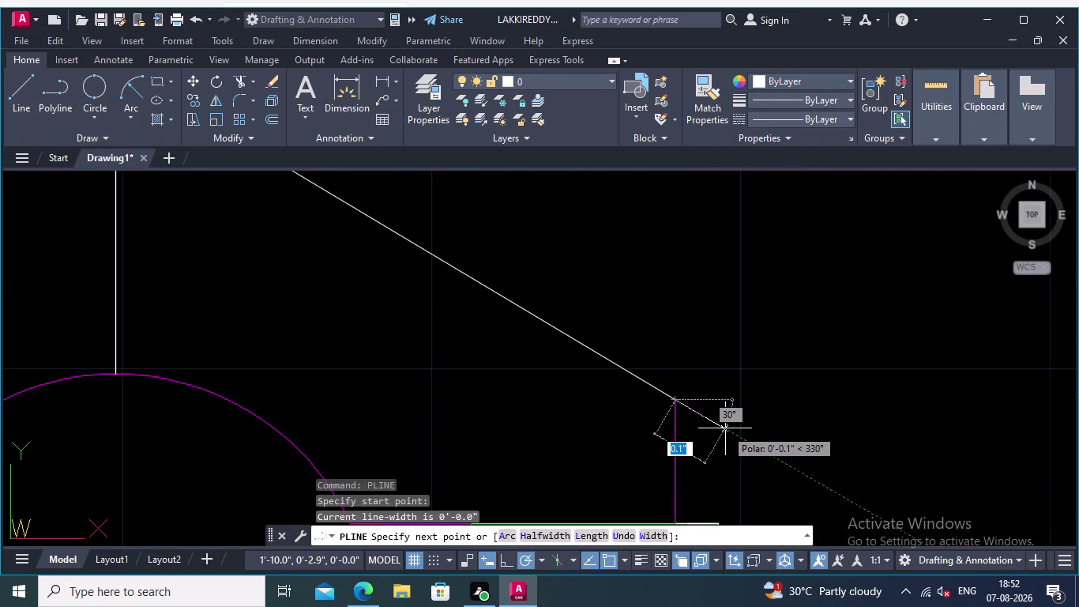
text(0.05)
key(Return)
key(Return)
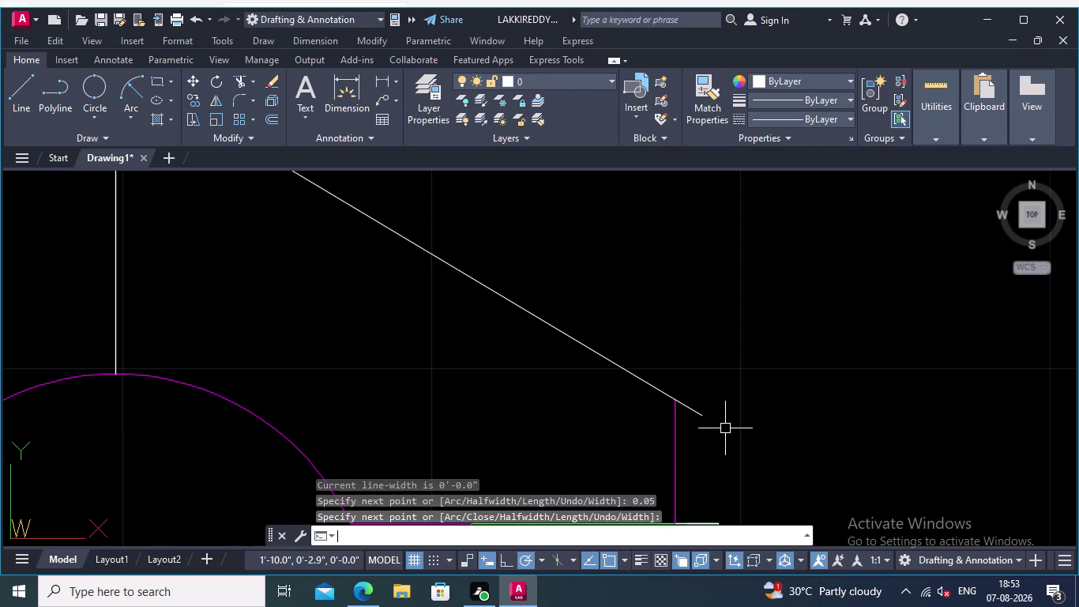
scroll(up, 3)
middle_drag(716, 428, 814, 450)
scroll(down, 3)
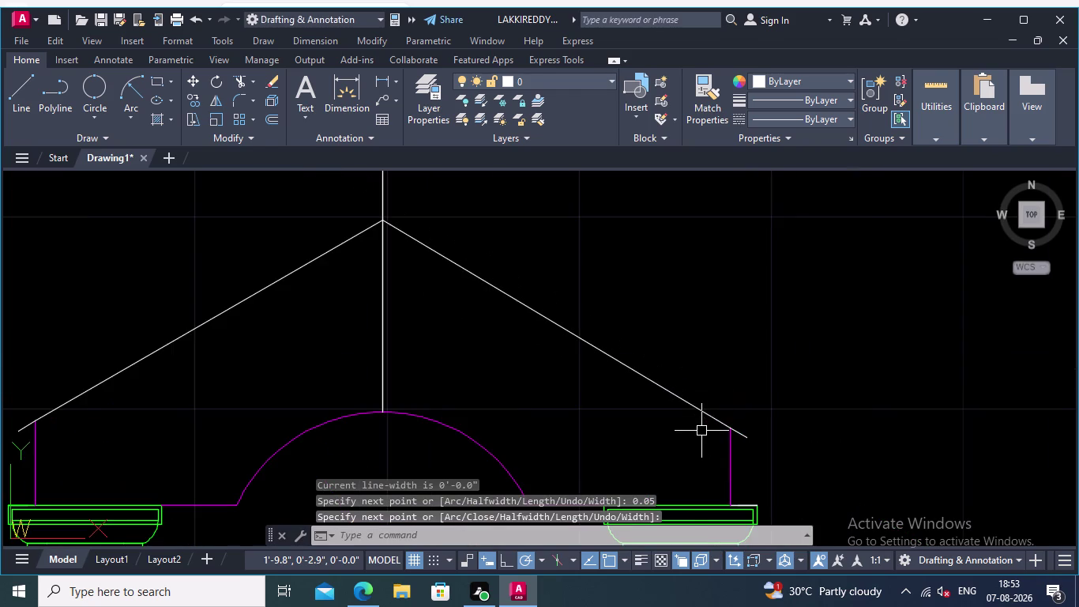
middle_drag(710, 436, 809, 436)
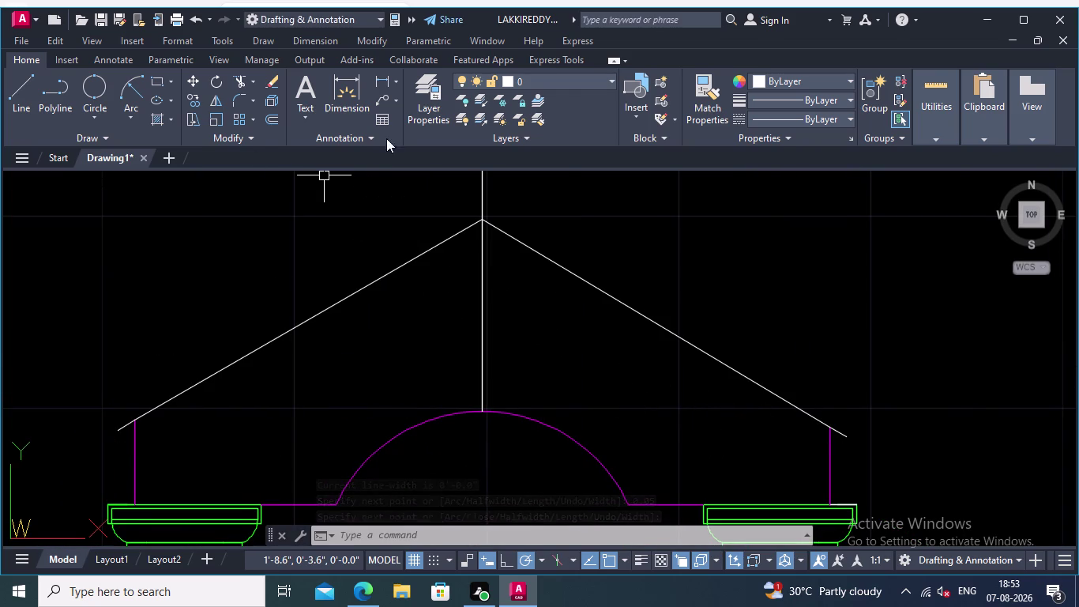
click(272, 118)
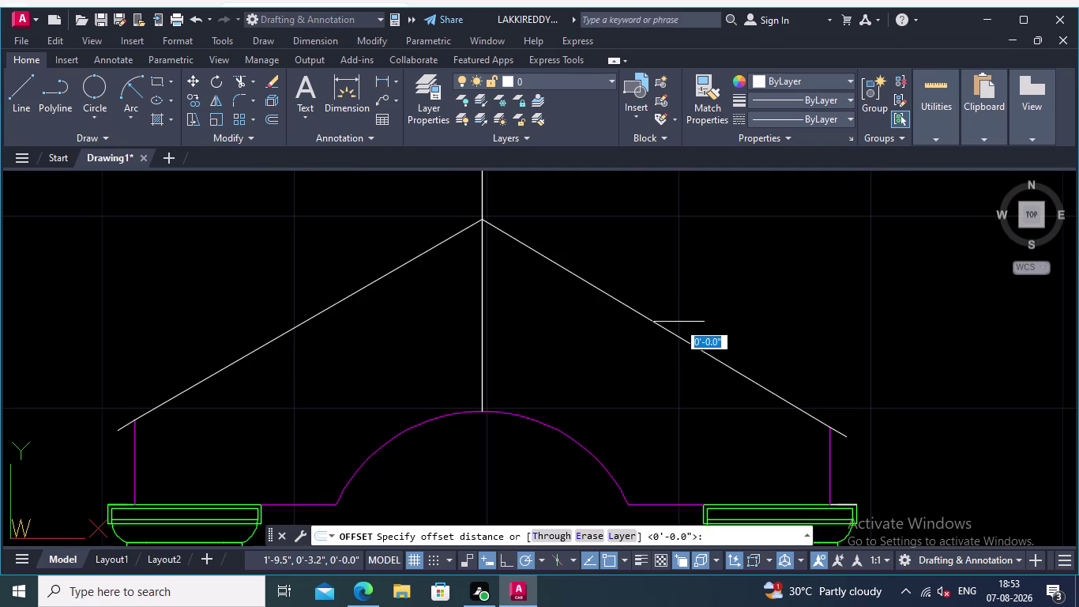
Offset the left and right roof lines upward by 0.01.
drag(673, 335, 680, 326)
text(0)
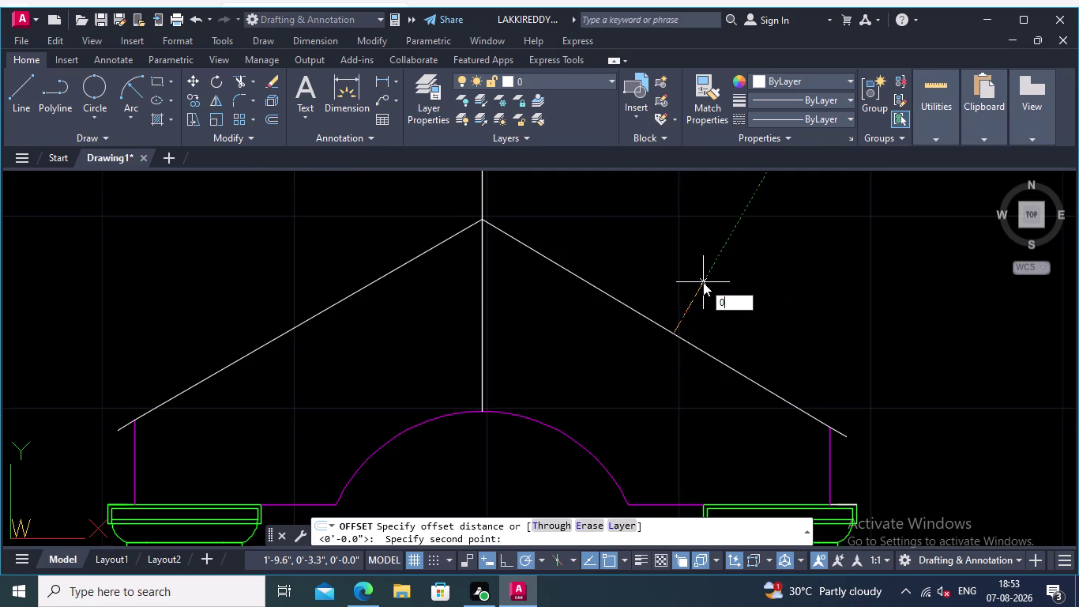
text(.0)
text(1.)
key(BackSpace)
key(Return)
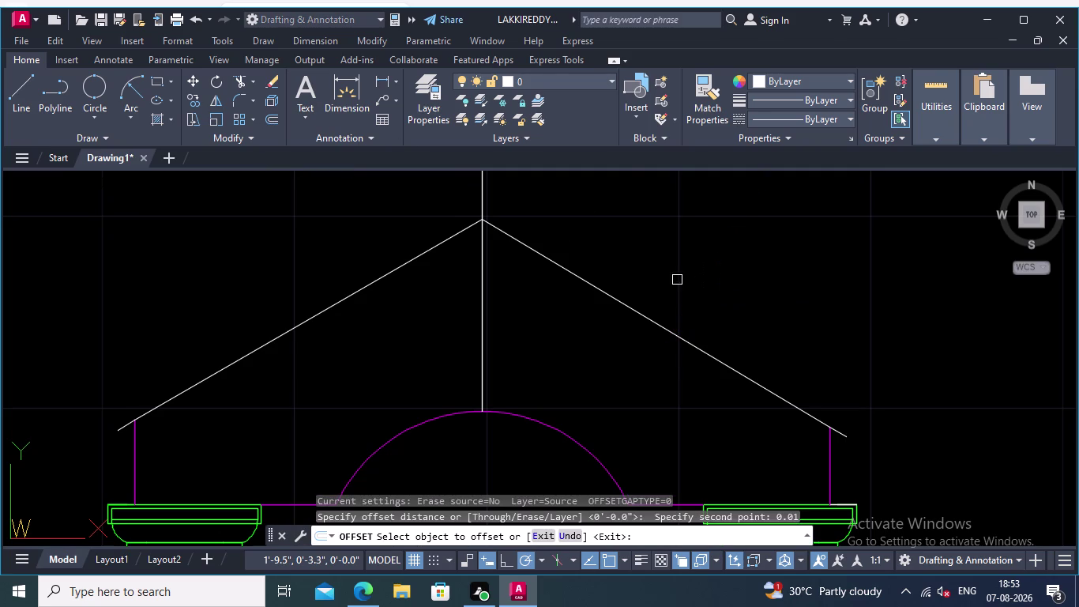
click(685, 339)
click(712, 318)
middle_drag(714, 316, 862, 313)
click(472, 307)
click(430, 262)
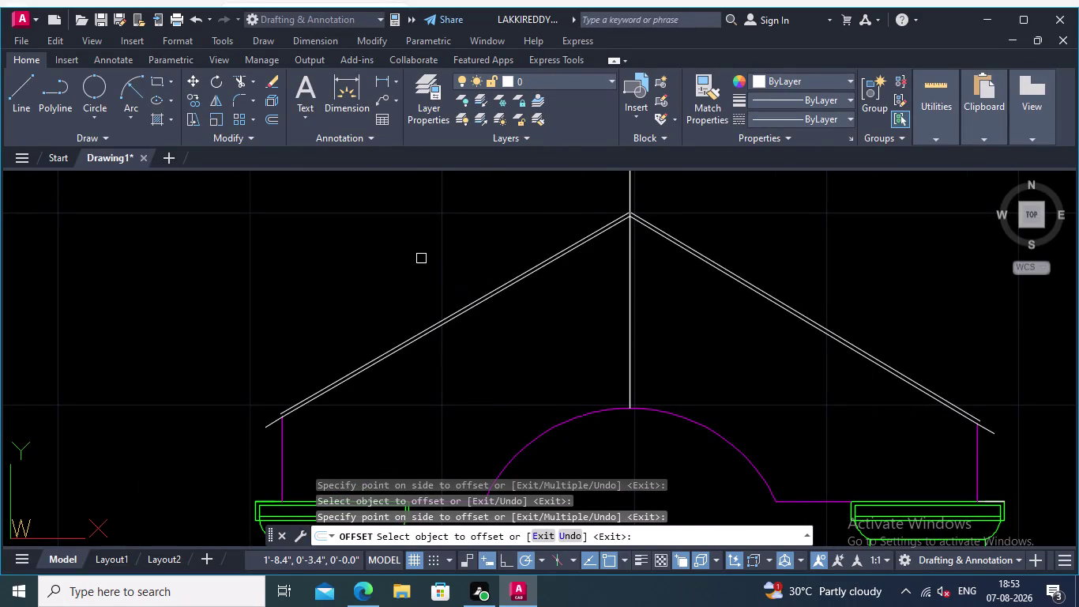
key(Return)
Add a second copy above the right and left roof lines at 0.05 offset.
key(Return)
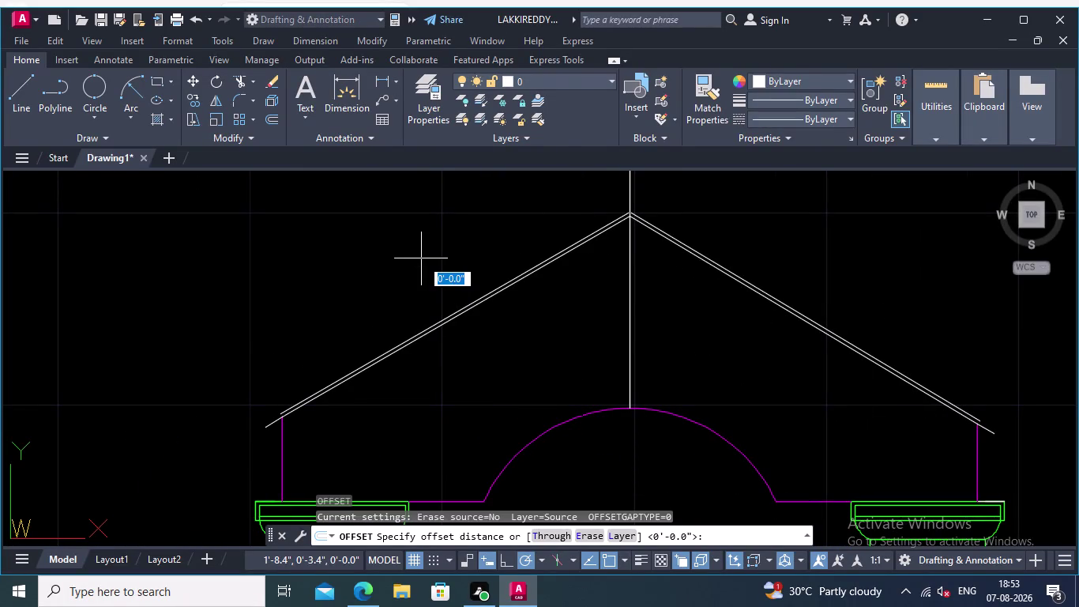
text(0.05)
key(Return)
scroll(up, 3)
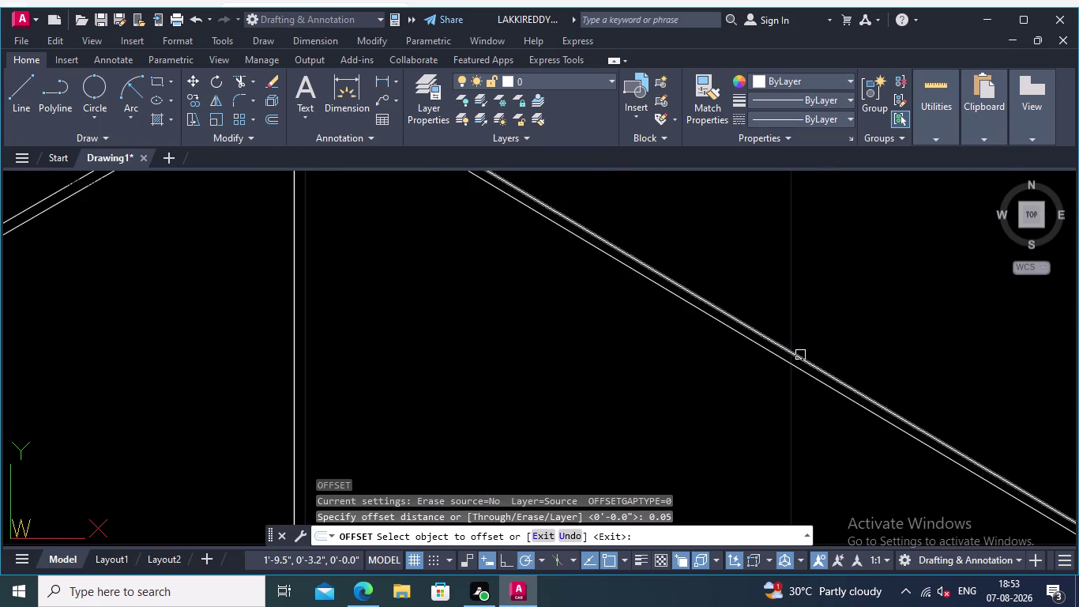
click(801, 356)
click(861, 286)
scroll(down, 3)
middle_drag(695, 373, 819, 373)
scroll(up, 3)
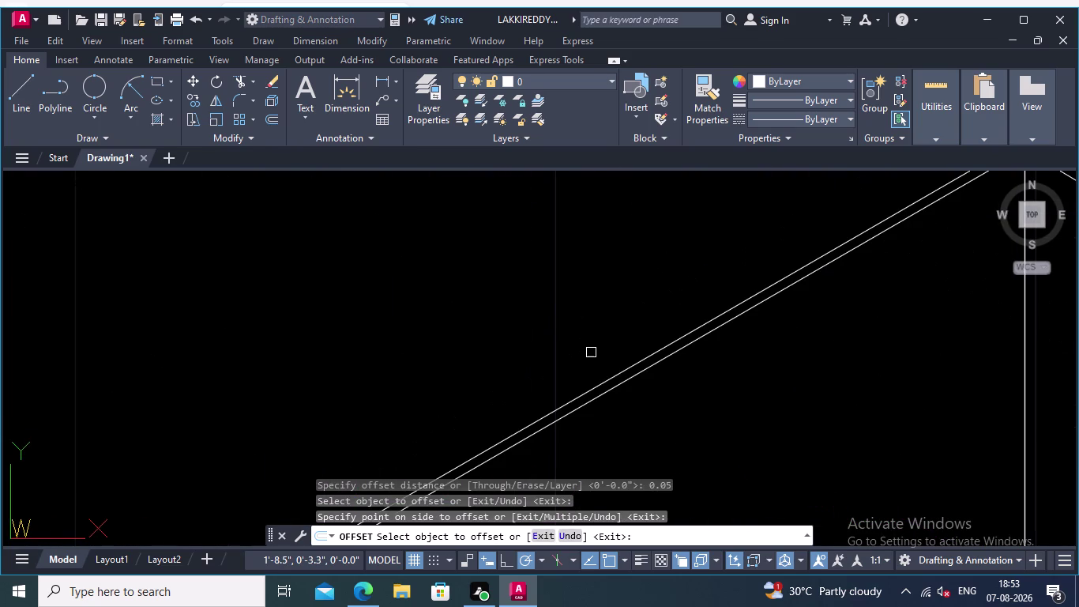
click(604, 381)
click(531, 301)
scroll(down, 3)
scroll(down, 3)
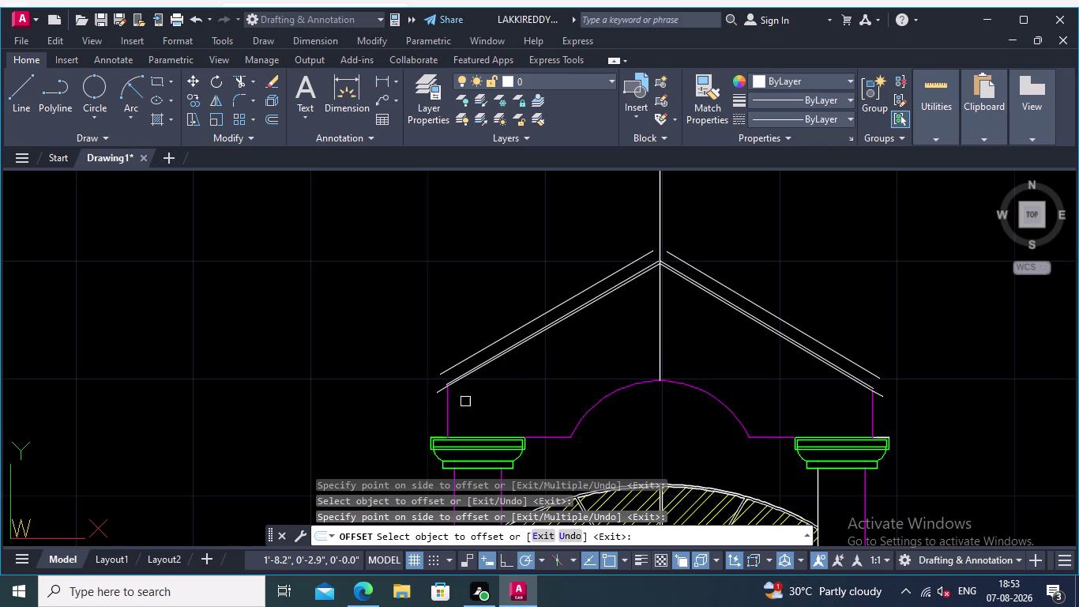
Cancel the offset of the lower left roof line and re-frame the whole pediment.
scroll(up, 3)
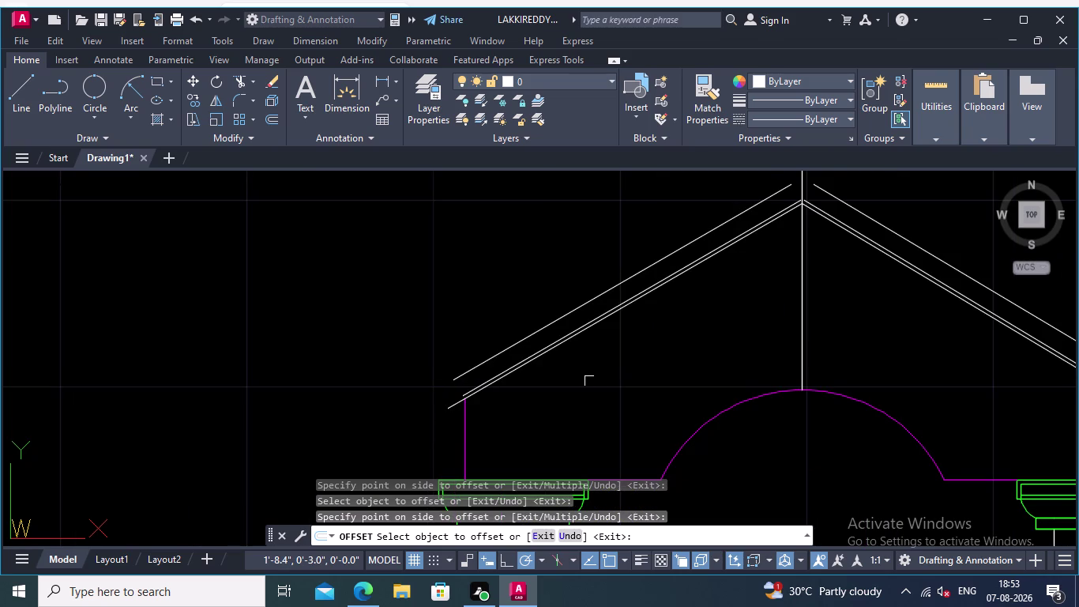
scroll(up, 3)
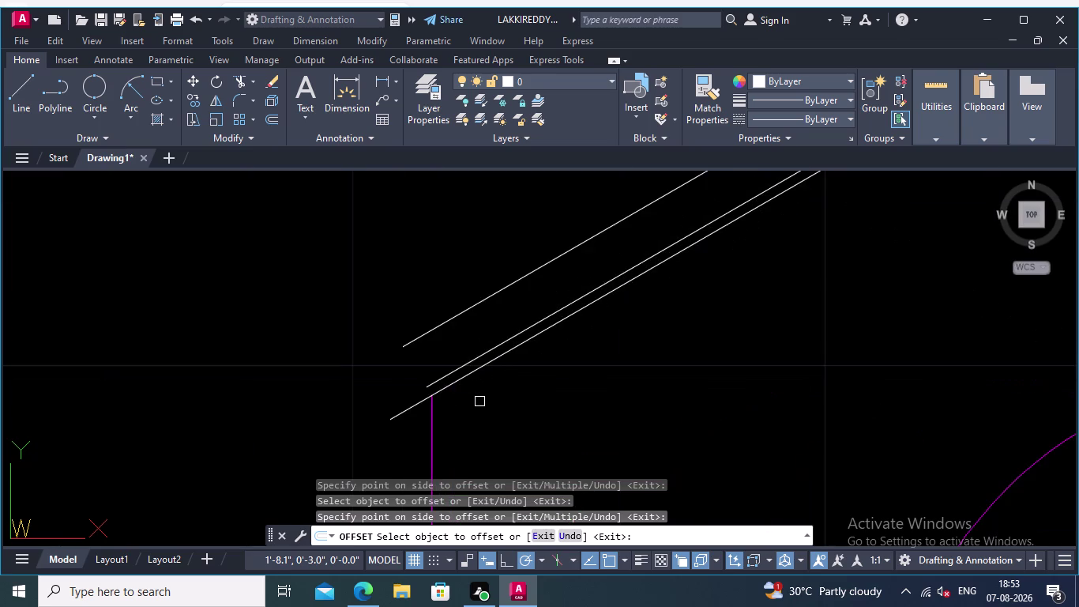
scroll(up, 3)
click(387, 404)
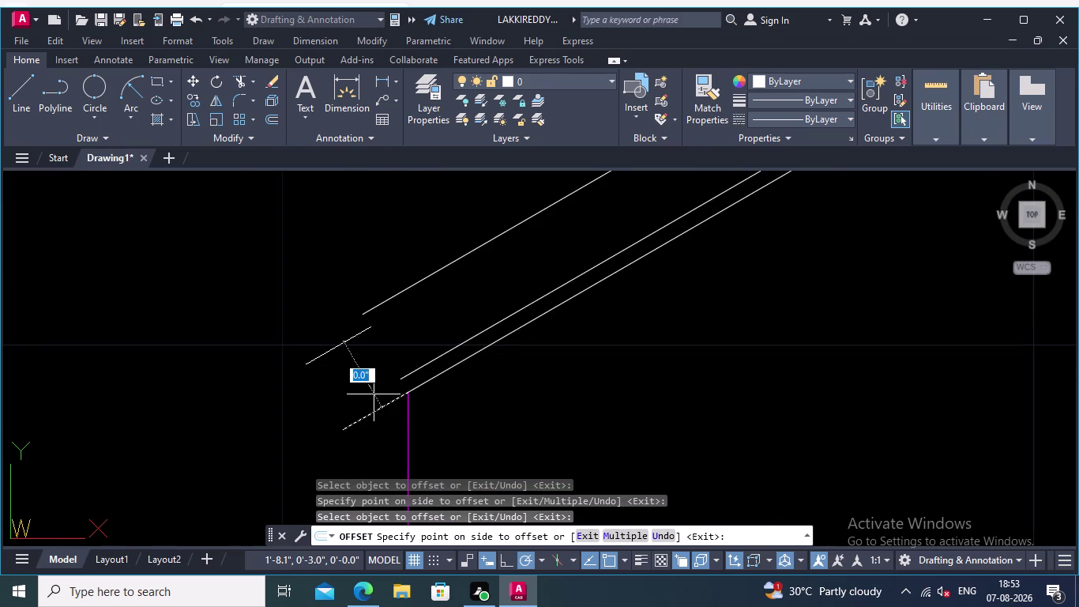
key(Escape)
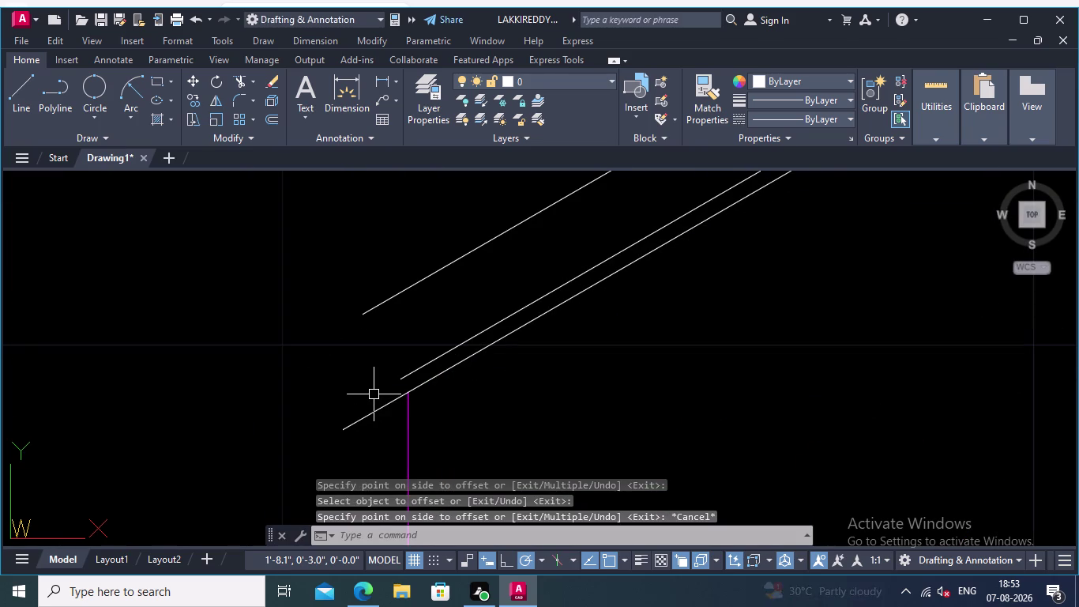
scroll(down, 3)
middle_drag(490, 398, 433, 427)
scroll(down, 3)
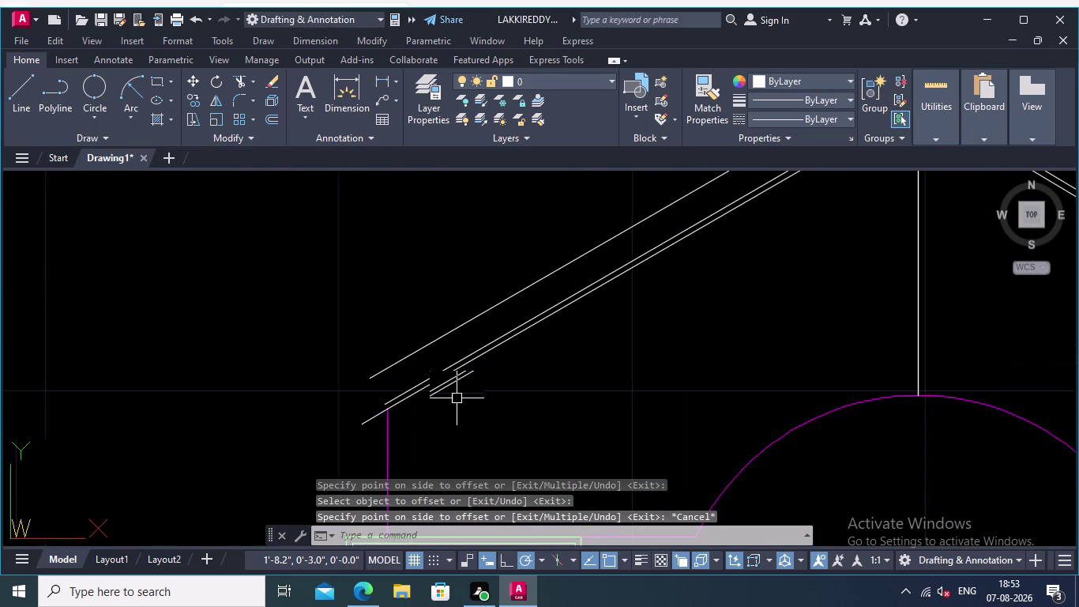
middle_drag(501, 412, 335, 420)
middle_drag(777, 422, 646, 422)
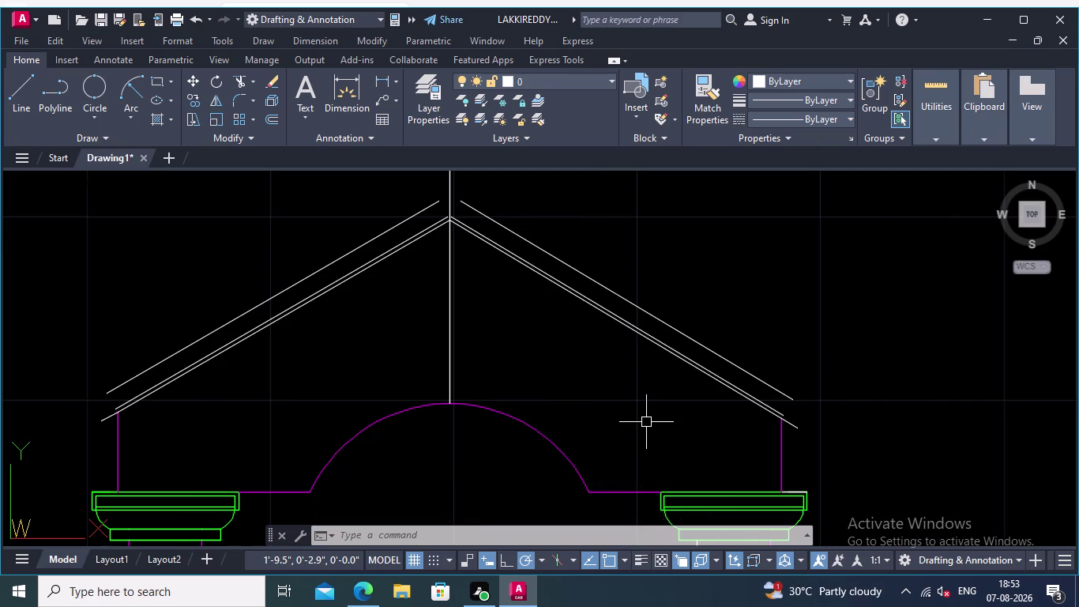
middle_drag(746, 289, 761, 310)
Rerun OFFSET at 0.01 and add close copies beside two left roof lines.
key(Return)
key(Return)
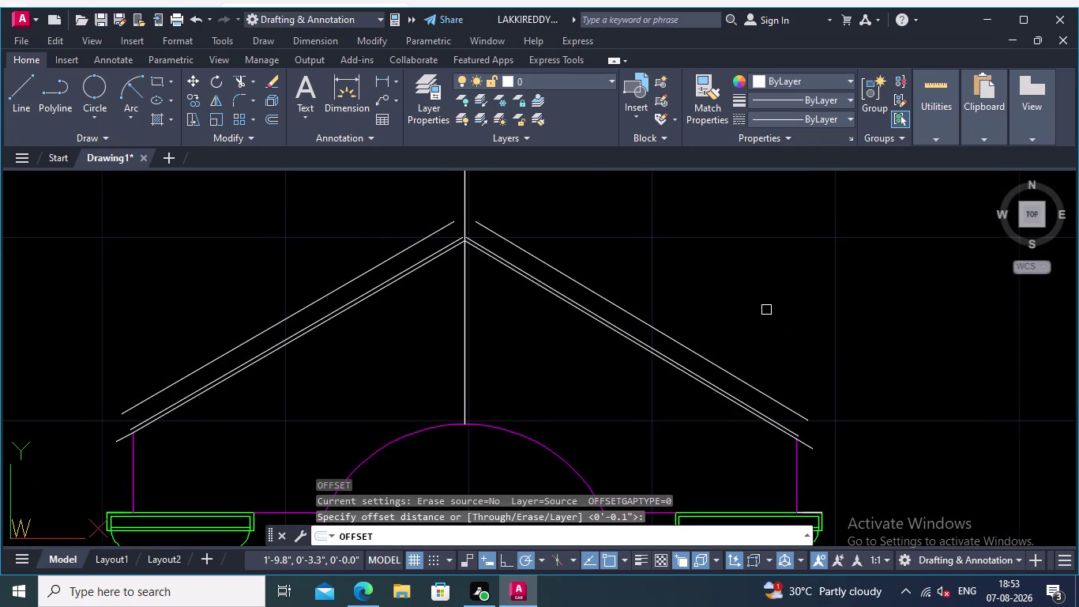
key(Return)
key(Return)
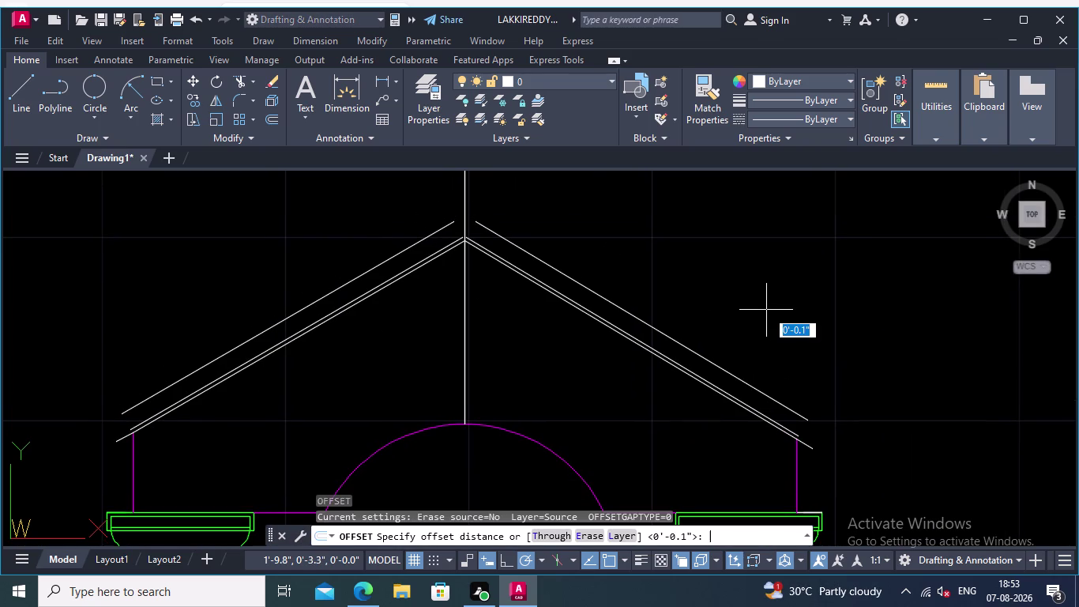
text(0.01)
key(Return)
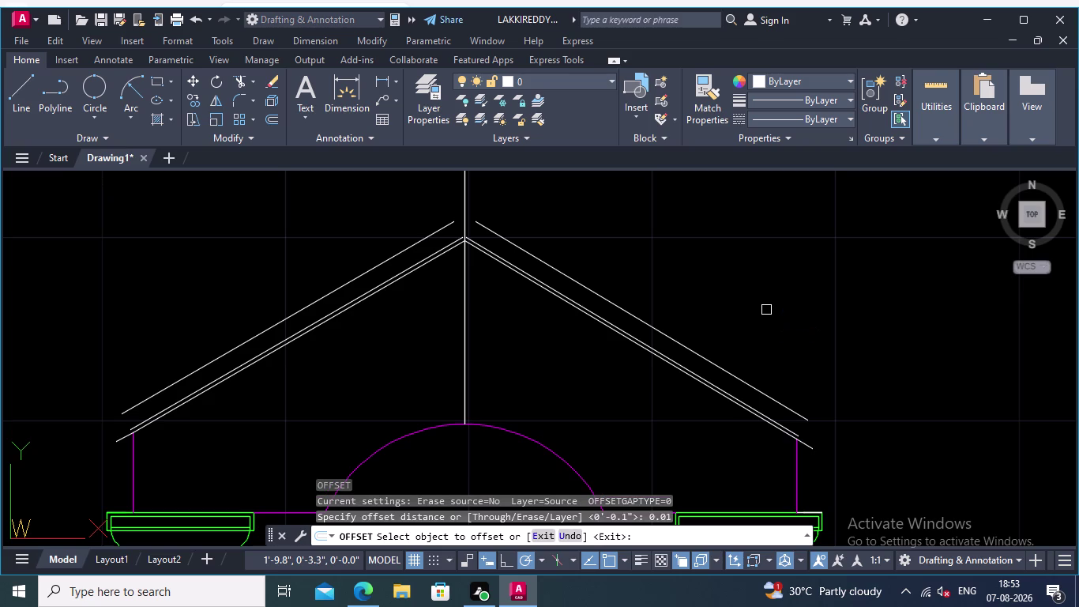
click(741, 380)
click(761, 353)
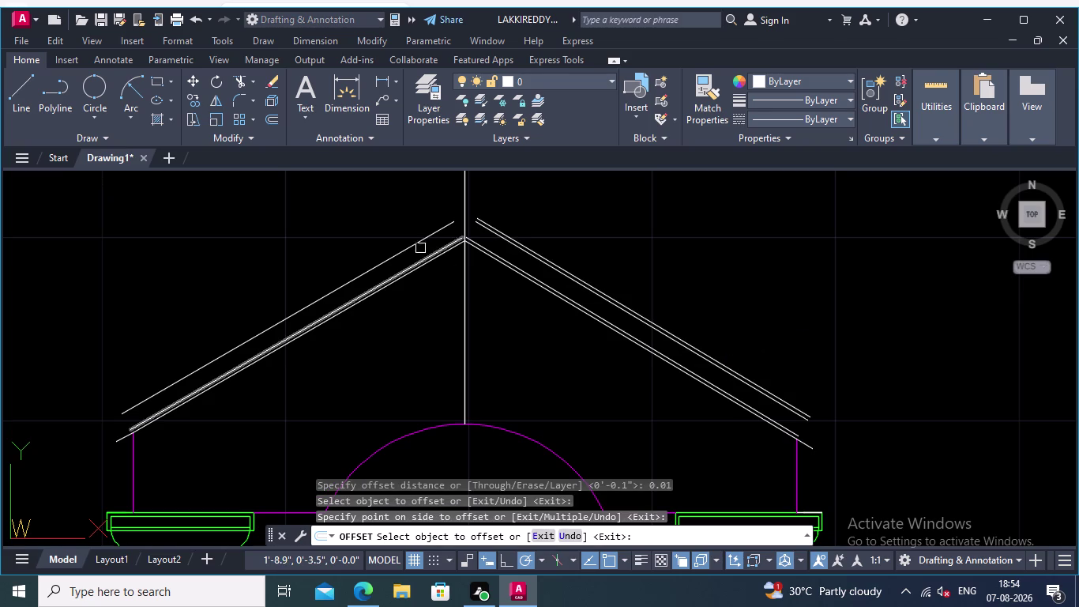
click(407, 252)
click(386, 217)
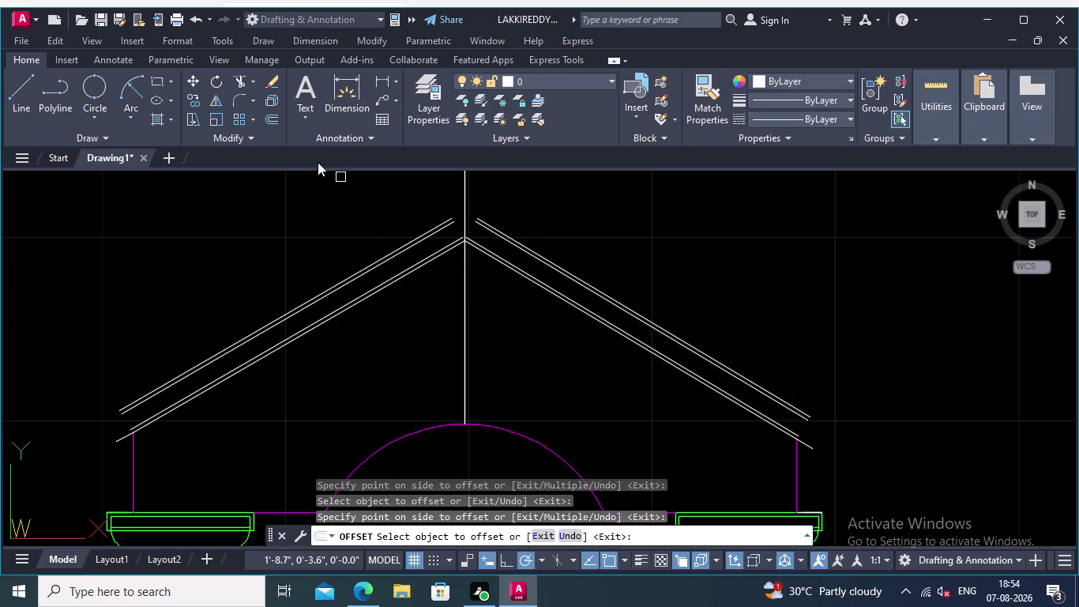
click(252, 78)
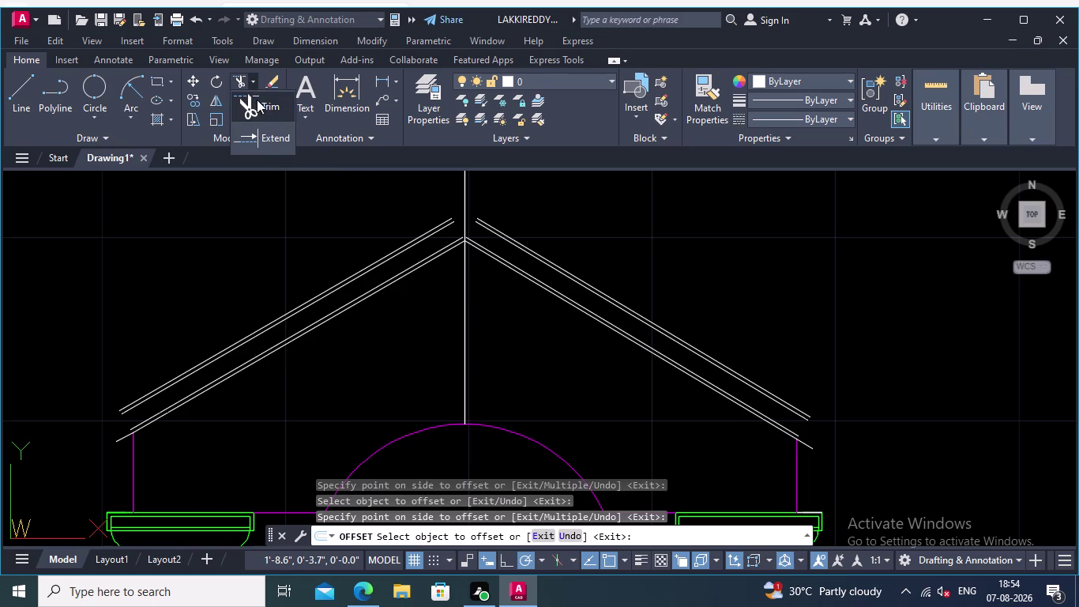
Extend the overlapping outer roof lines on the right and left slopes up to the ridge.
click(269, 137)
scroll(up, 3)
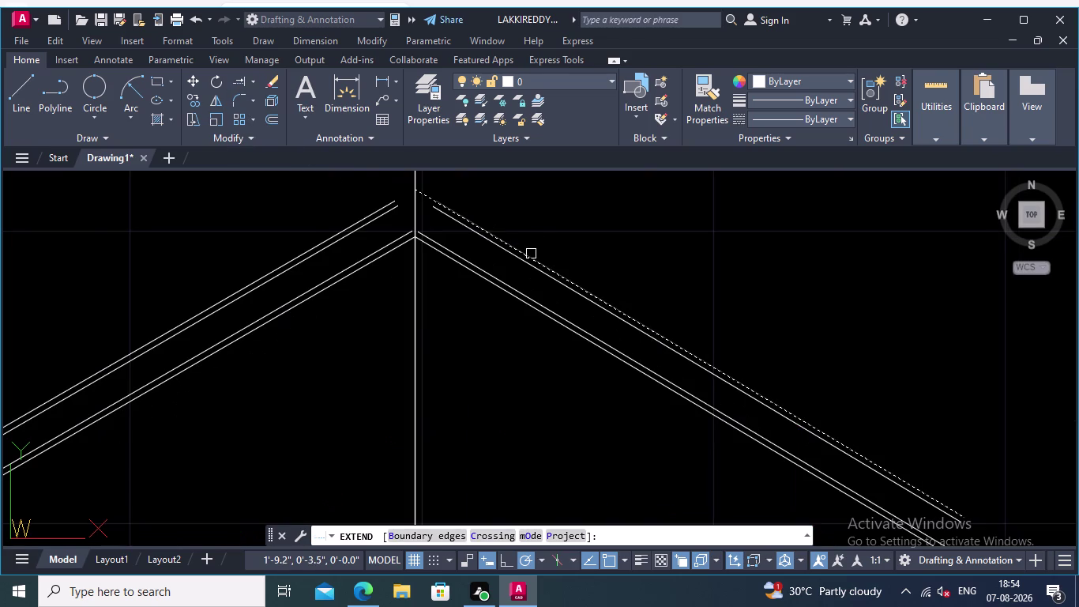
click(531, 253)
click(530, 263)
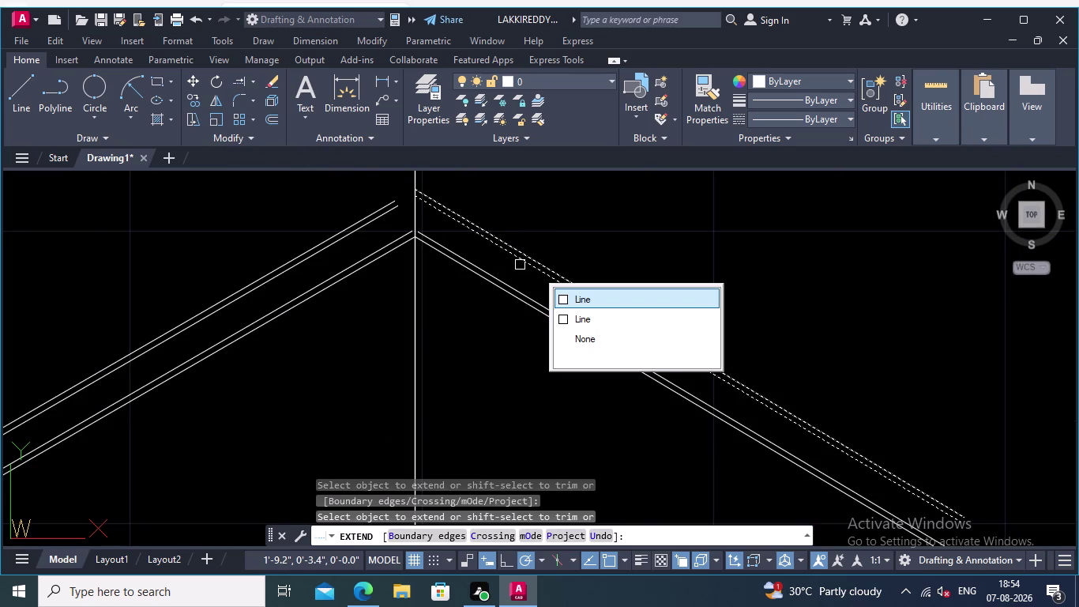
click(520, 261)
click(376, 222)
click(370, 212)
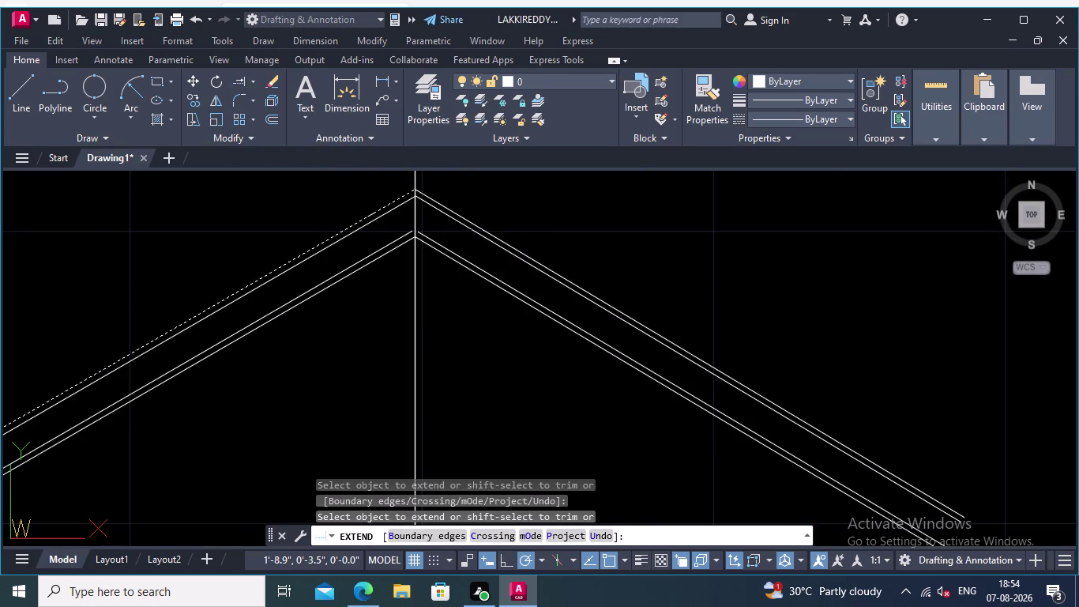
scroll(down, 3)
middle_drag(504, 201, 559, 204)
middle_drag(719, 302, 717, 283)
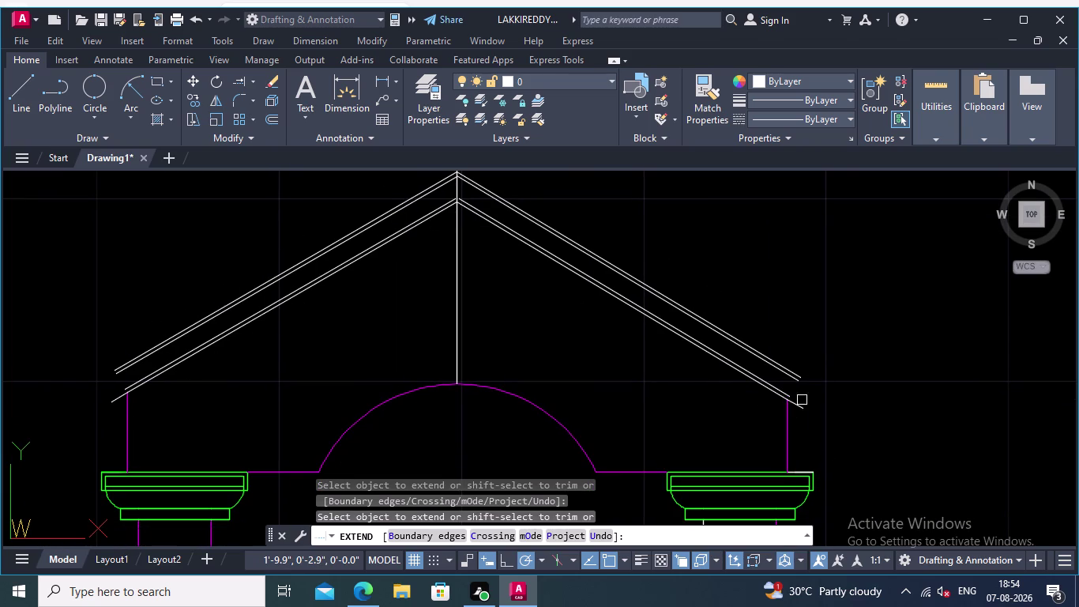
scroll(up, 3)
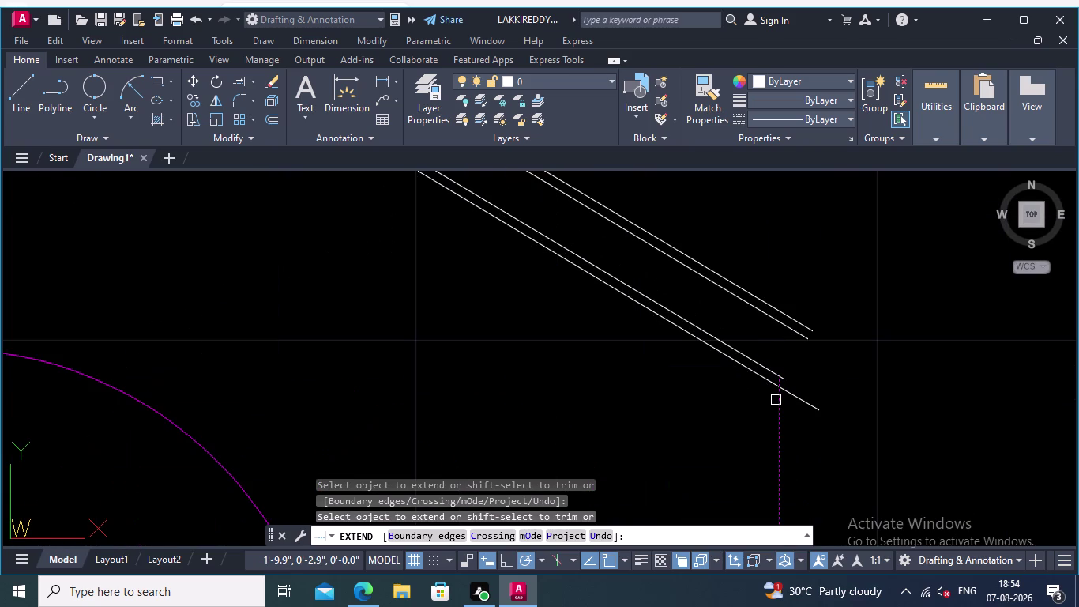
key(Return)
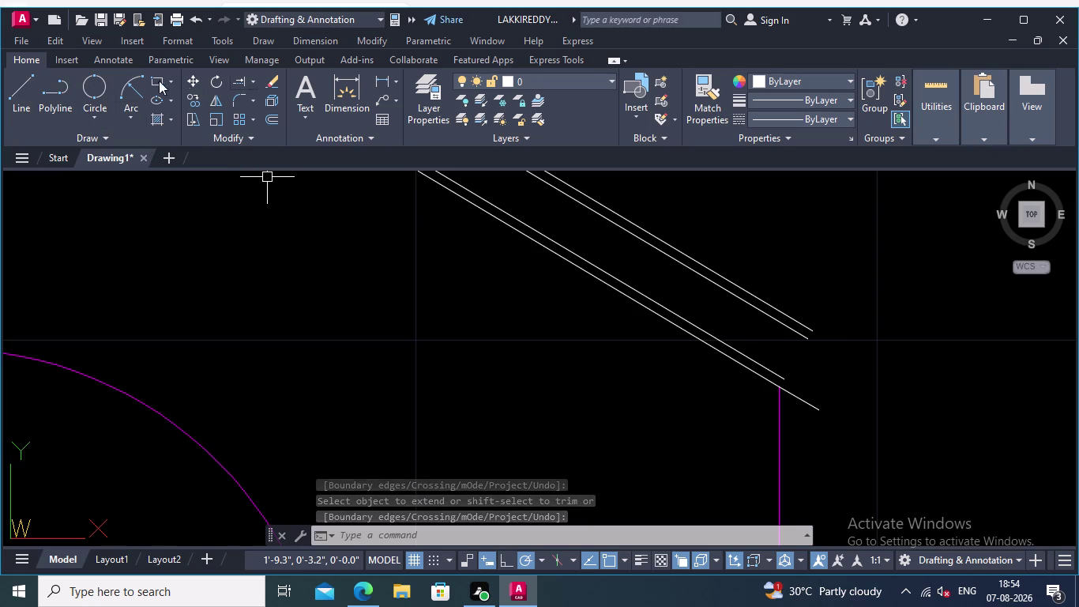
Draw a 0.05 polyline end cap at the right eave corner and check it.
click(55, 85)
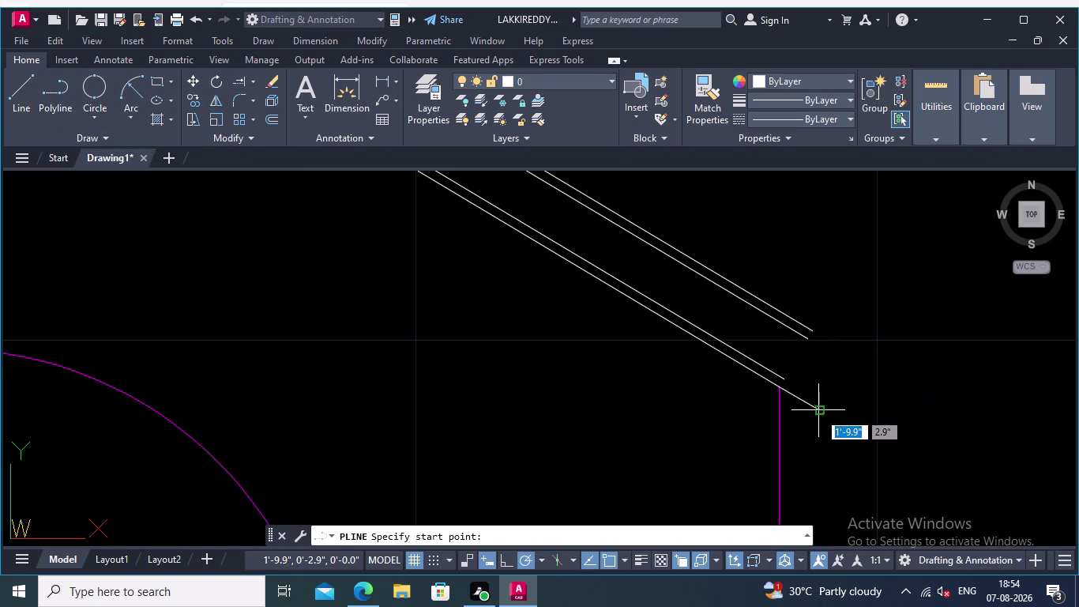
click(824, 411)
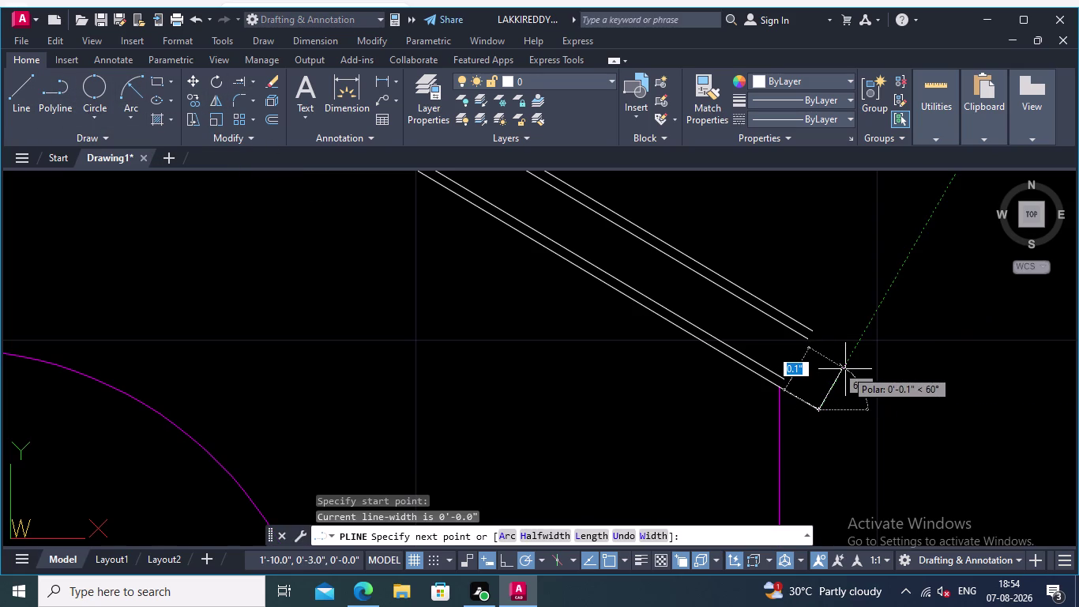
text(0.05)
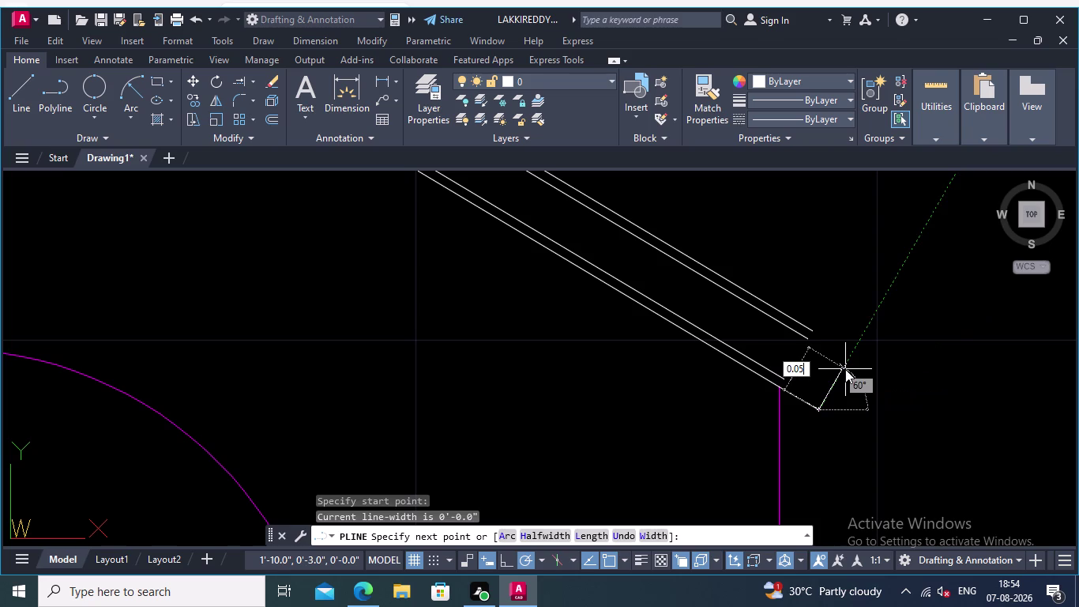
key(Return)
key(Return)
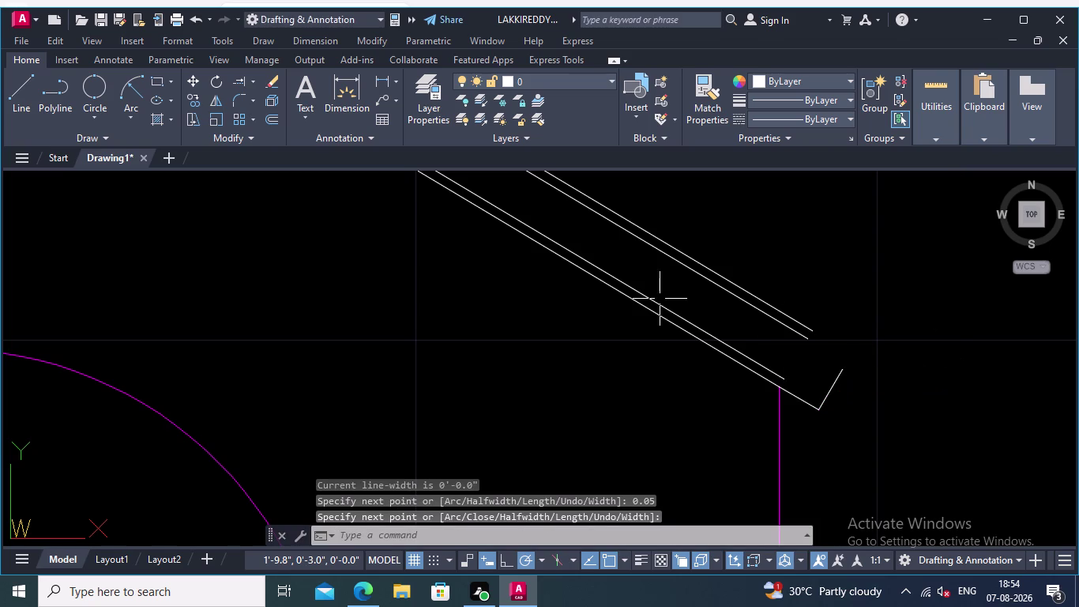
scroll(up, 3)
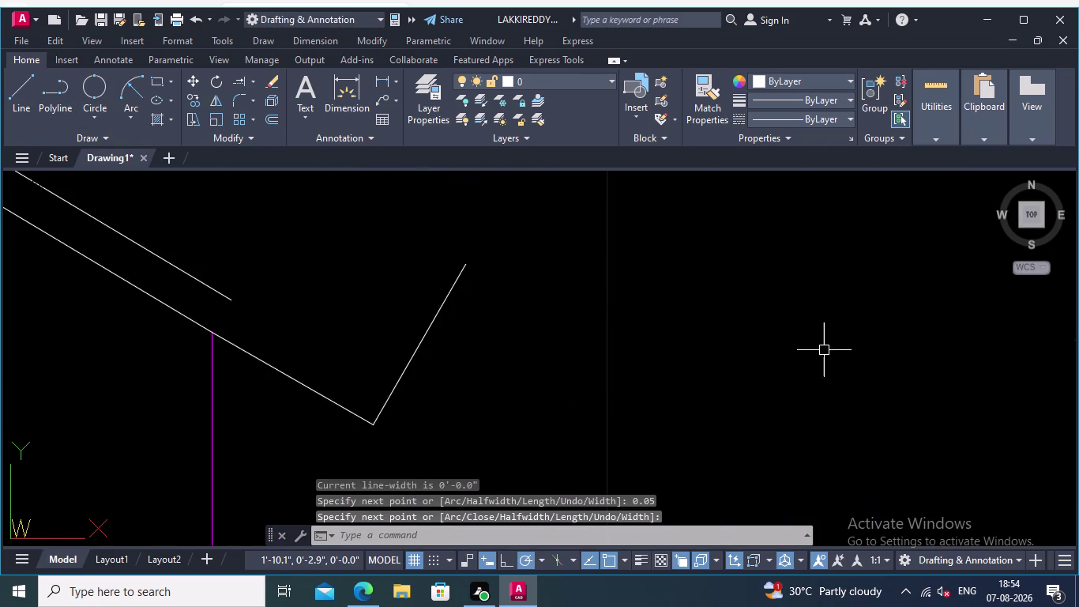
middle_drag(747, 350, 823, 508)
scroll(down, 3)
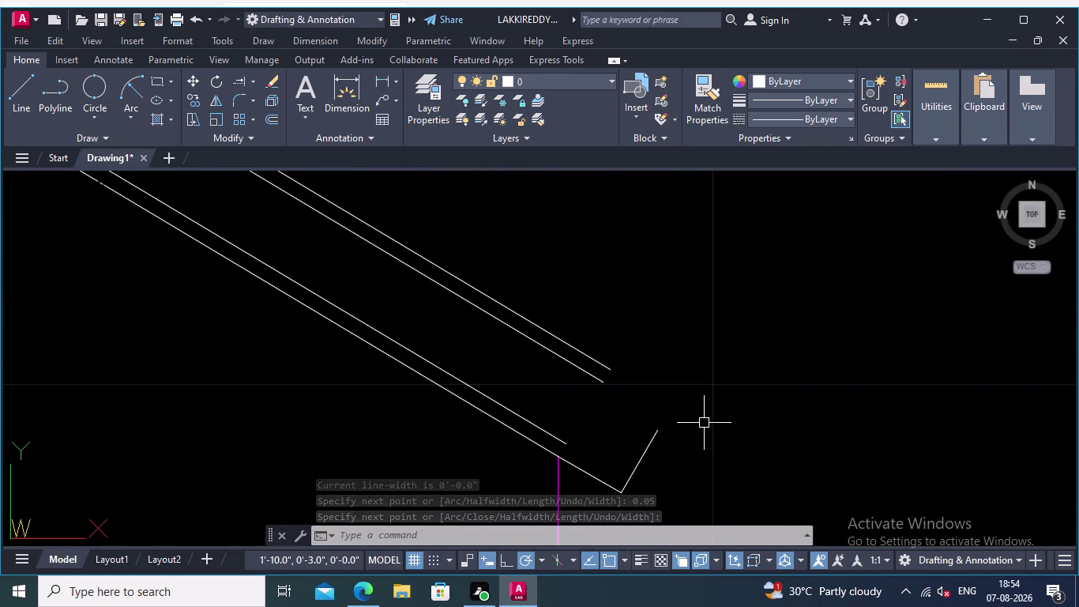
scroll(down, 3)
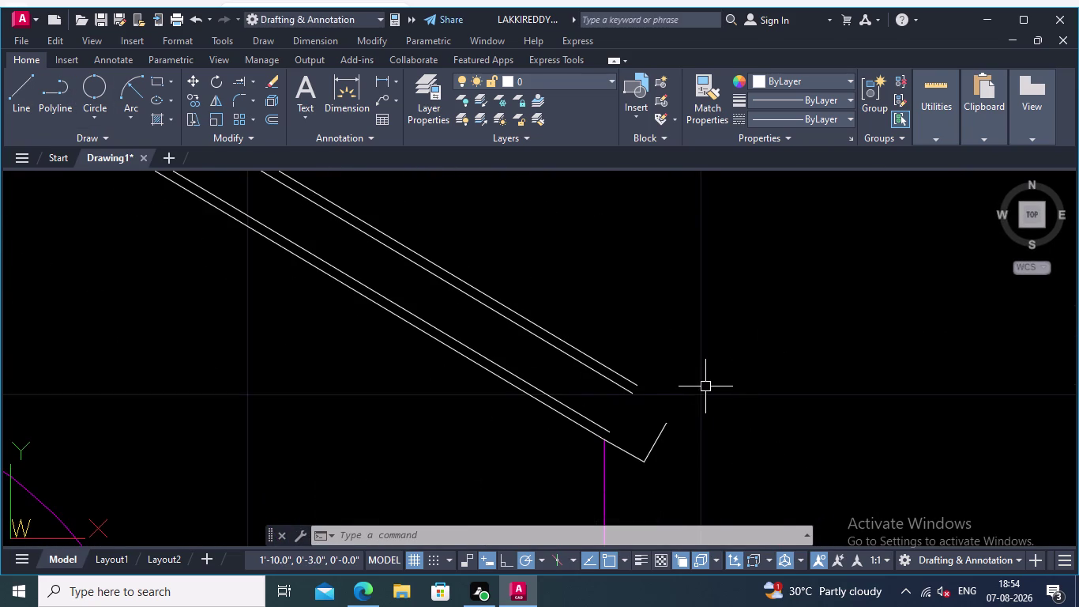
middle_drag(706, 386, 778, 342)
scroll(down, 3)
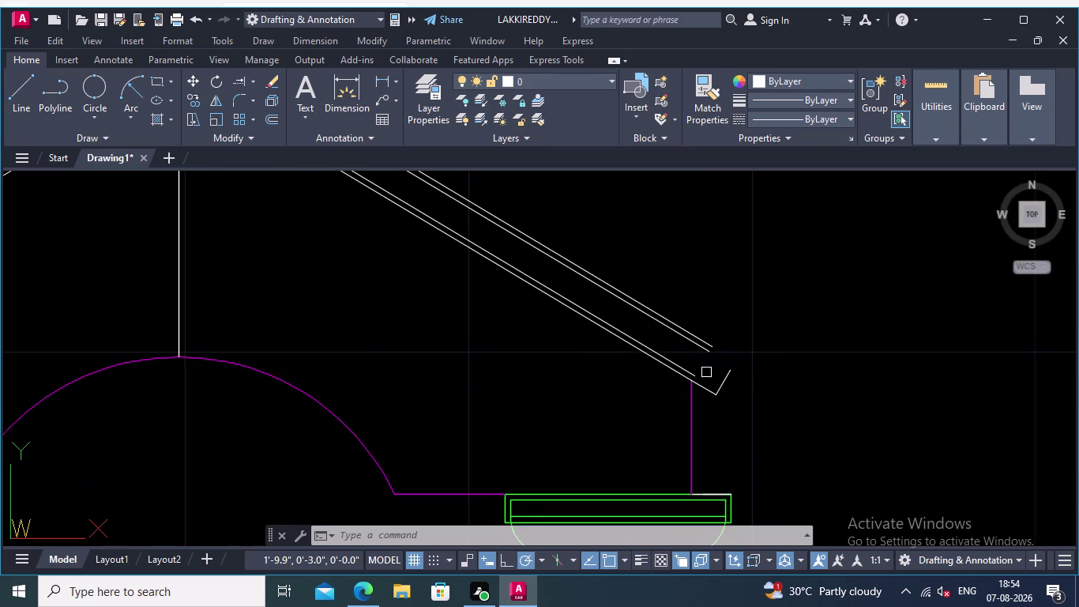
middle_drag(547, 431, 814, 446)
scroll(down, 3)
middle_drag(329, 378, 562, 404)
scroll(up, 3)
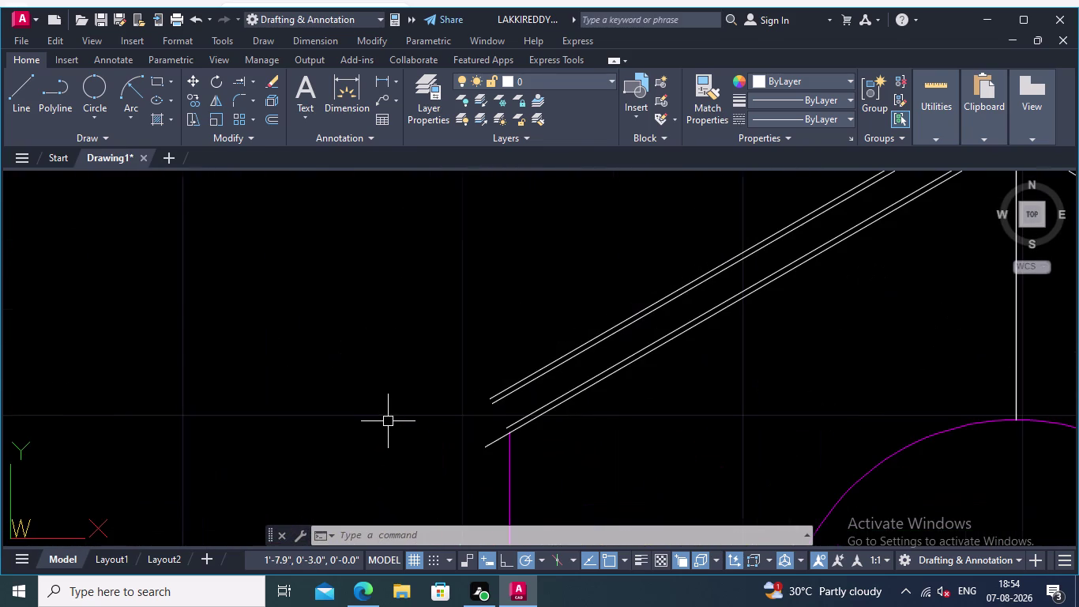
Draw a matching 0.05 polyline end cap at the left eave corner.
right_click(332, 369)
click(419, 90)
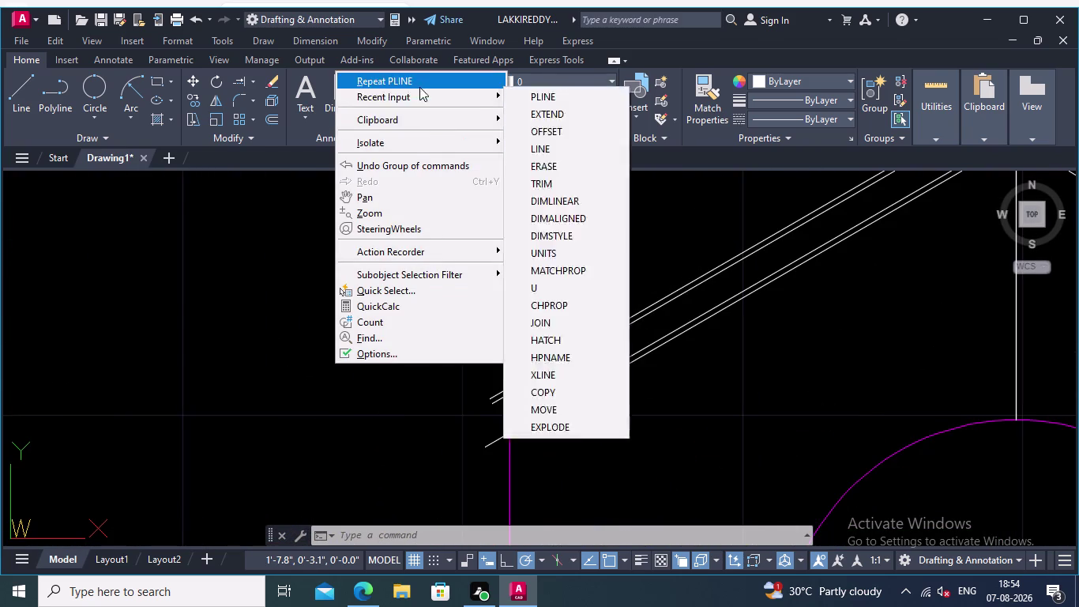
middle_drag(472, 453, 410, 386)
scroll(up, 3)
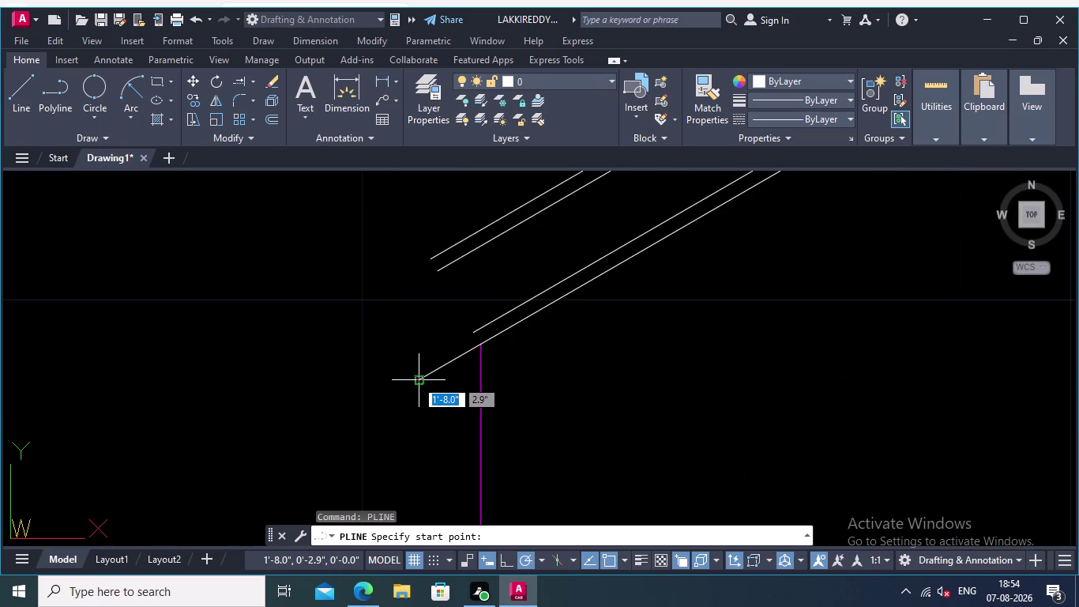
click(416, 379)
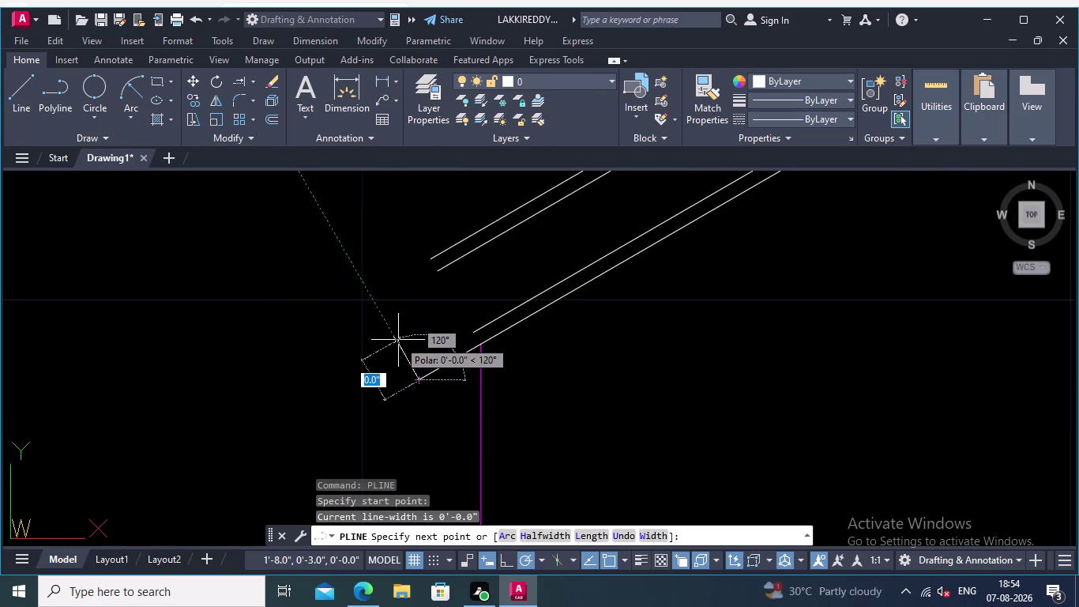
text(0.05)
key(Return)
key(Return)
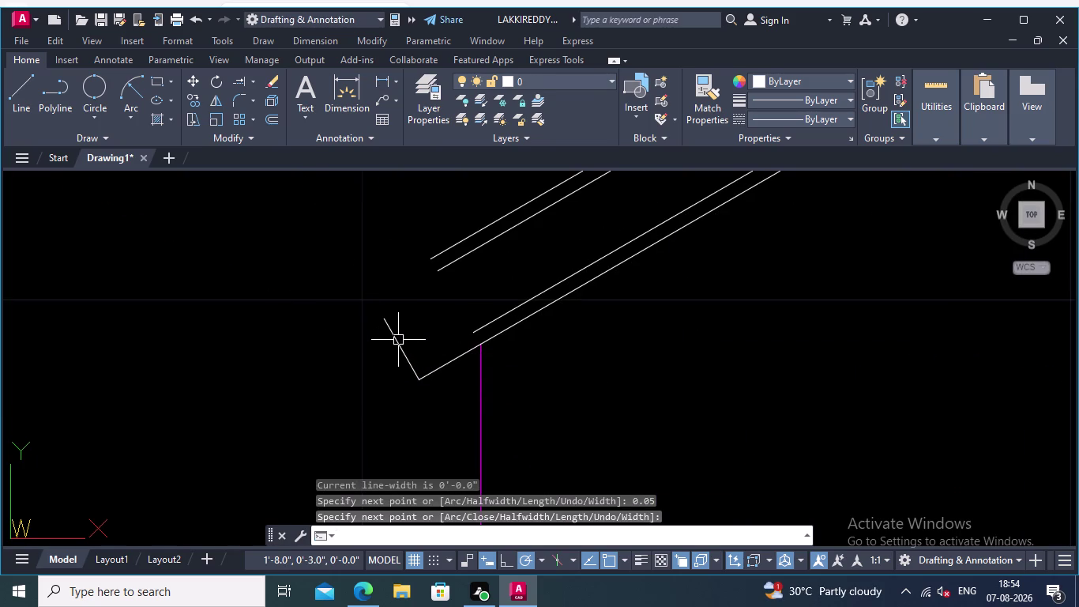
Extend a left roof line to the new end cap.
click(243, 75)
click(486, 324)
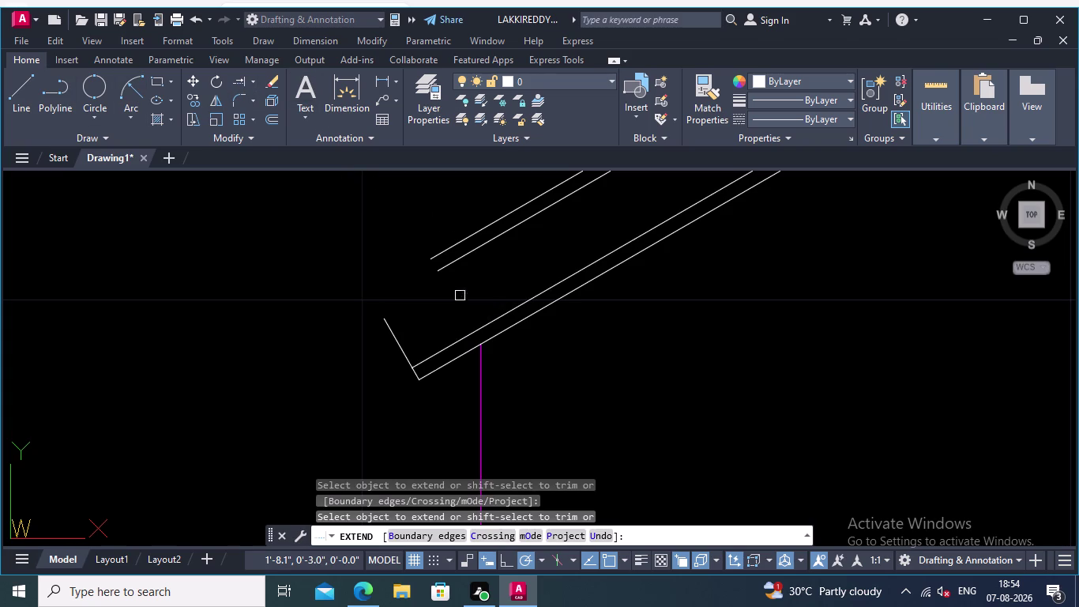
middle_drag(489, 310, 228, 382)
scroll(down, 3)
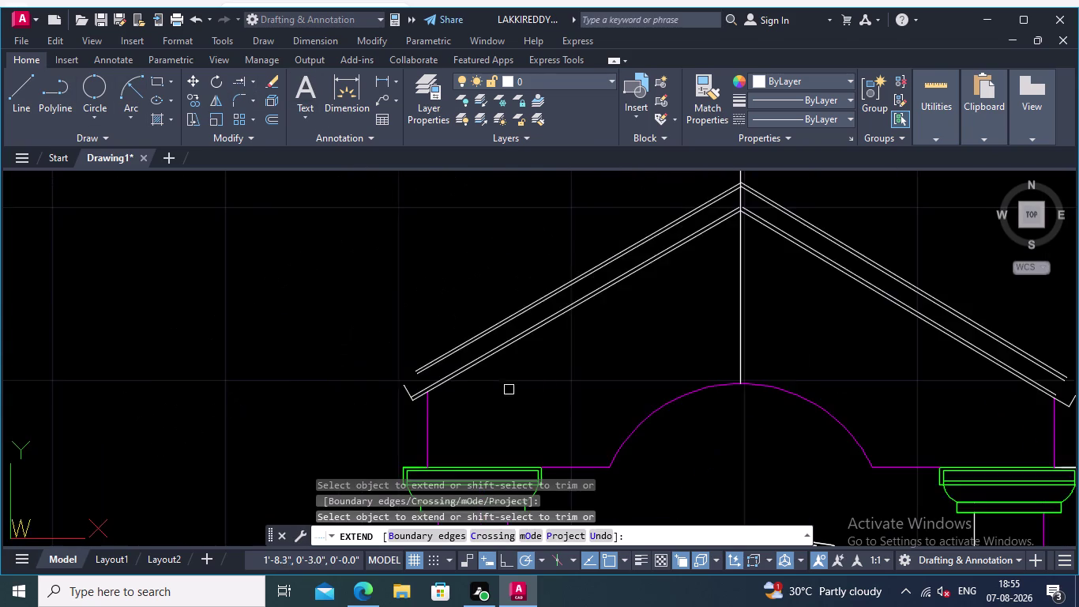
middle_drag(549, 376, 175, 367)
scroll(up, 3)
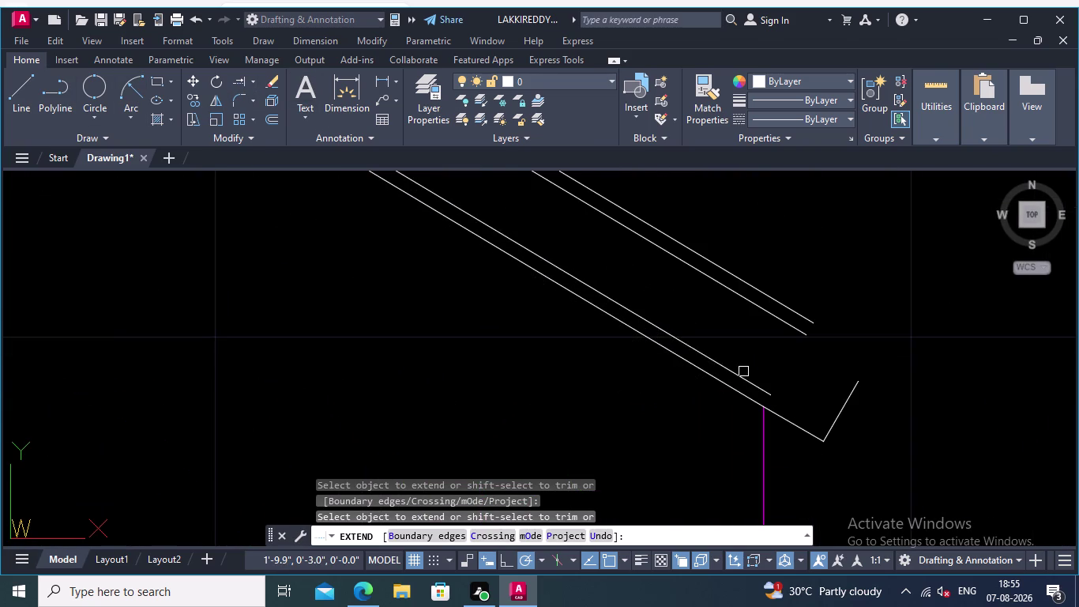
click(753, 386)
scroll(down, 3)
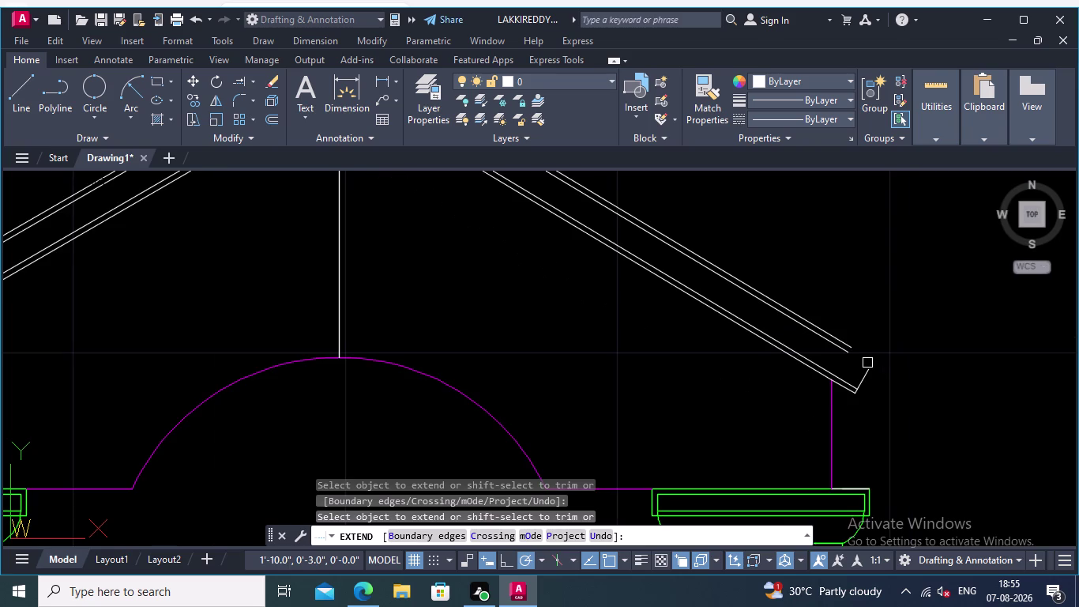
scroll(down, 3)
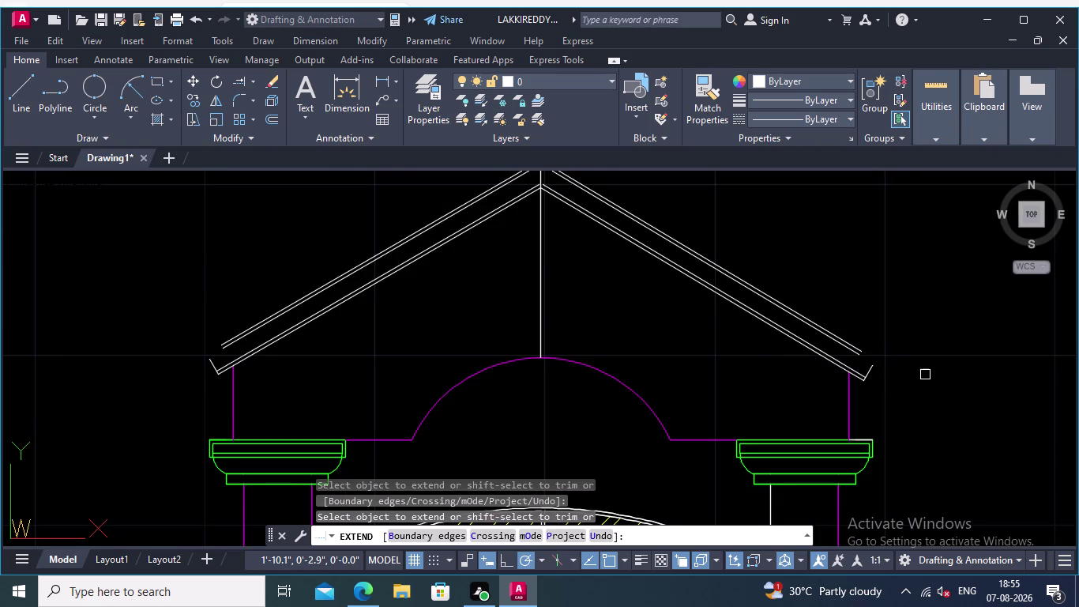
middle_drag(901, 362, 926, 377)
scroll(up, 3)
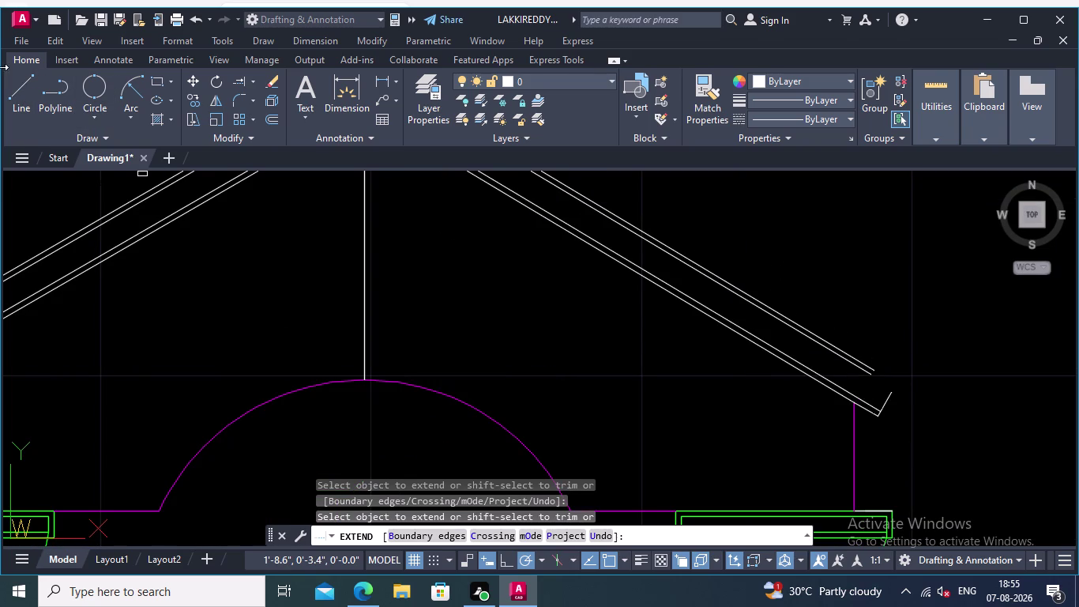
Redraw the right eave end cap as a longer polyline angled up and outward.
click(55, 87)
scroll(up, 3)
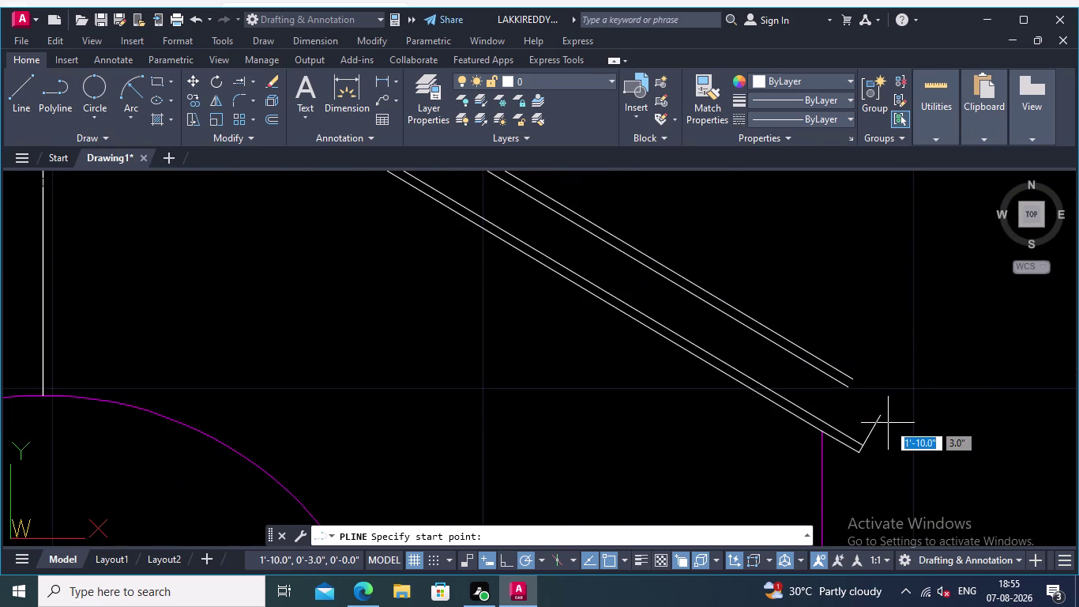
click(883, 418)
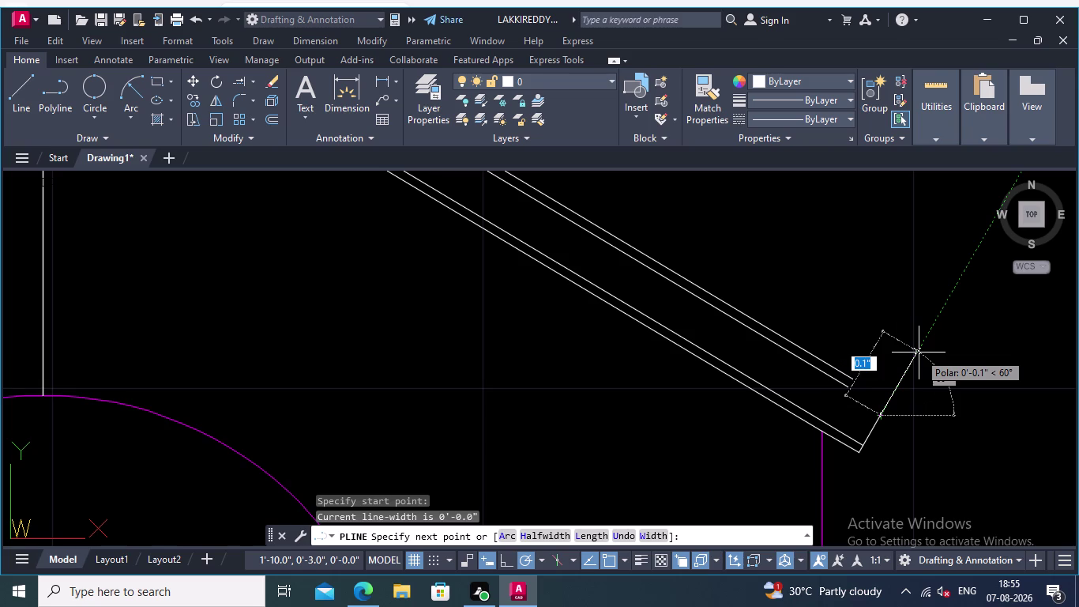
click(919, 353)
key(Return)
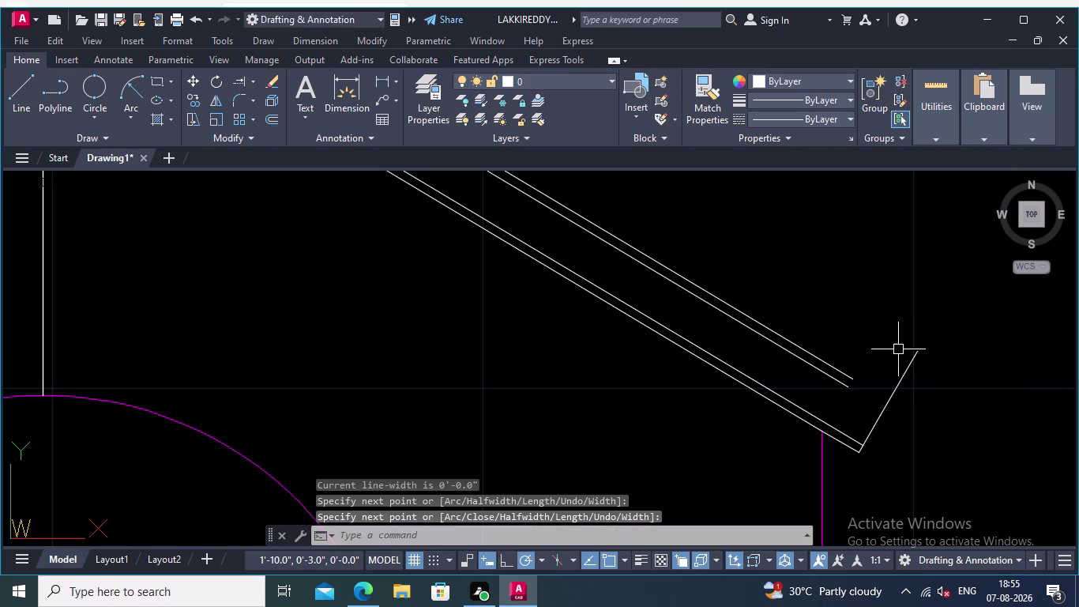
Draw a longer polyline end cap angled up and outward at the left eave.
right_click(898, 339)
click(965, 49)
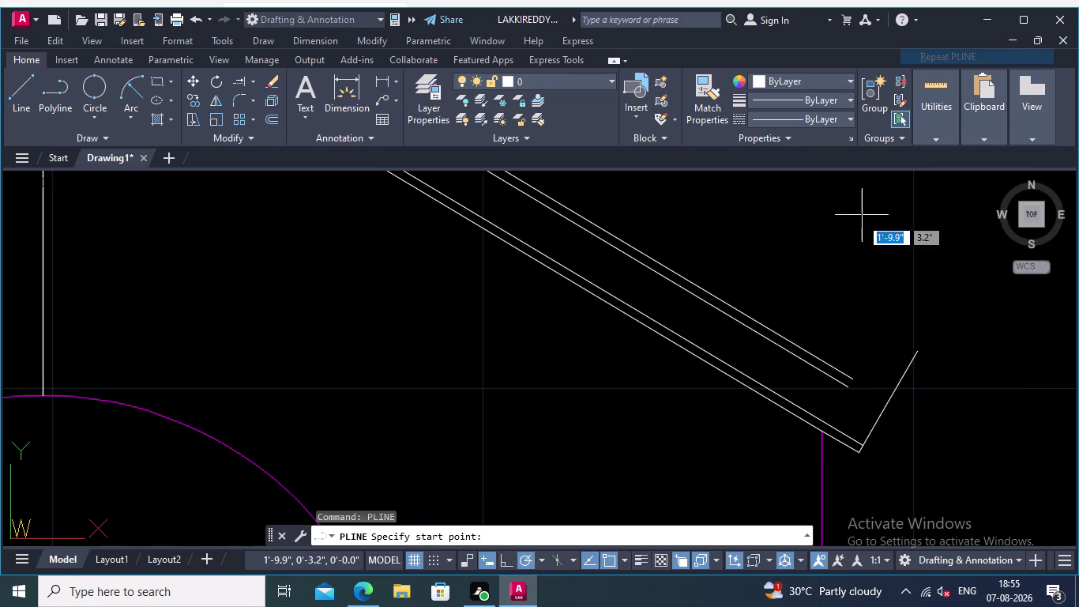
middle_drag(854, 221, 1052, 253)
scroll(down, 3)
middle_drag(592, 373, 926, 353)
scroll(up, 3)
scroll(up, 3)
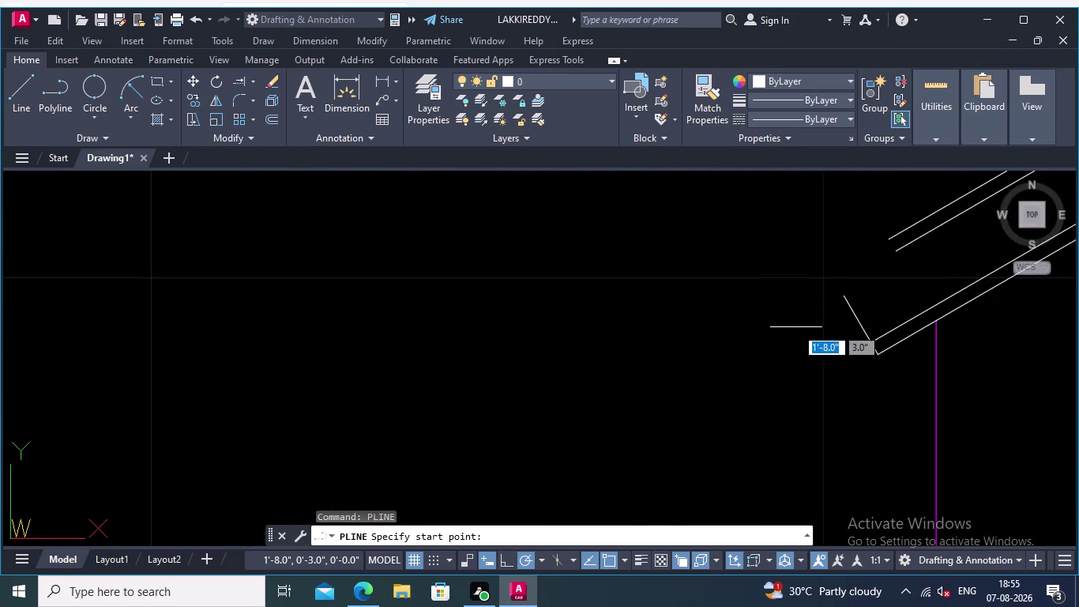
middle_drag(790, 327, 557, 427)
click(609, 395)
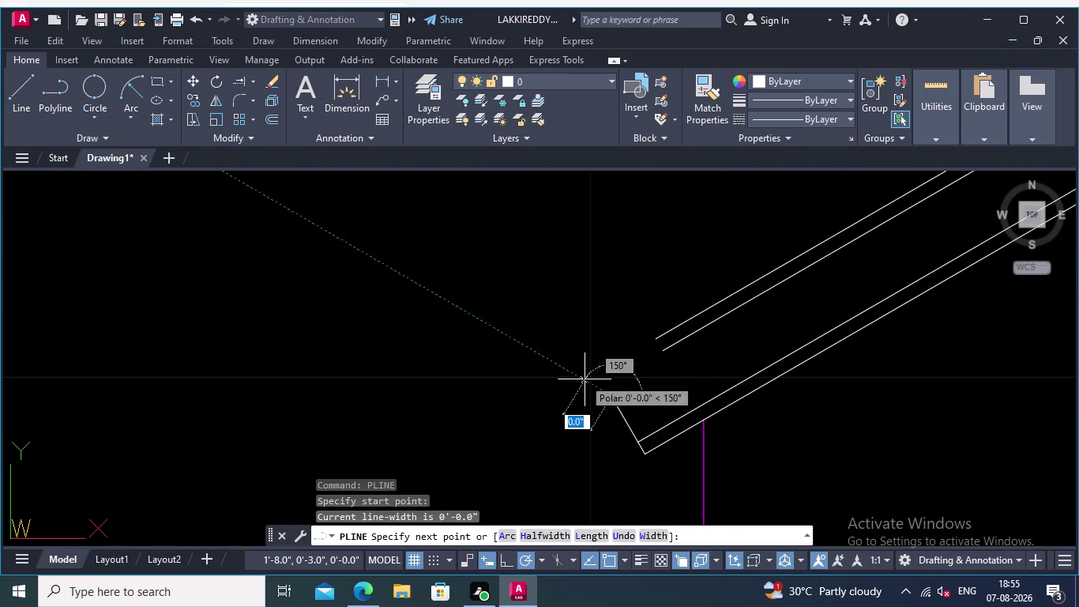
click(581, 338)
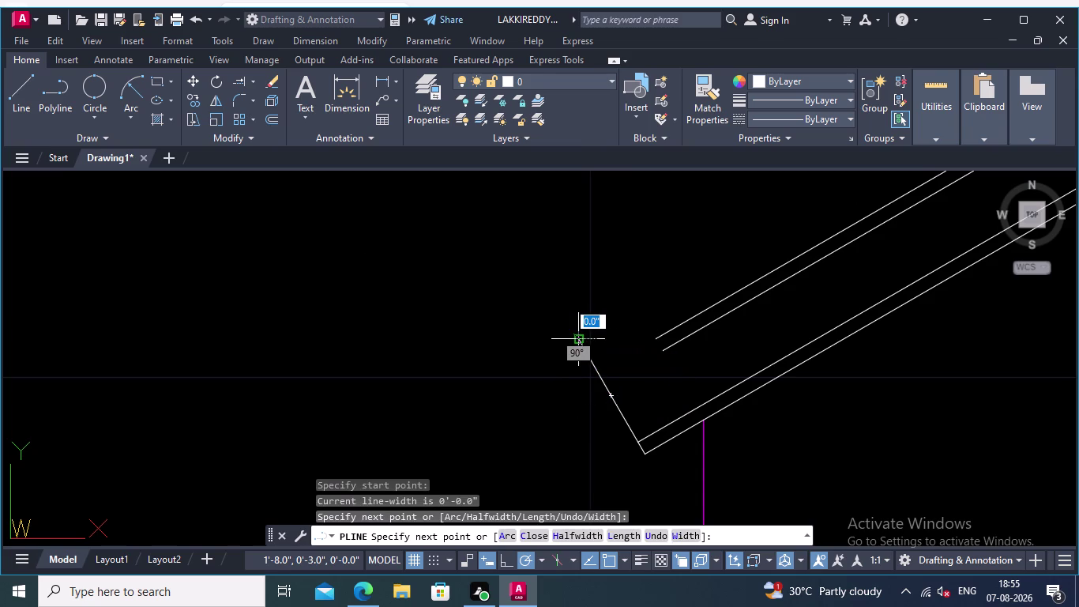
key(Return)
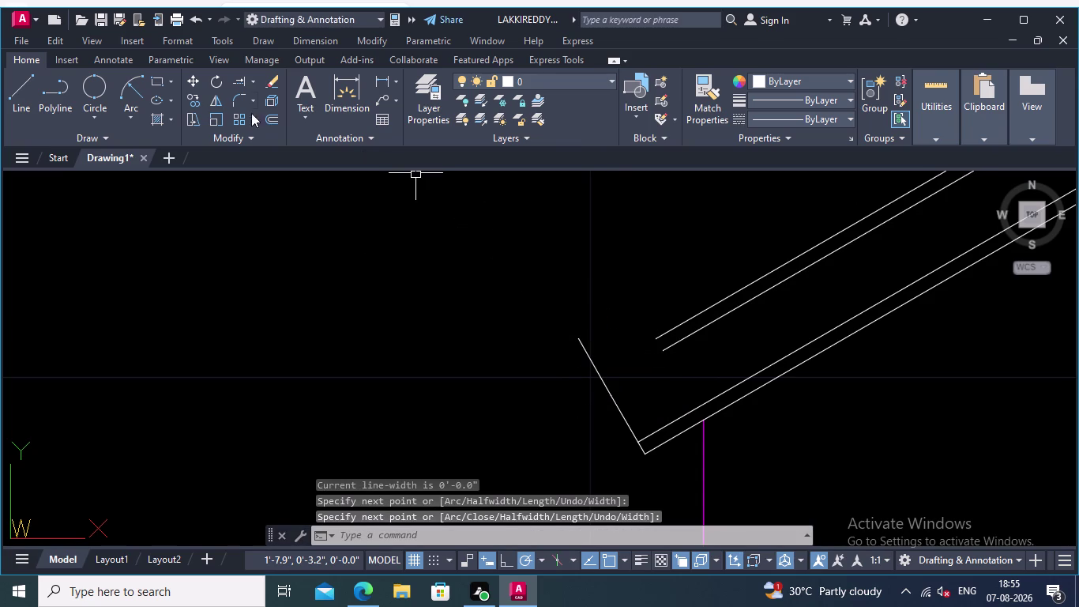